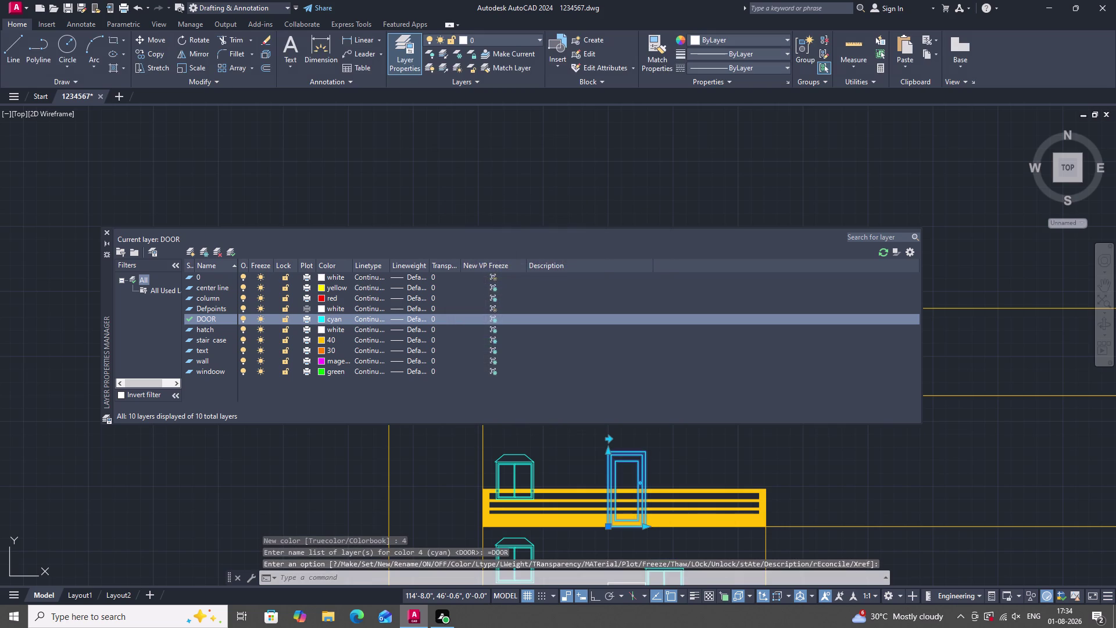
Move the upper window above the stair onto the windoow layer and close the layer manager.
click(535, 477)
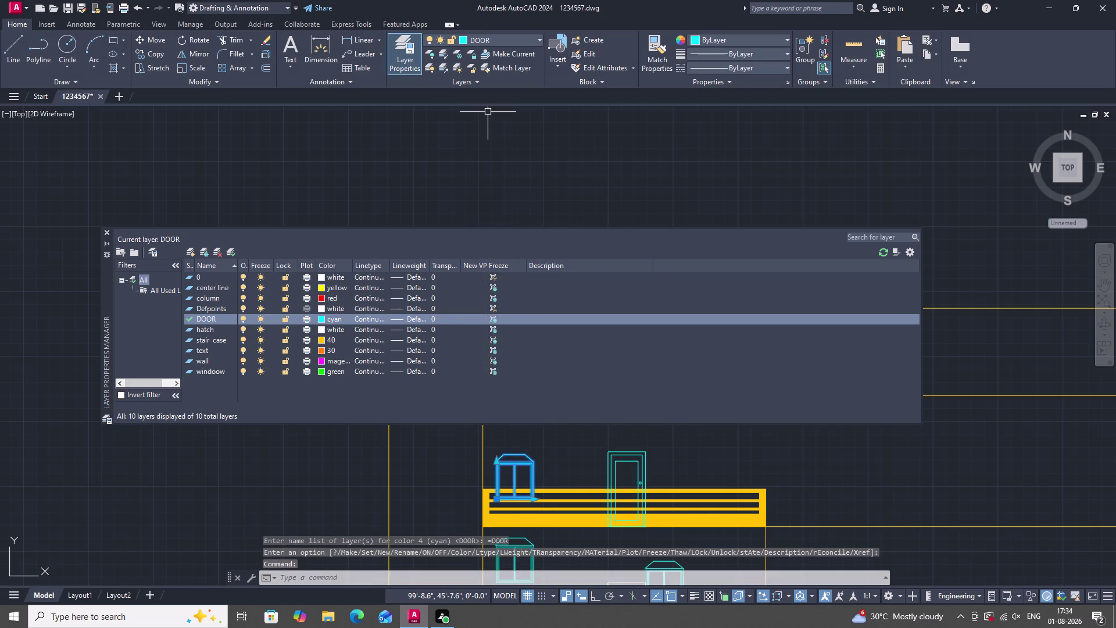
double_click(477, 34)
click(483, 41)
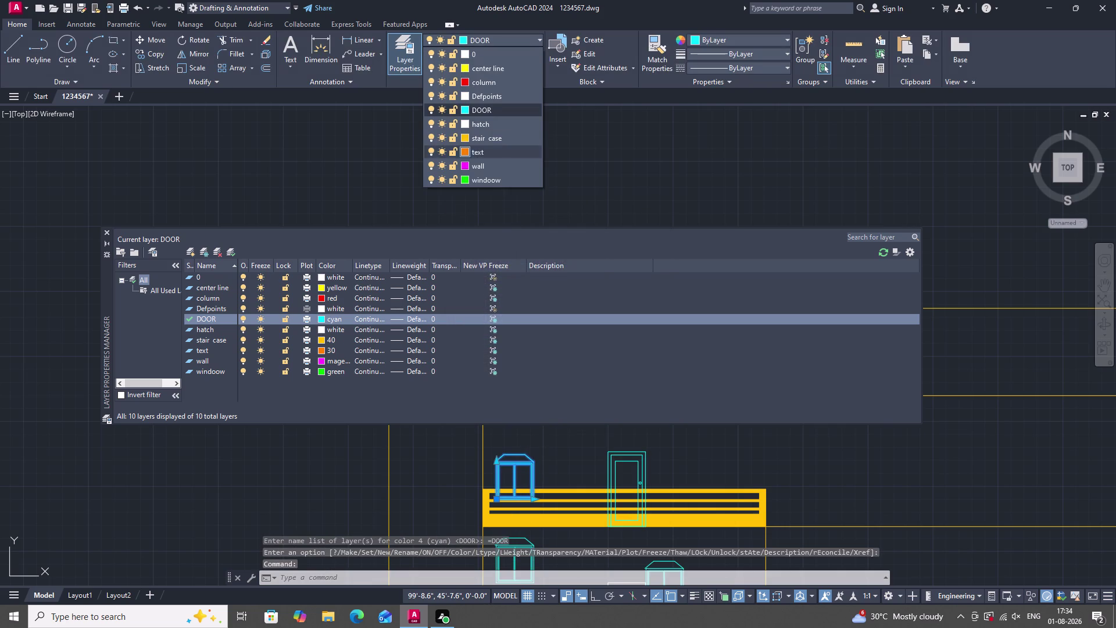
click(474, 179)
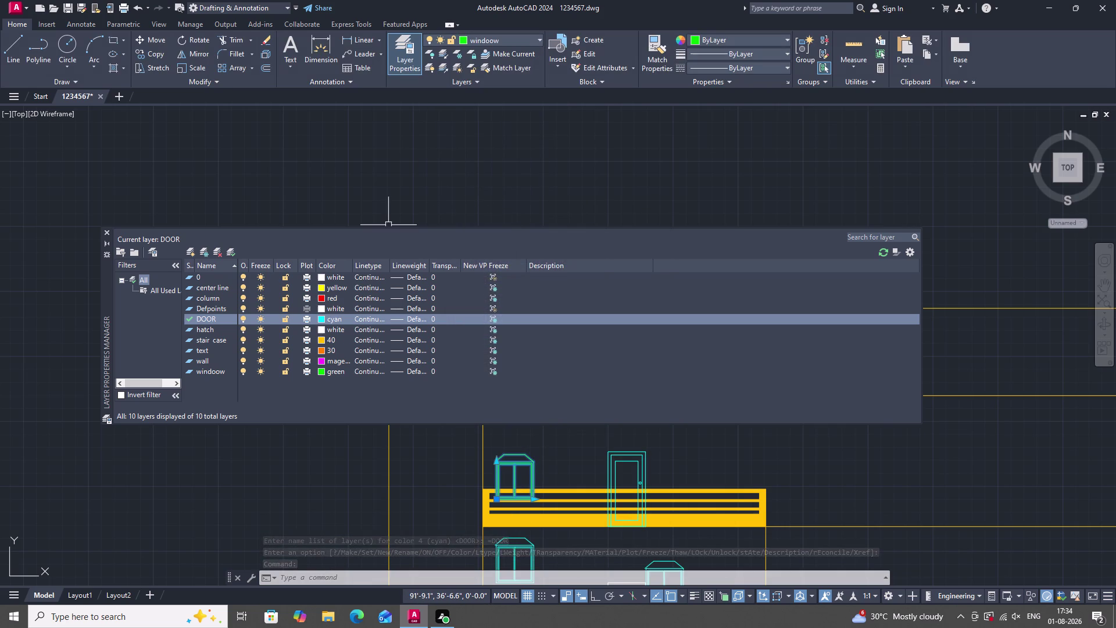
scroll(down, 3)
scroll(up, 3)
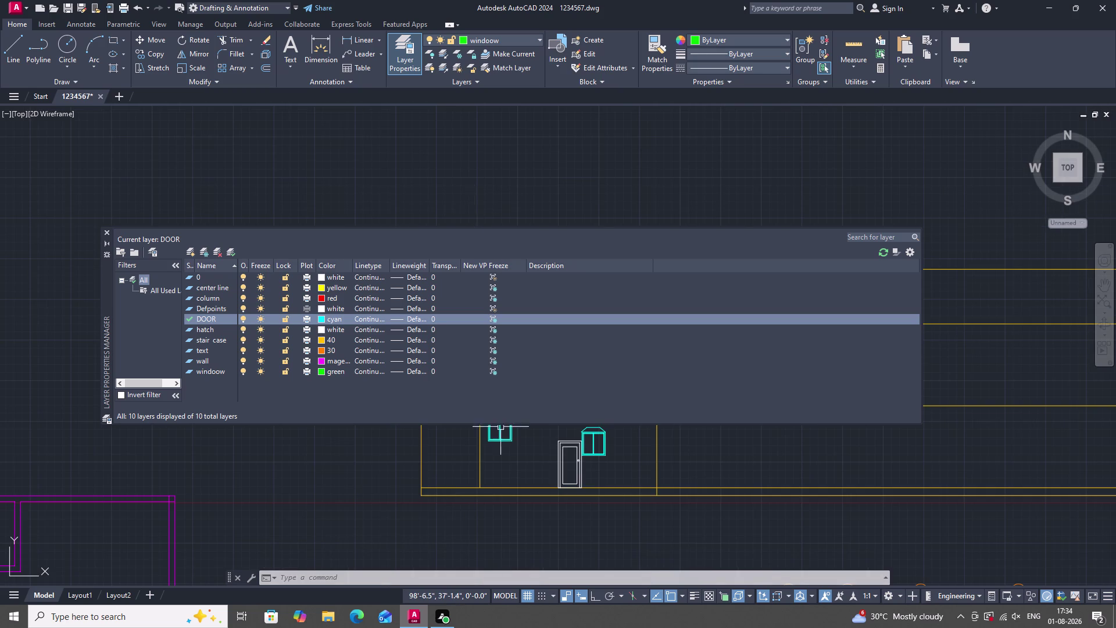
scroll(up, 3)
scroll(down, 3)
scroll(down, 3)
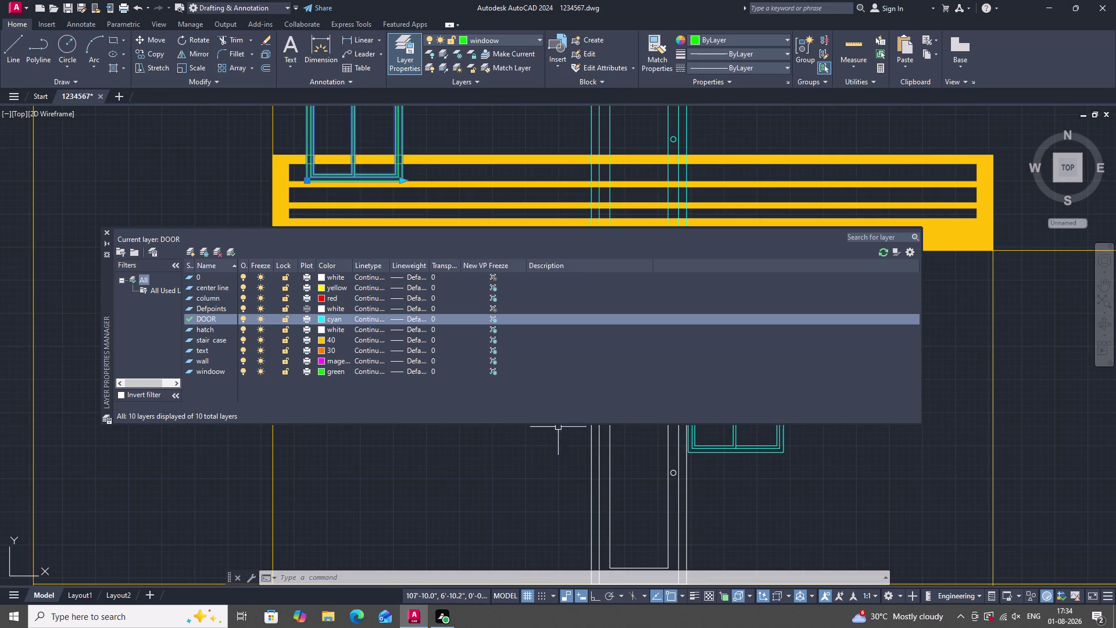
scroll(down, 3)
click(107, 235)
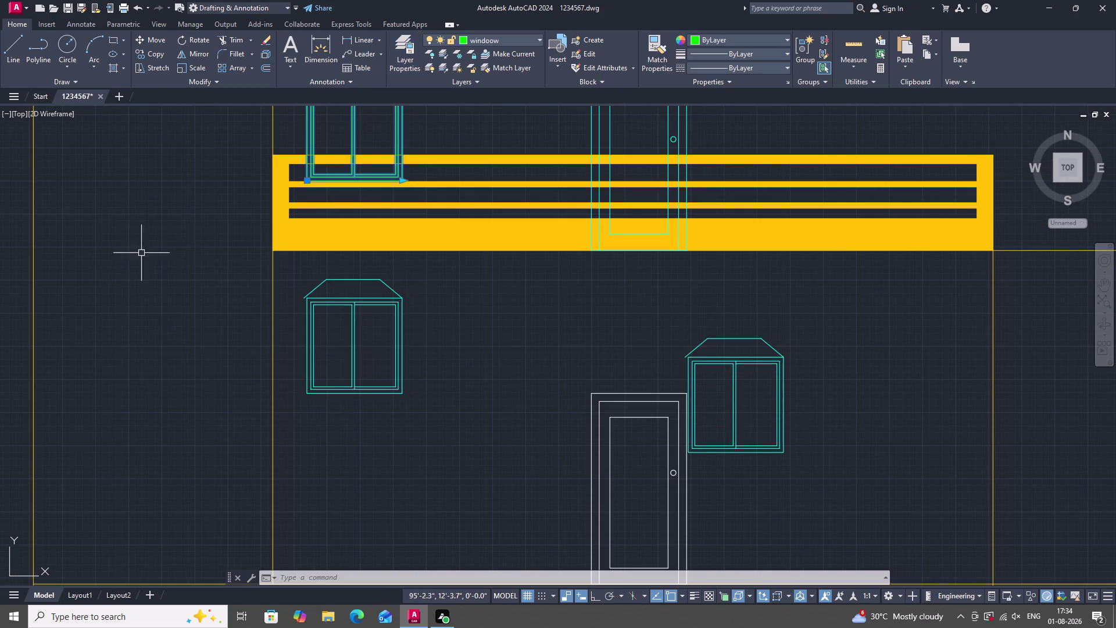
Move the lower left window onto the windoow layer.
scroll(down, 3)
scroll(up, 3)
scroll(down, 3)
scroll(up, 3)
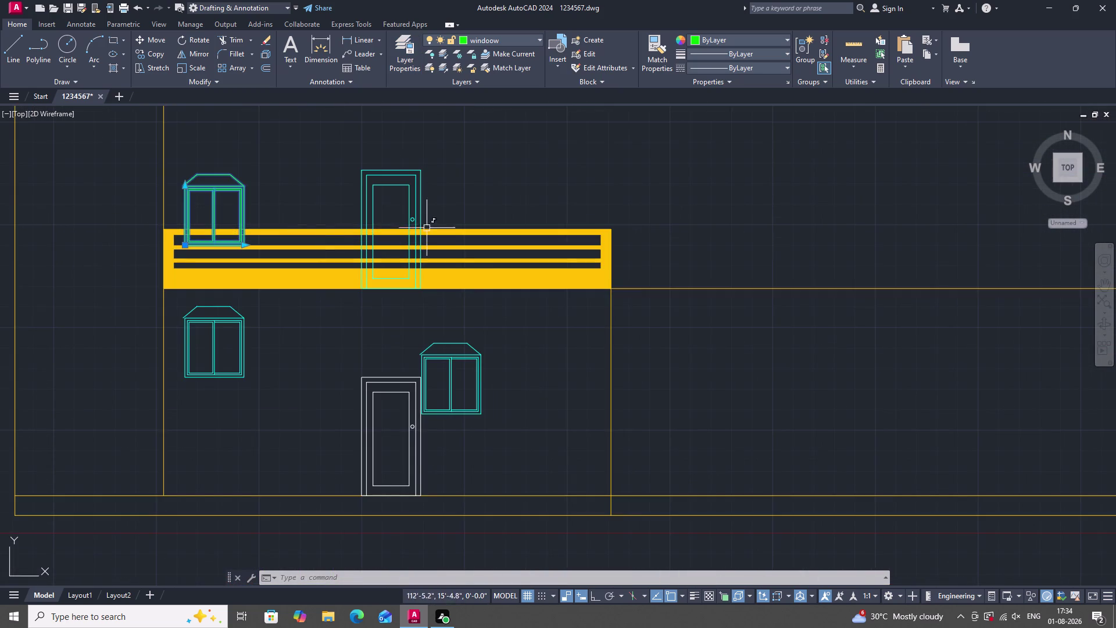
scroll(up, 3)
scroll(down, 3)
scroll(up, 3)
key(Escape)
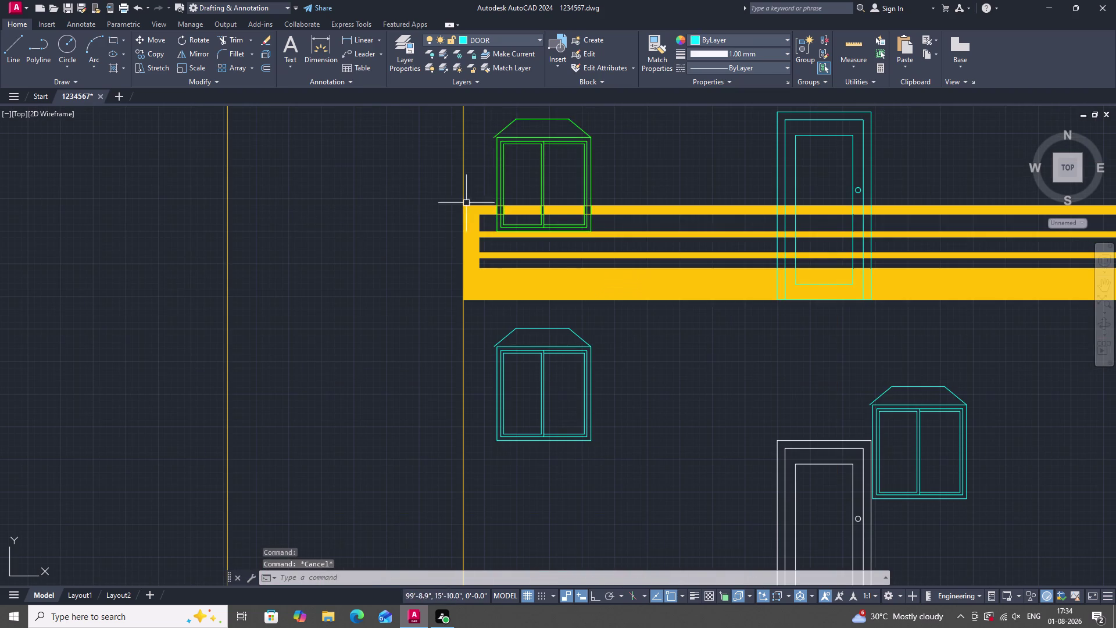
scroll(down, 3)
scroll(up, 3)
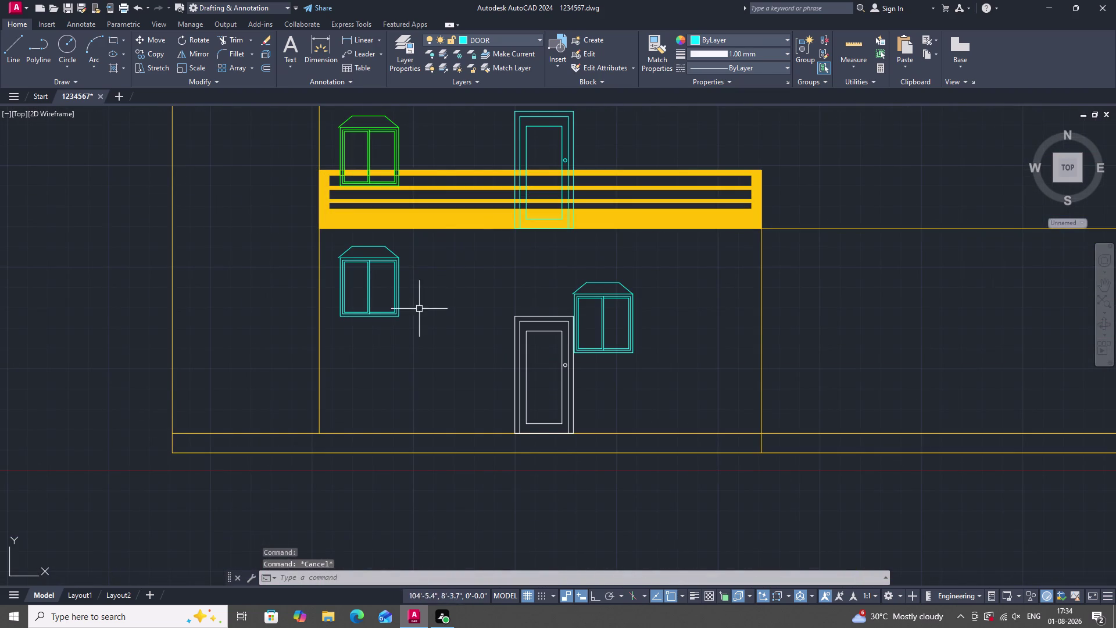
drag(419, 310, 413, 309)
click(352, 266)
click(507, 36)
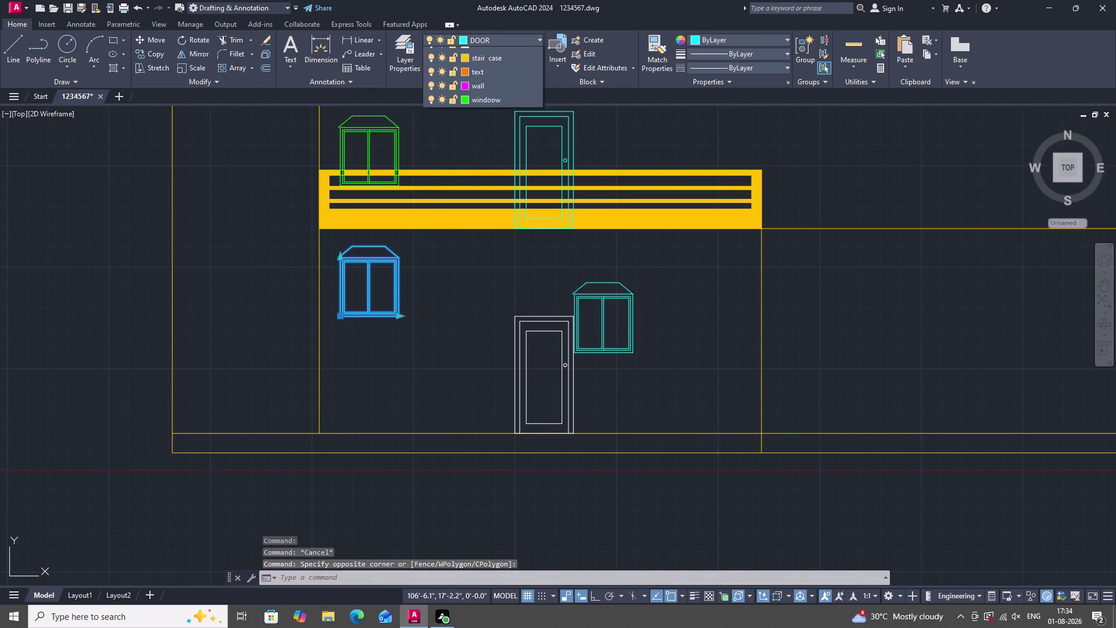
click(484, 179)
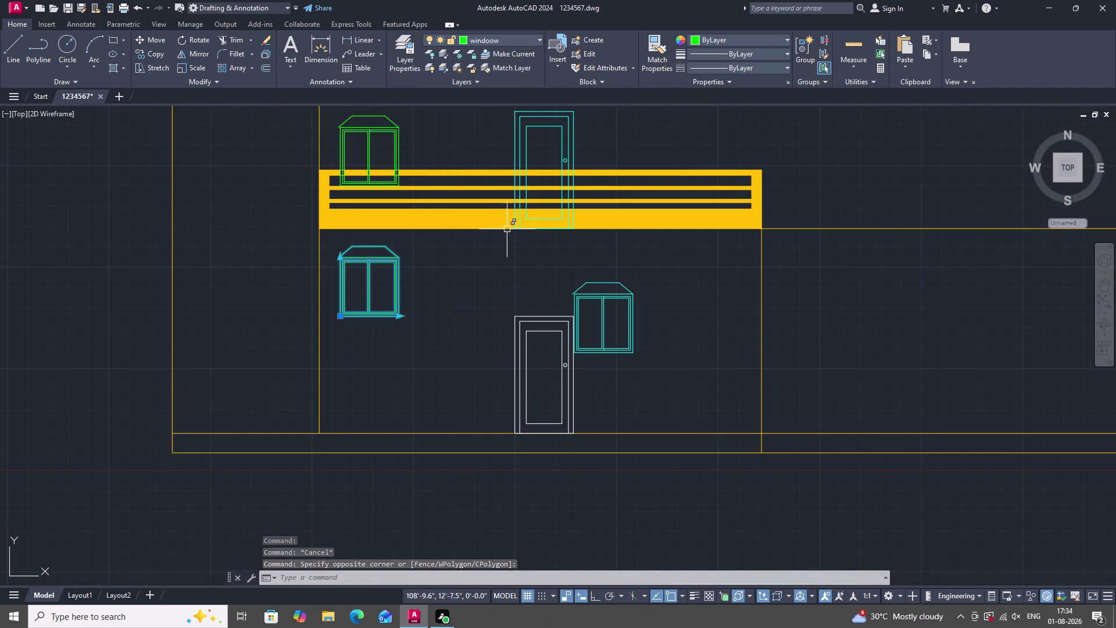
Put the lower door on the DOOR layer.
key(Escape)
drag(591, 381, 580, 382)
click(526, 370)
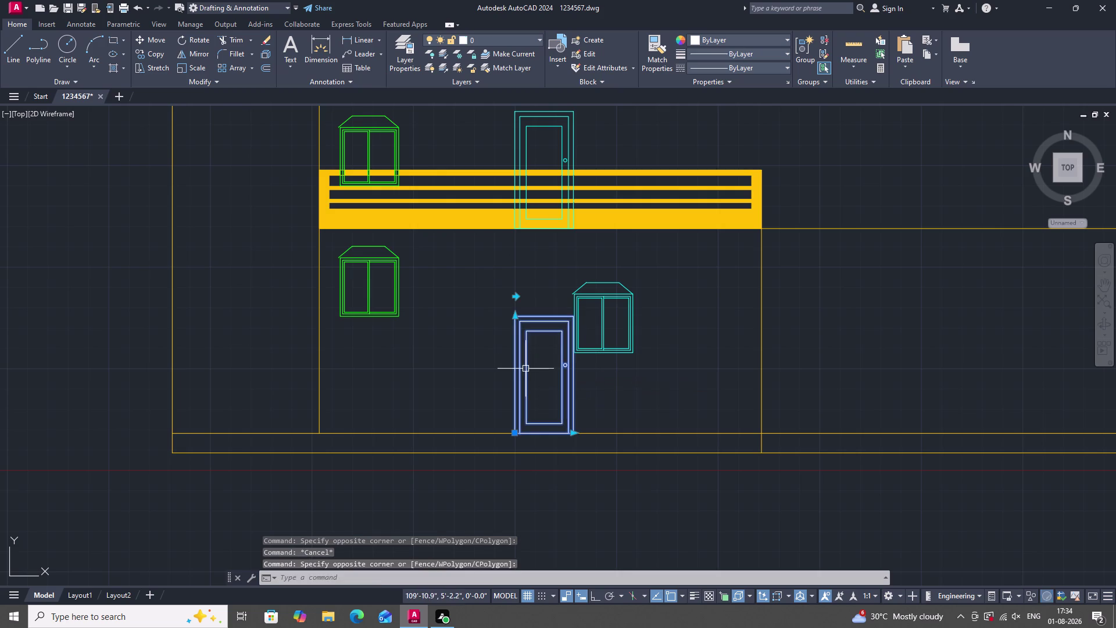
click(533, 39)
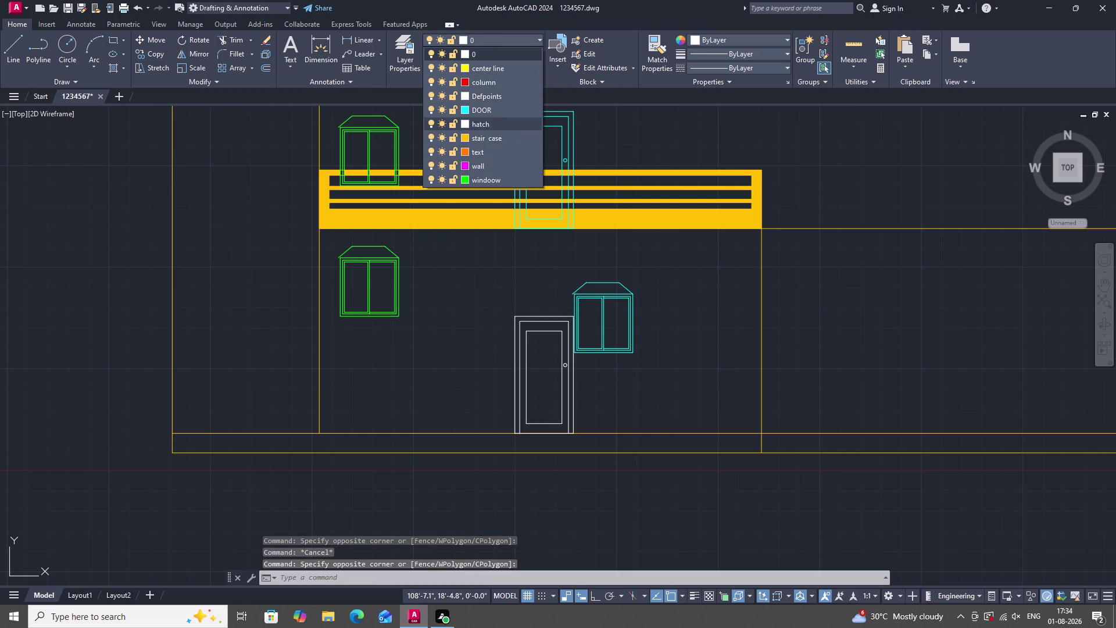
click(481, 113)
key(Escape)
Move the window right of the door onto the windoow layer.
scroll(down, 3)
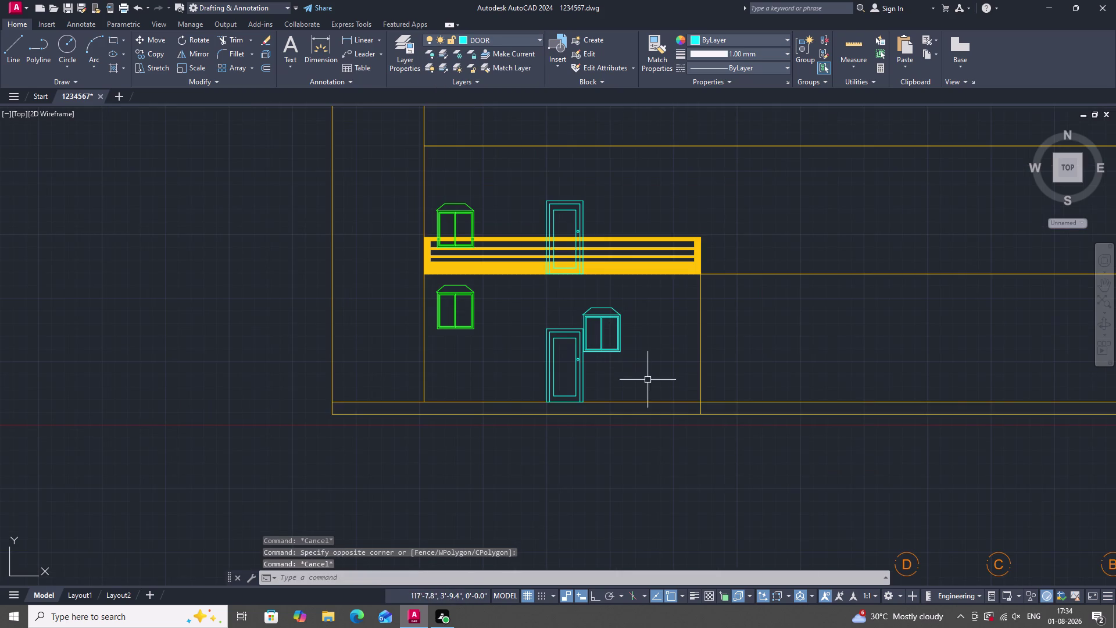
click(641, 365)
click(587, 309)
click(535, 38)
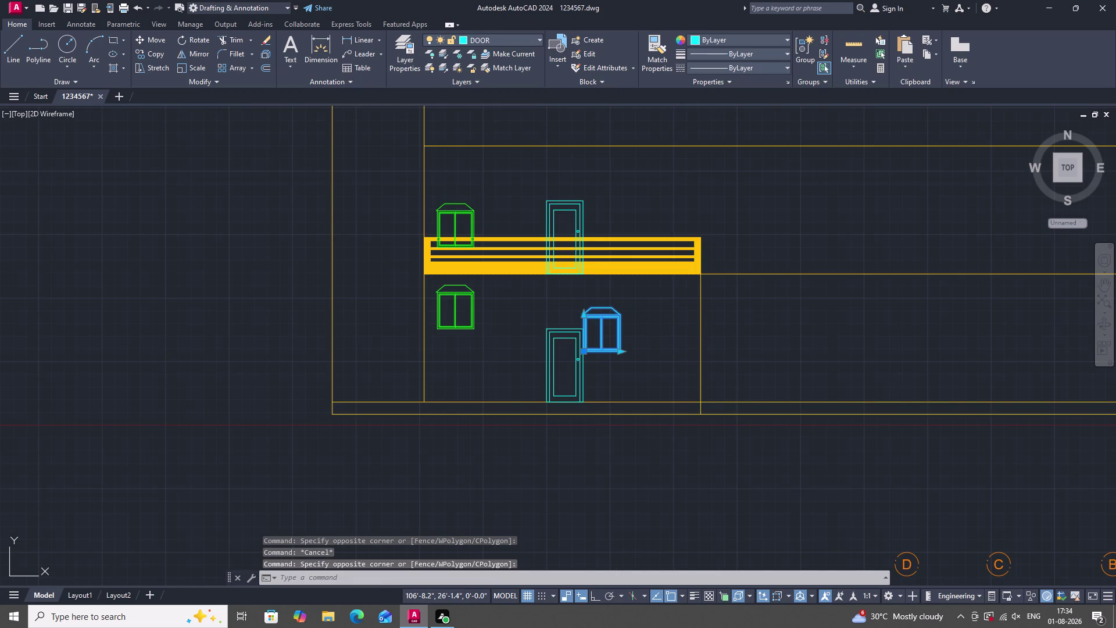
click(477, 180)
key(Escape)
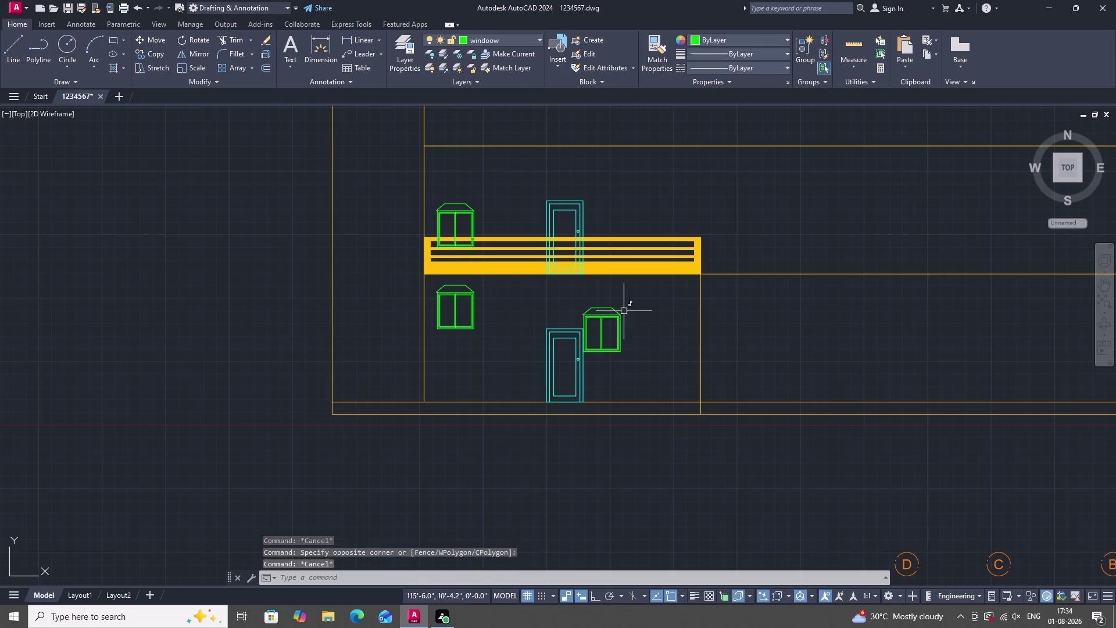
scroll(down, 3)
scroll(up, 3)
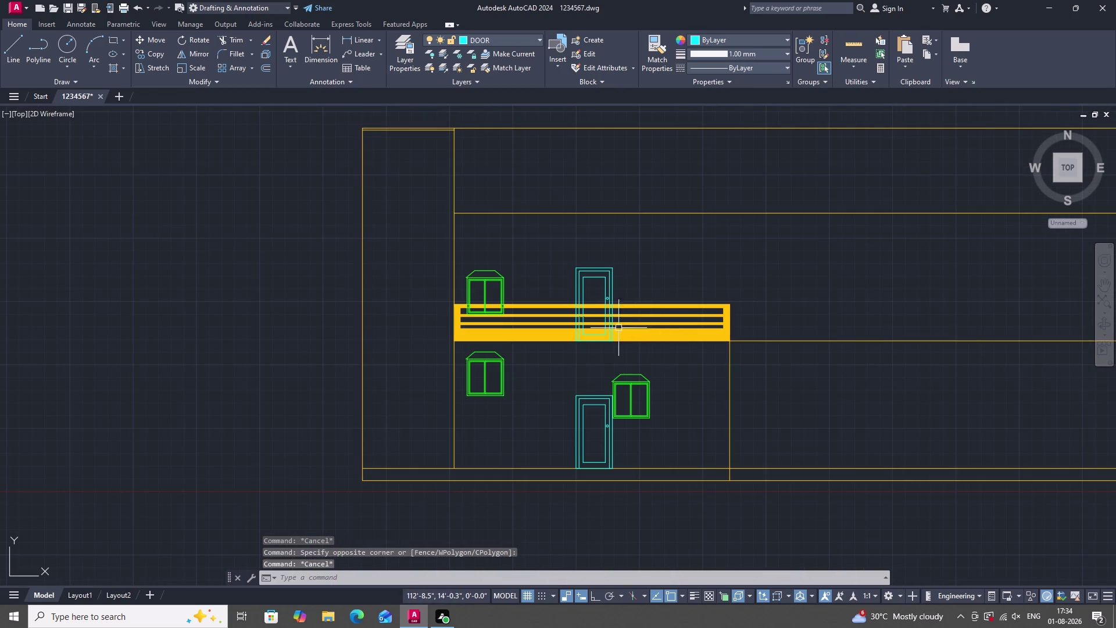
key(Escape)
key(Escape)
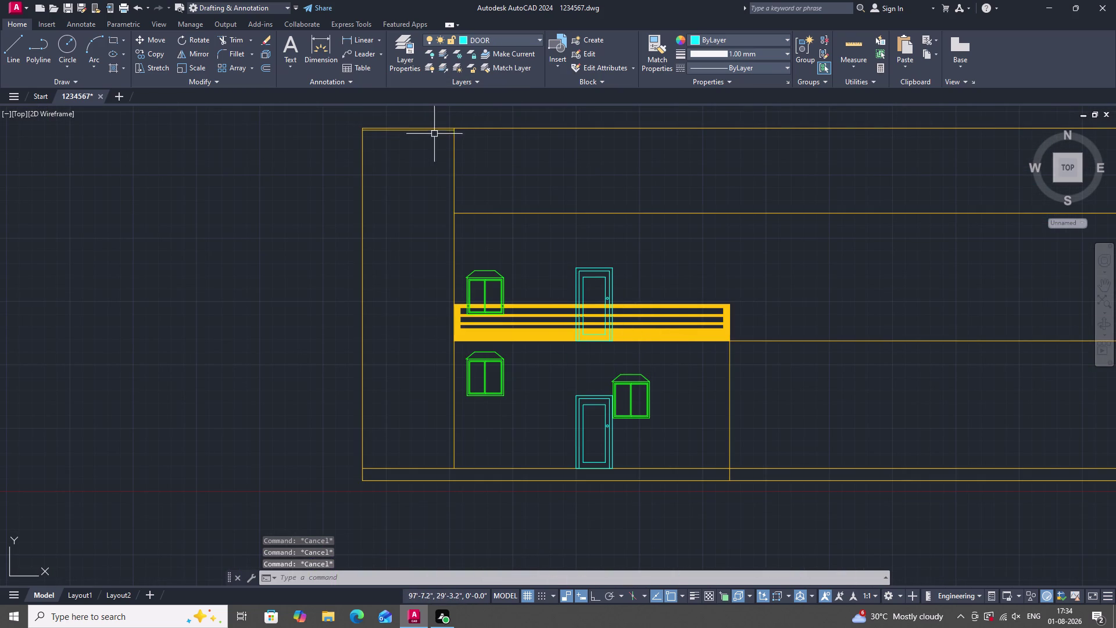
click(480, 37)
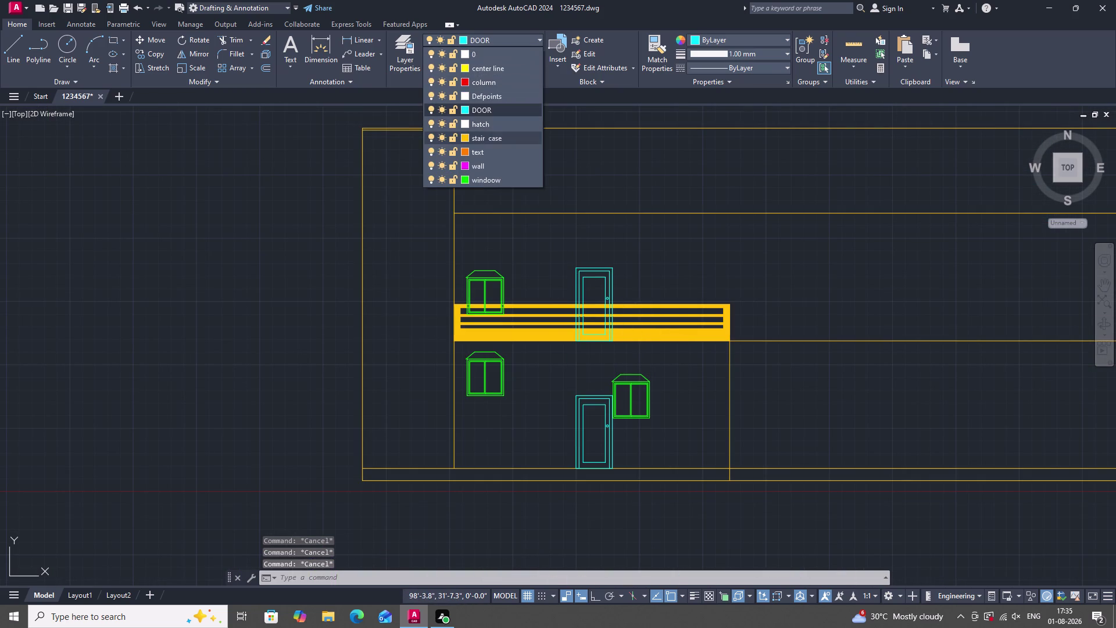
Switch off the DOOR layer, confirming the current-layer warning.
click(432, 106)
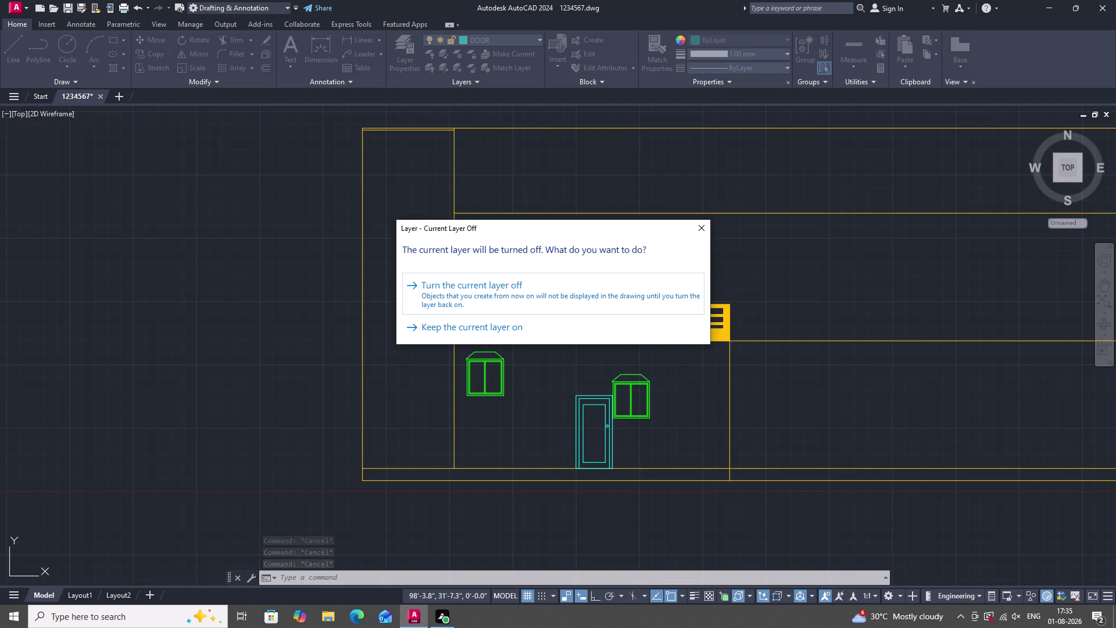
click(533, 283)
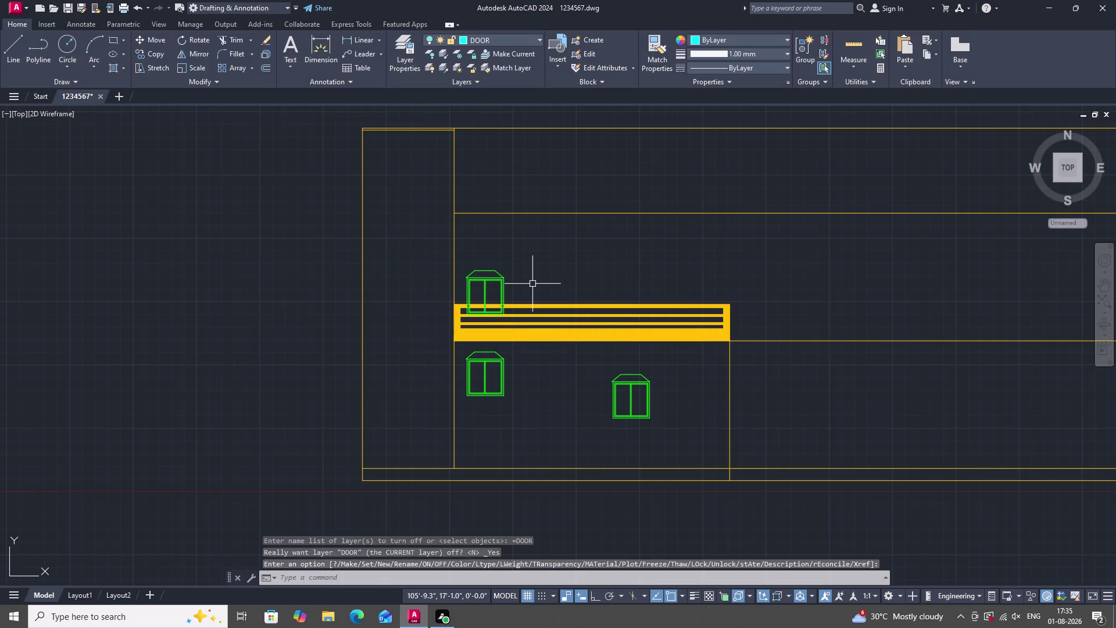
click(494, 39)
click(478, 184)
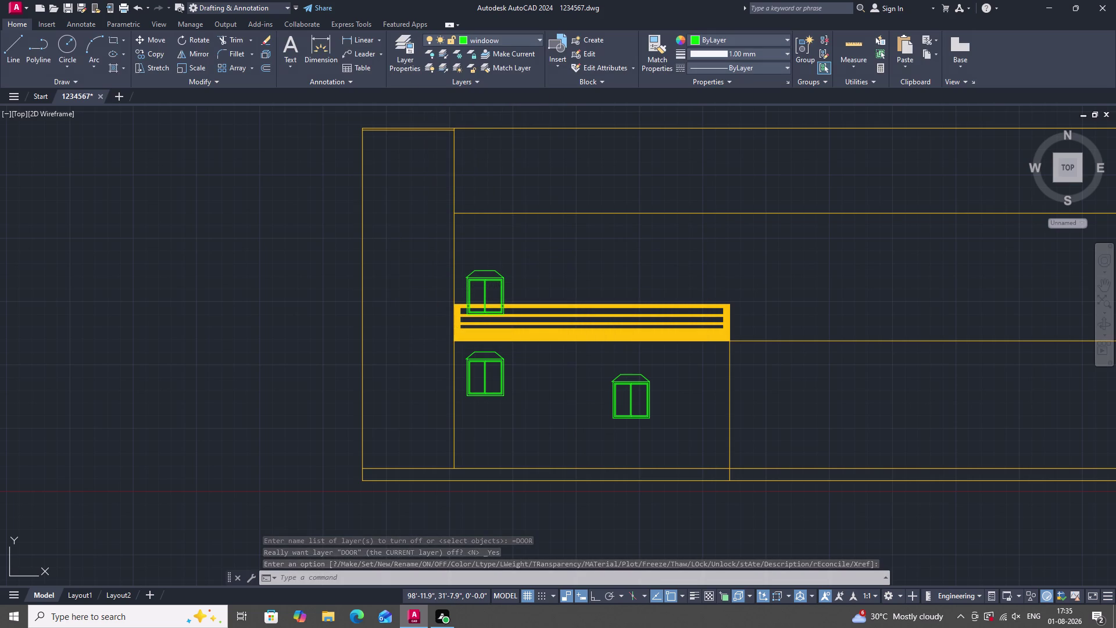
Switch off the windoow layer, confirming the current-layer warning.
click(507, 39)
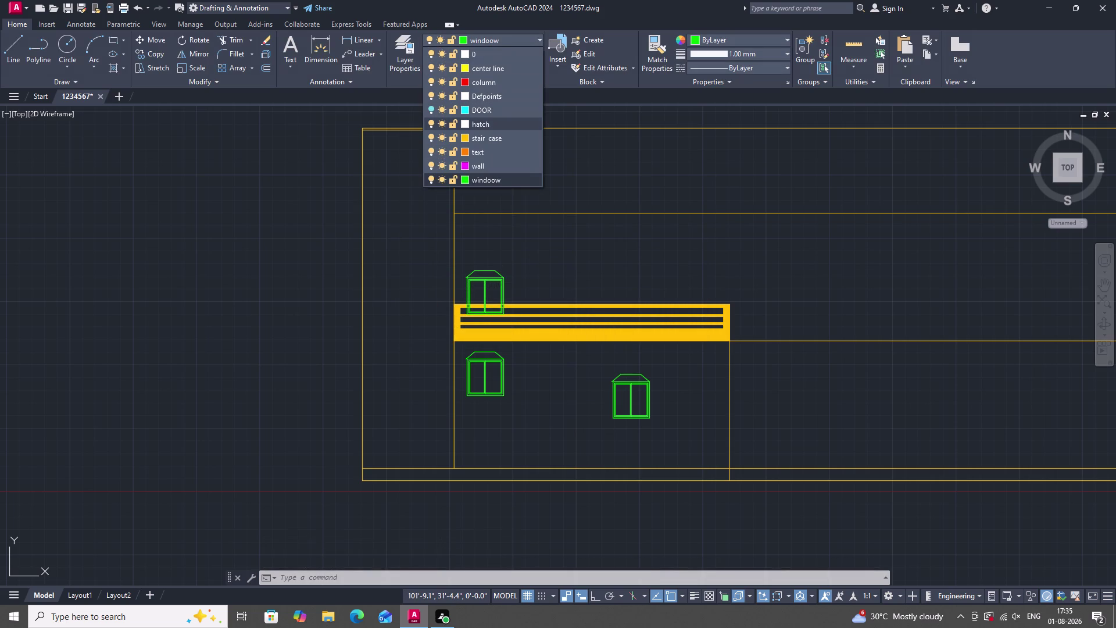
click(433, 179)
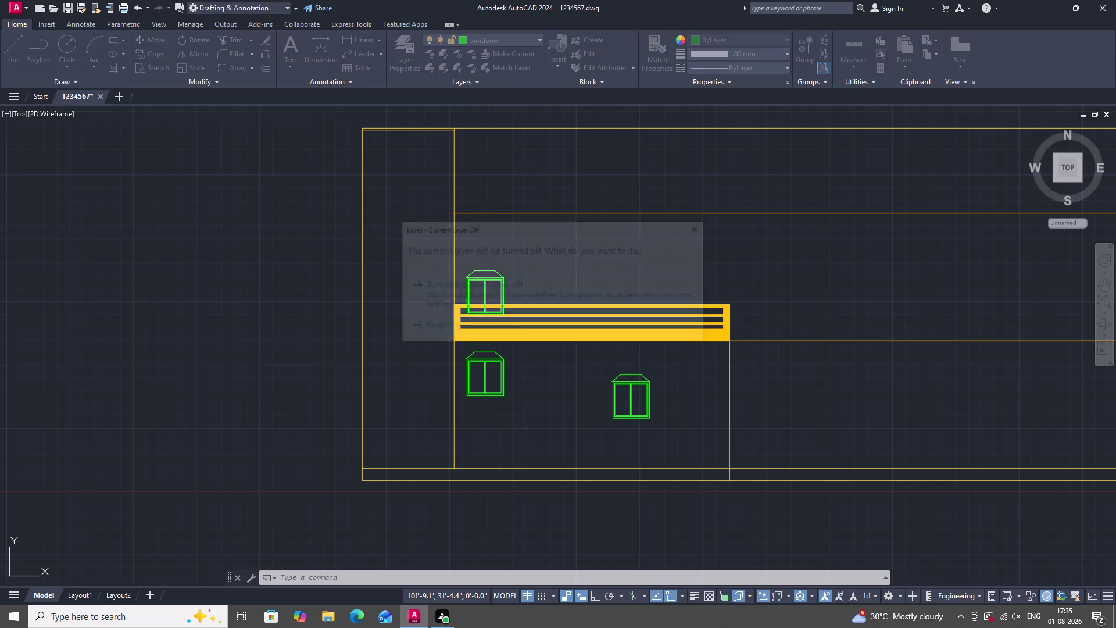
click(513, 289)
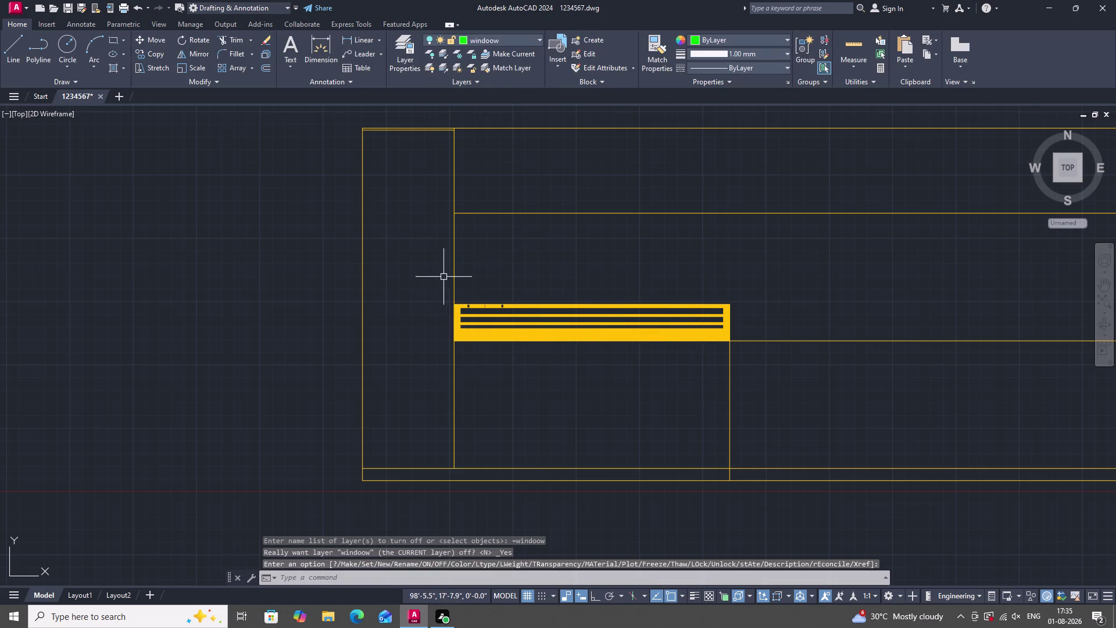
click(425, 274)
Select the stair flight and start COPY with the CO alias.
click(762, 395)
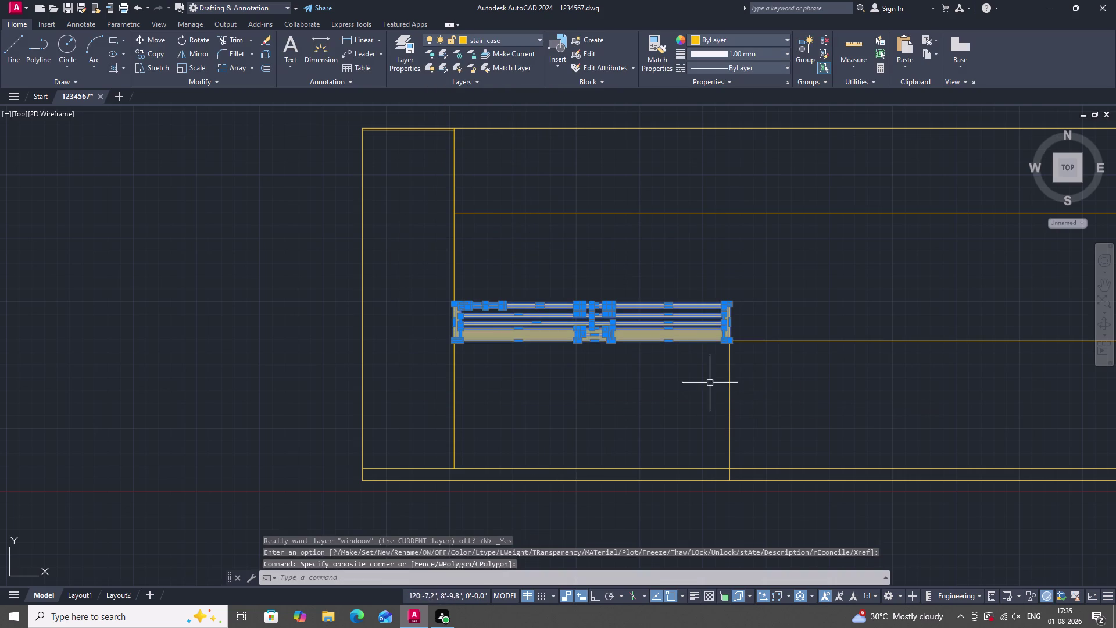
scroll(up, 3)
scroll(down, 3)
scroll(up, 3)
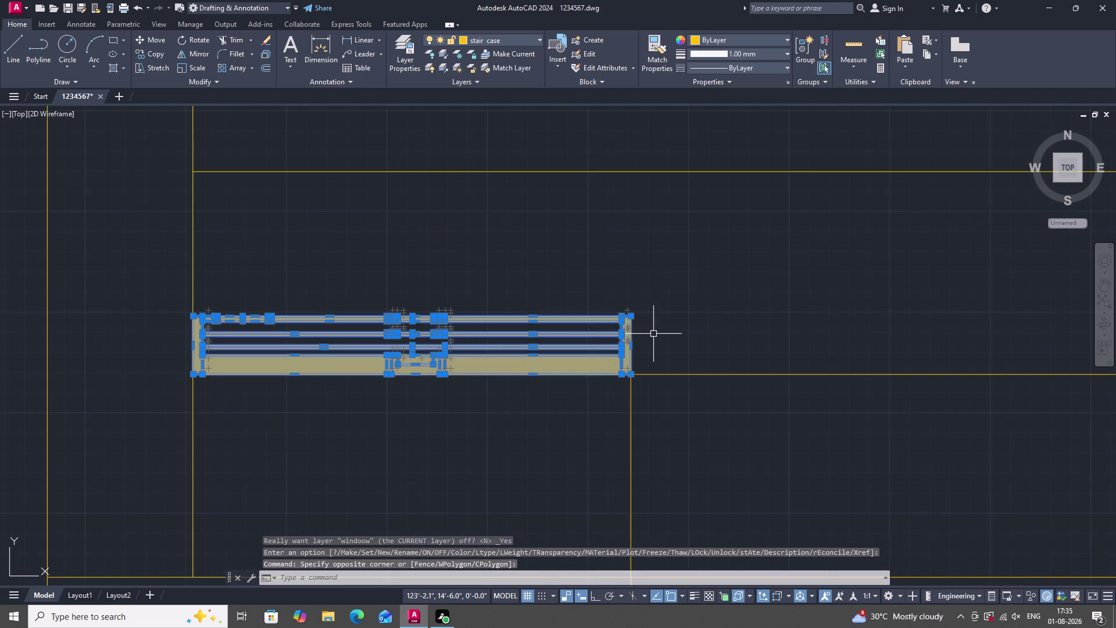
text(CO)
key(space)
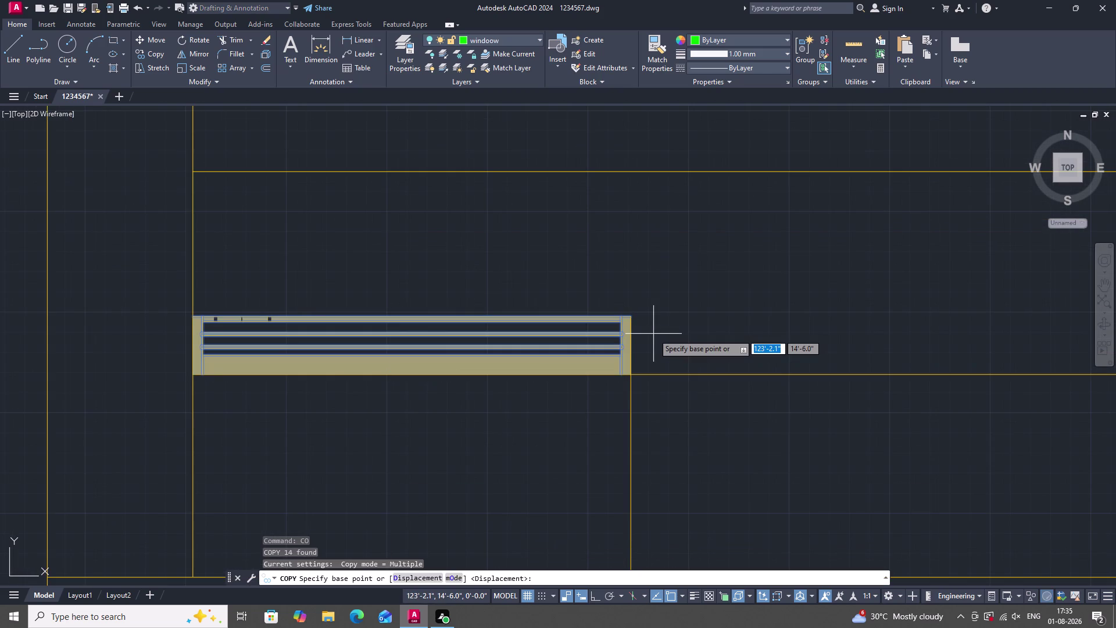
scroll(down, 3)
scroll(up, 3)
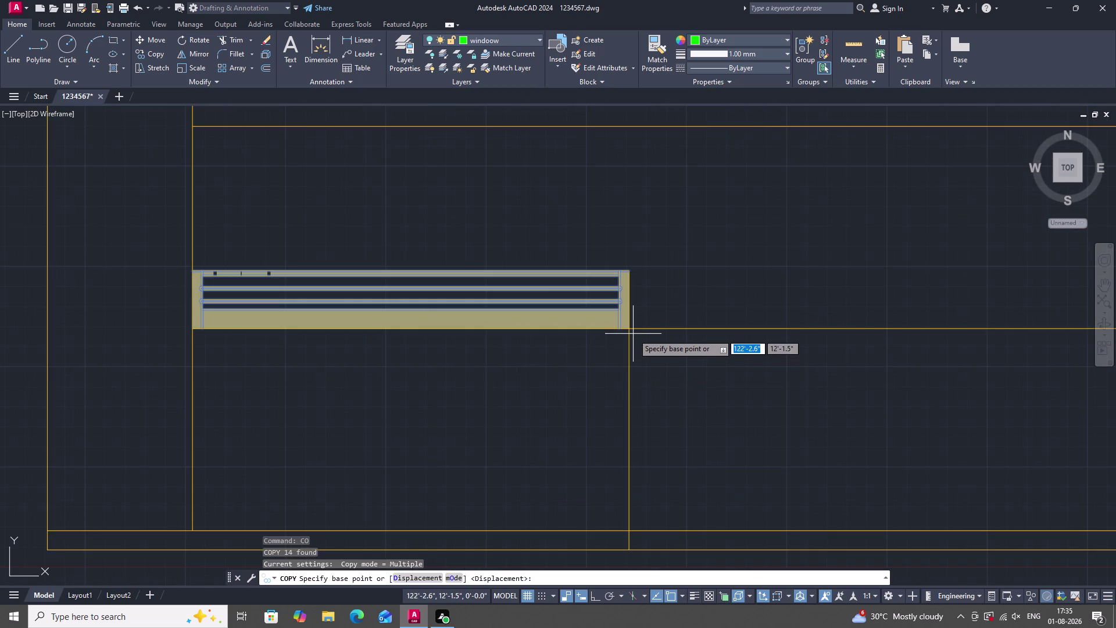
With Ortho on, place the copy straight above from the flight's corner at the upper level line.
click(628, 330)
scroll(down, 3)
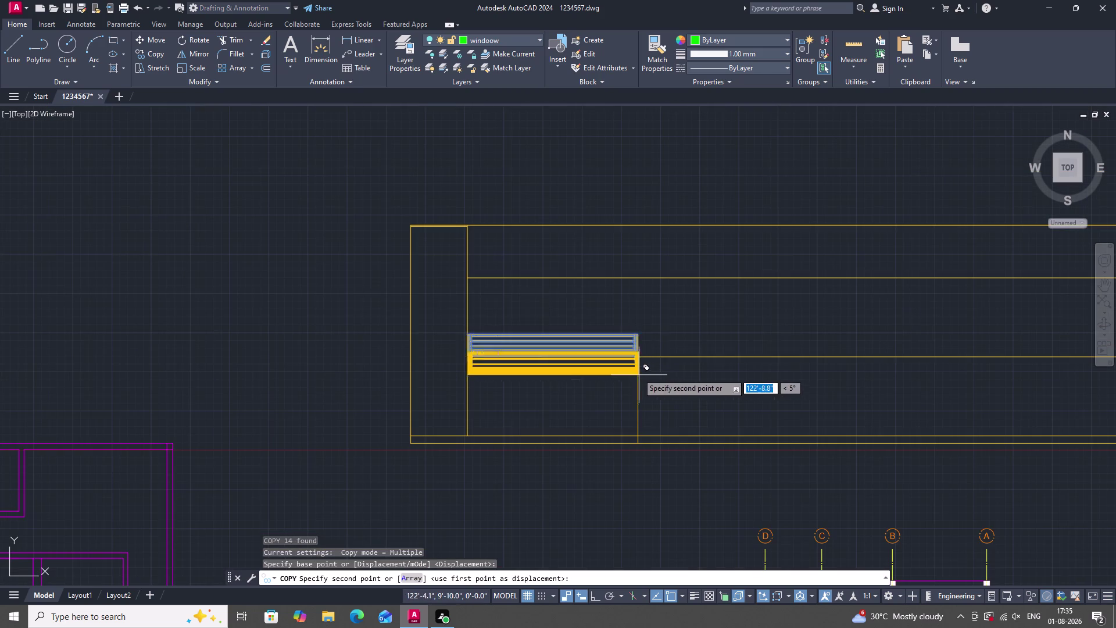
scroll(up, 3)
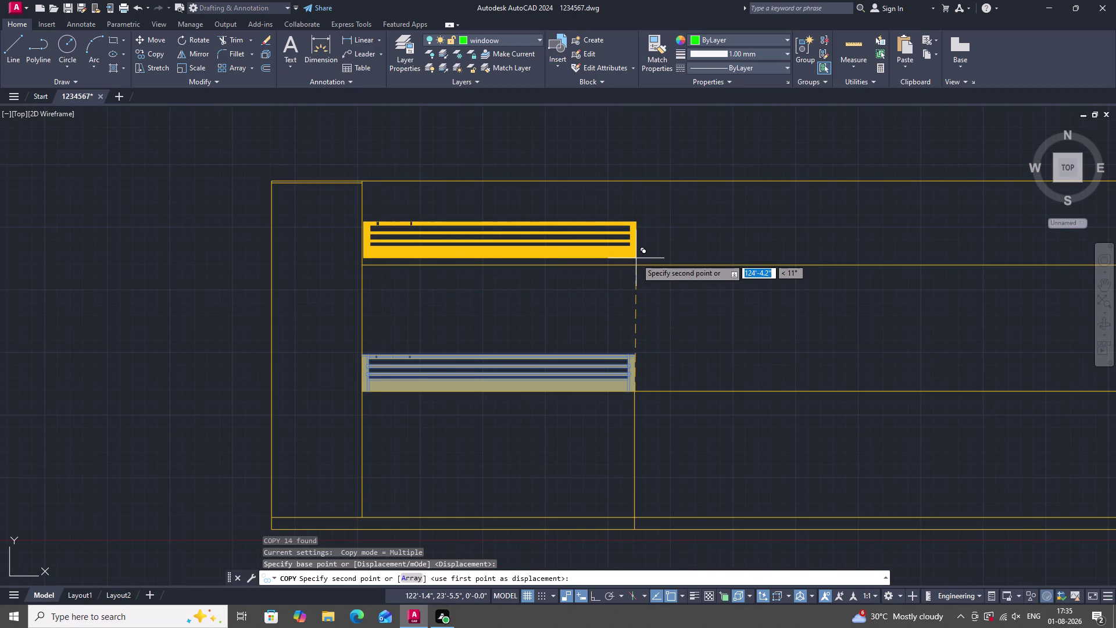
key(F8)
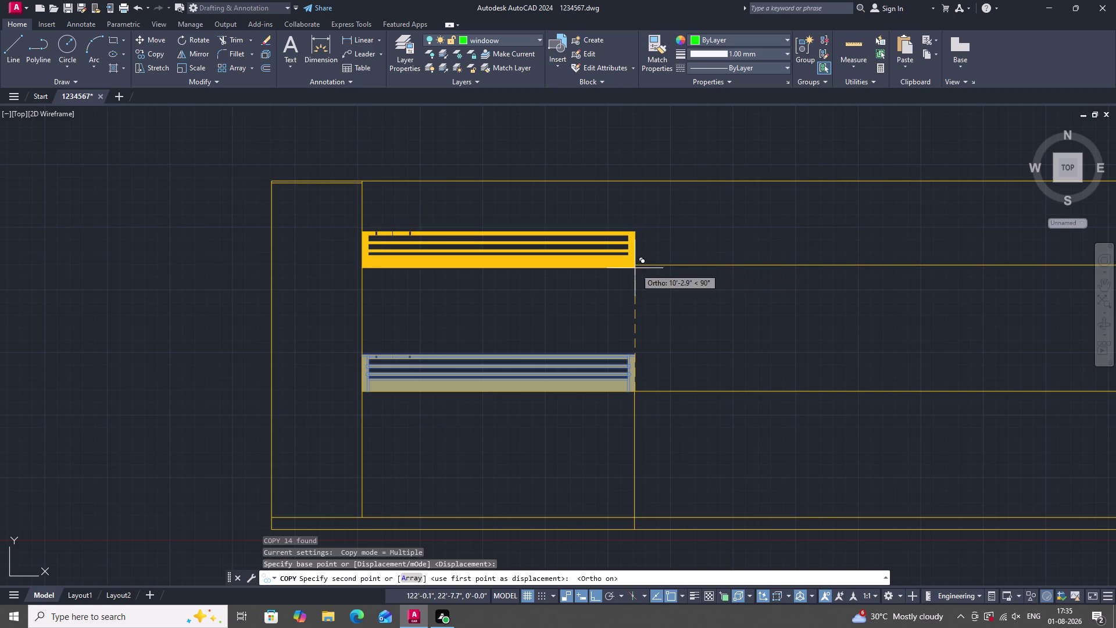
click(633, 265)
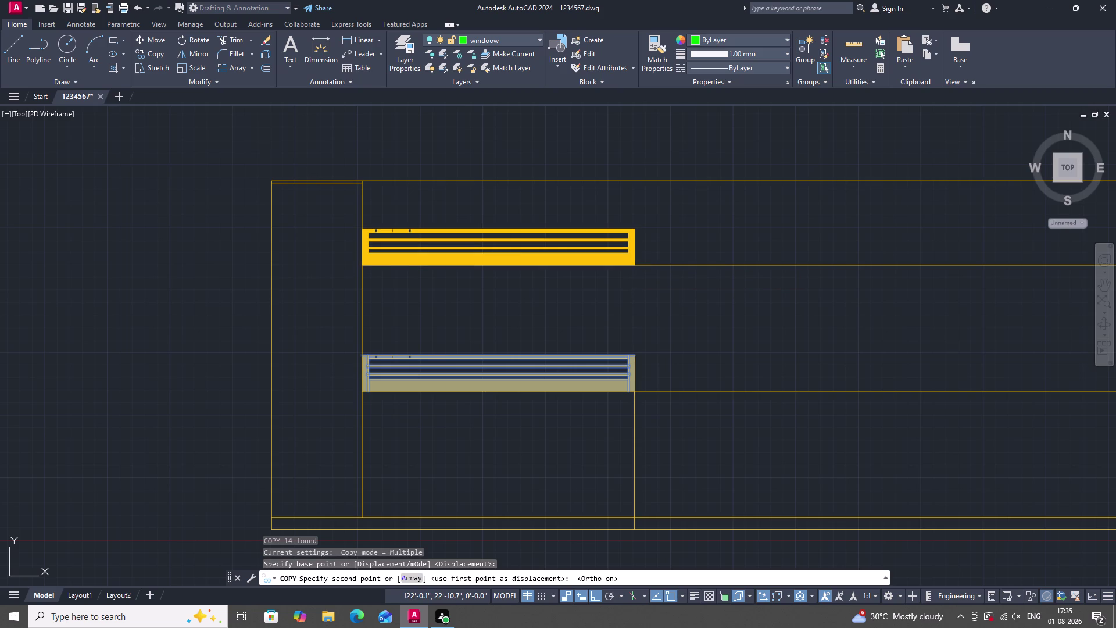
scroll(down, 3)
scroll(down, 3)
scroll(down, 3)
key(Escape)
key(Escape)
key(Escape)
key(Escape)
scroll(down, 3)
scroll(down, 3)
scroll(down, 3)
key(Escape)
key(Escape)
scroll(down, 3)
scroll(down, 3)
key(Escape)
scroll(down, 3)
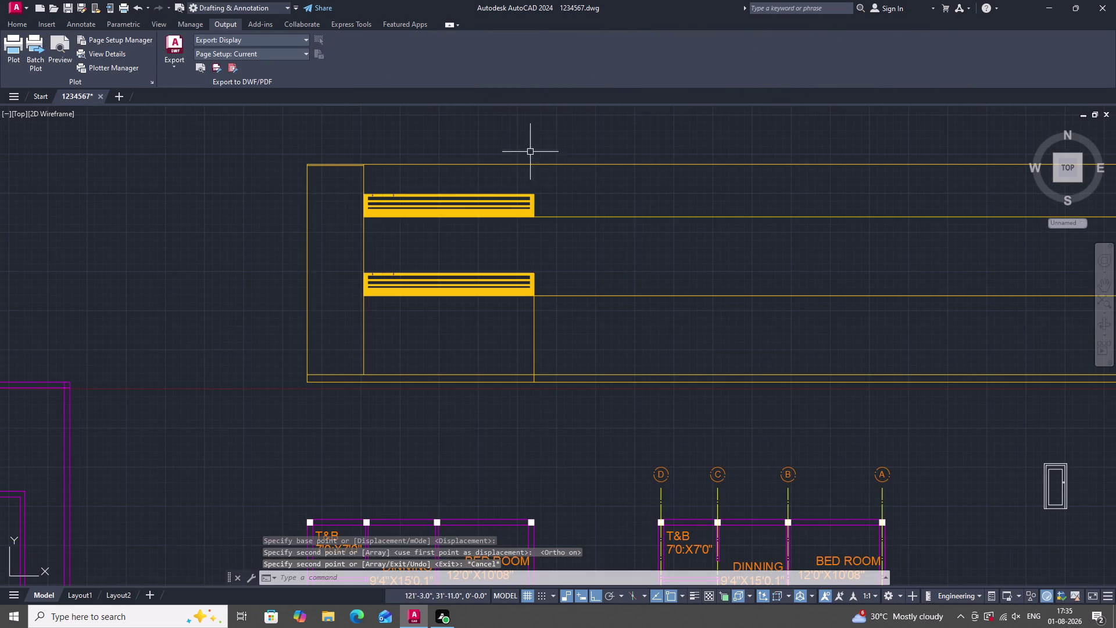
End the copy command and save the drawing with Ctrl+S.
scroll(up, 3)
key(Escape)
scroll(down, 3)
scroll(up, 3)
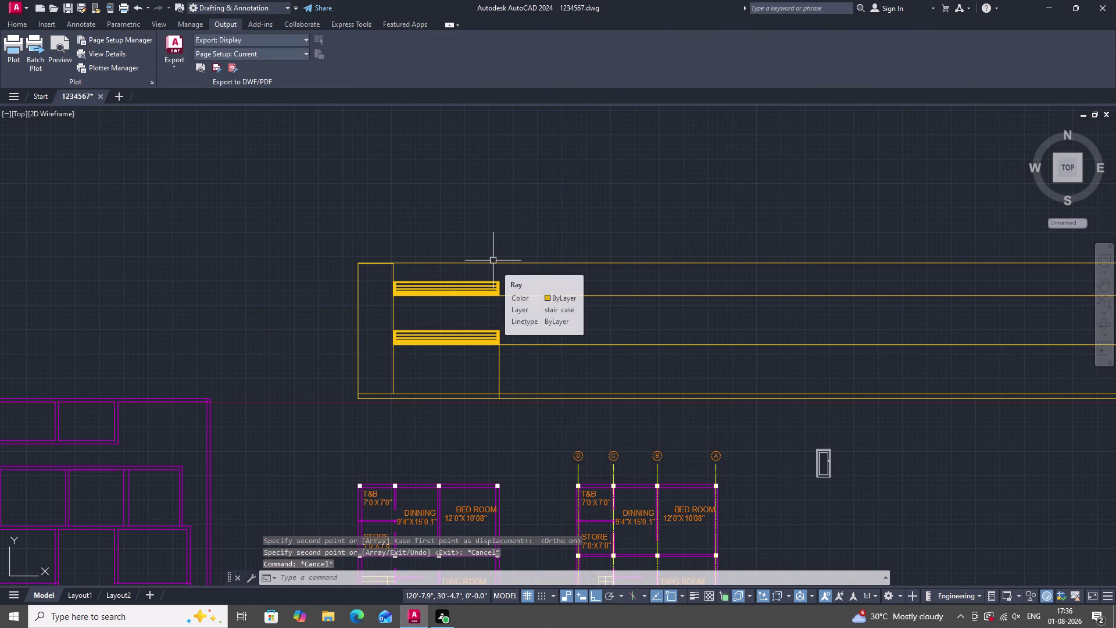
key(ctrl+s)
key(ctrl+s)
key(ctrl+s)
key(ctrl+s)
key(ctrl+s)
key(ctrl+s)
key(ctrl+s)
key(ctrl+s)
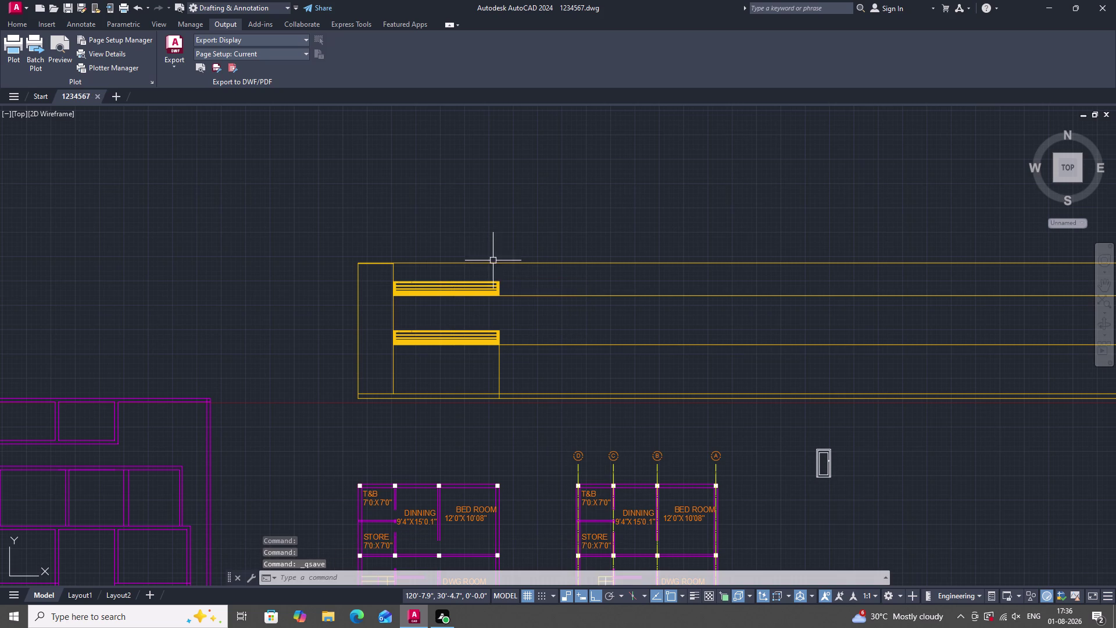
key(ctrl+s)
key(ctrl+s)
key(ctrl+s)
key(ctrl+s)
key(ctrl+s)
scroll(down, 3)
scroll(up, 3)
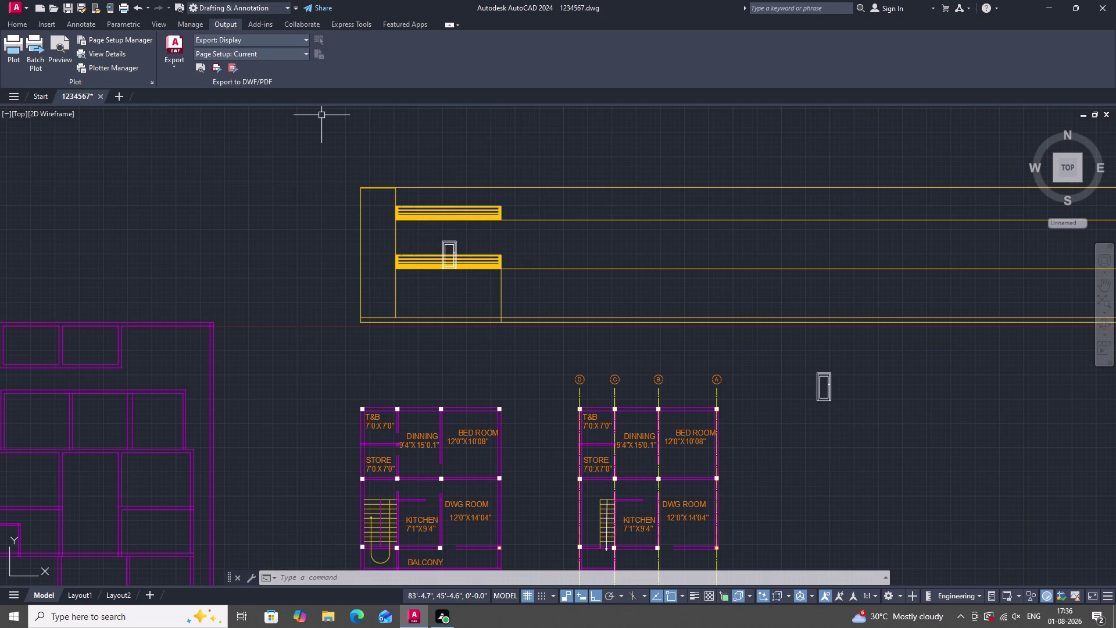
click(12, 22)
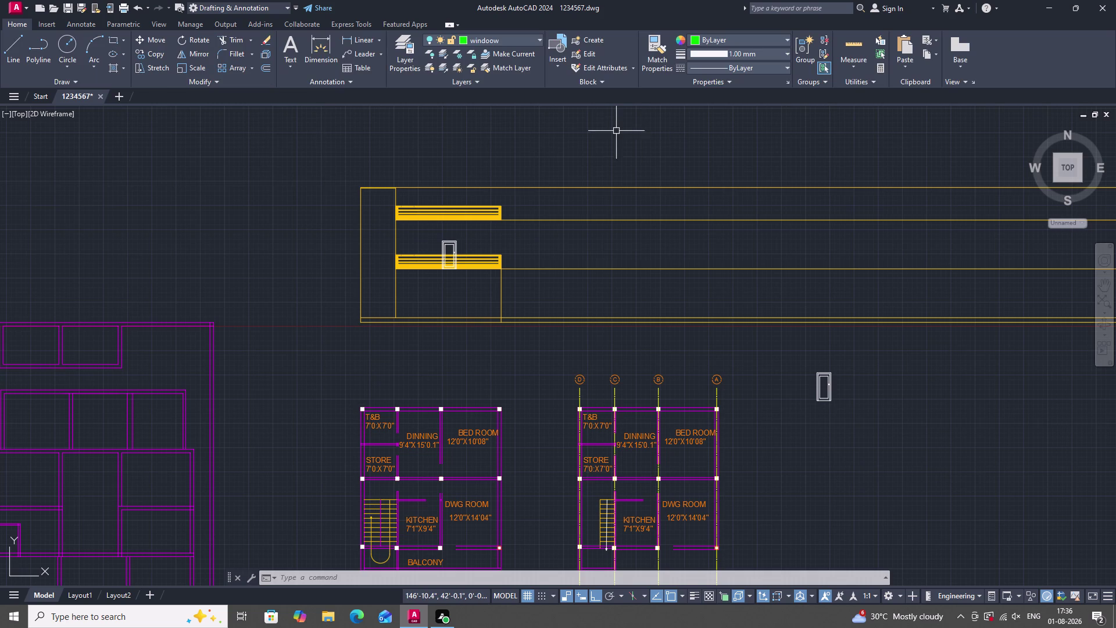
Turn the DOOR and windoow layers back on via the LA layer manager, then close it.
key(l)
key(a)
key(space)
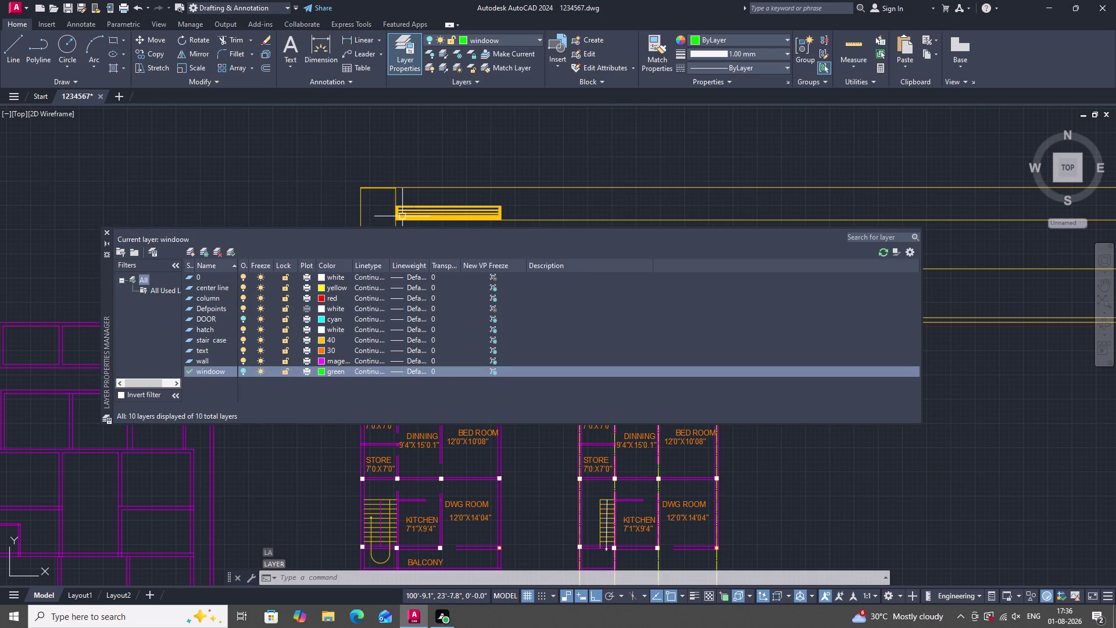
click(245, 317)
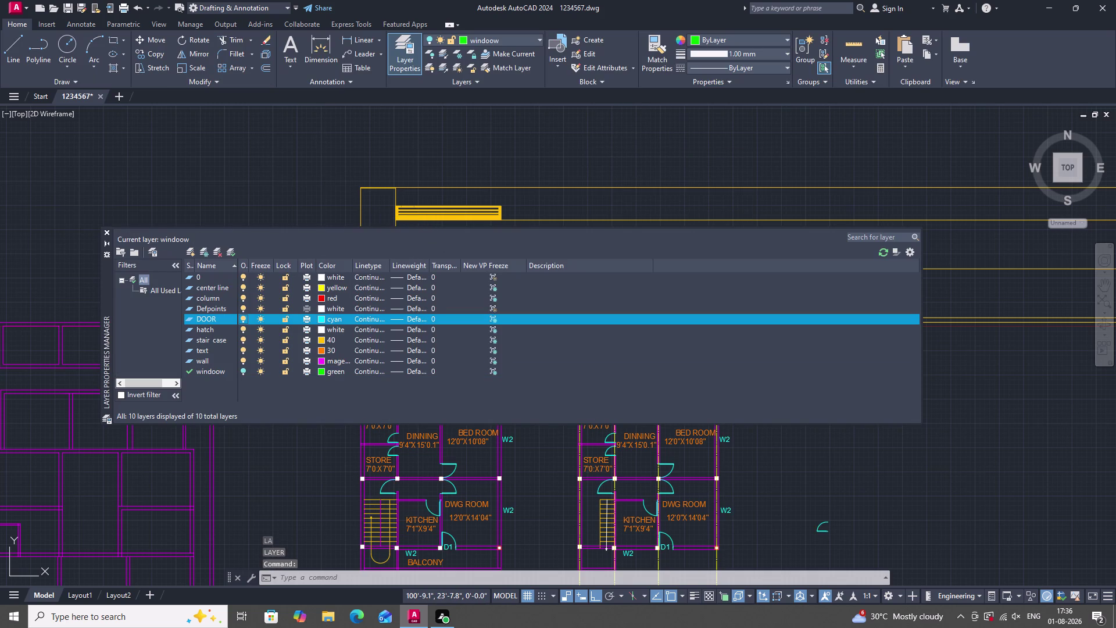
double_click(242, 369)
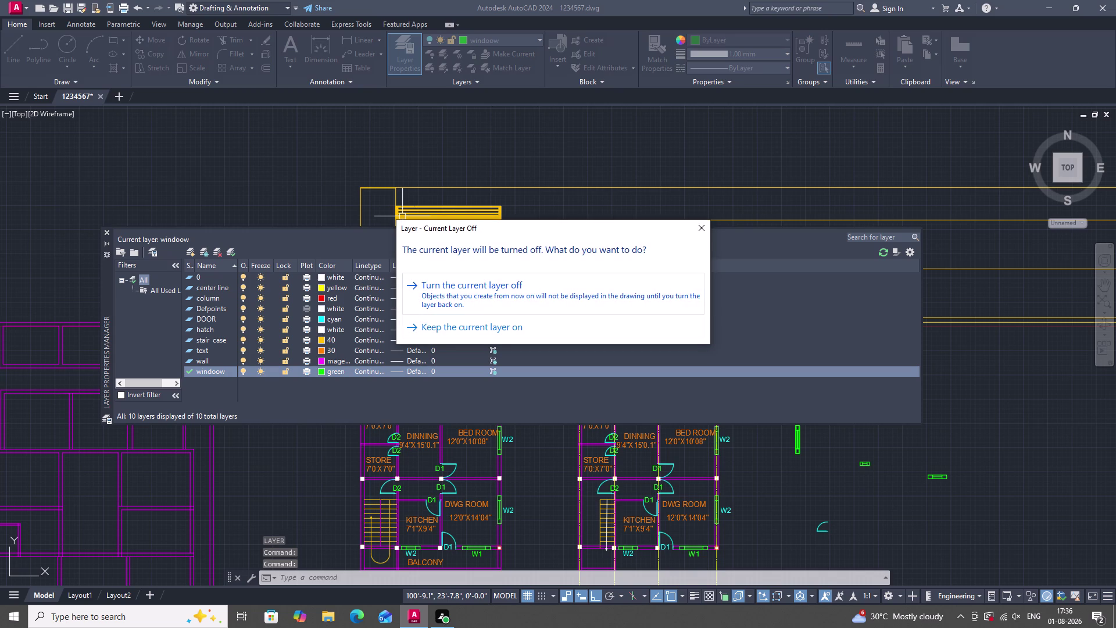
key(Escape)
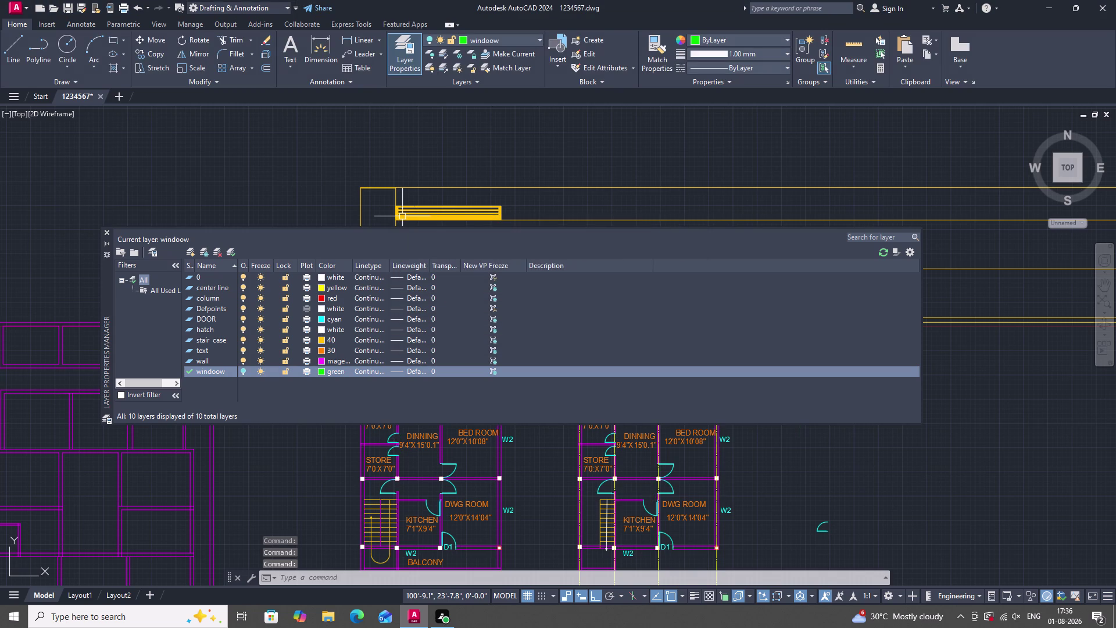
scroll(down, 3)
scroll(up, 3)
click(244, 371)
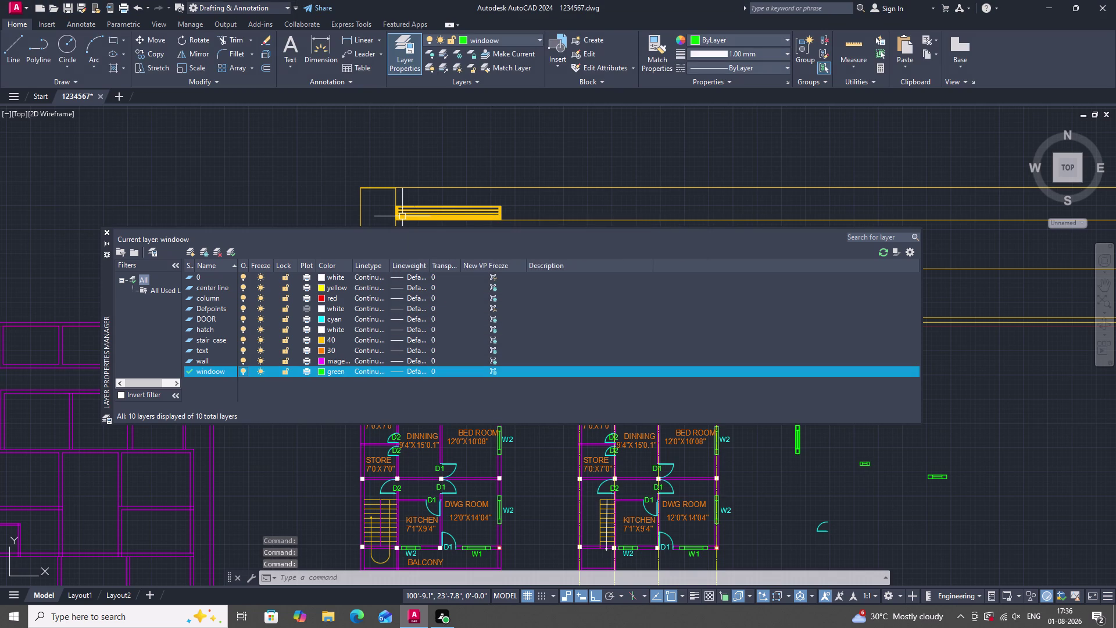
key(Escape)
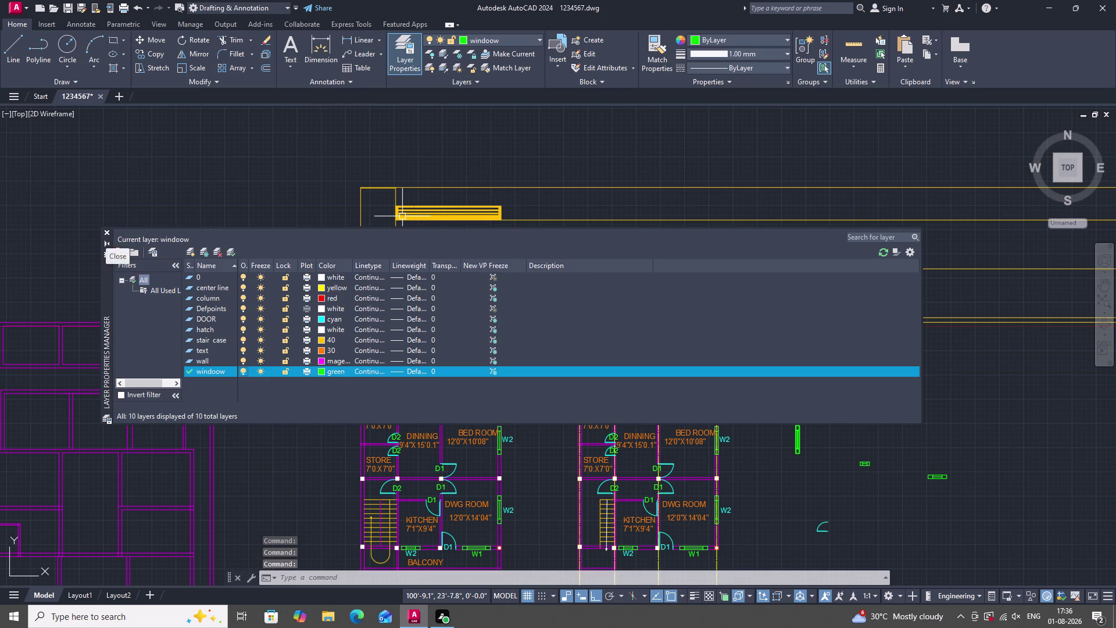
click(103, 232)
scroll(down, 3)
scroll(up, 3)
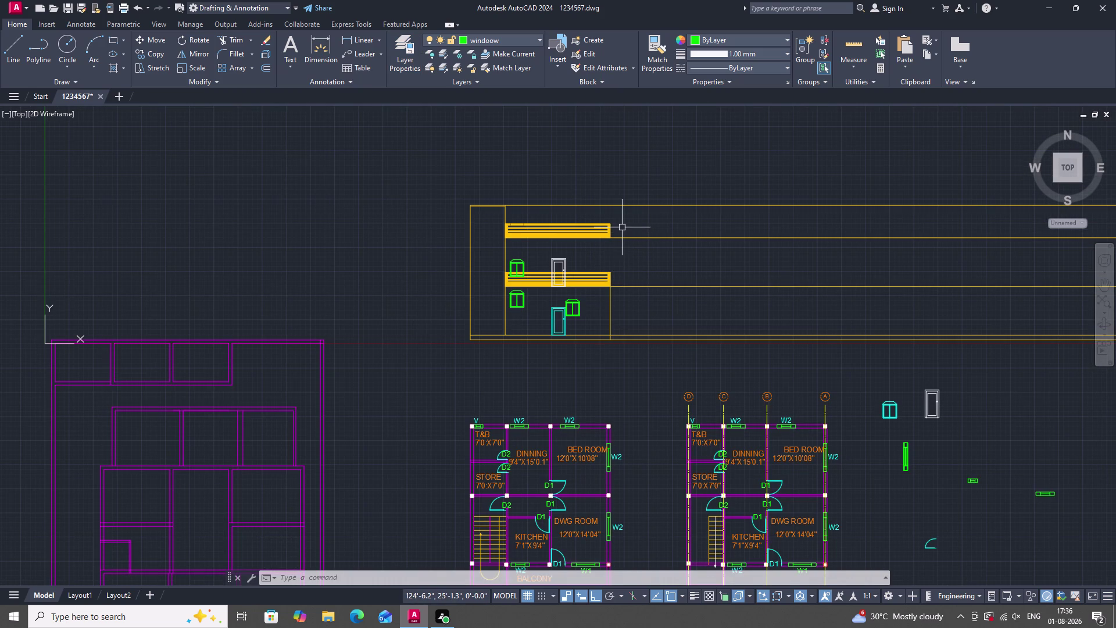
Extend the vertical line at the flights' right end upward using EX.
text(EX)
key(space)
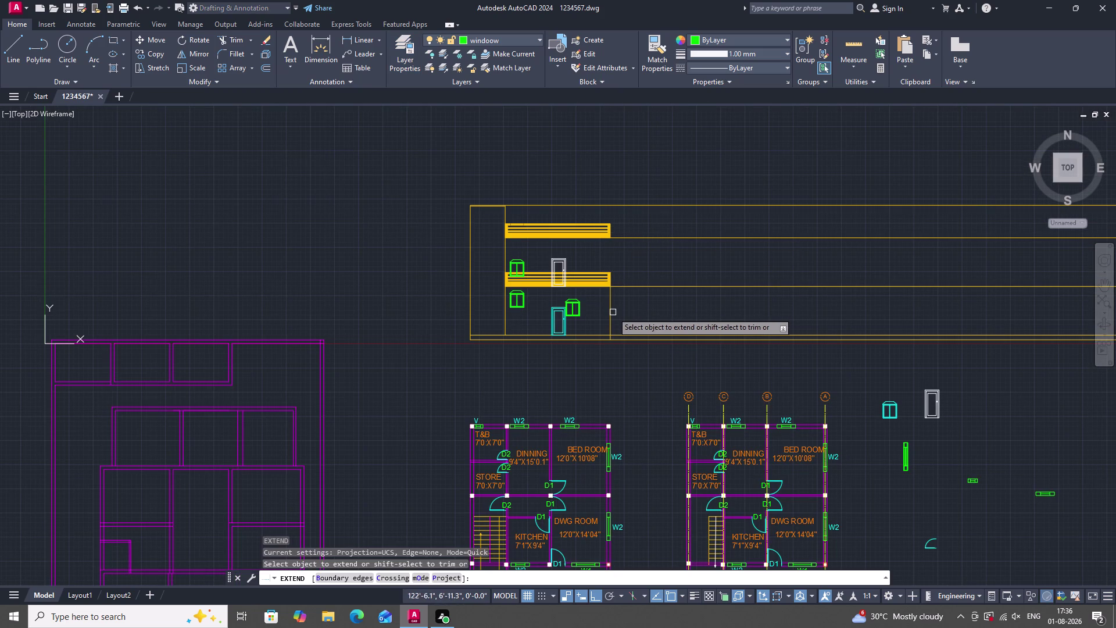
click(610, 305)
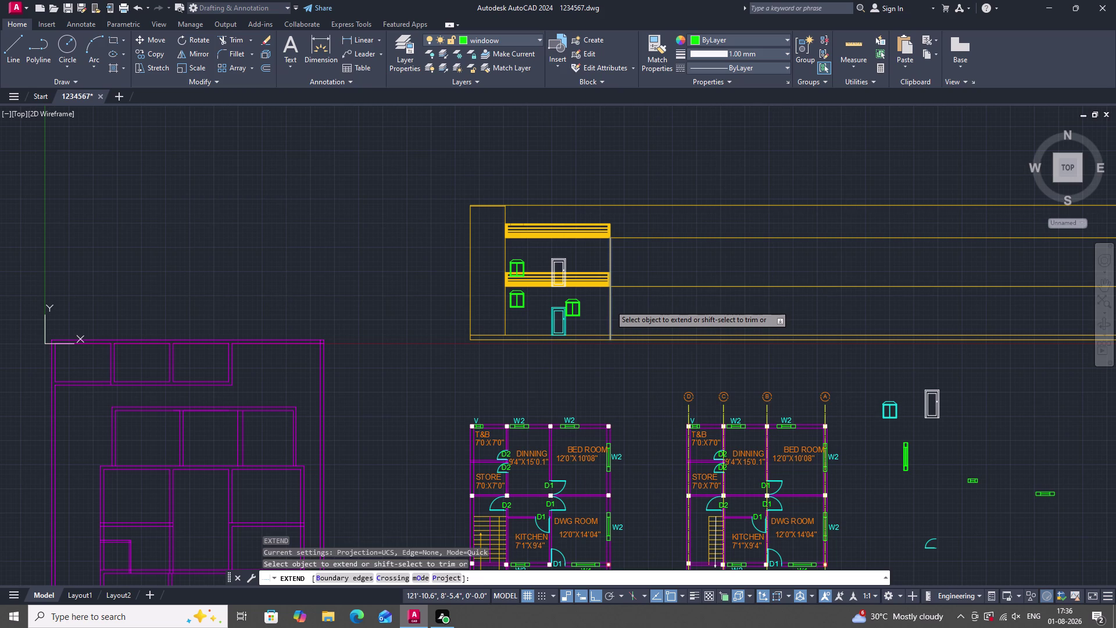
click(610, 250)
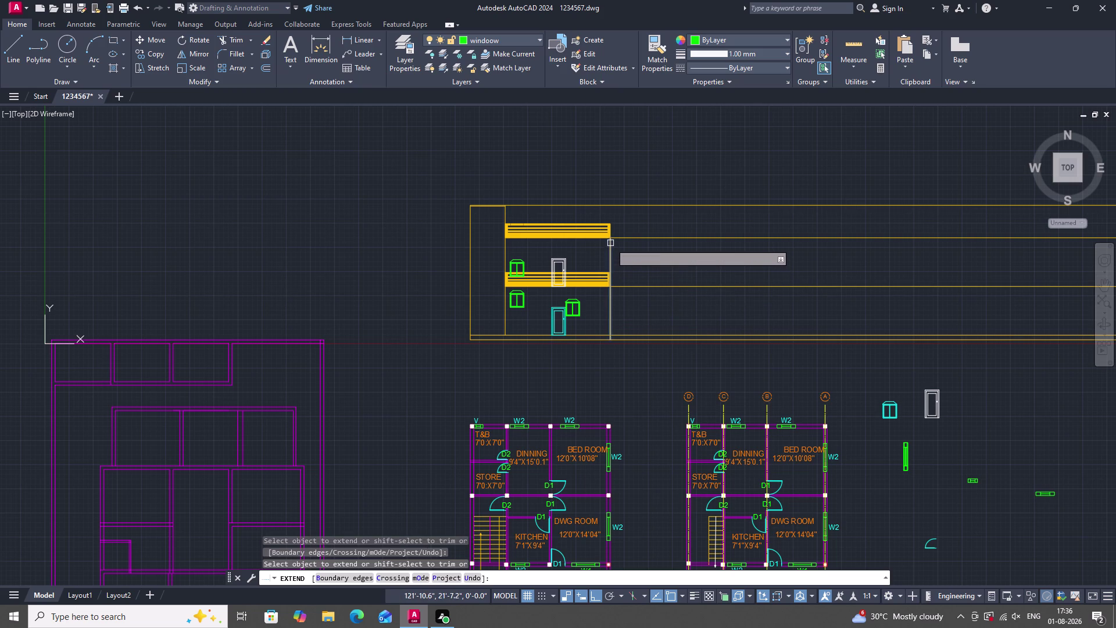
click(611, 243)
click(622, 257)
drag(617, 257, 608, 256)
click(603, 253)
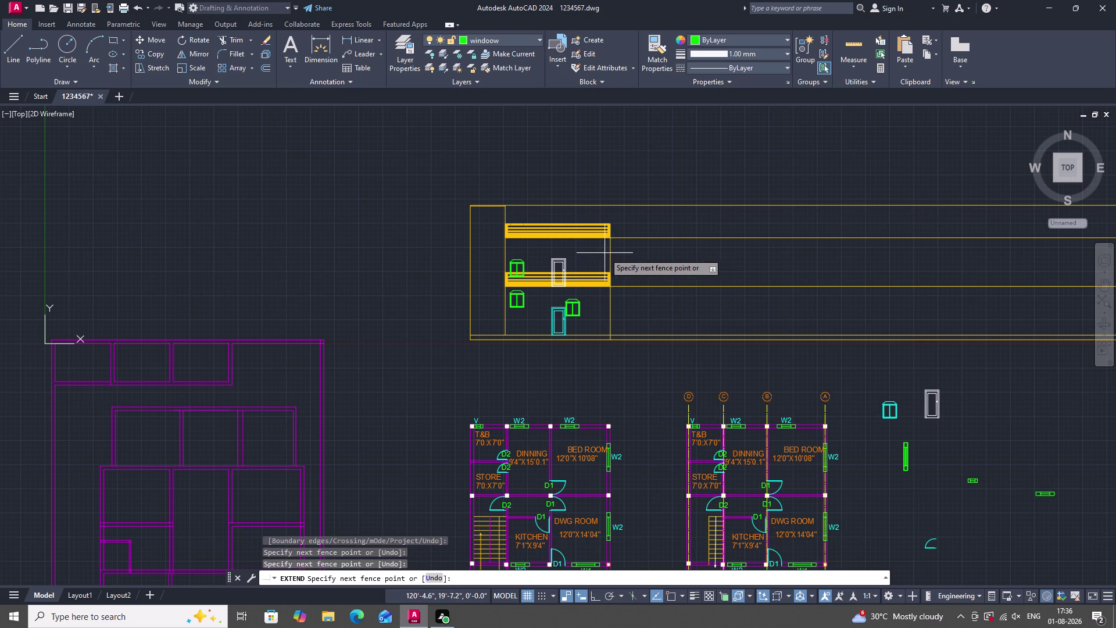
Try extending the line further toward the upper flight's level line, then cancel EXTEND.
double_click(630, 250)
drag(618, 255, 601, 253)
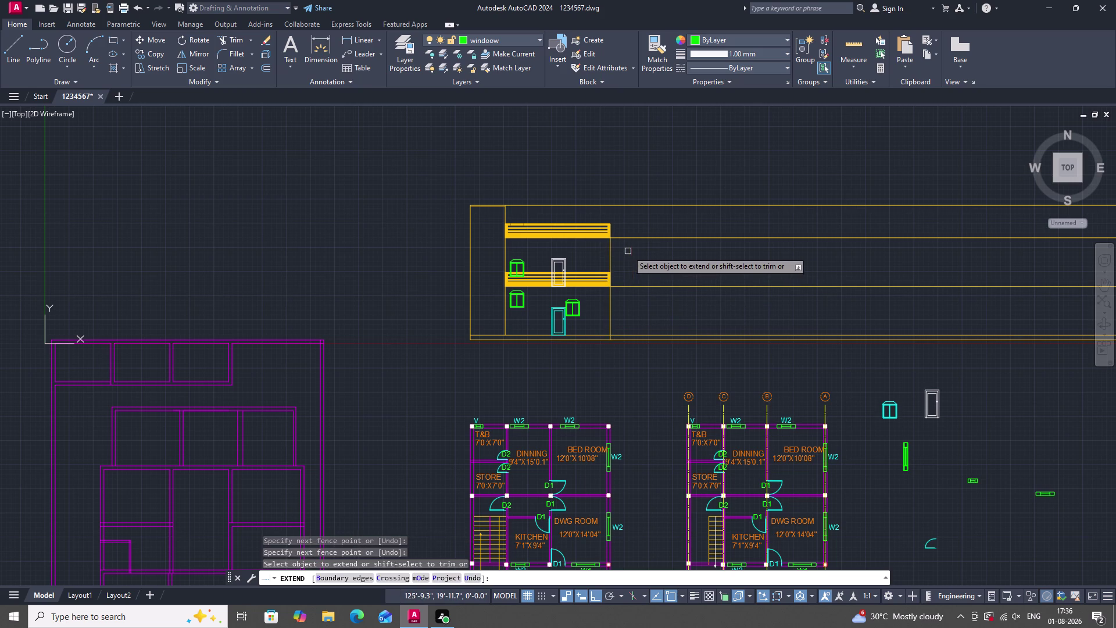
drag(619, 254, 604, 254)
click(618, 253)
drag(618, 253, 602, 252)
drag(626, 249, 593, 244)
click(611, 248)
scroll(up, 3)
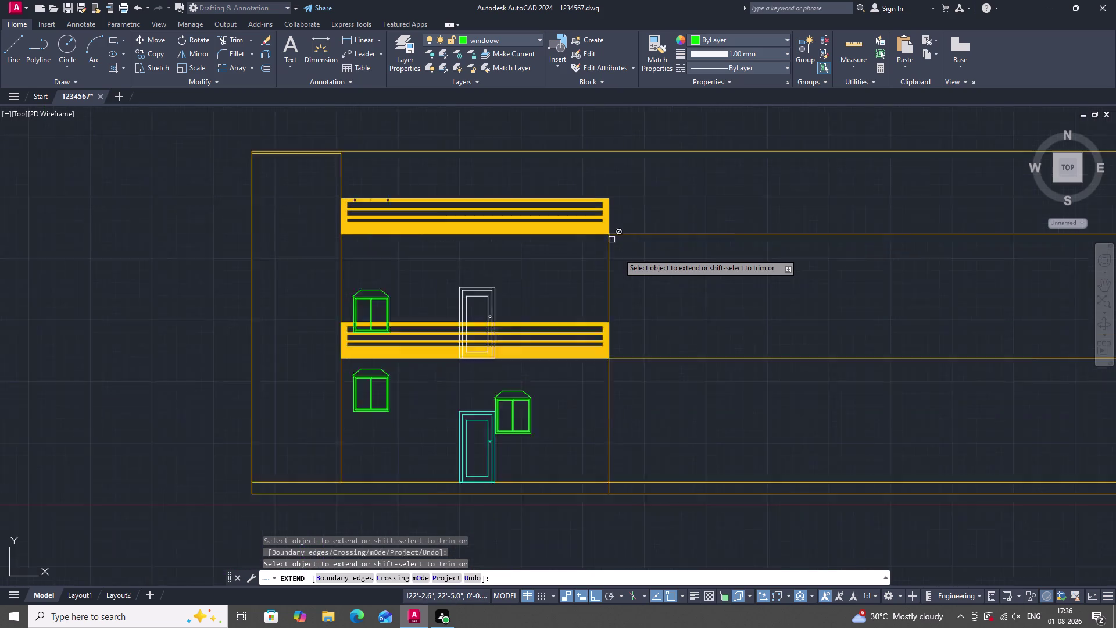
click(609, 241)
click(607, 232)
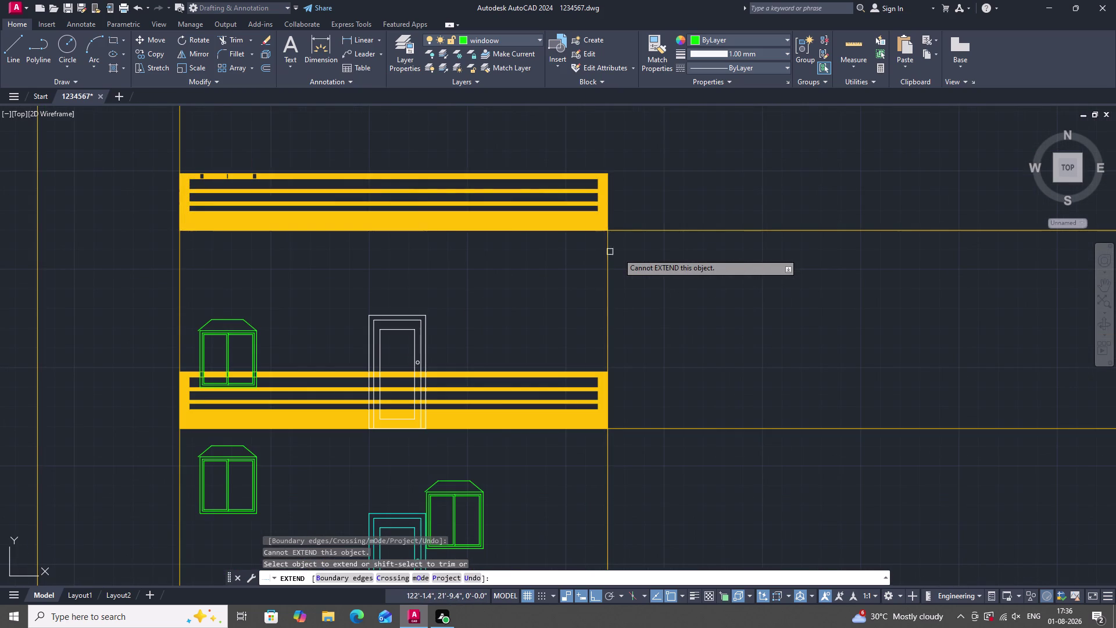
scroll(down, 3)
key(Escape)
scroll(up, 3)
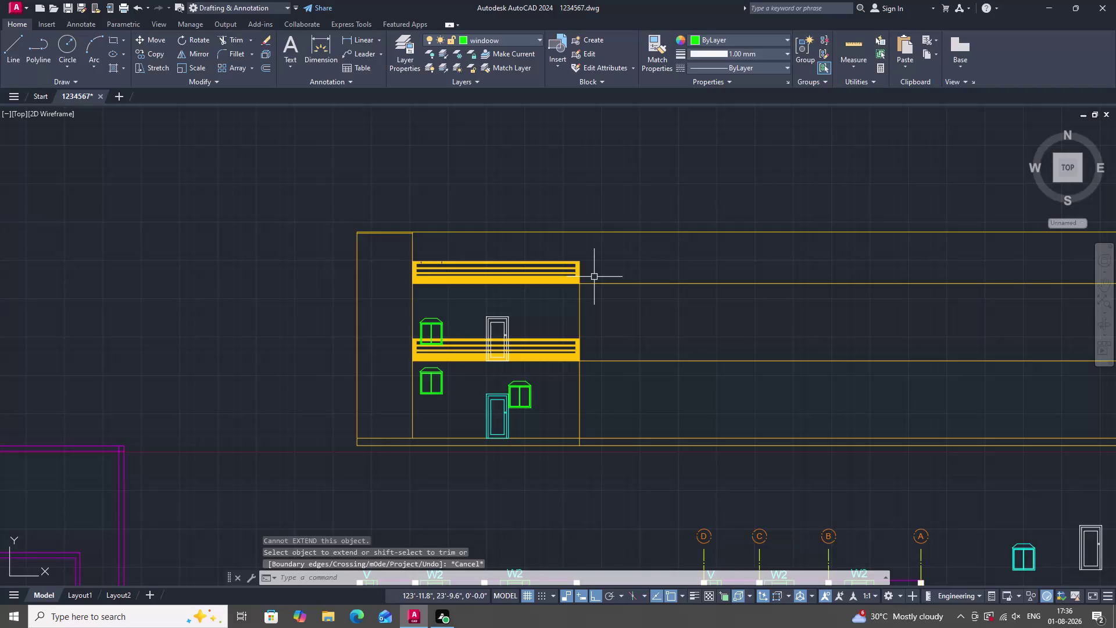
Draw a vertical line from the upper flight's right endpoint up to the top boundary.
text(L)
key(space)
scroll(up, 3)
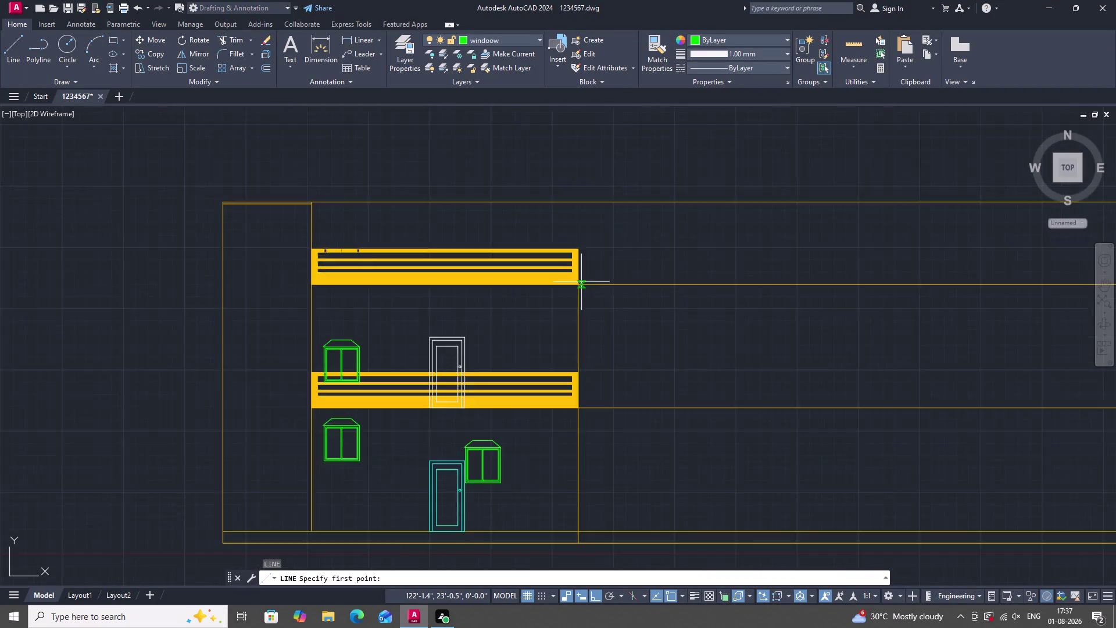
scroll(up, 3)
click(573, 288)
scroll(down, 3)
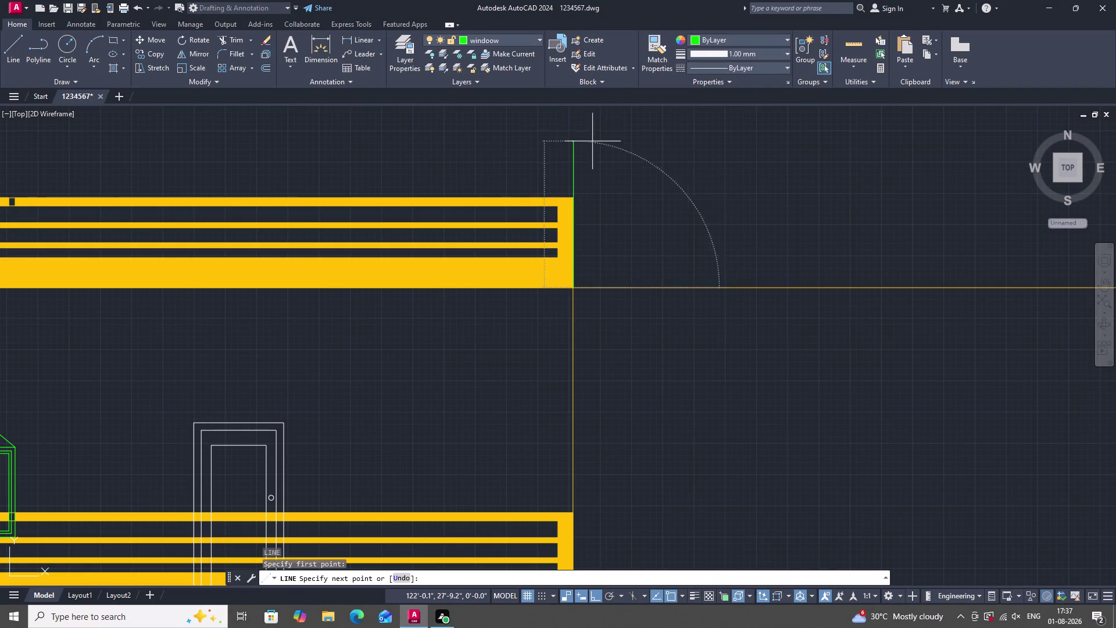
scroll(down, 3)
scroll(up, 3)
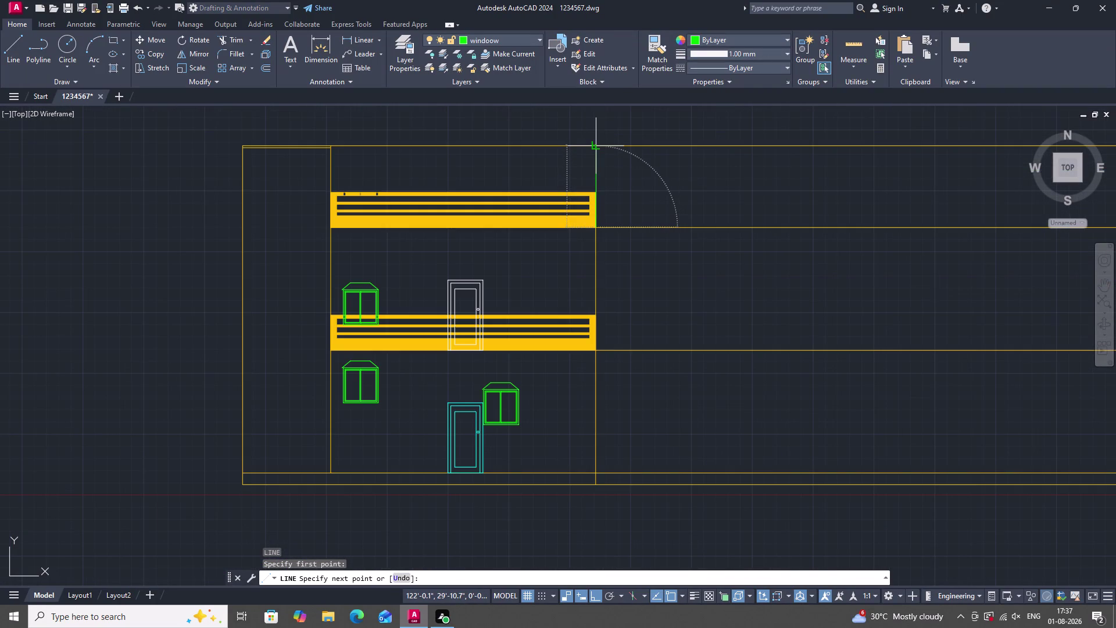
click(597, 145)
key(Escape)
scroll(down, 3)
scroll(up, 3)
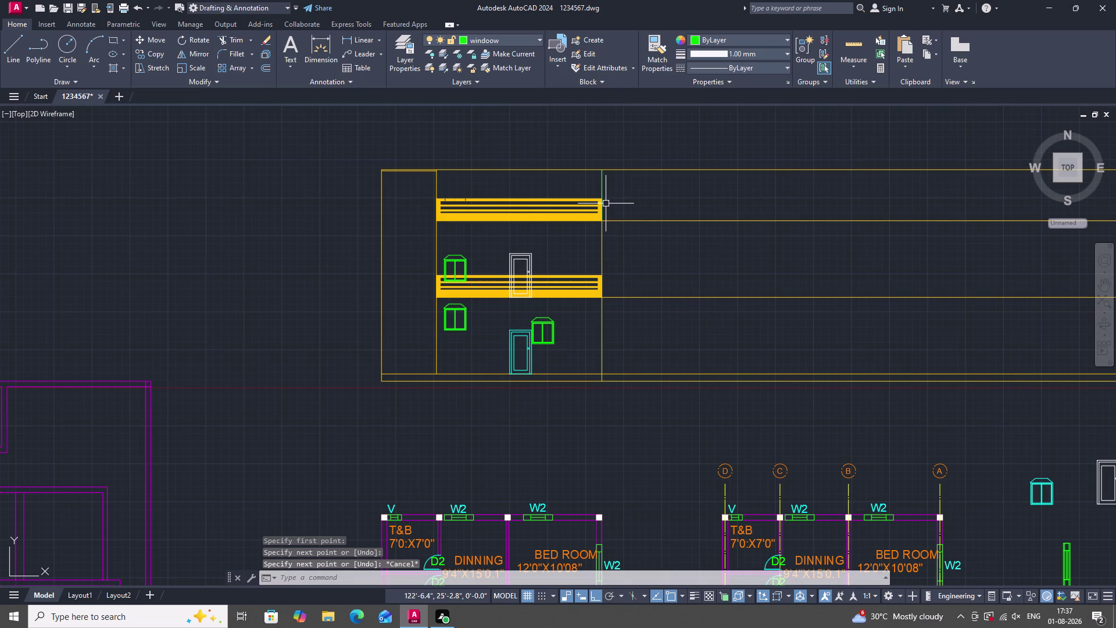
scroll(down, 3)
scroll(up, 3)
scroll(down, 3)
scroll(up, 3)
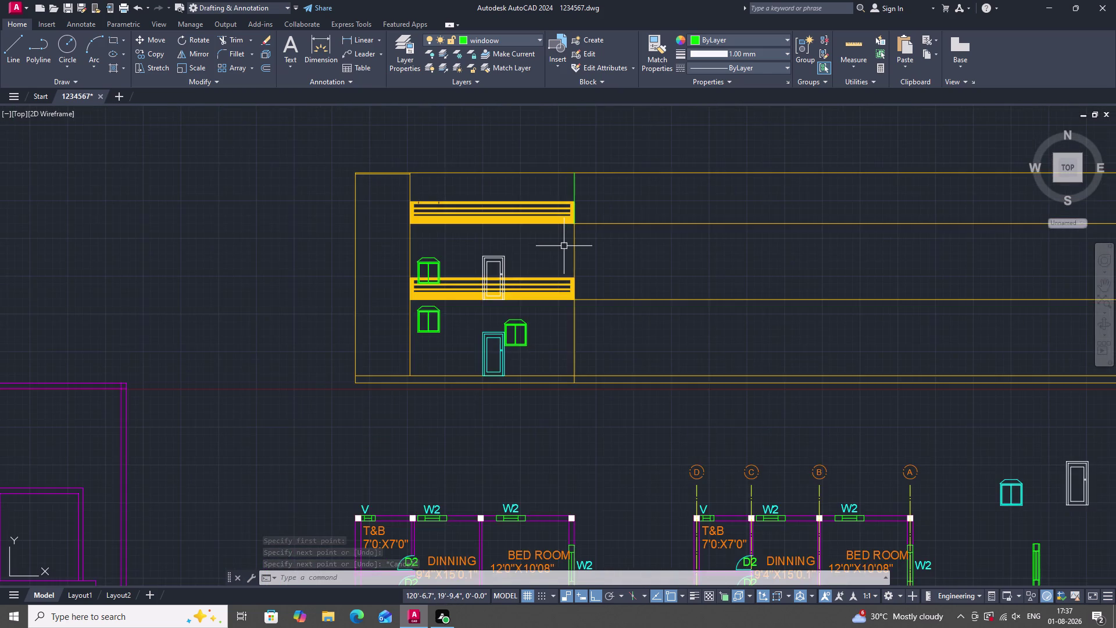
scroll(down, 3)
scroll(up, 3)
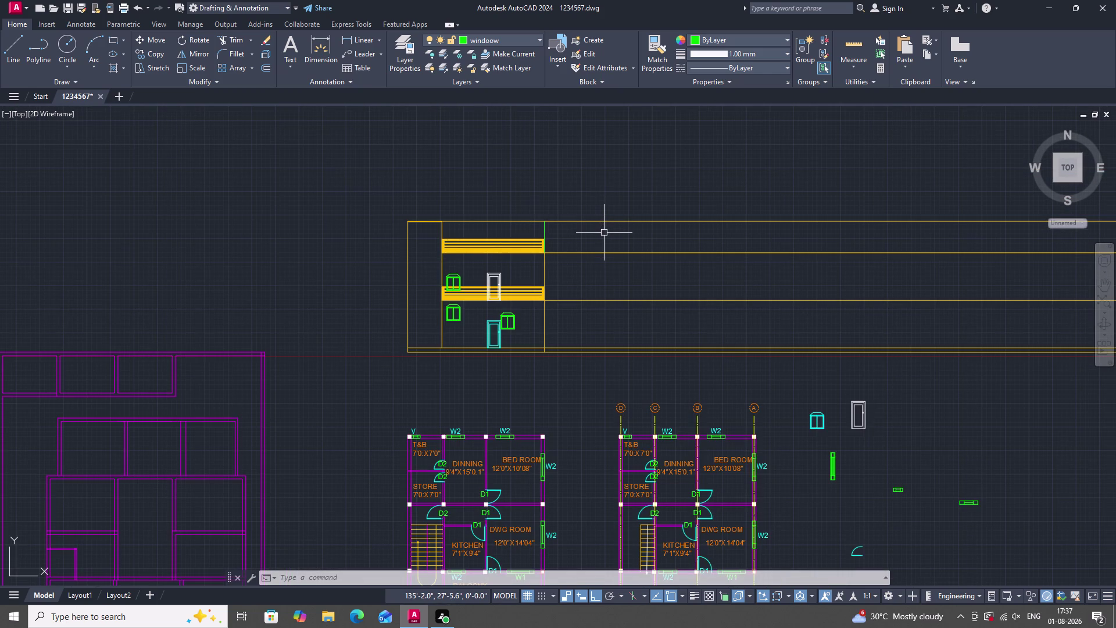
scroll(down, 3)
scroll(up, 3)
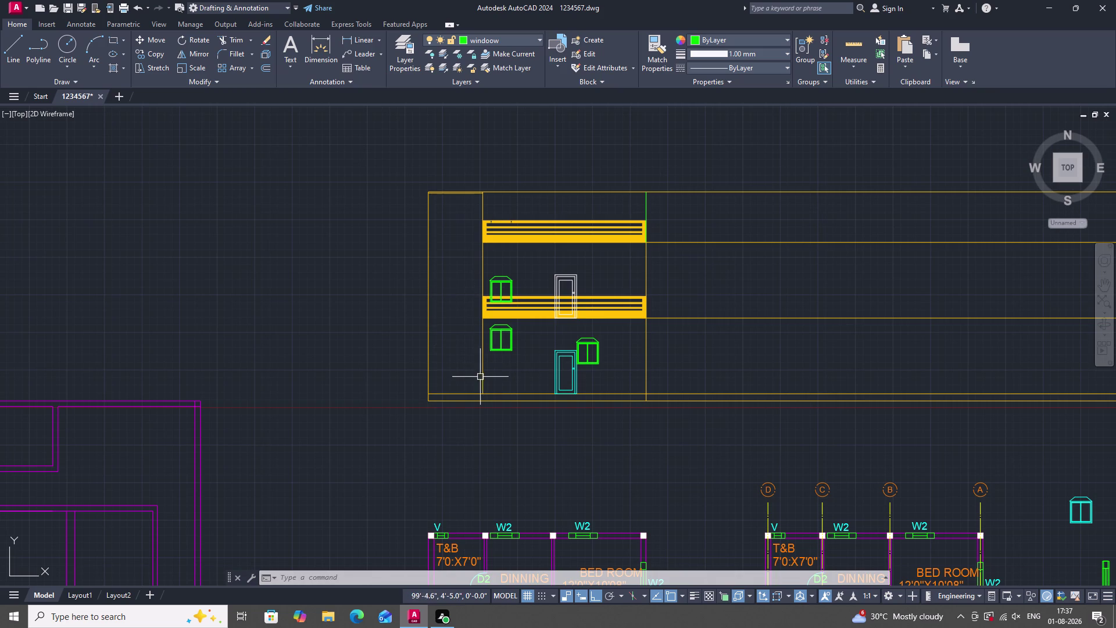
Offset the bottom ground line 5' upward to create a new horizontal line.
key(o)
key(space)
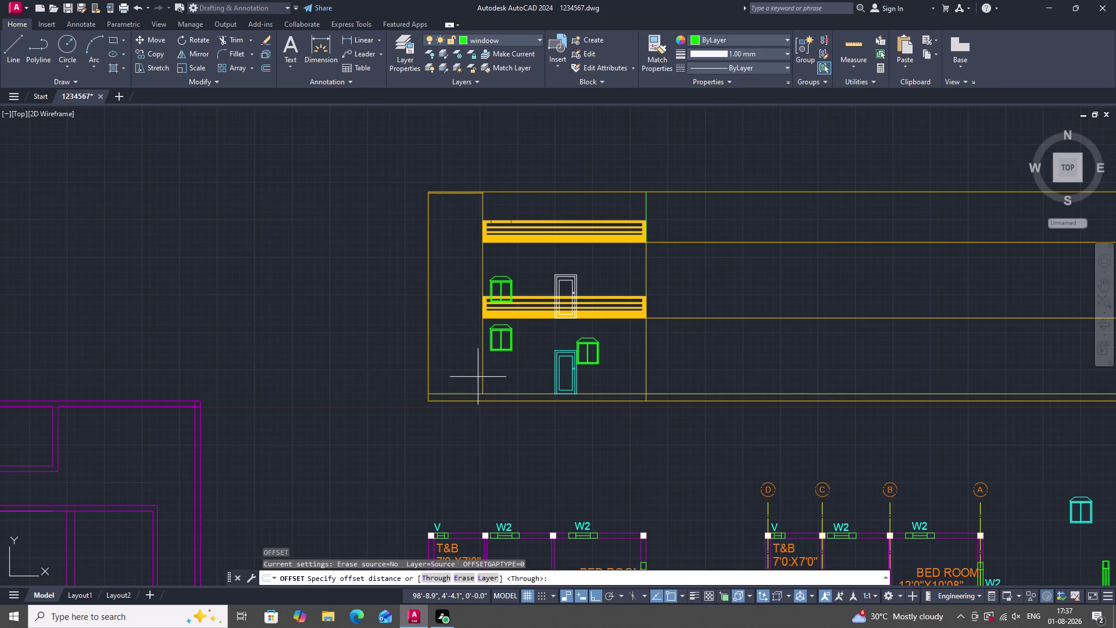
click(461, 394)
text(5)
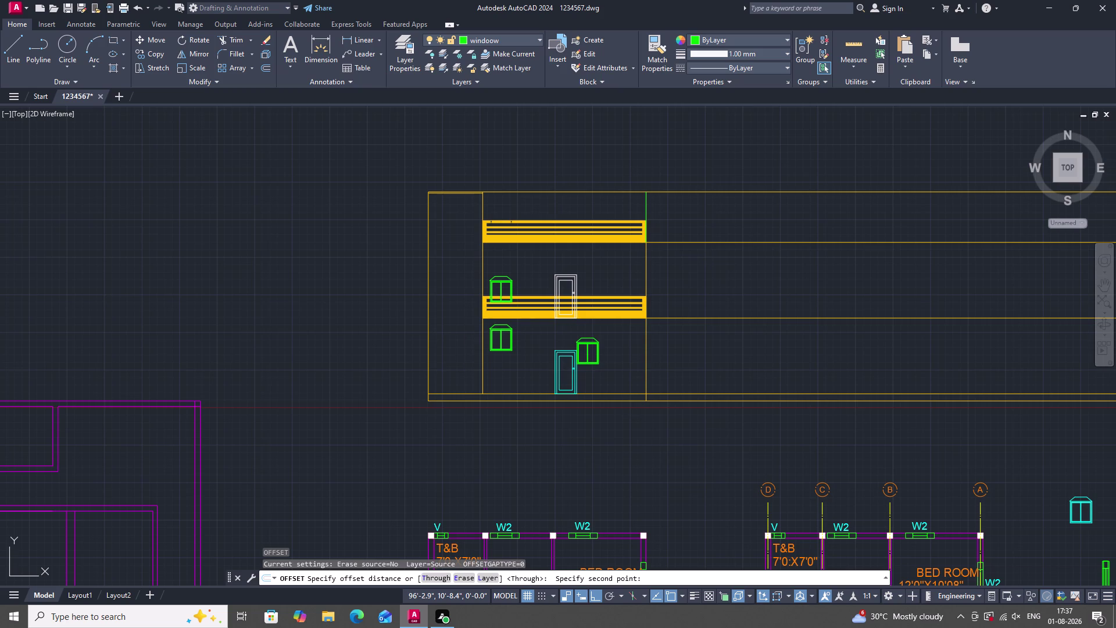
text(')
key(Return)
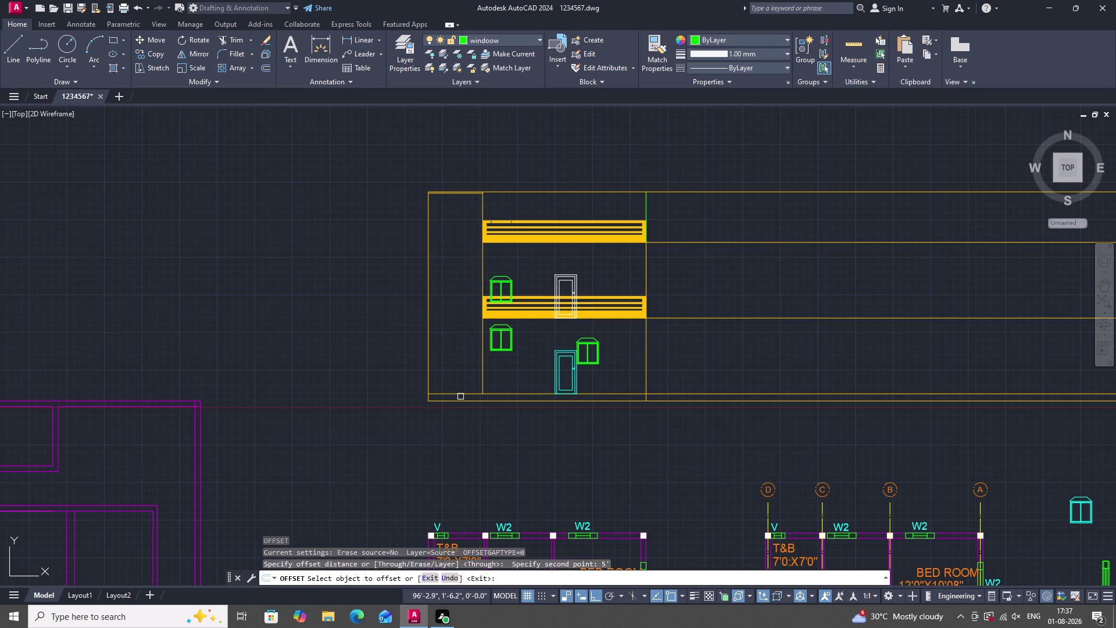
click(460, 397)
click(461, 394)
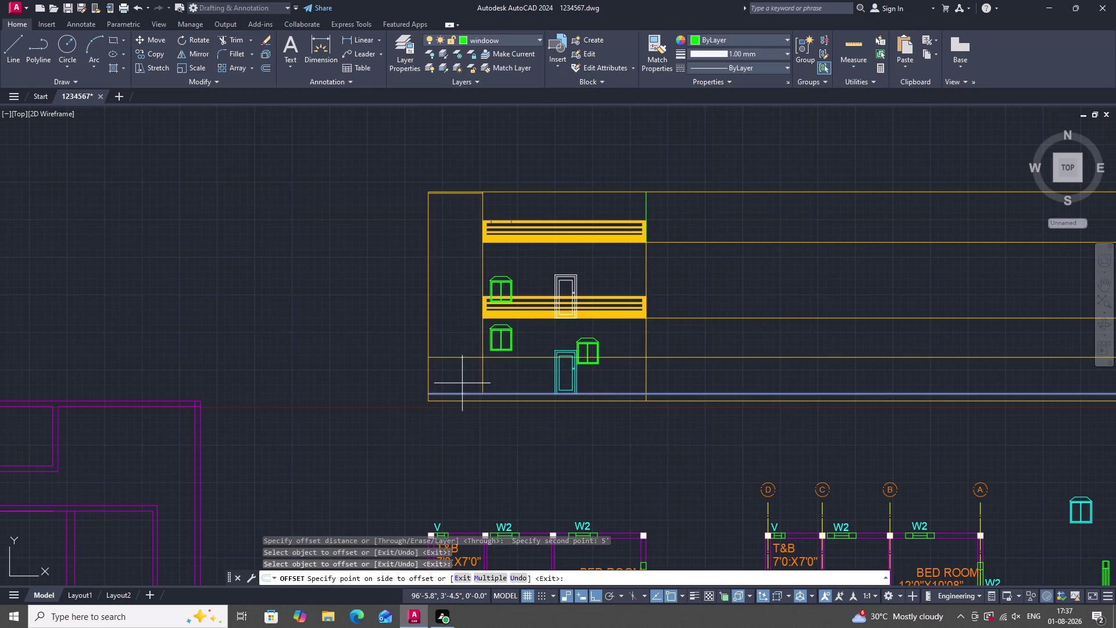
click(462, 383)
key(Escape)
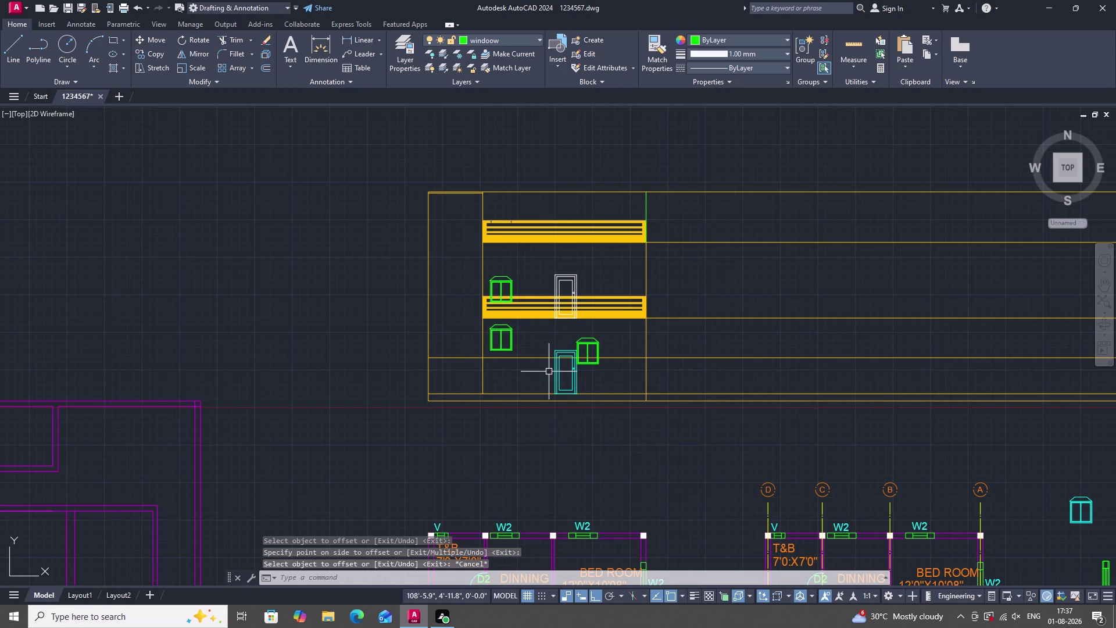
text(TR)
key(space)
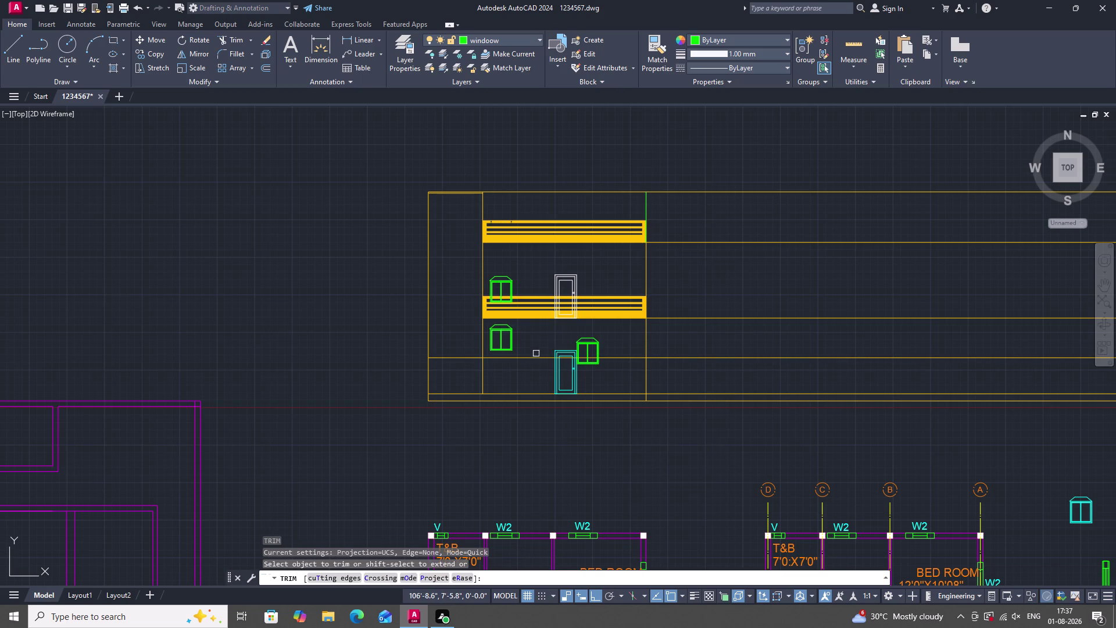
Trim the offset line out of the middle bay, beside the door and between door and window.
click(537, 356)
scroll(up, 3)
double_click(566, 352)
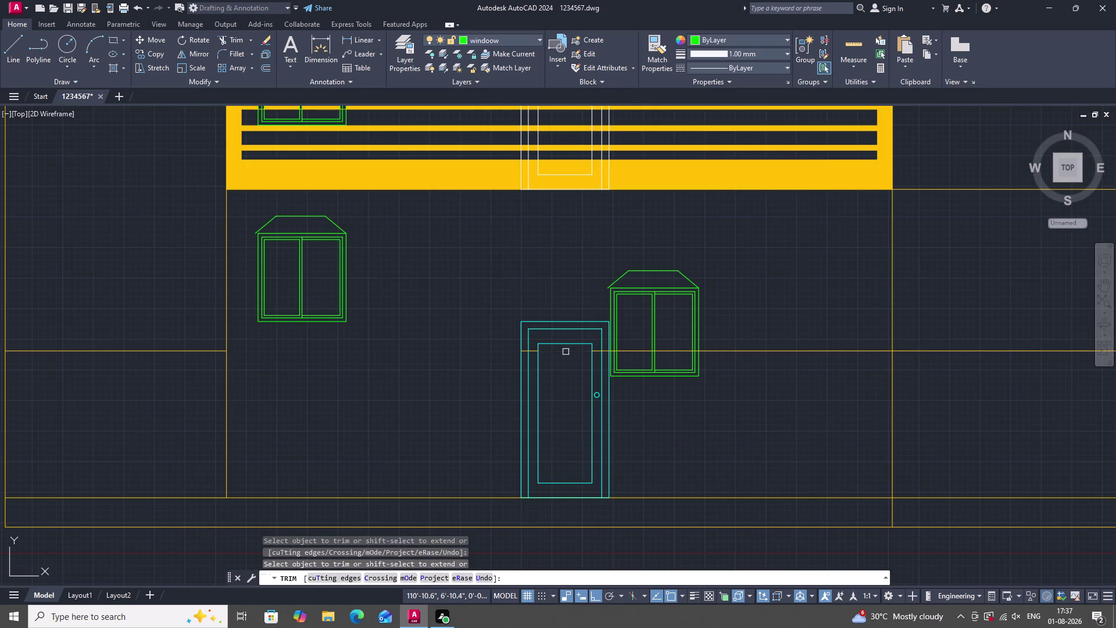
click(533, 352)
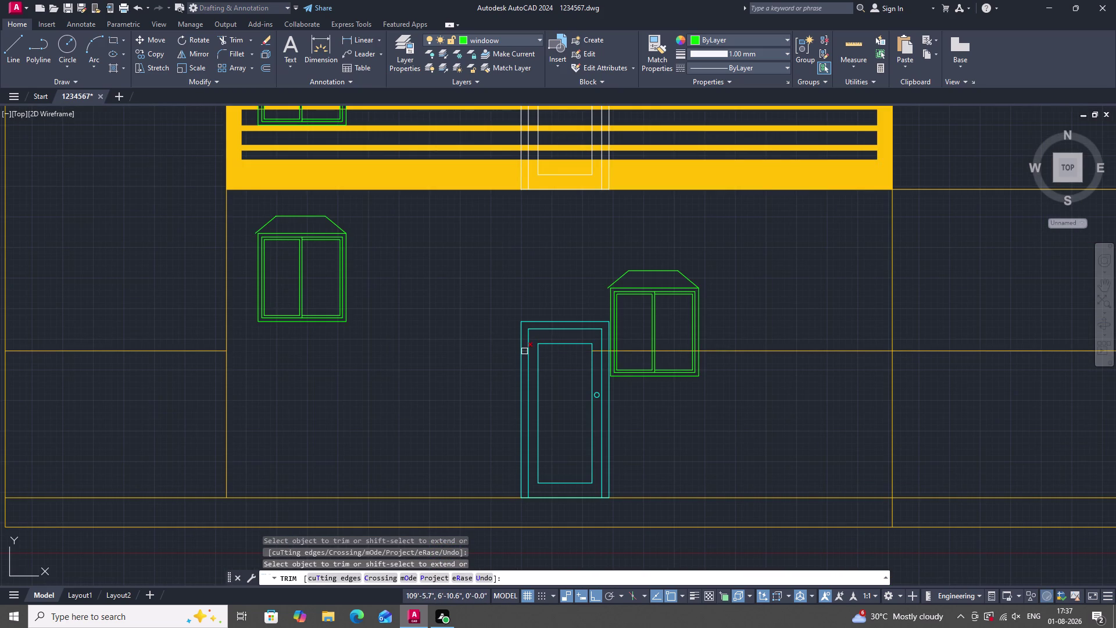
scroll(up, 3)
click(524, 351)
scroll(down, 3)
scroll(up, 3)
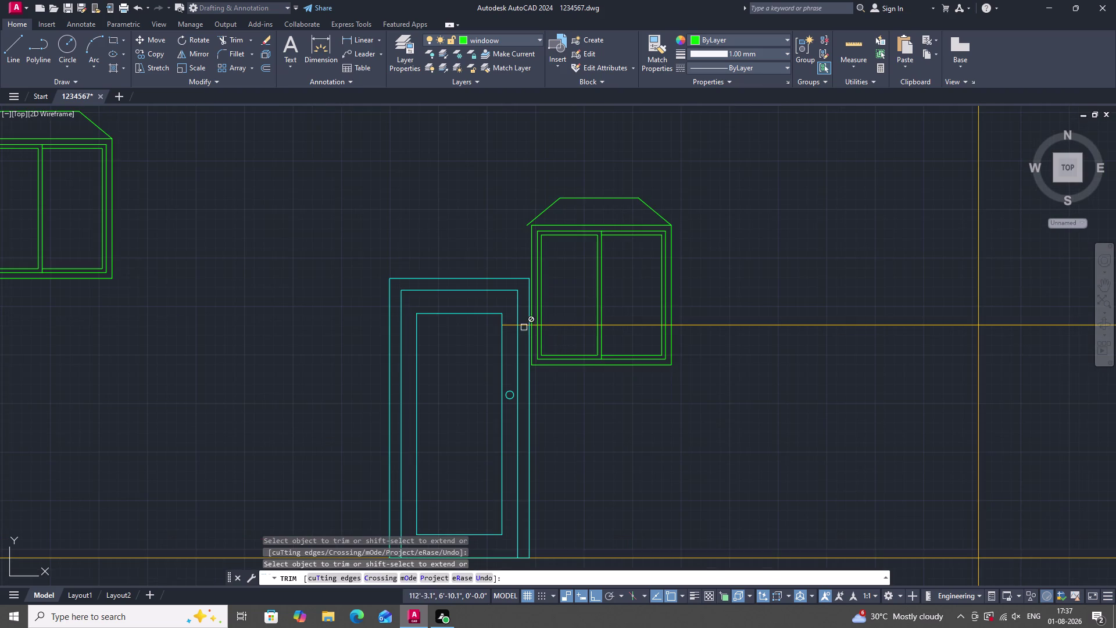
click(510, 324)
click(522, 326)
scroll(up, 3)
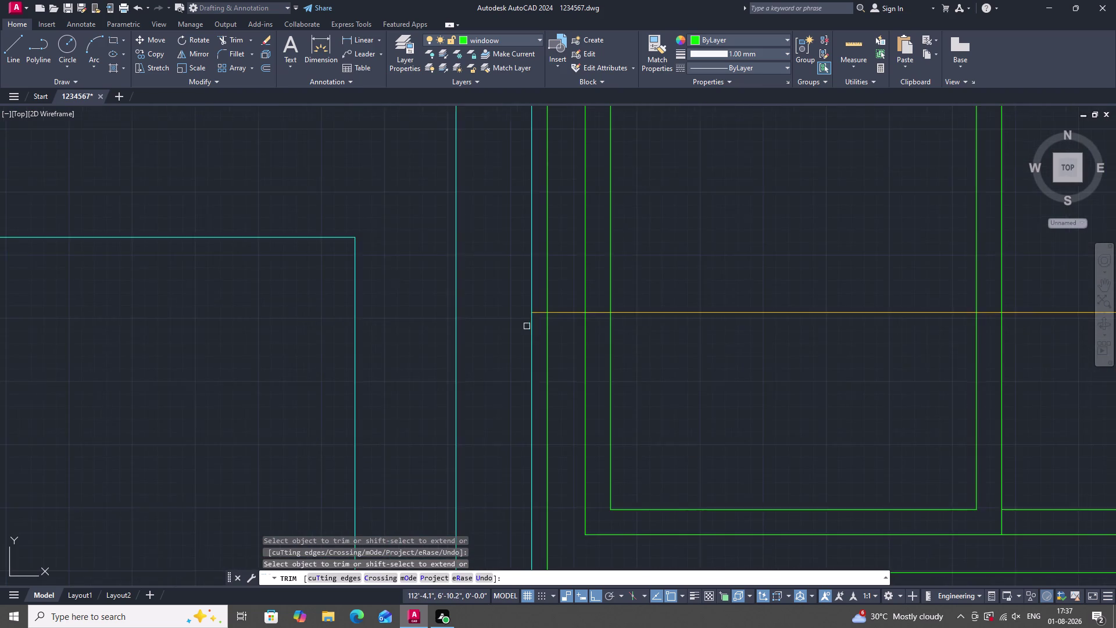
scroll(up, 3)
Trim the offset line where it crosses the window and window frame.
drag(551, 278, 555, 323)
drag(509, 290, 504, 314)
scroll(up, 3)
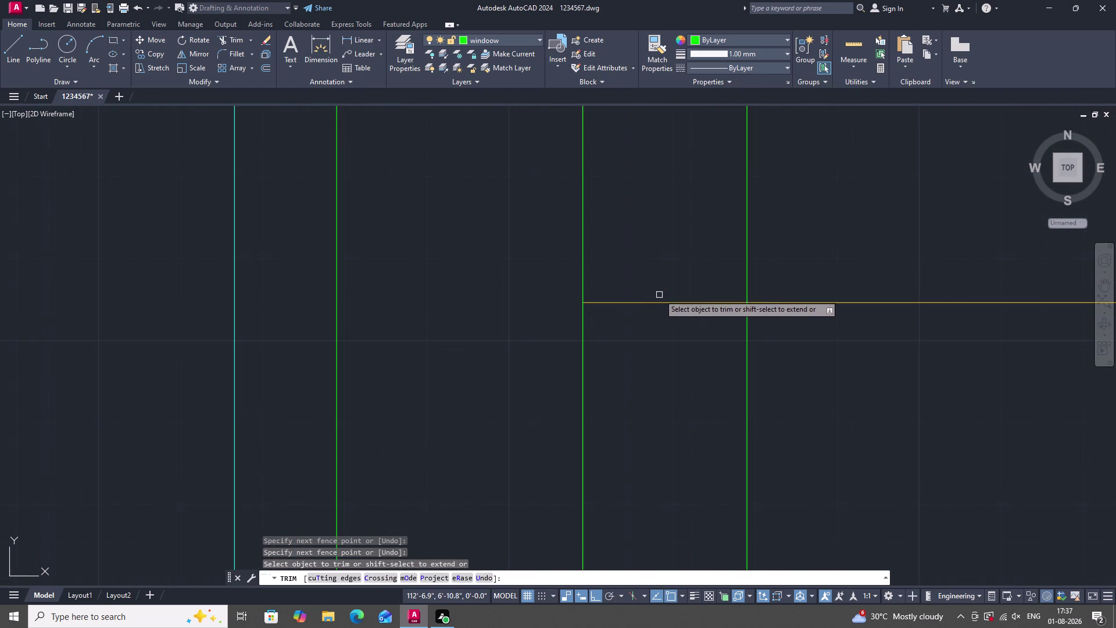
scroll(up, 3)
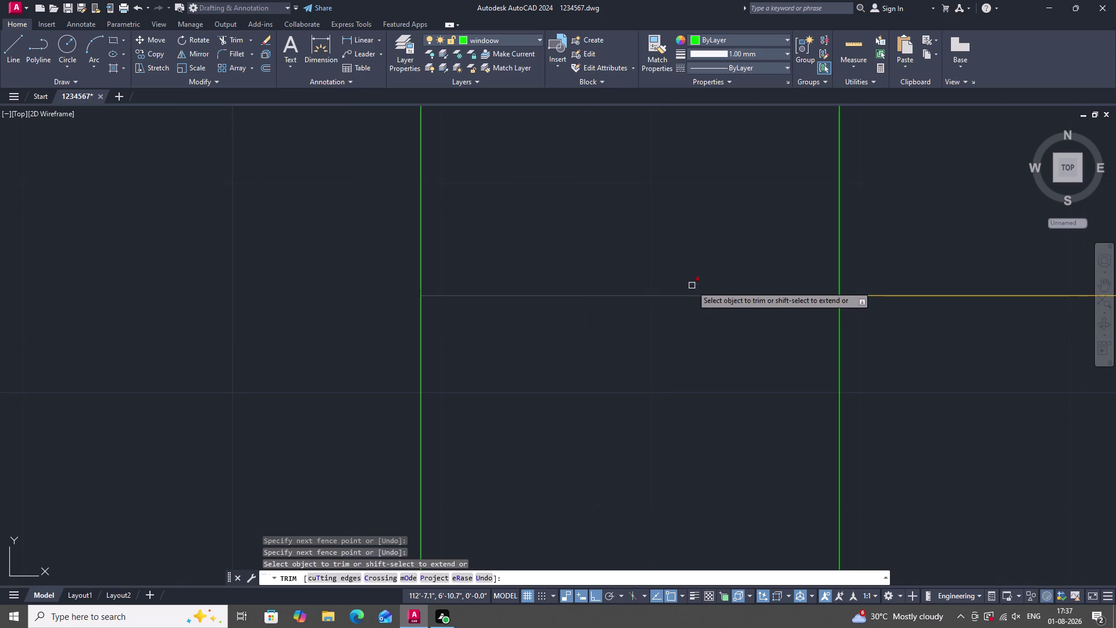
drag(691, 285, 692, 322)
drag(922, 265, 913, 319)
scroll(down, 3)
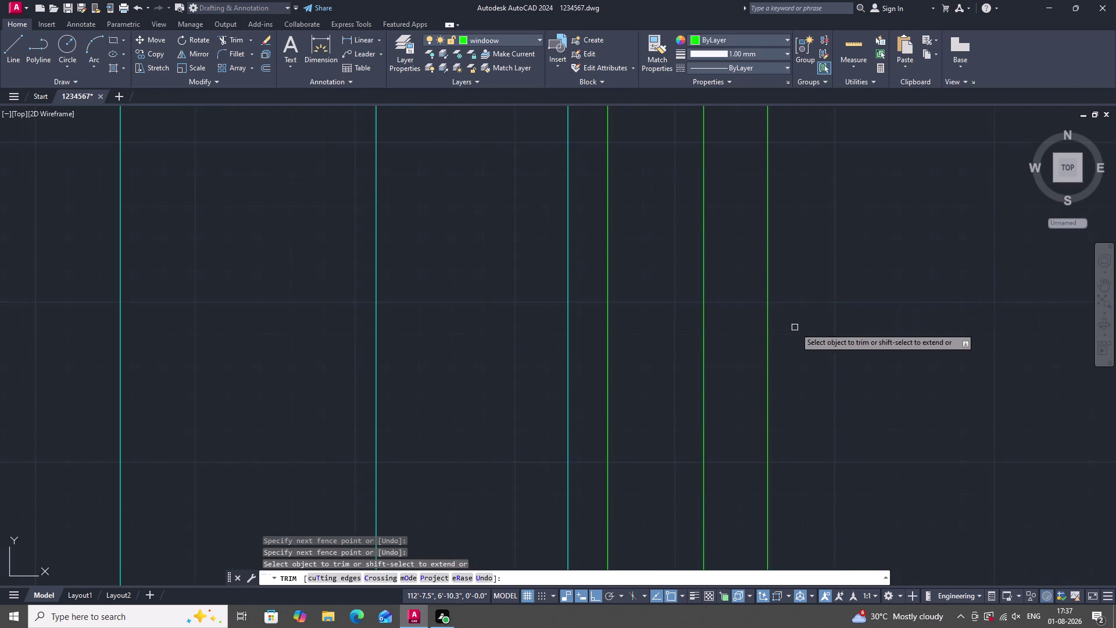
scroll(down, 3)
scroll(up, 3)
scroll(up, 3)
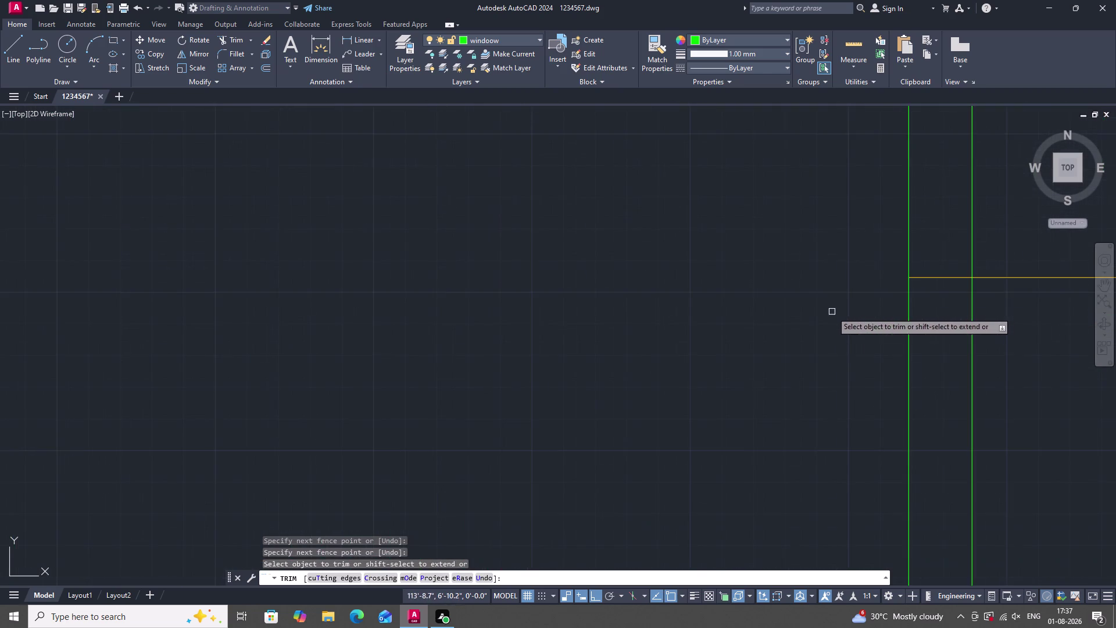
scroll(up, 3)
Trim the remaining offset line pieces further right, then end trimming.
drag(924, 258, 925, 371)
scroll(down, 3)
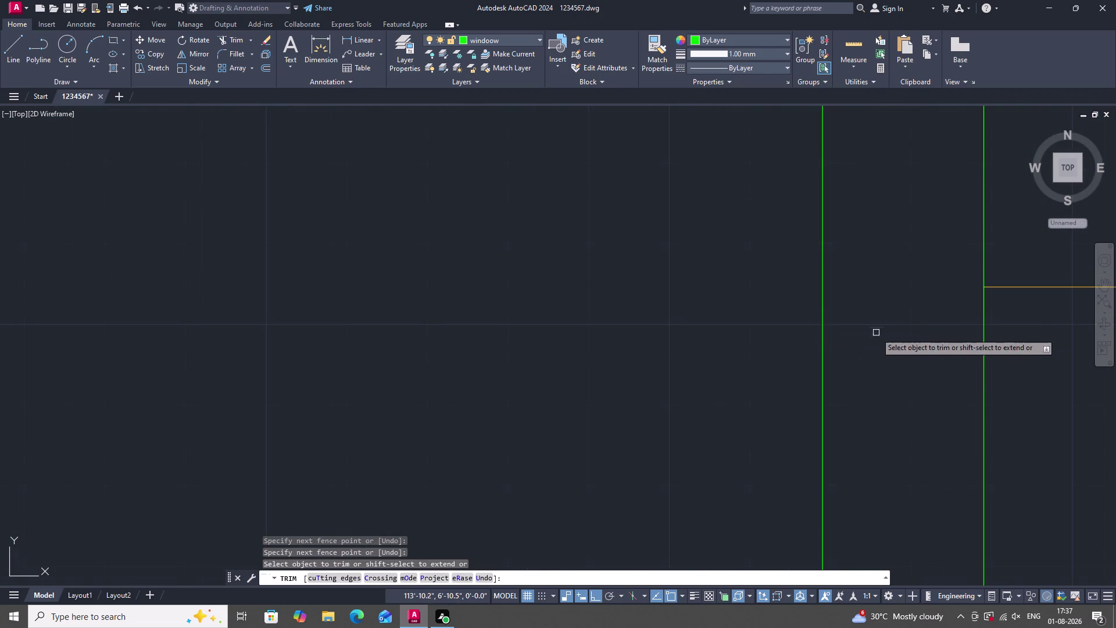
scroll(up, 3)
drag(1057, 257, 1051, 258)
scroll(down, 3)
scroll(down, 3)
key(Escape)
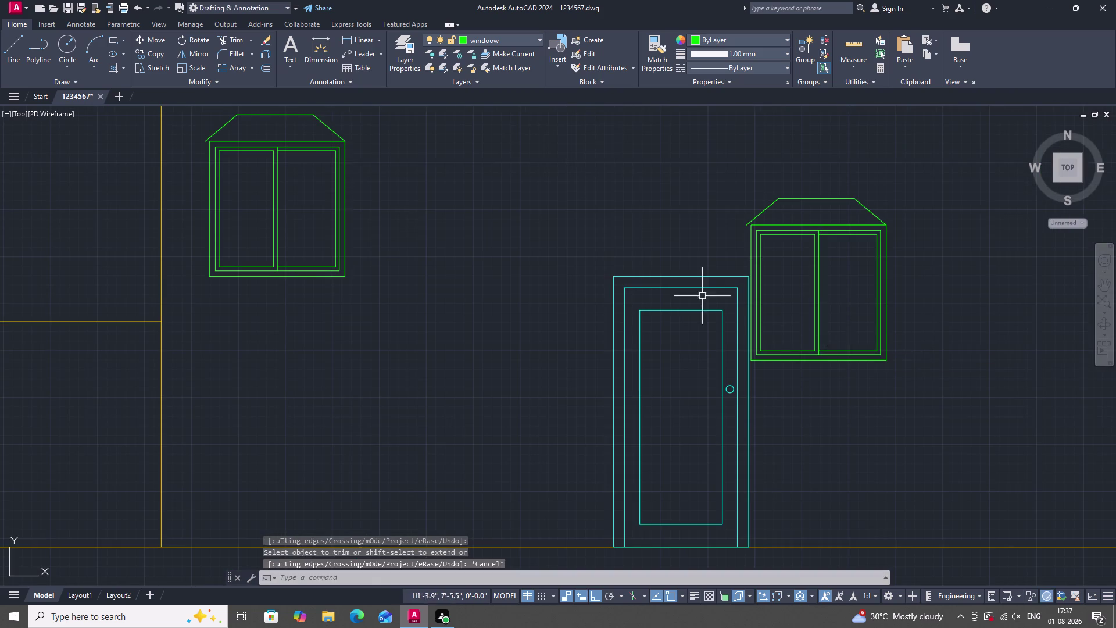
scroll(down, 3)
scroll(up, 3)
scroll(down, 3)
scroll(up, 3)
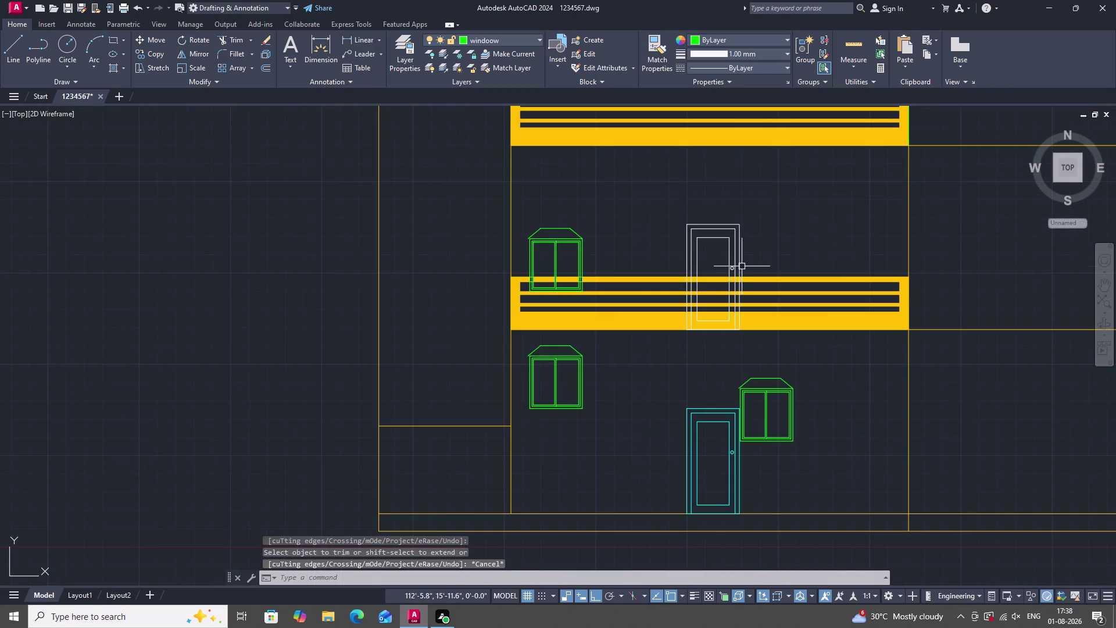
drag(750, 258, 744, 256)
Use MATCHPROP to copy the ground-floor door's properties onto the upper-floor door.
click(683, 238)
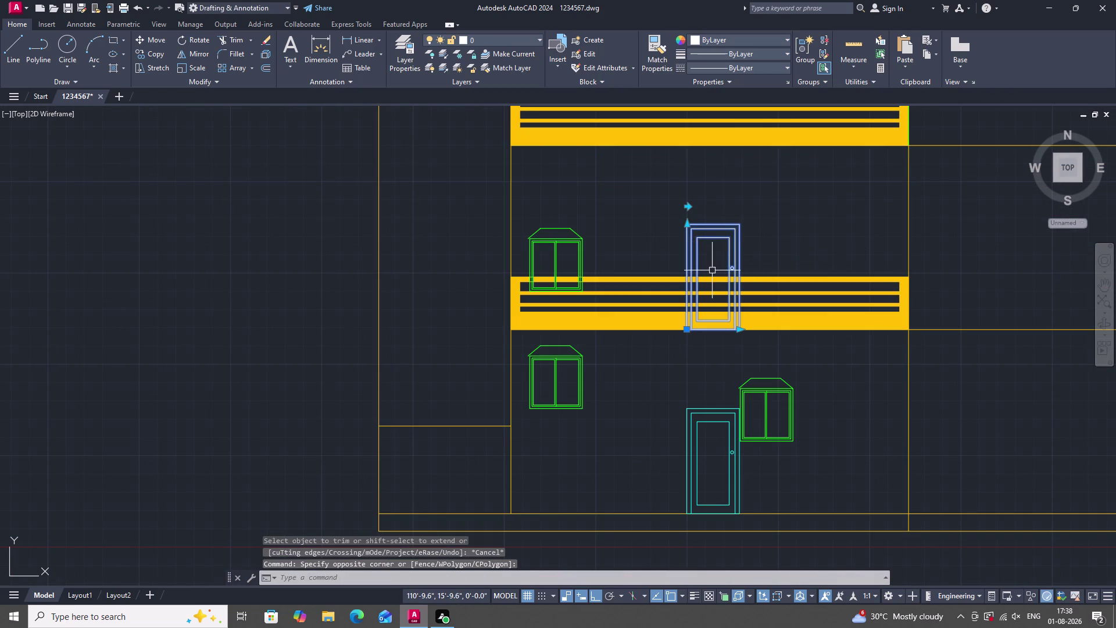
key(Escape)
text(M)
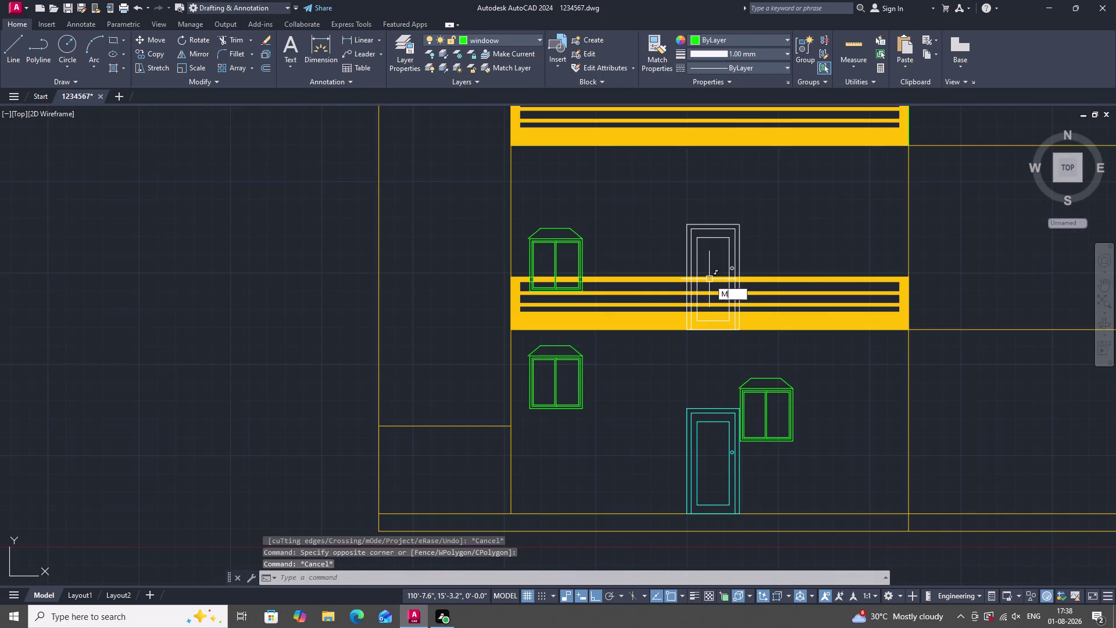
text(A)
key(space)
click(699, 414)
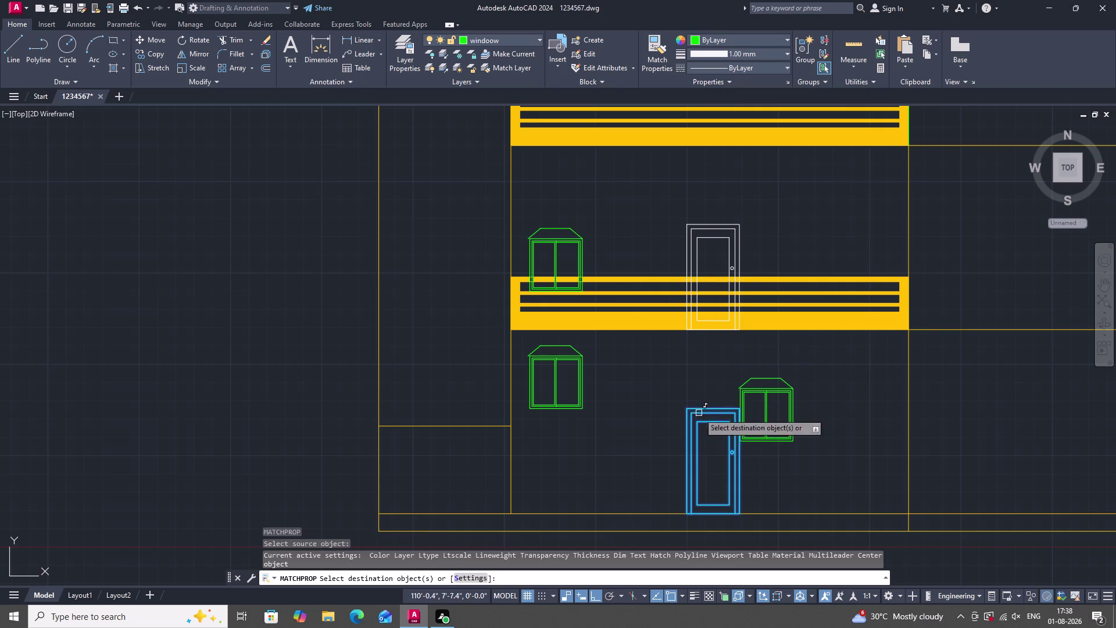
double_click(733, 245)
key(Escape)
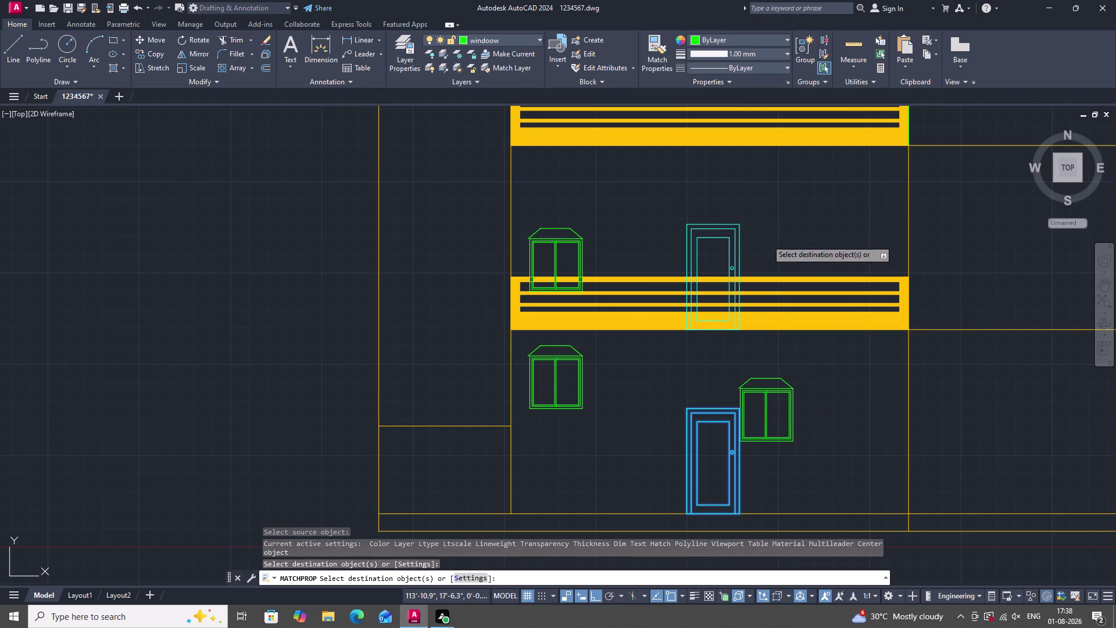
scroll(down, 3)
scroll(up, 3)
scroll(down, 3)
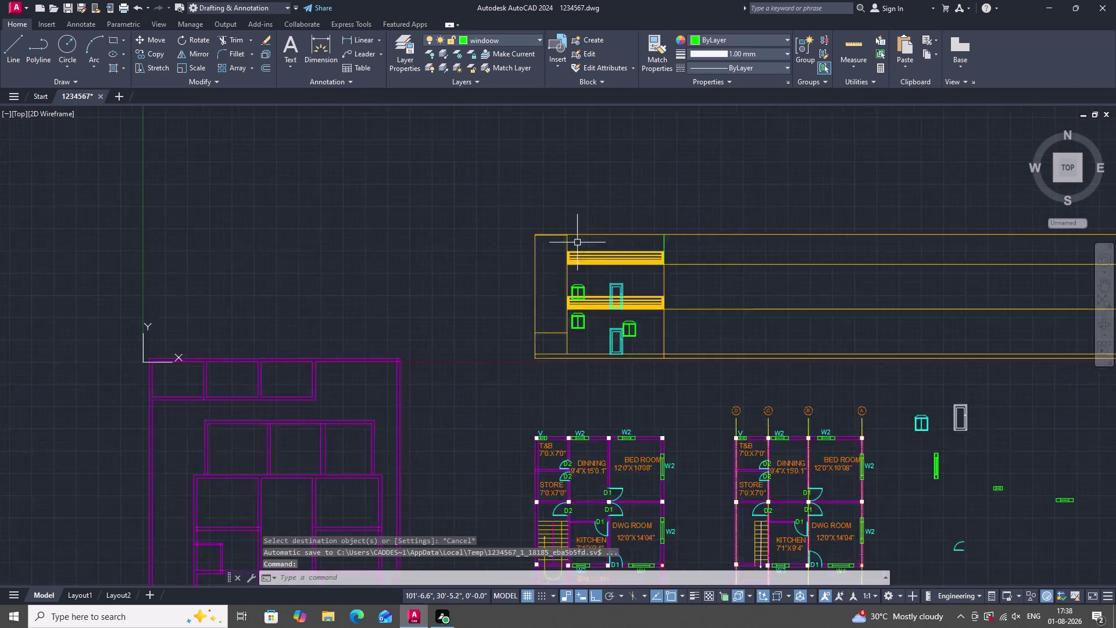
scroll(down, 3)
scroll(up, 3)
Select the horizontal line right of the slab for a move, then cancel it.
text(M)
key(space)
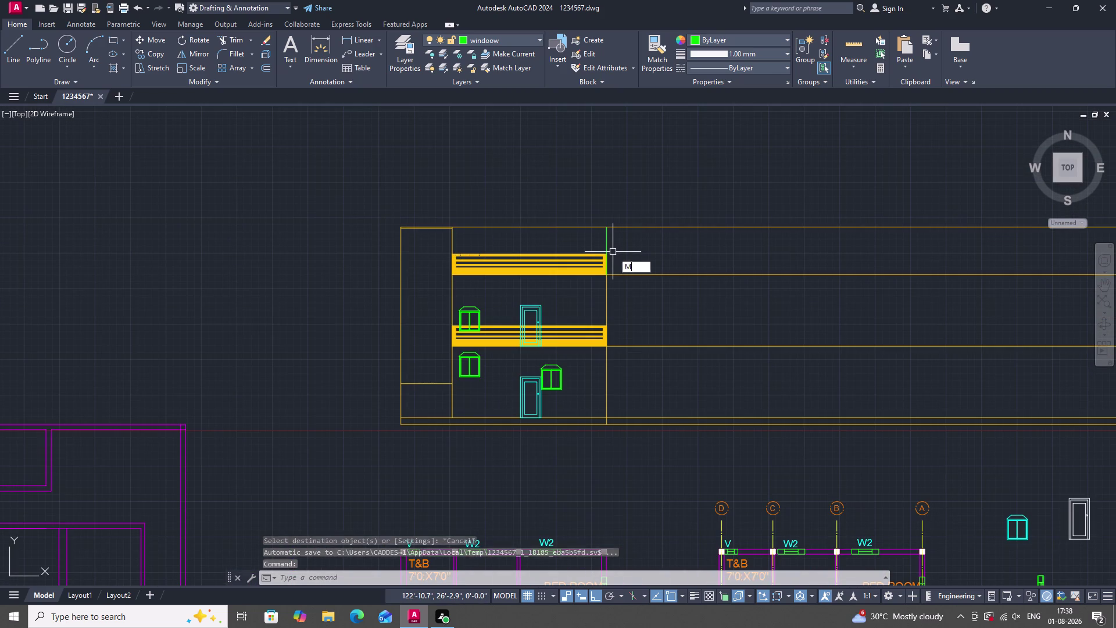
click(632, 272)
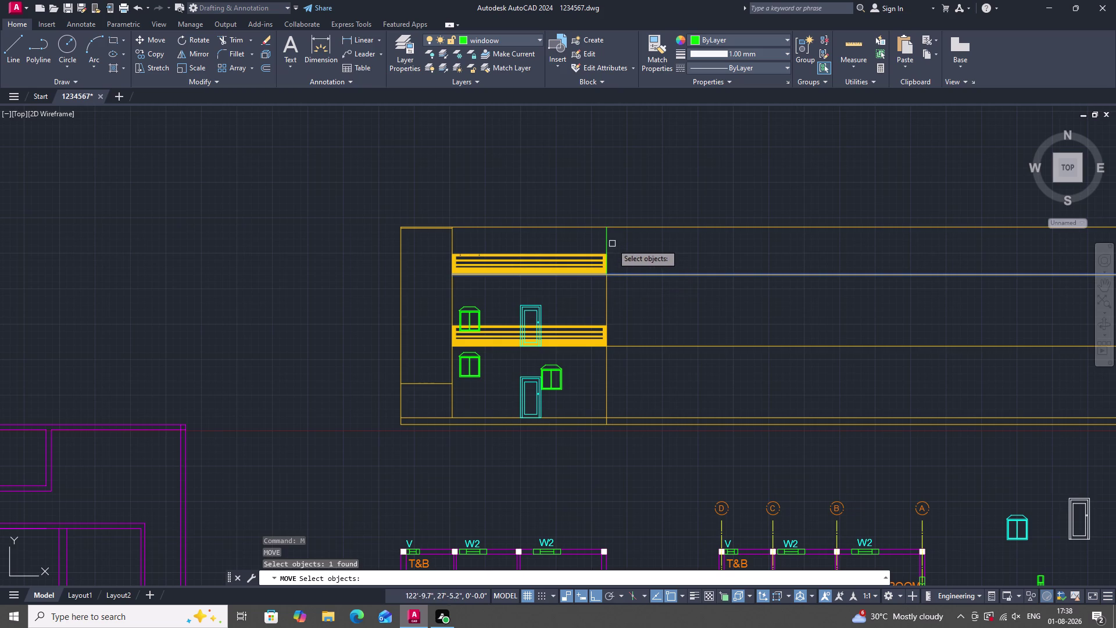
click(607, 241)
key(Escape)
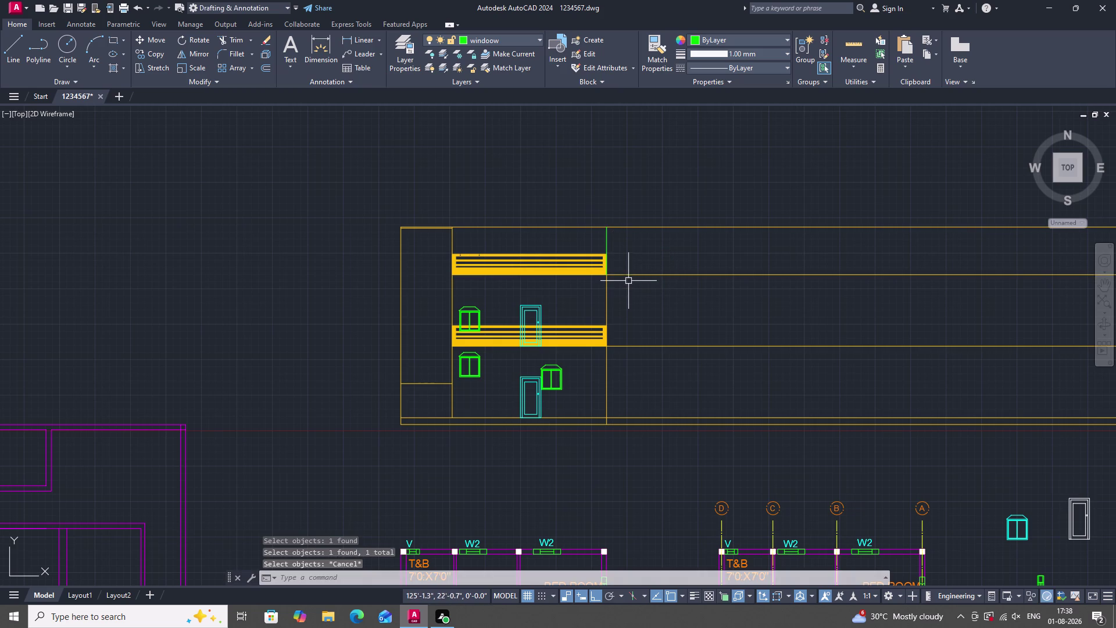
key(space)
click(628, 275)
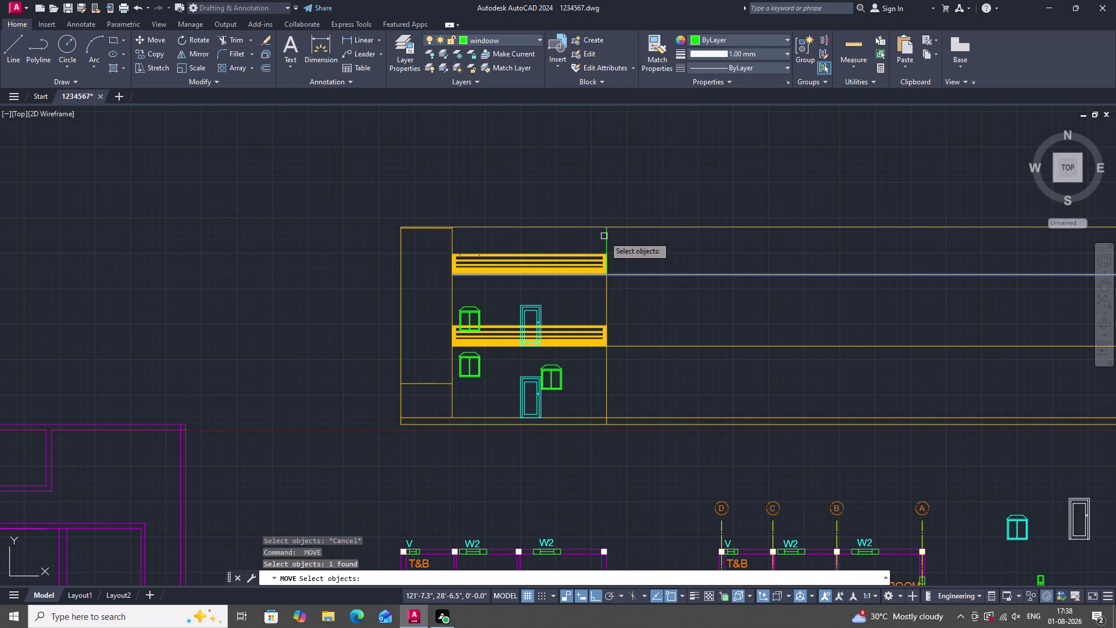
key(space)
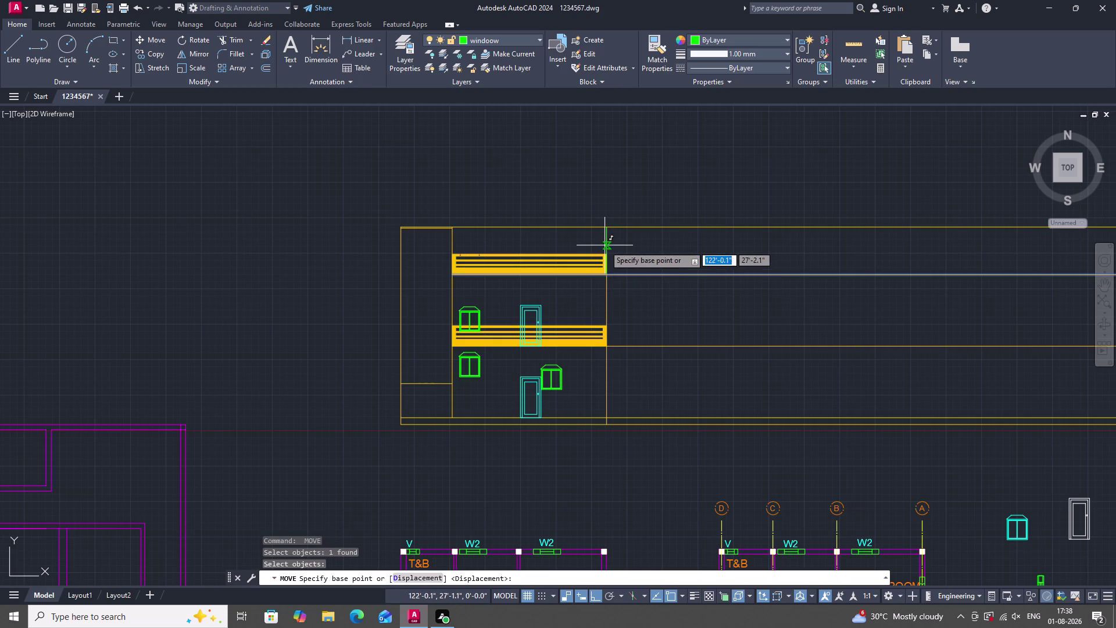
key(Escape)
key(Escape)
scroll(up, 3)
Match the green vertical line to the yellow wall line's properties with MATCHPROP.
text(M)
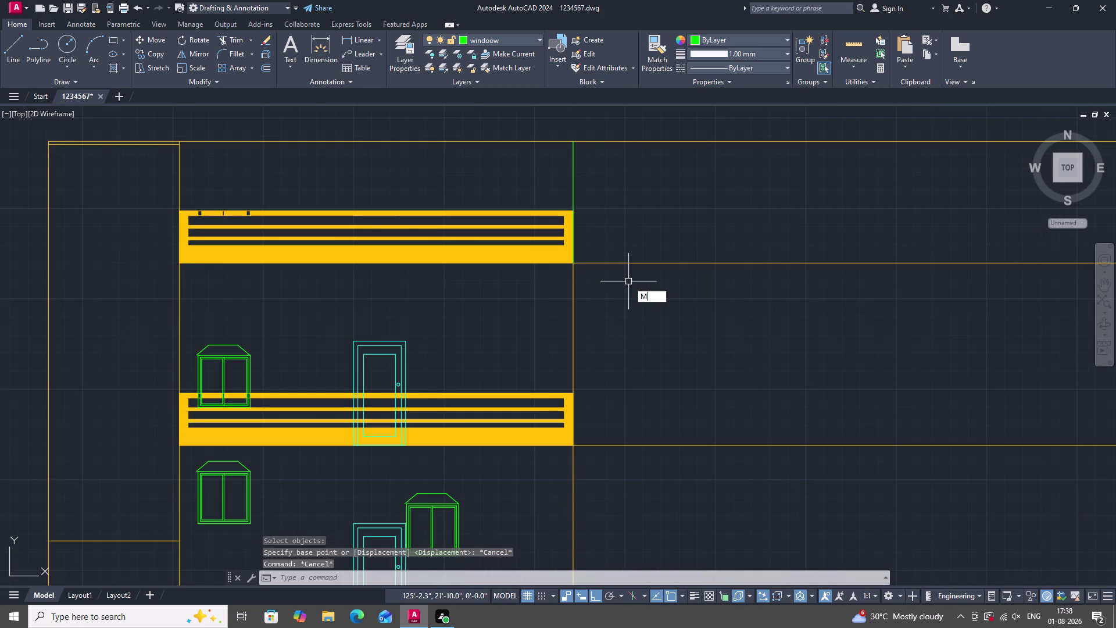
text(A)
key(space)
double_click(621, 265)
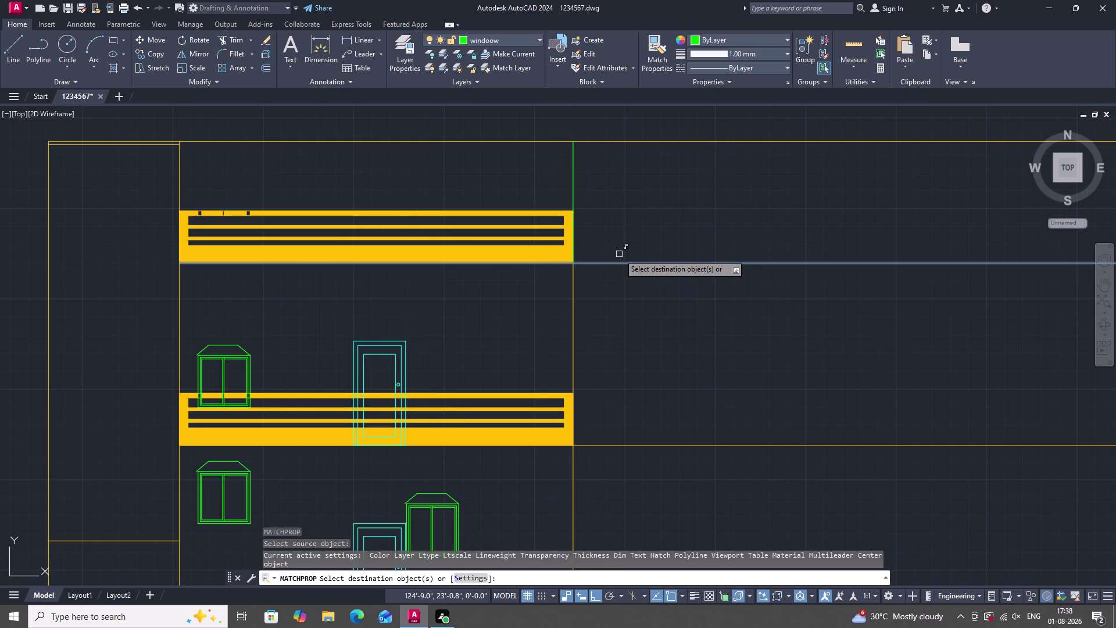
click(574, 186)
Clear leftover selections and start a new line at the bay's top edge.
key(Escape)
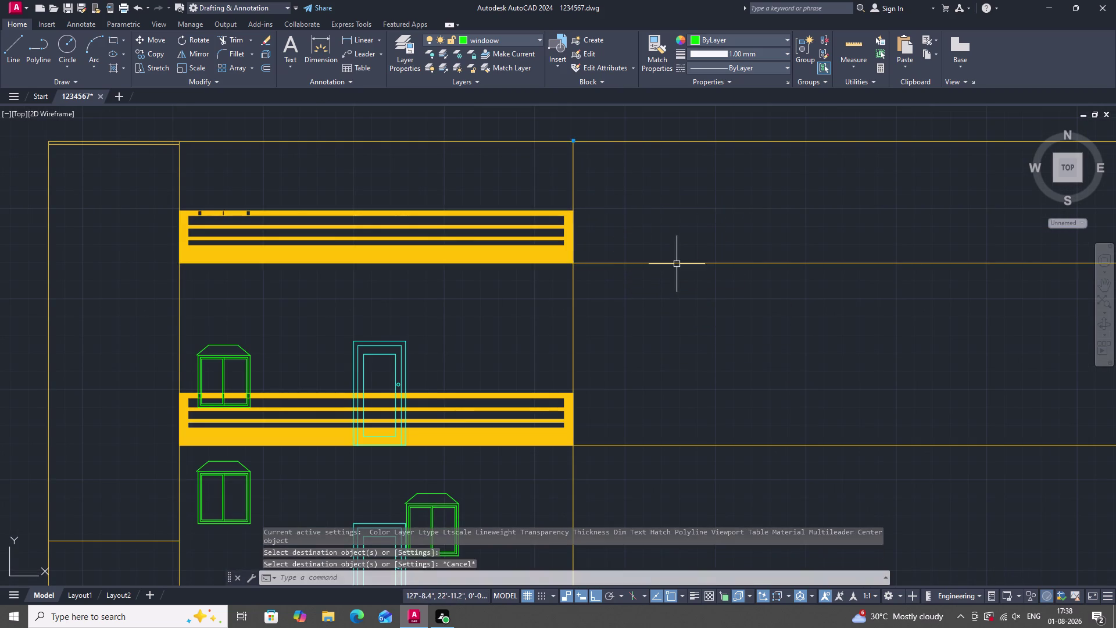
scroll(down, 3)
scroll(up, 3)
key(Escape)
key(Escape)
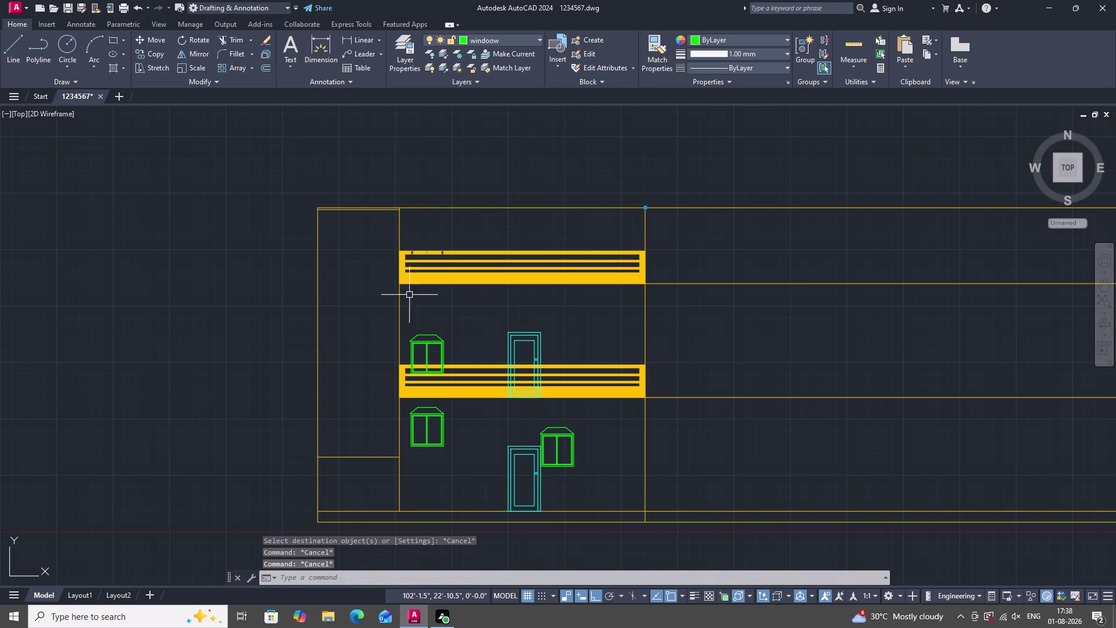
scroll(down, 3)
scroll(up, 3)
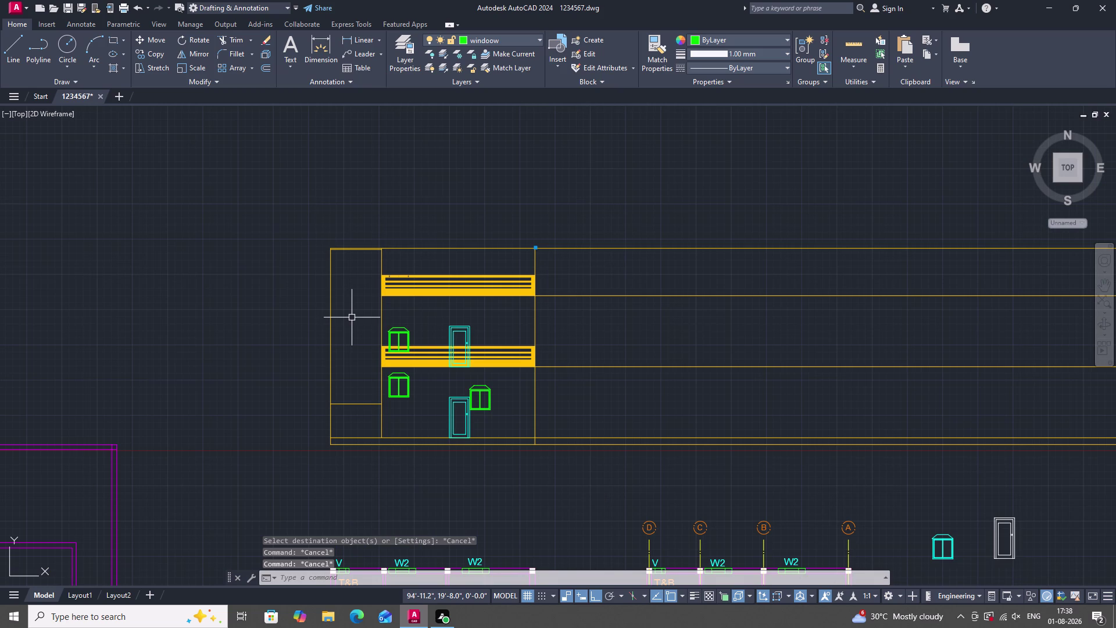
scroll(down, 3)
scroll(up, 3)
text(L)
key(space)
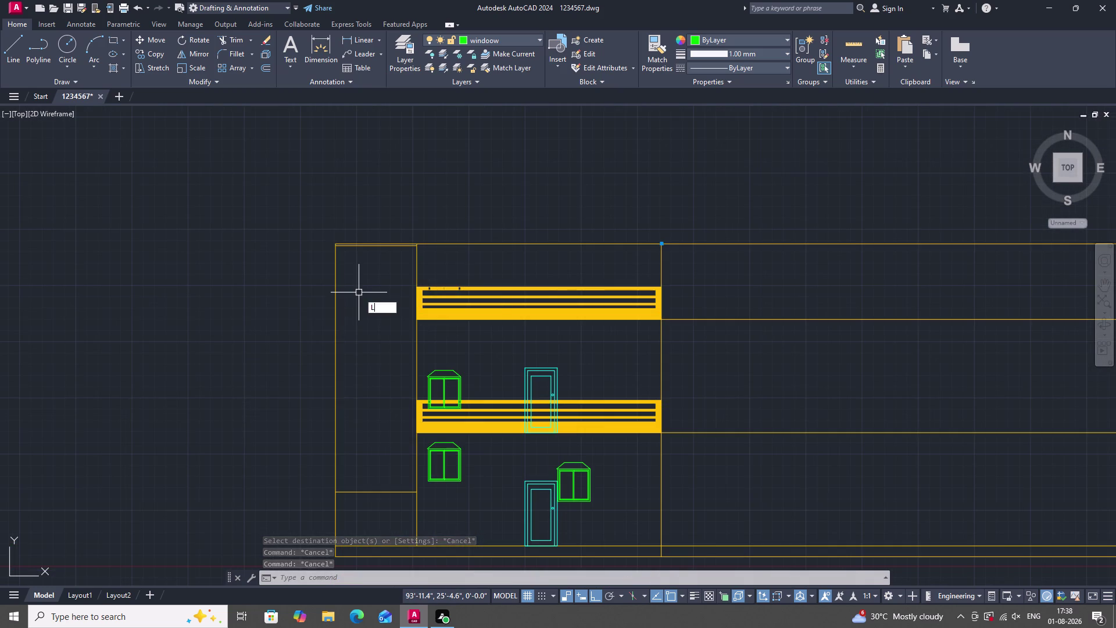
click(374, 243)
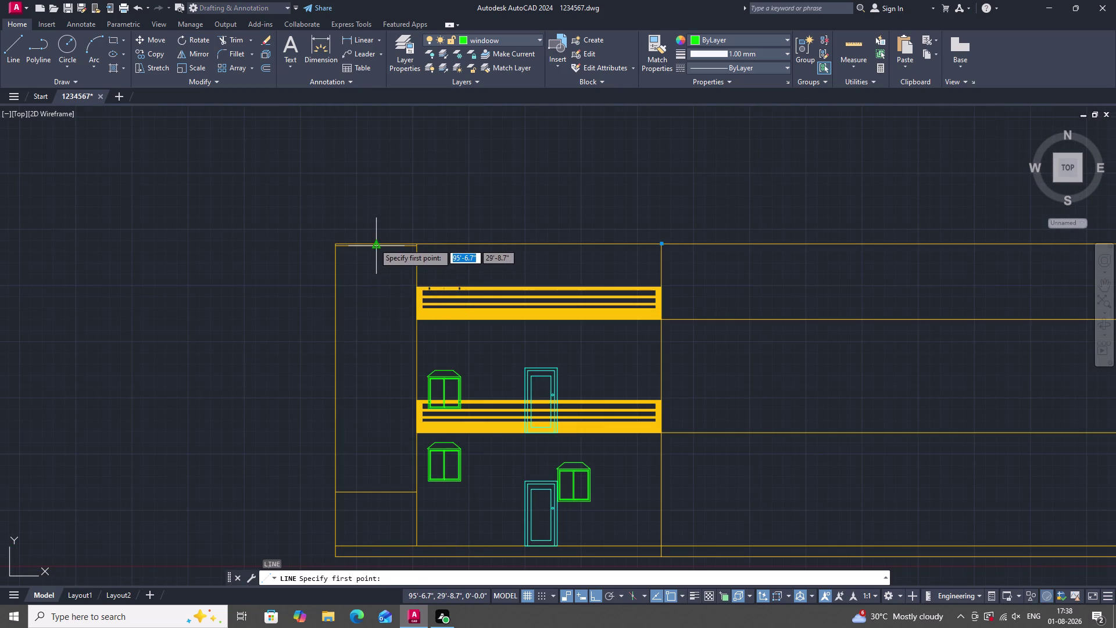
Draw a vertical line down to the lower edge of the narrow left bay.
drag(373, 243, 372, 258)
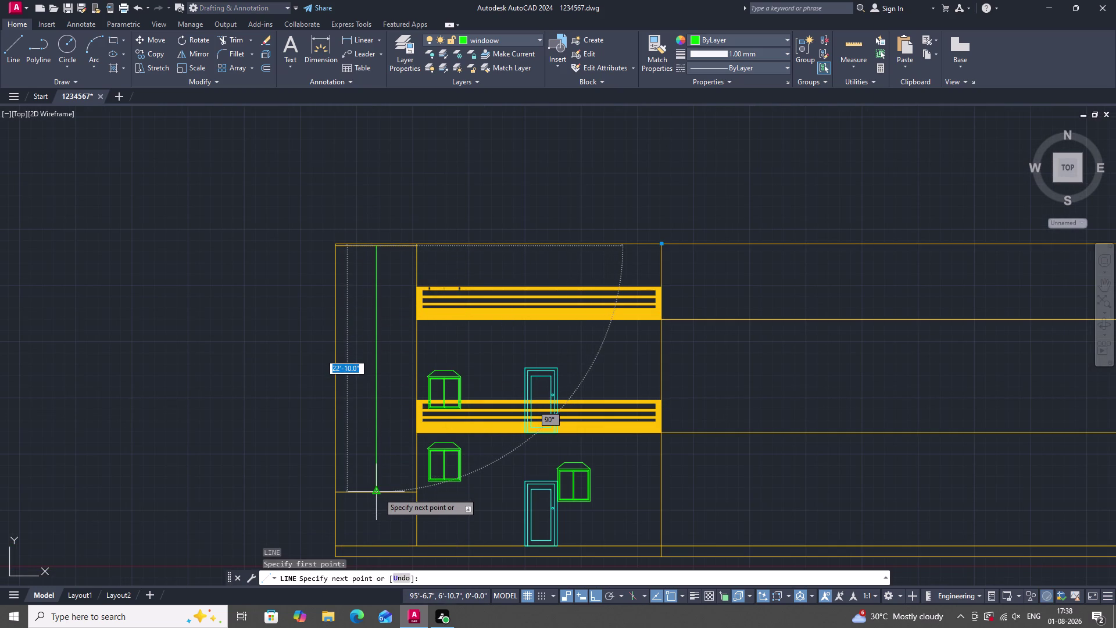
click(379, 493)
key(Escape)
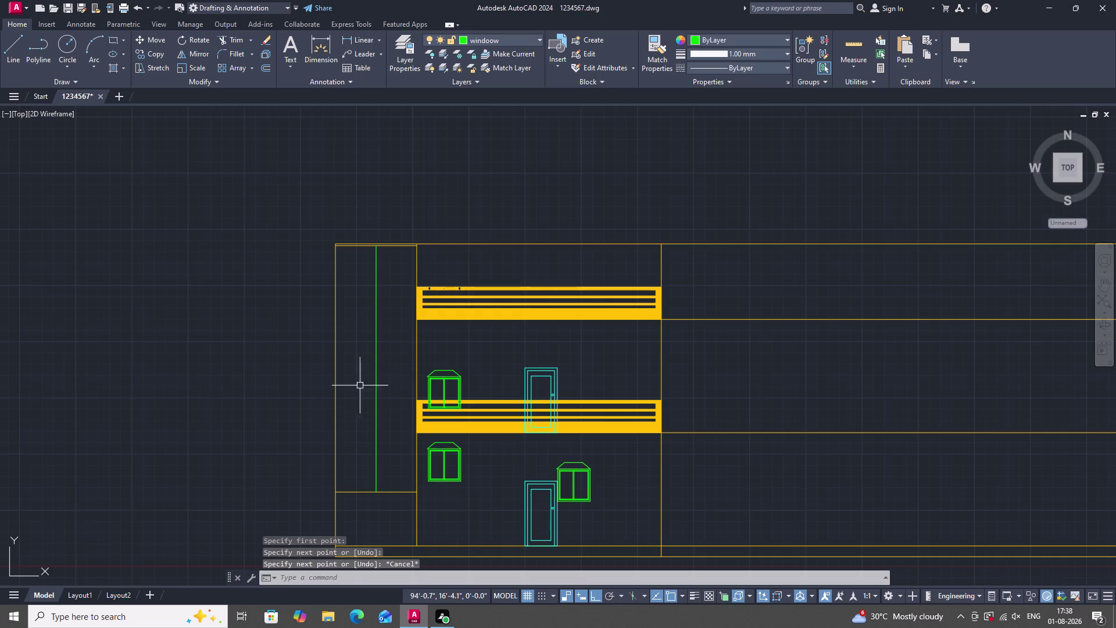
scroll(down, 3)
scroll(up, 3)
scroll(up, 3)
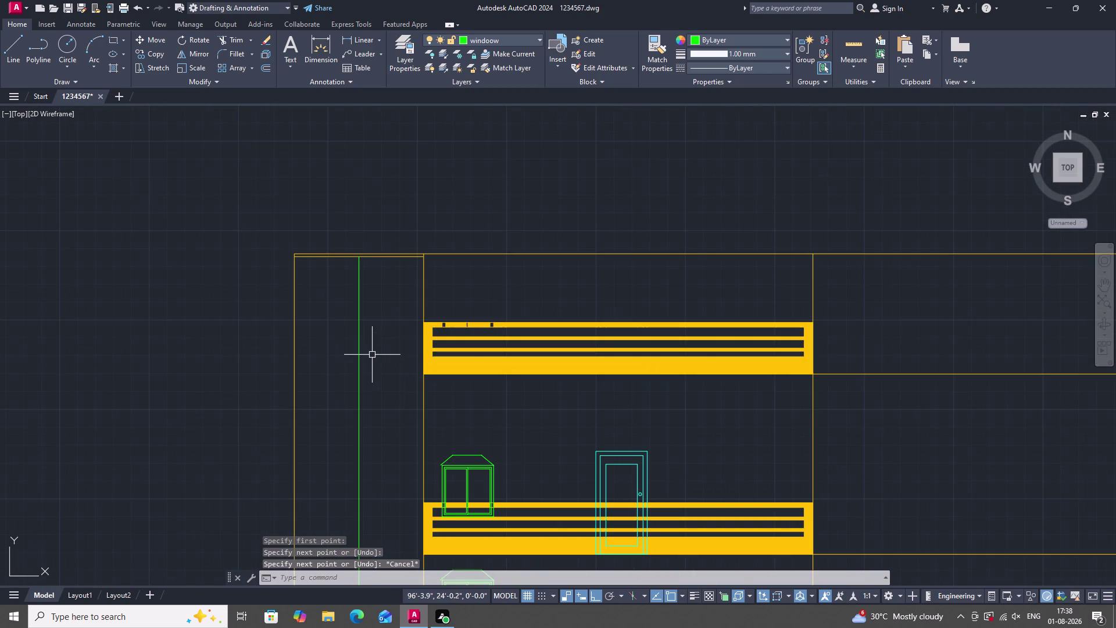
Offset the vertical line through 3' to the right.
text(O)
key(space)
key(space)
double_click(358, 359)
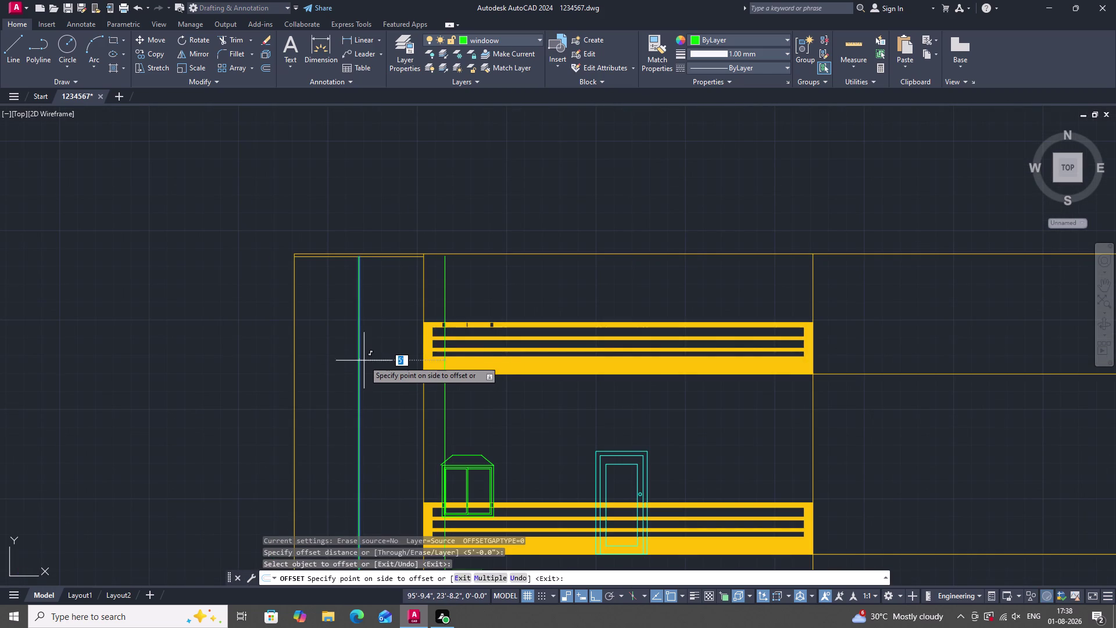
key(Escape)
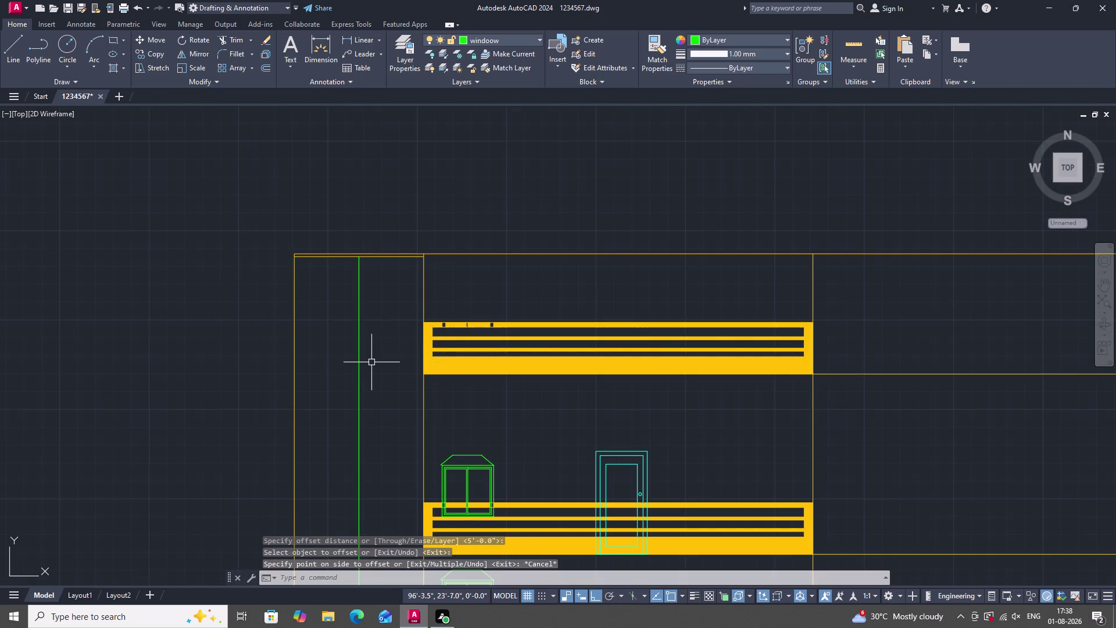
text(O)
key(space)
text(T)
key(space)
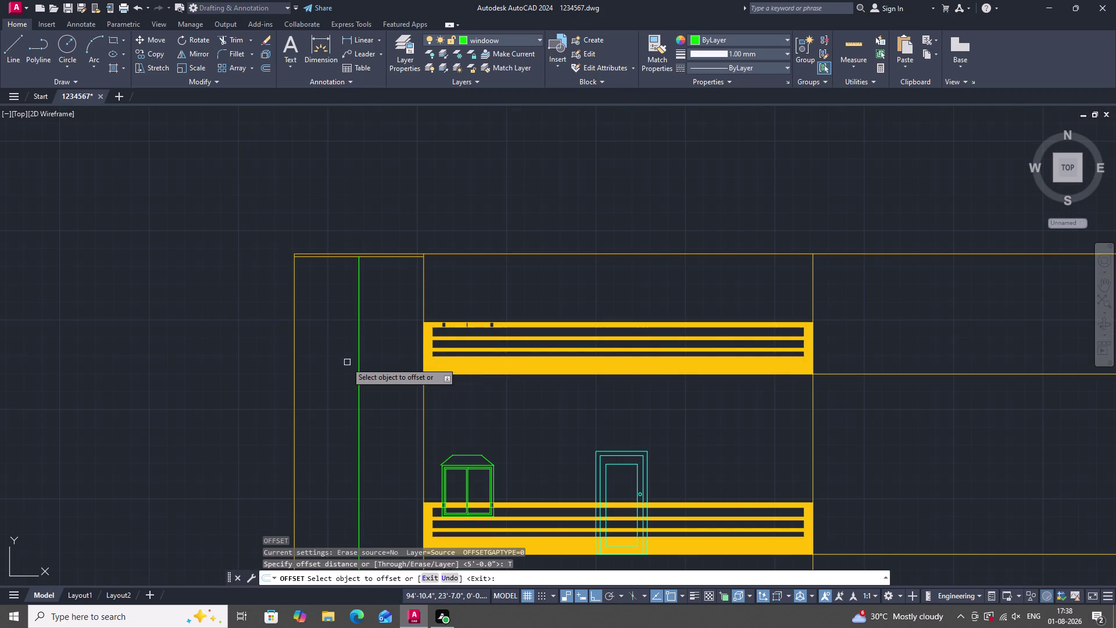
click(360, 363)
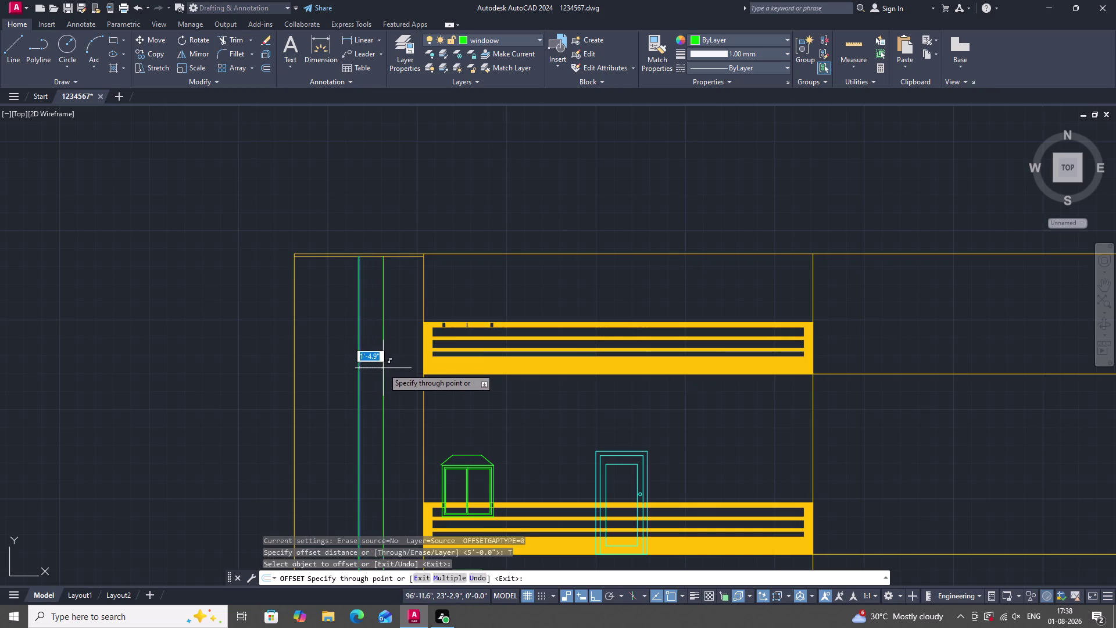
scroll(up, 3)
scroll(up, 3)
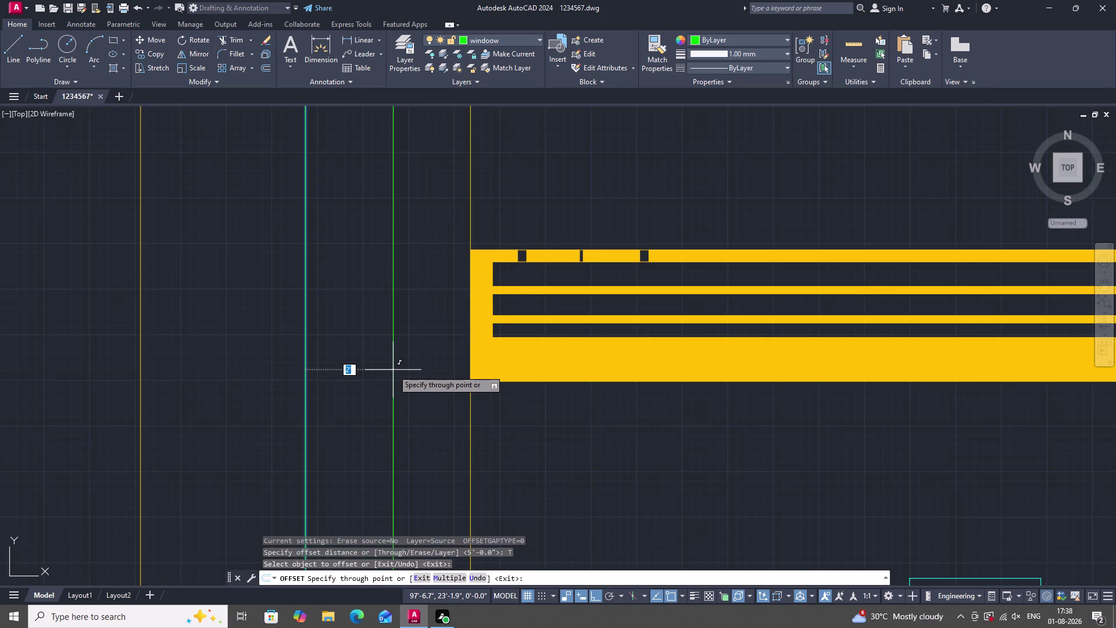
scroll(down, 3)
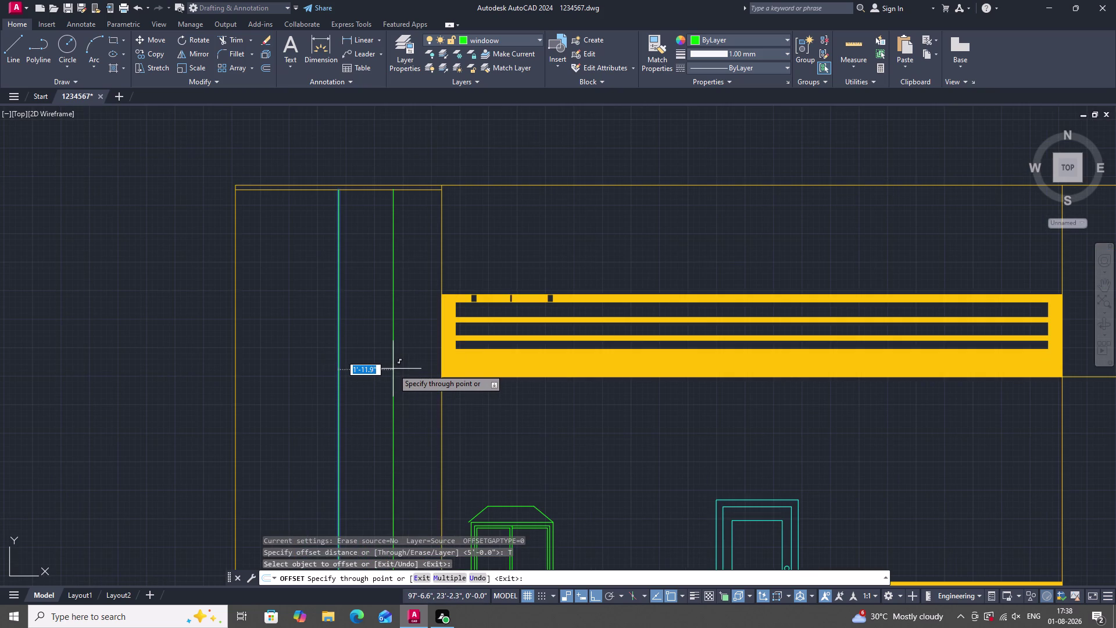
key(3)
key(apostrophe)
key(Return)
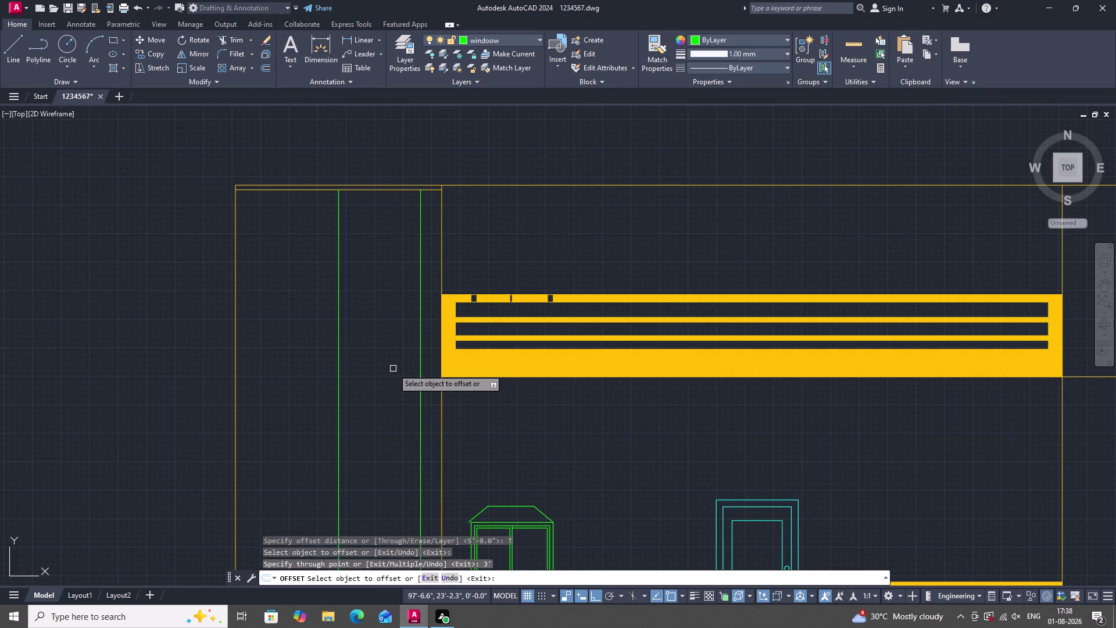
scroll(down, 3)
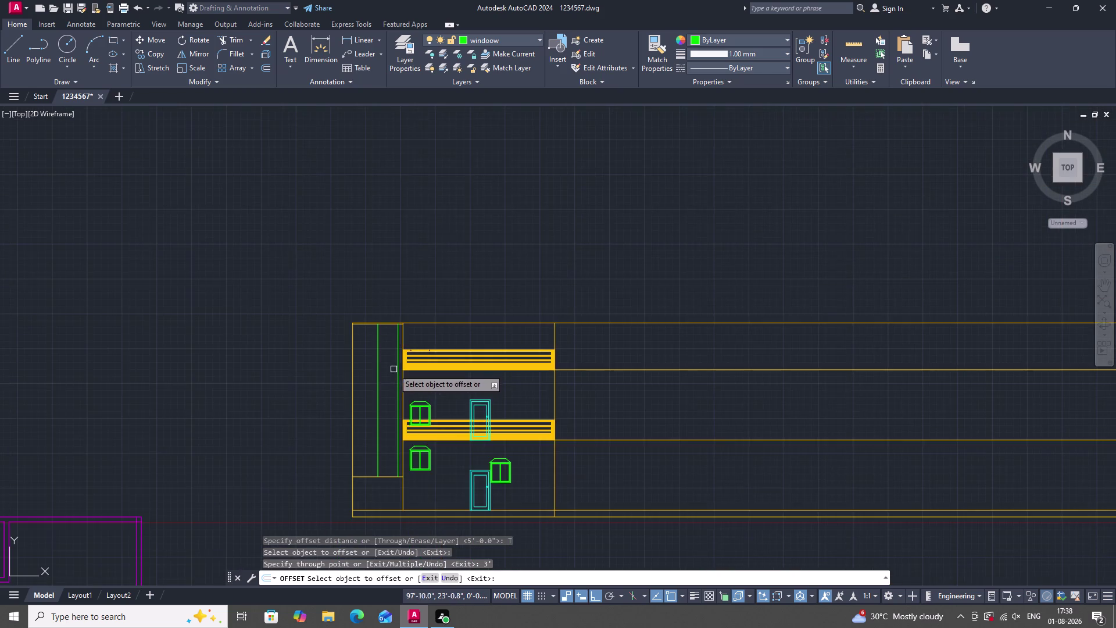
scroll(up, 3)
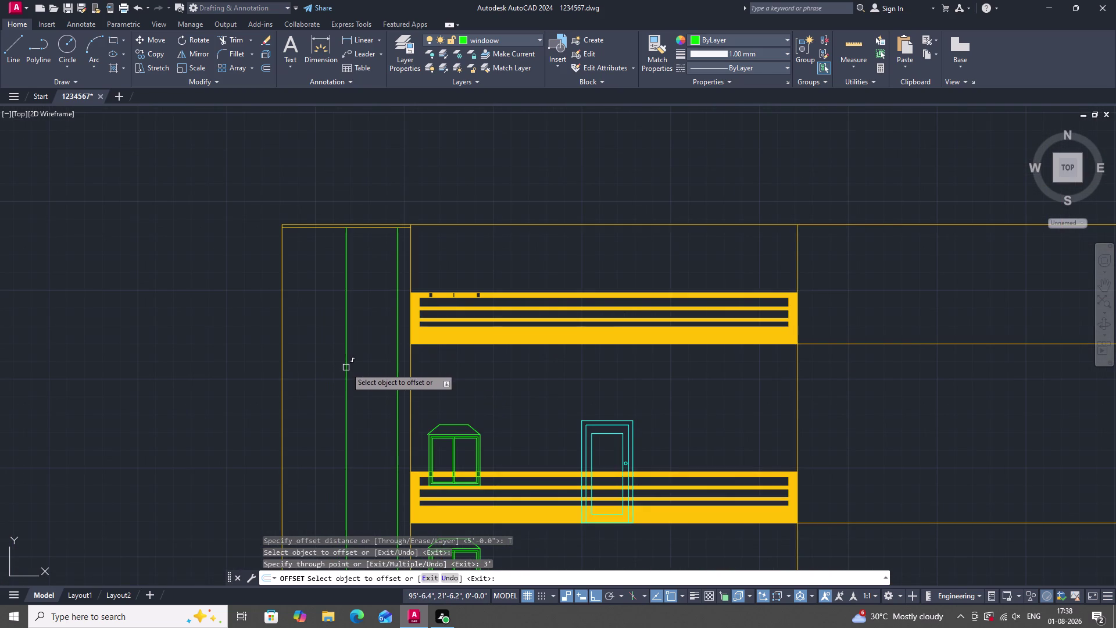
key(Escape)
Erase the misplaced 3' offset copy.
click(399, 355)
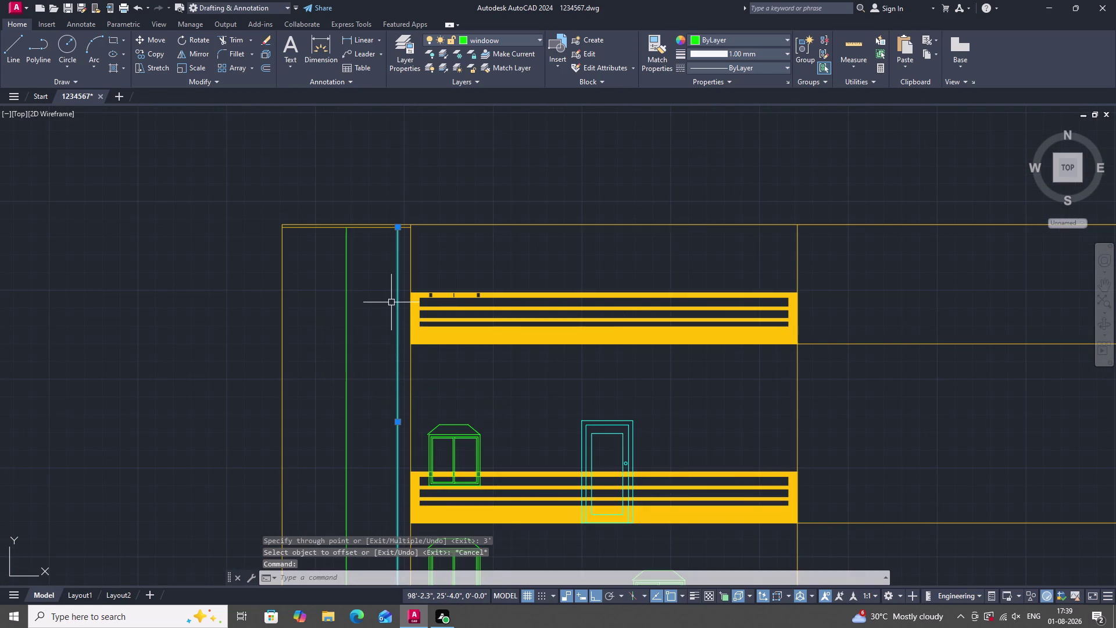
right_click(391, 302)
click(417, 373)
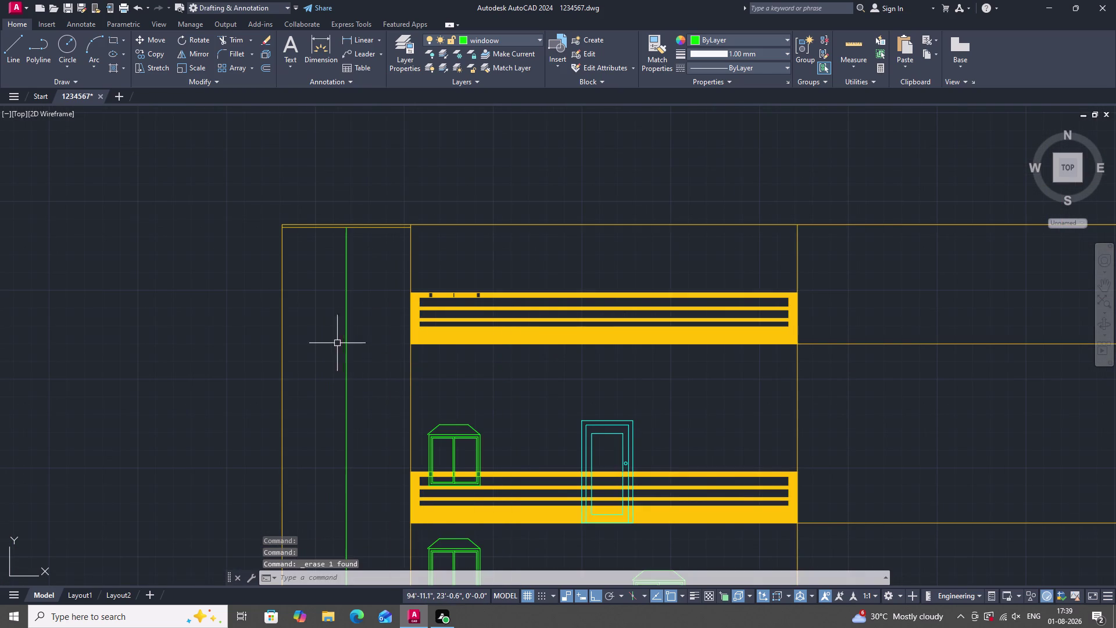
Offset the vertical line 2' to the right and 2' to the left.
text(O)
key(space)
key(space)
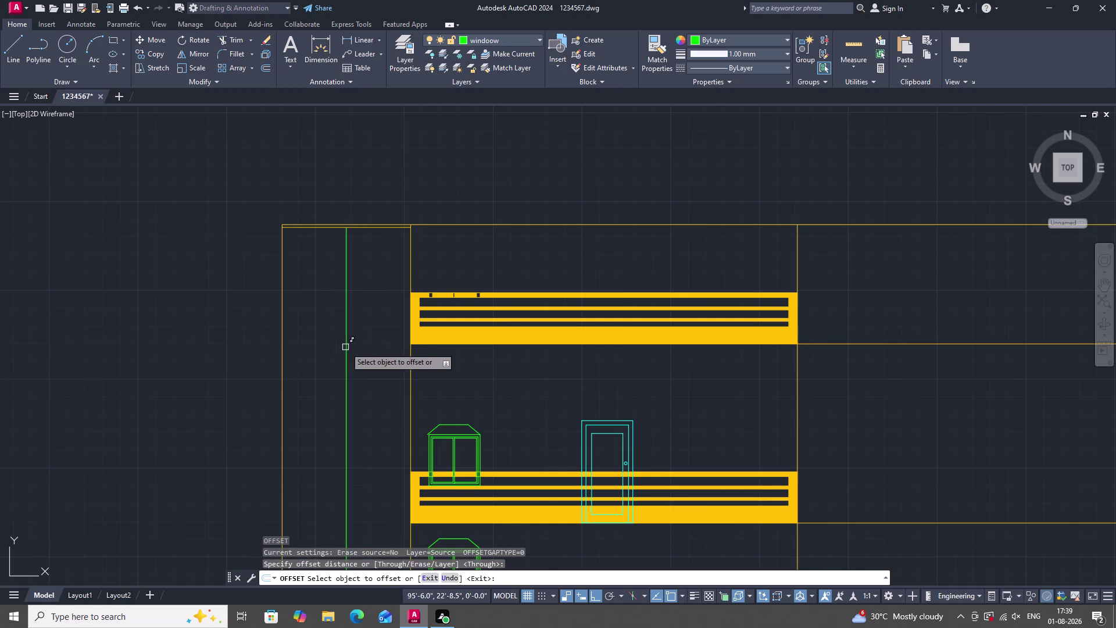
click(346, 347)
key(2)
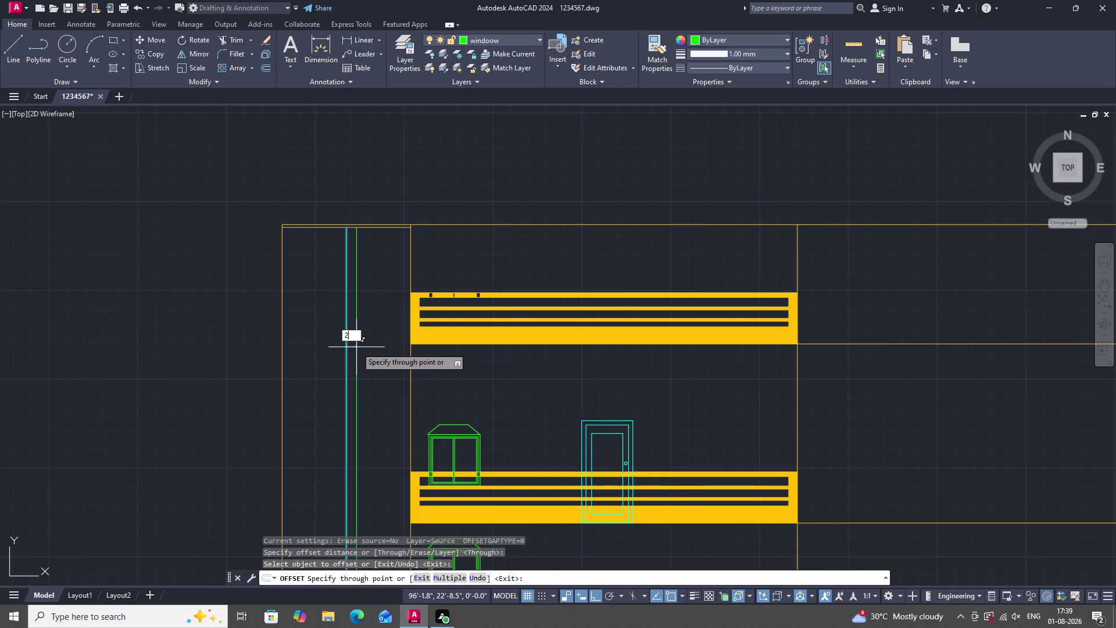
key(apostrophe)
key(Return)
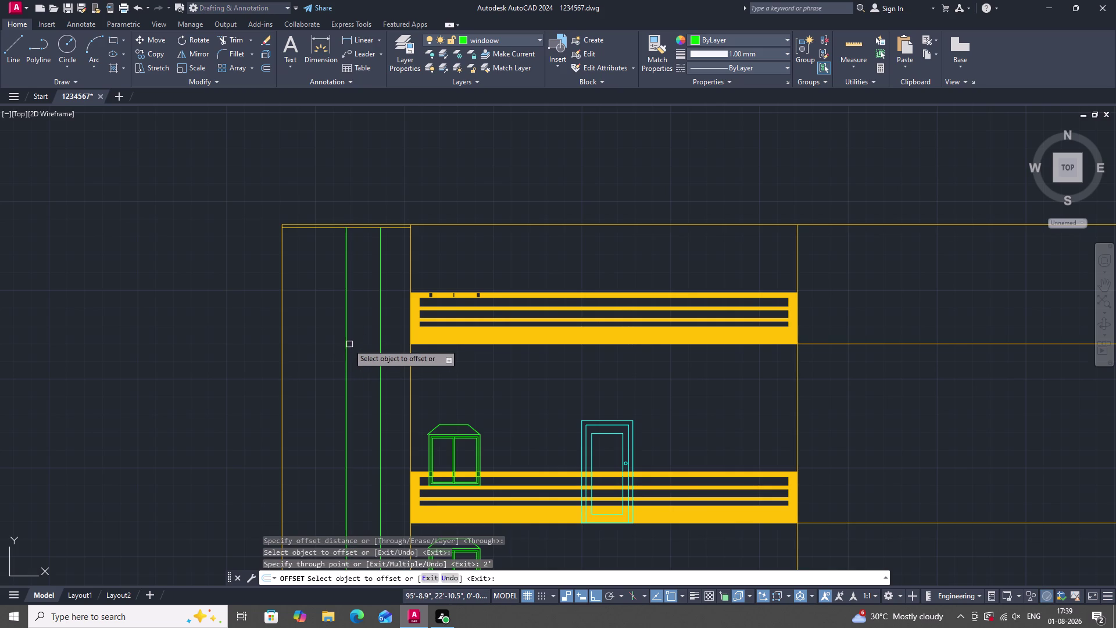
click(346, 340)
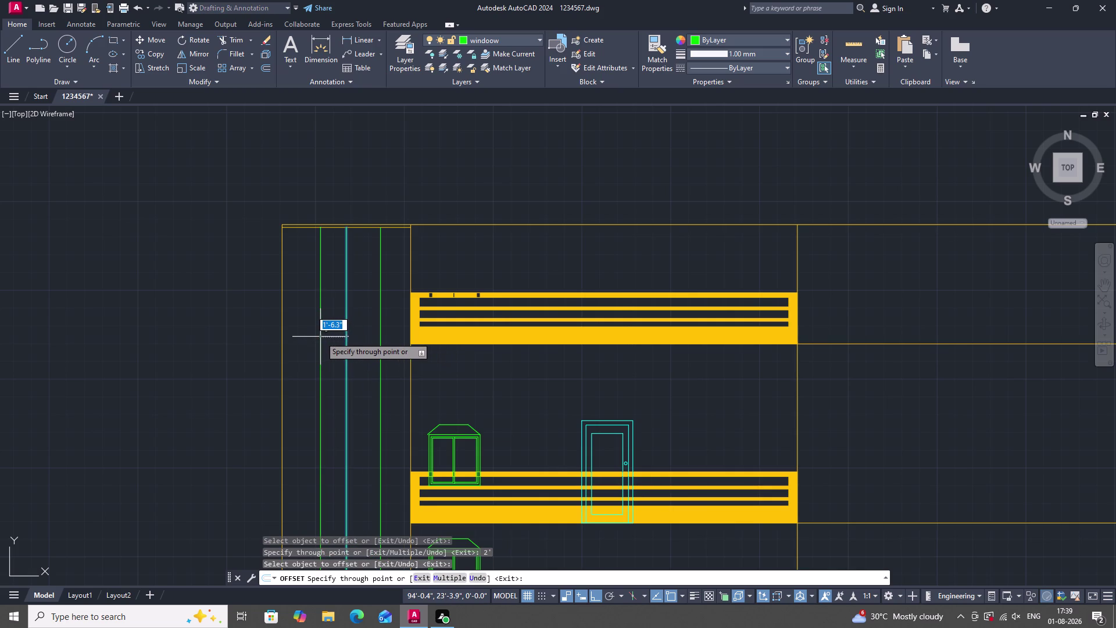
text(2')
key(Return)
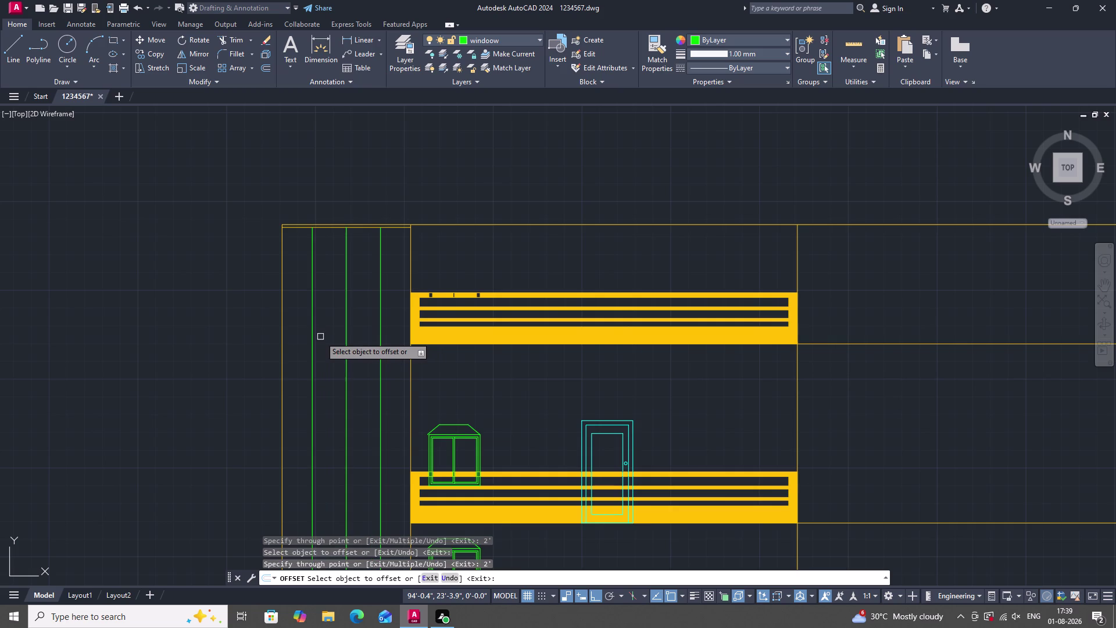
scroll(down, 3)
scroll(down, 3)
scroll(up, 3)
scroll(down, 3)
scroll(up, 3)
scroll(up, 3)
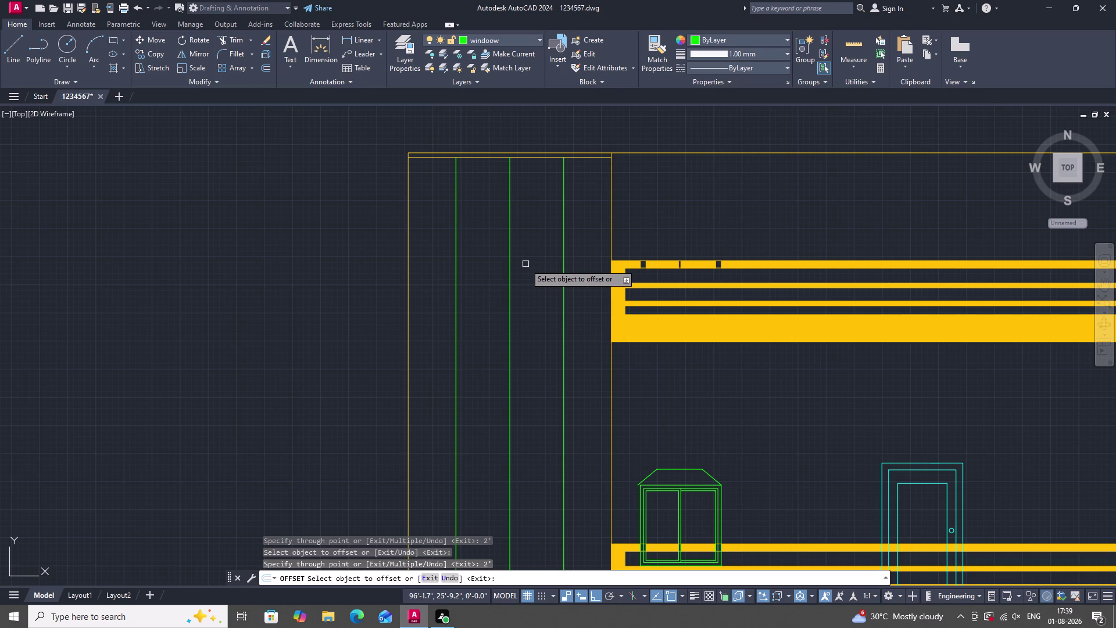
scroll(down, 3)
scroll(up, 3)
scroll(down, 3)
scroll(up, 3)
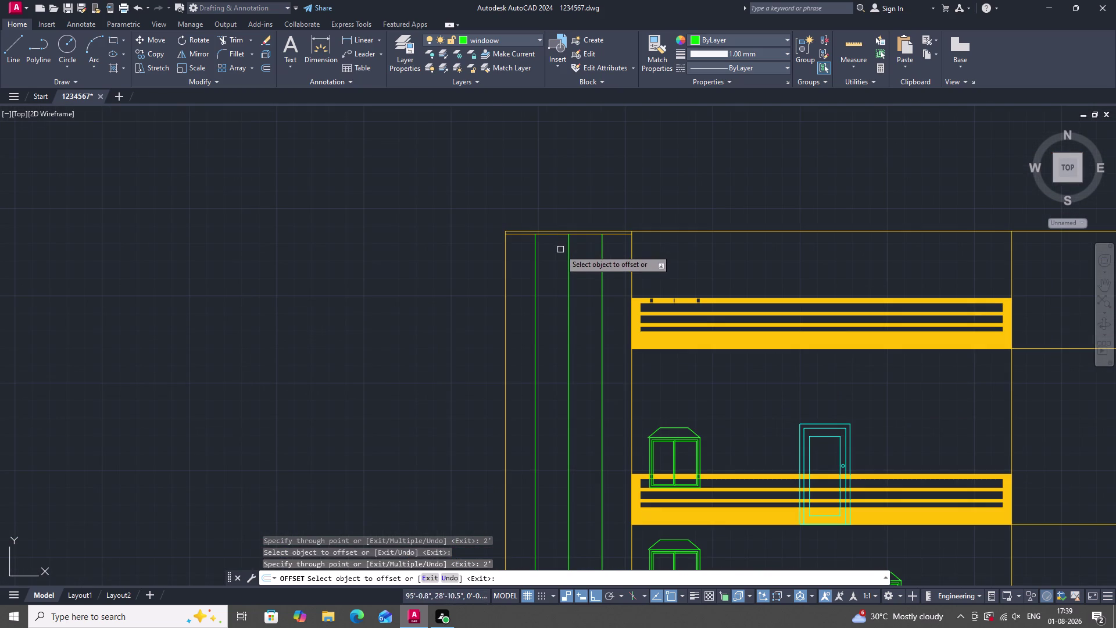
scroll(down, 3)
scroll(up, 3)
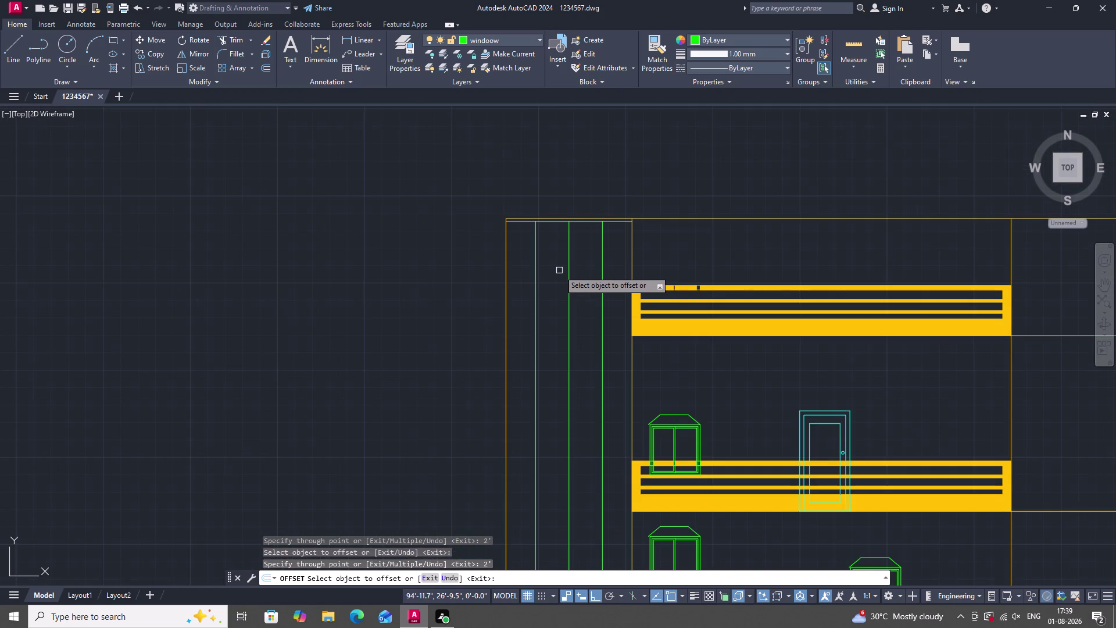
key(Escape)
scroll(down, 3)
scroll(up, 3)
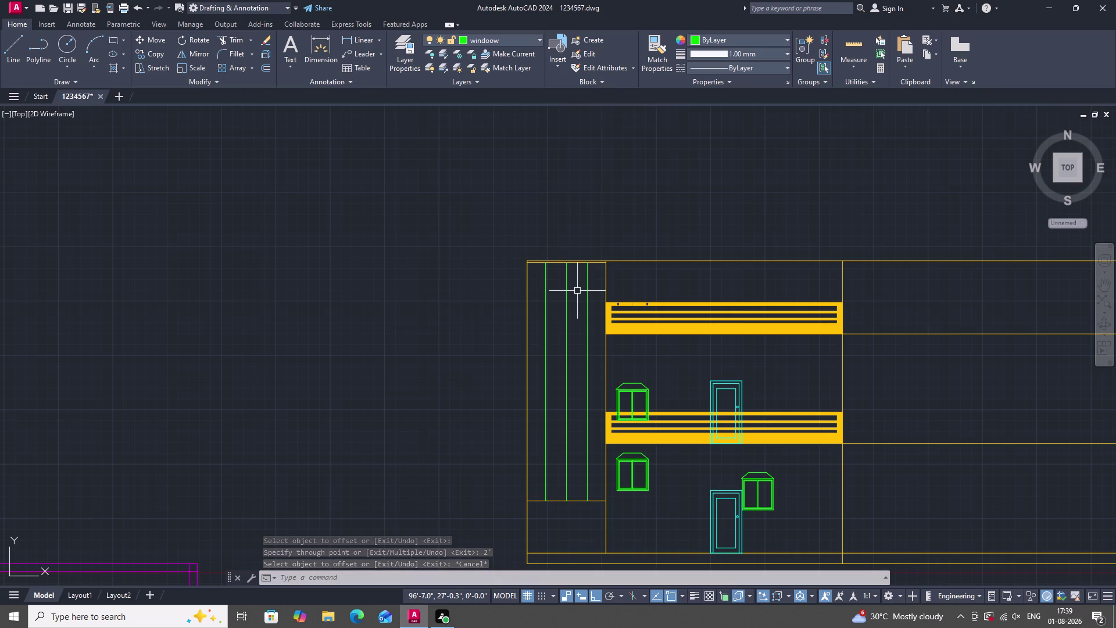
text(L)
key(space)
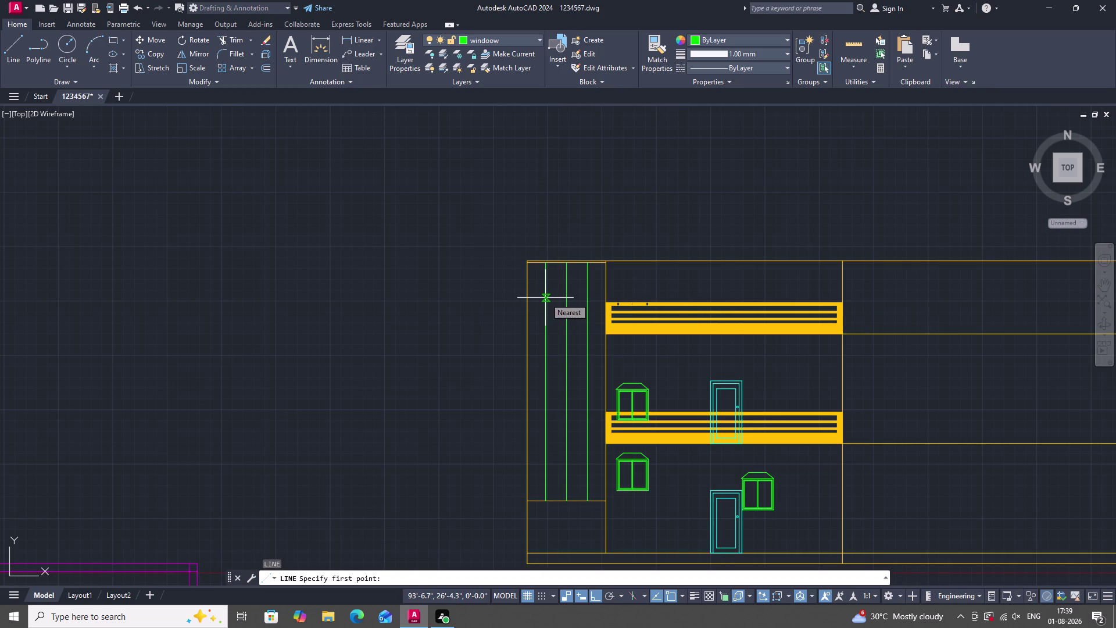
Draw a horizontal line from the leftmost to the rightmost vertical line.
click(545, 298)
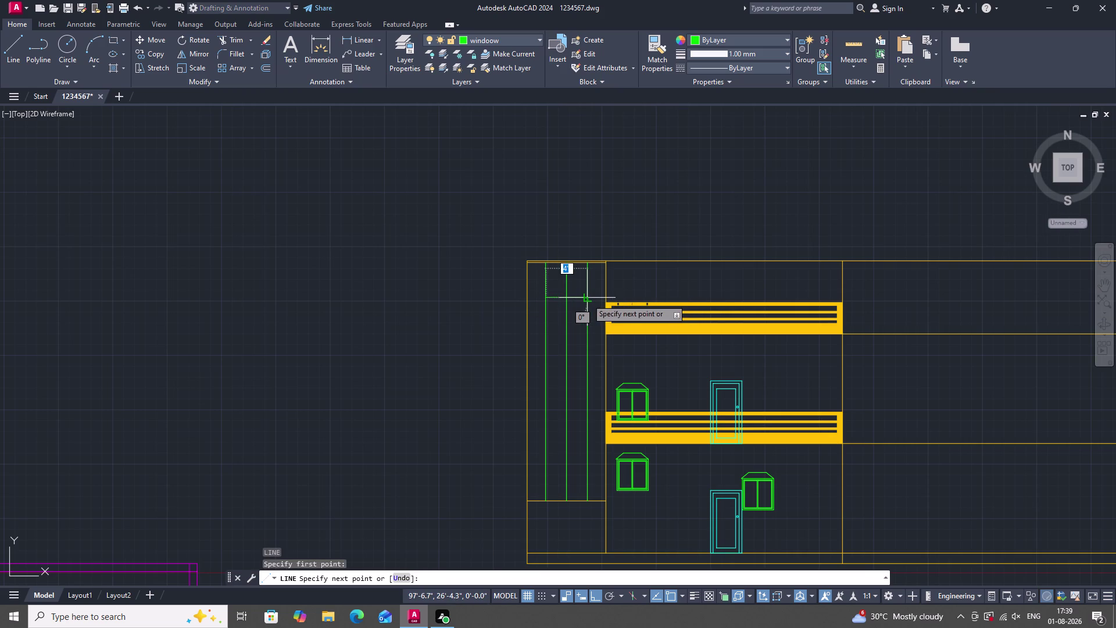
click(588, 299)
key(space)
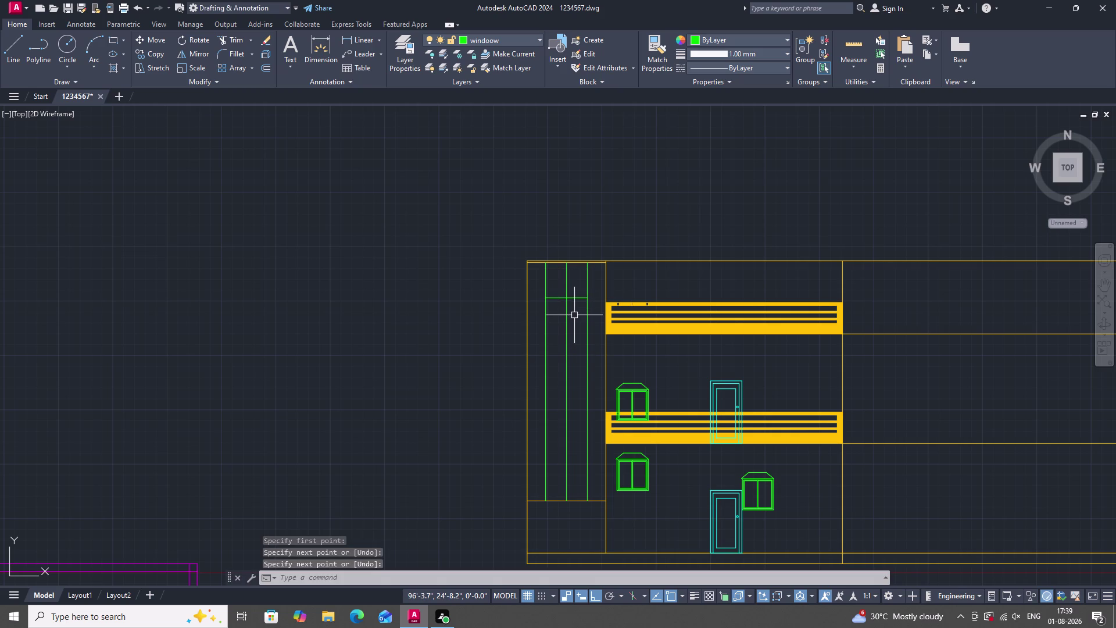
Offset the horizontal line successively downward by 6', 3' and 6'.
key(o)
key(space)
key(space)
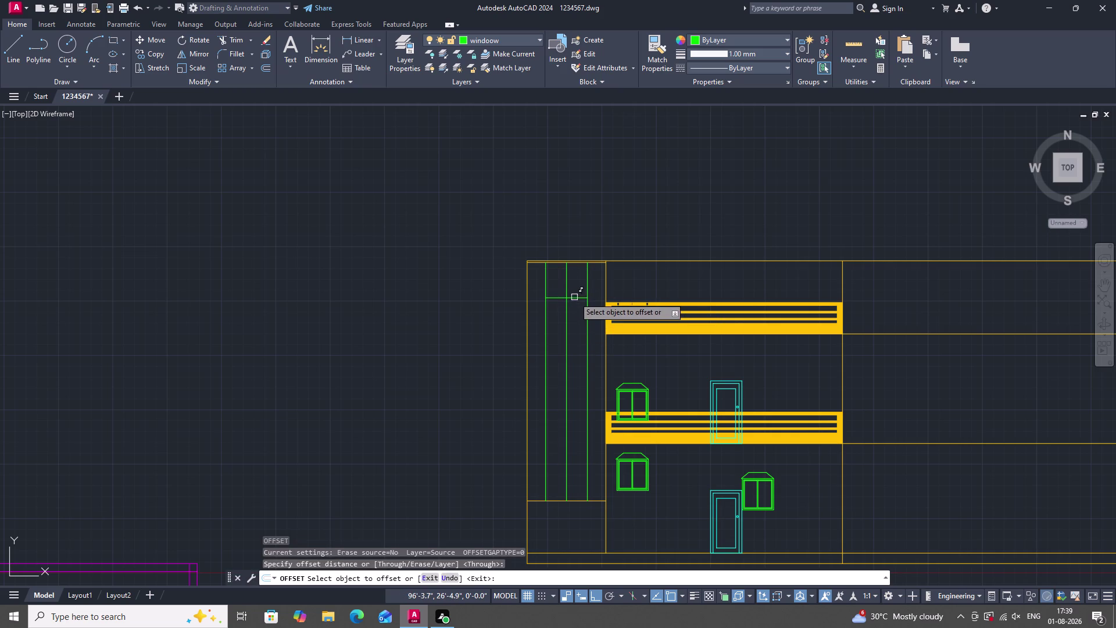
click(574, 298)
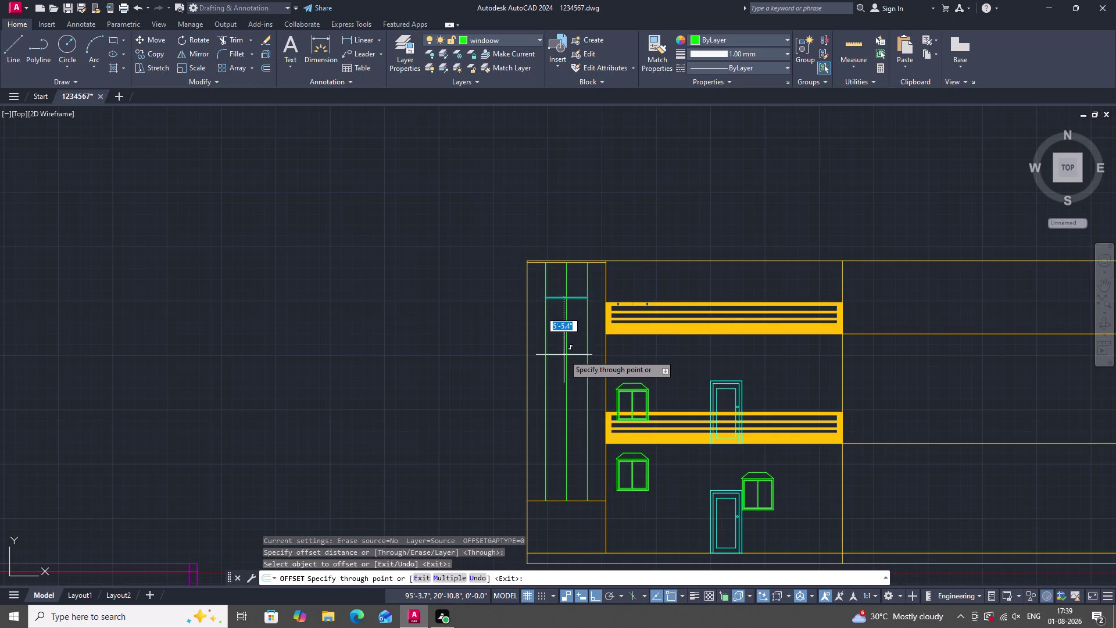
text(6')
key(Return)
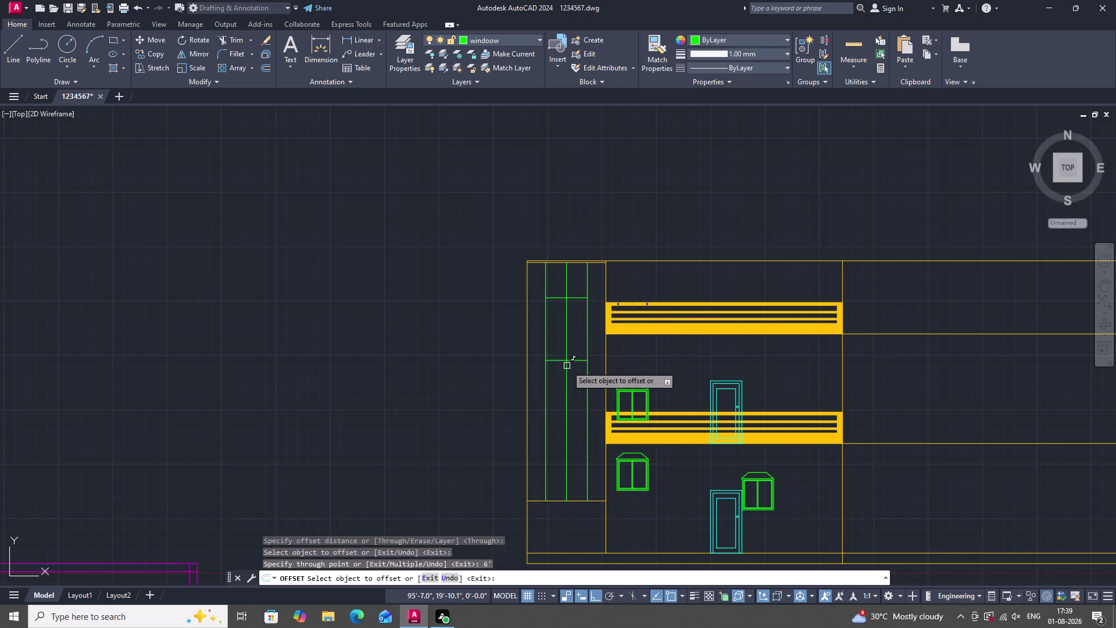
click(575, 362)
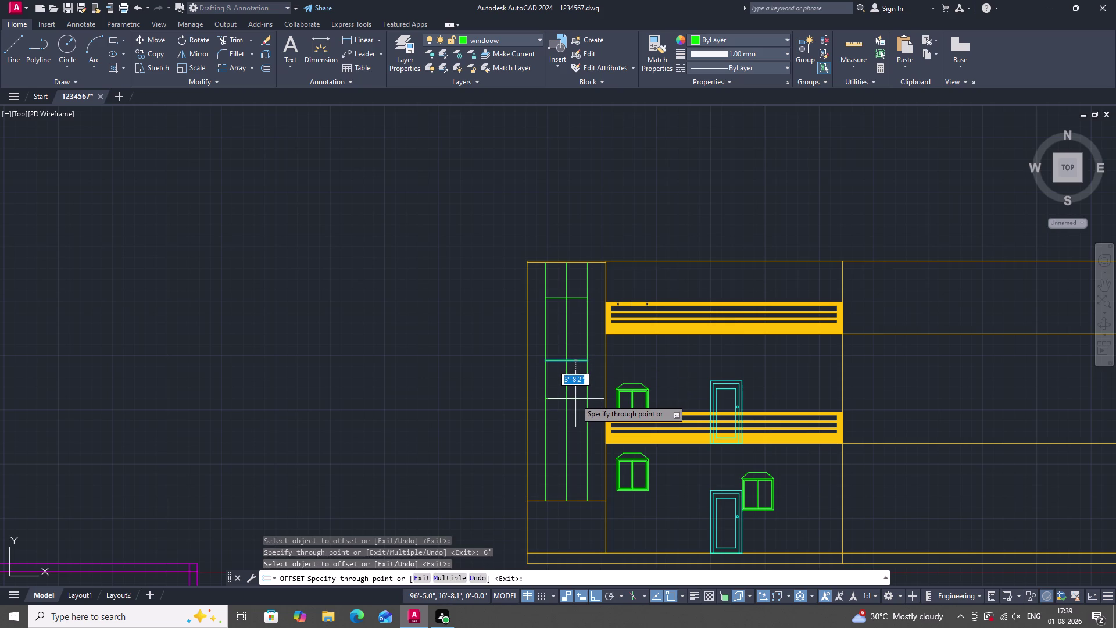
text(3')
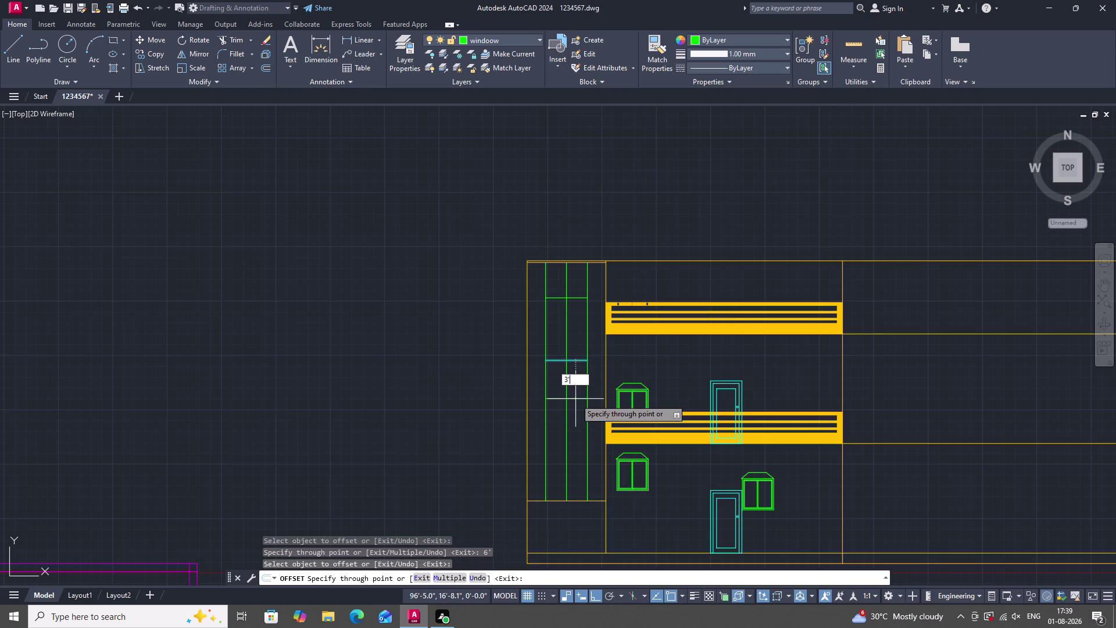
key(Return)
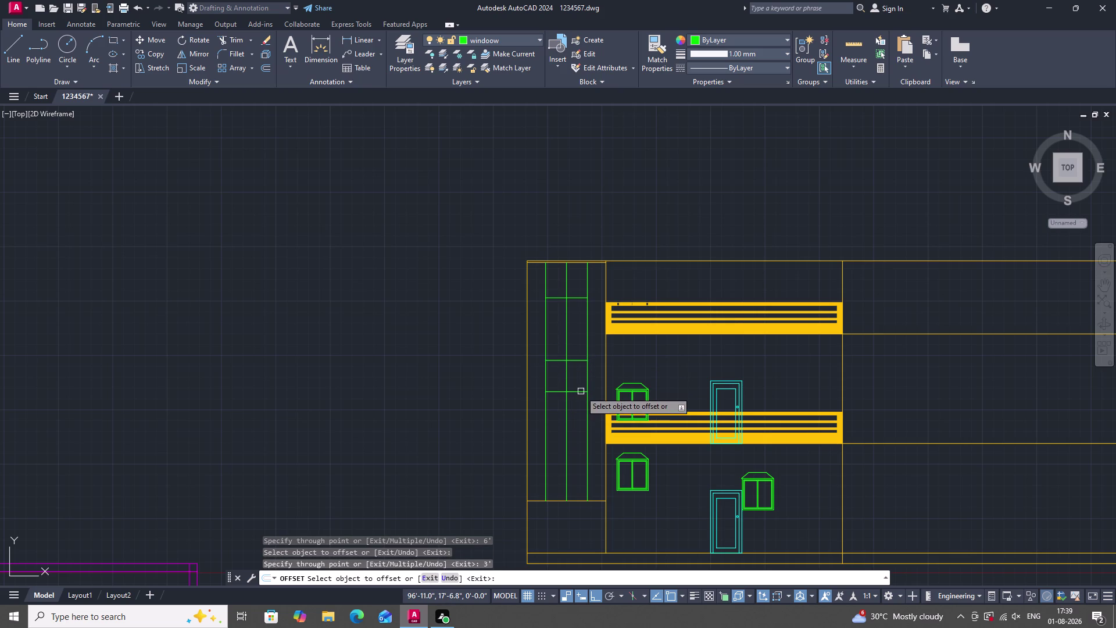
click(581, 392)
text(6)
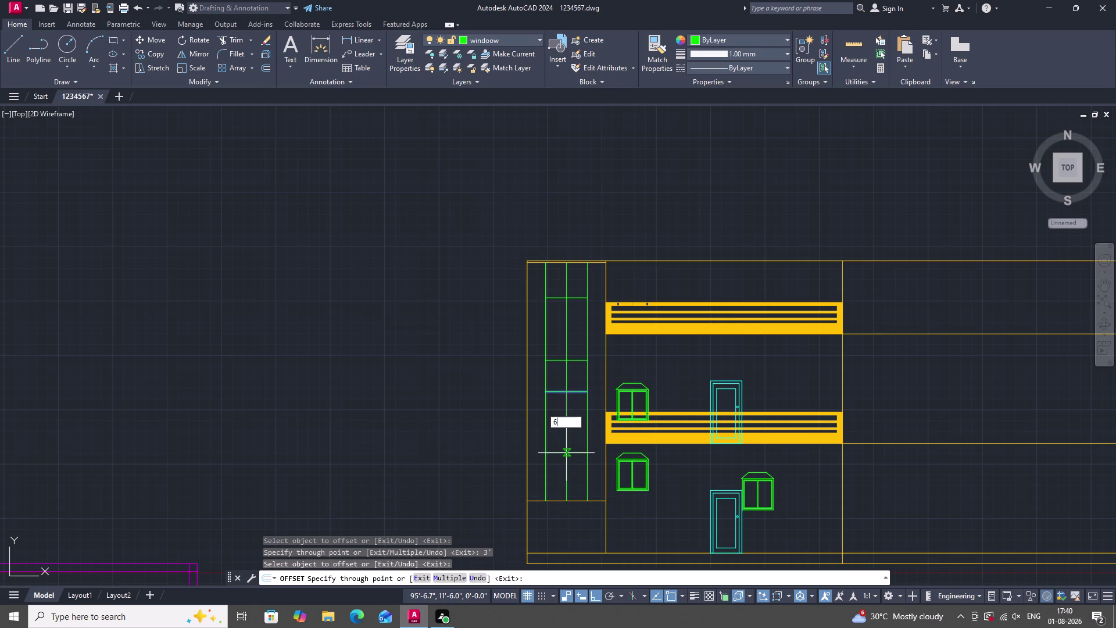
text(')
key(Return)
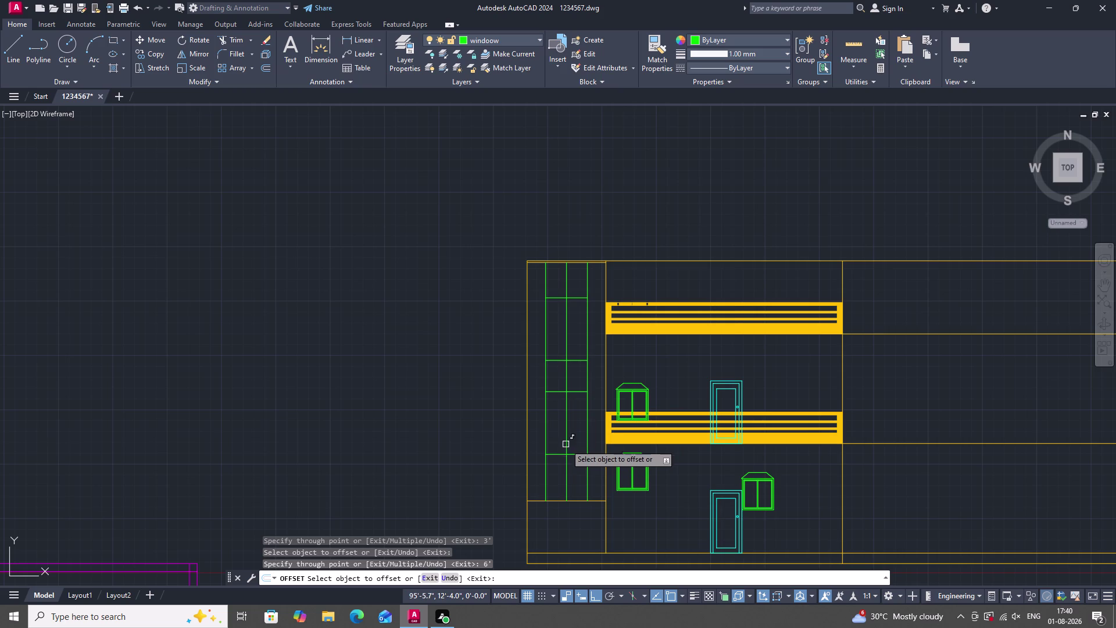
key(Escape)
scroll(down, 3)
scroll(up, 3)
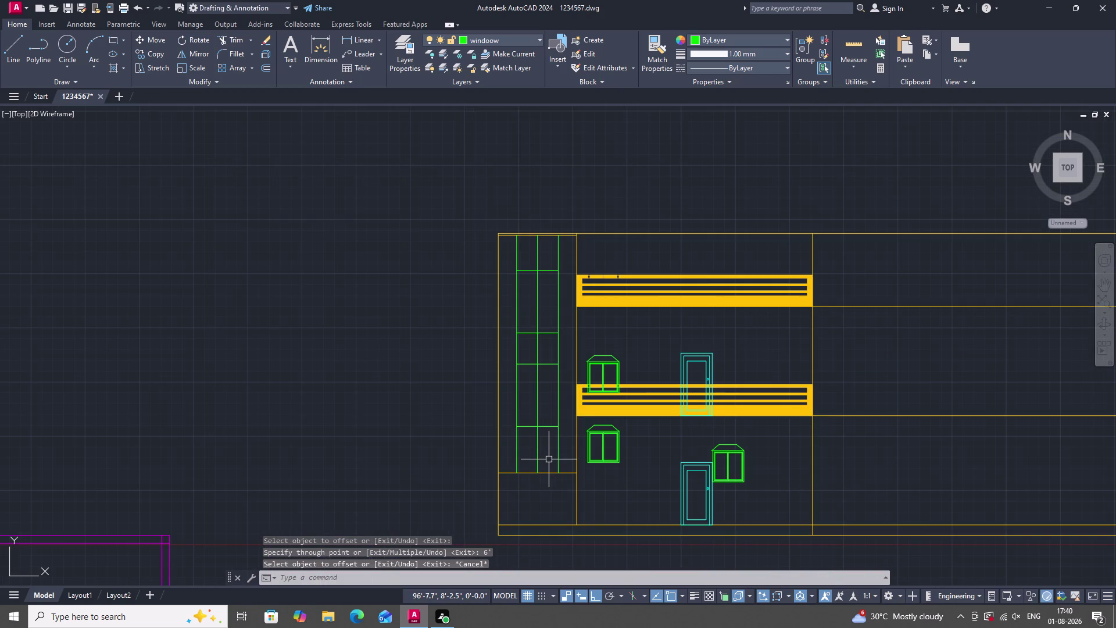
Trim the segments between and above the windows into two two-pane frames.
text(TR)
key(space)
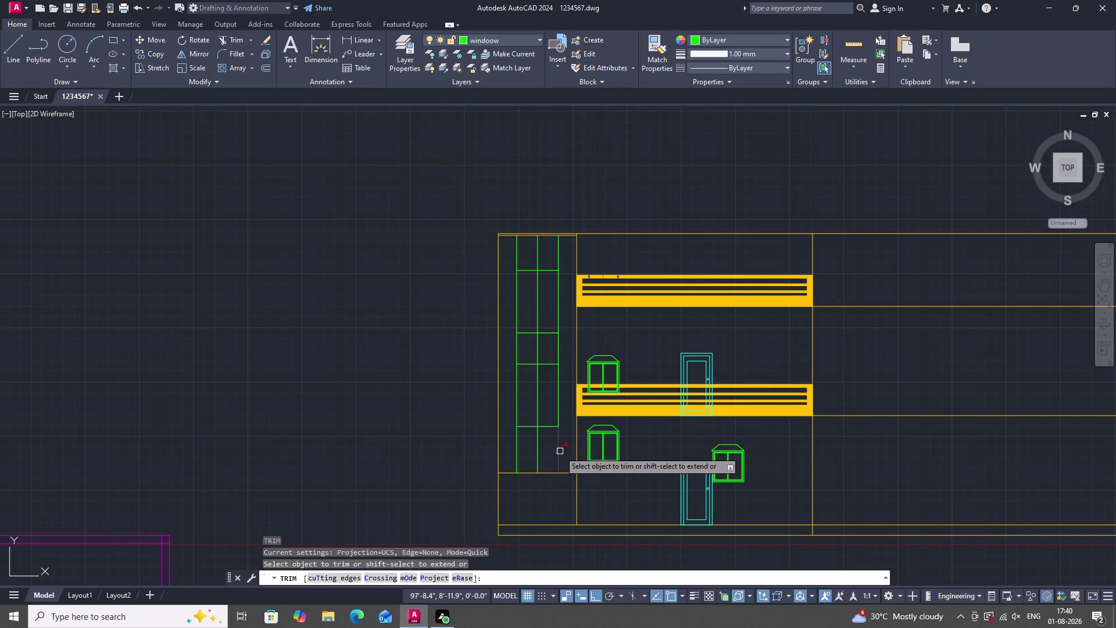
drag(560, 451, 552, 451)
drag(549, 451, 512, 450)
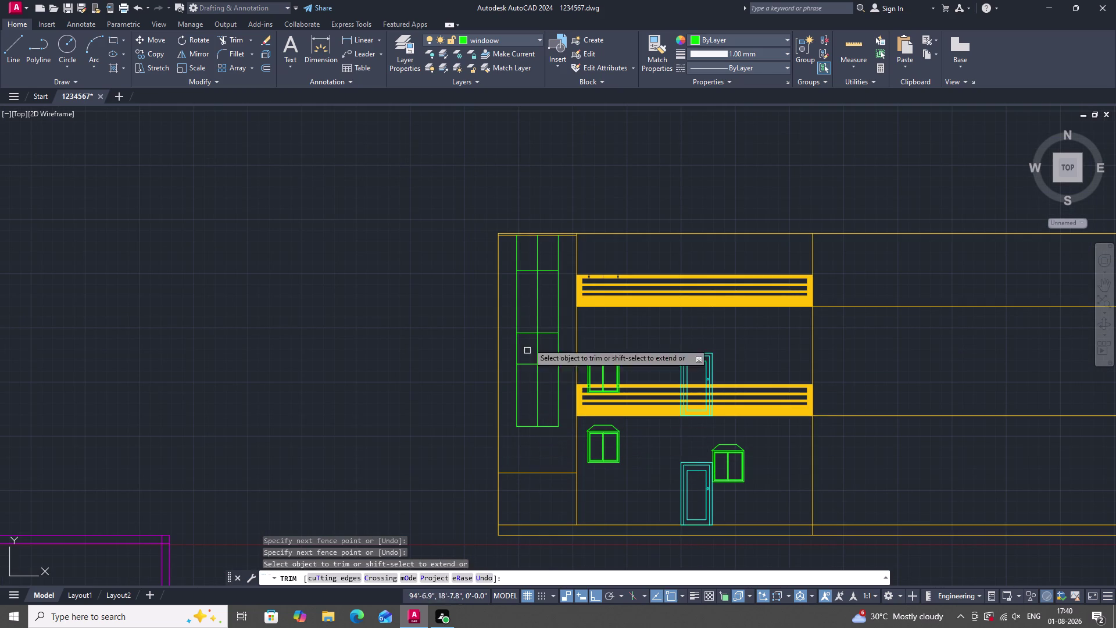
scroll(up, 3)
scroll(down, 3)
scroll(up, 3)
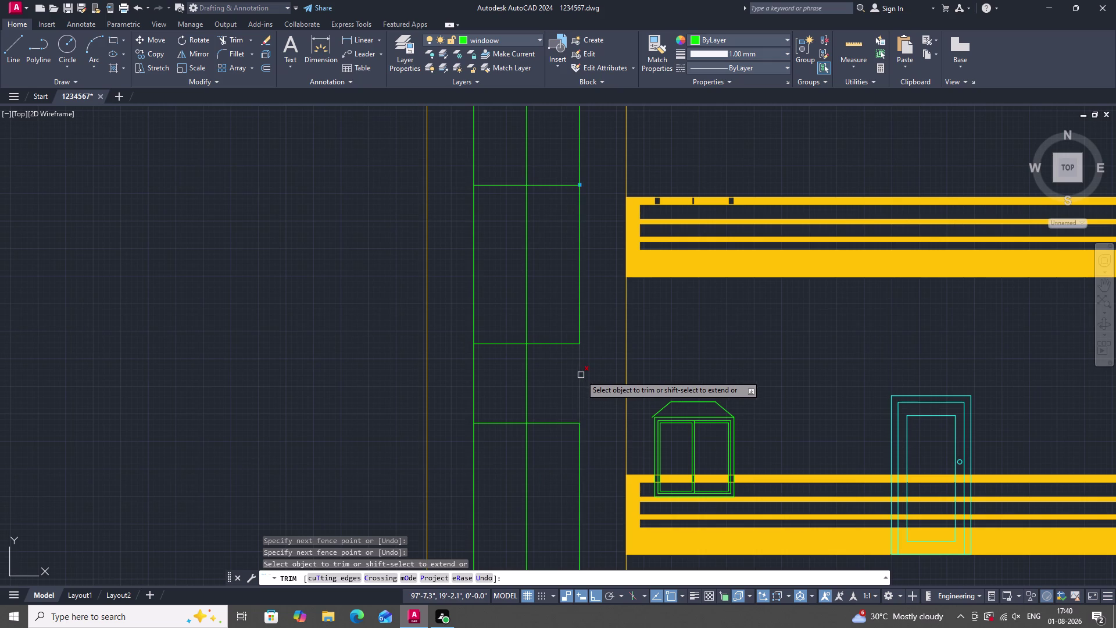
drag(592, 379, 469, 385)
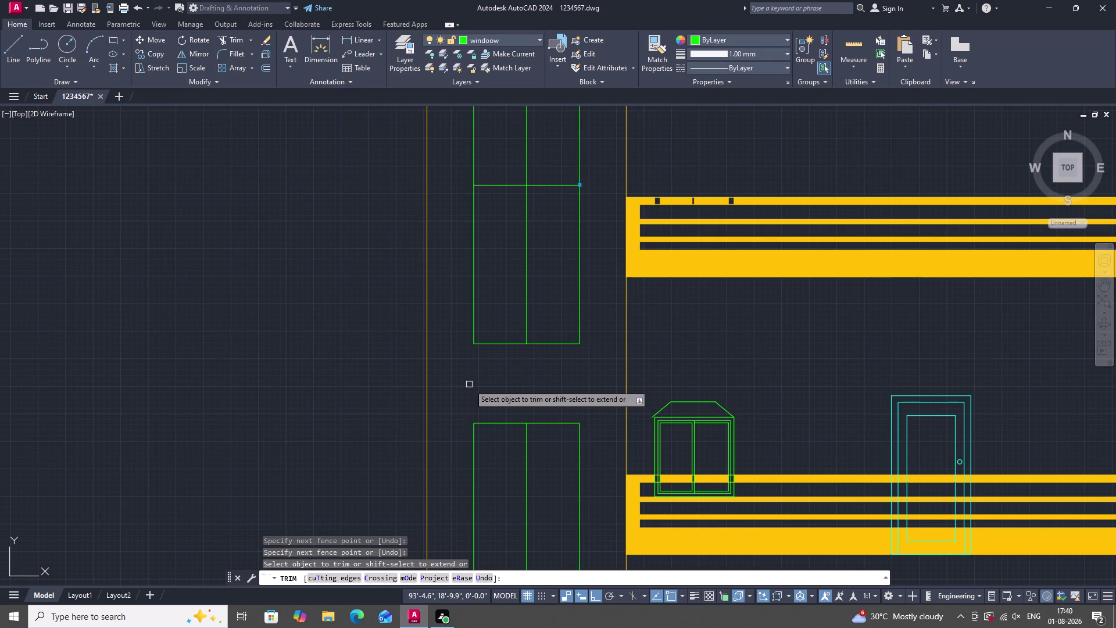
scroll(down, 3)
scroll(up, 3)
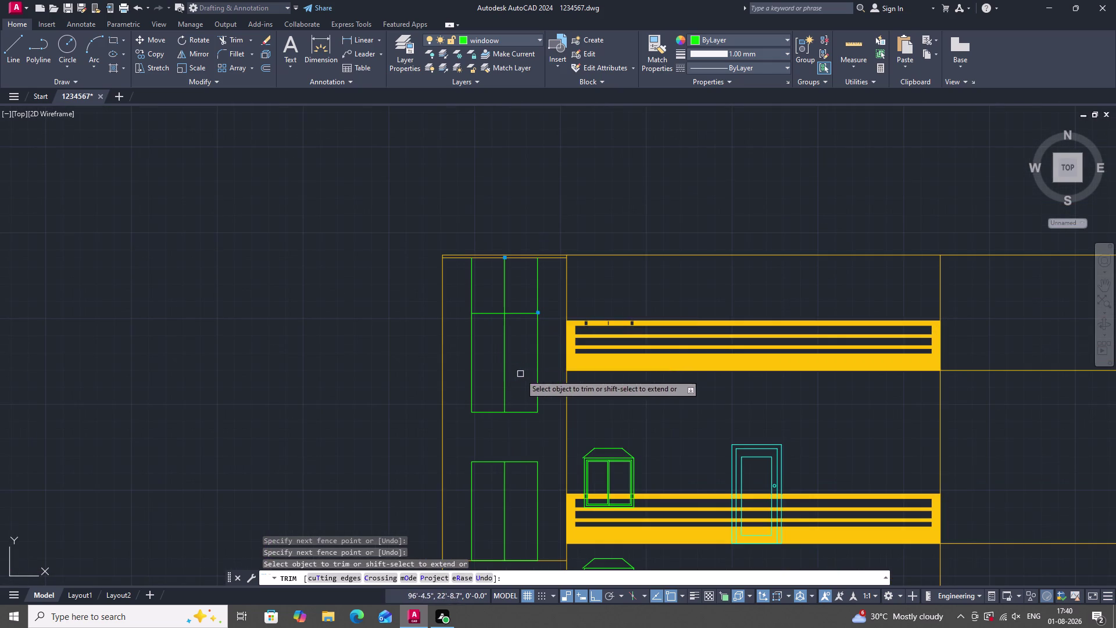
click(537, 298)
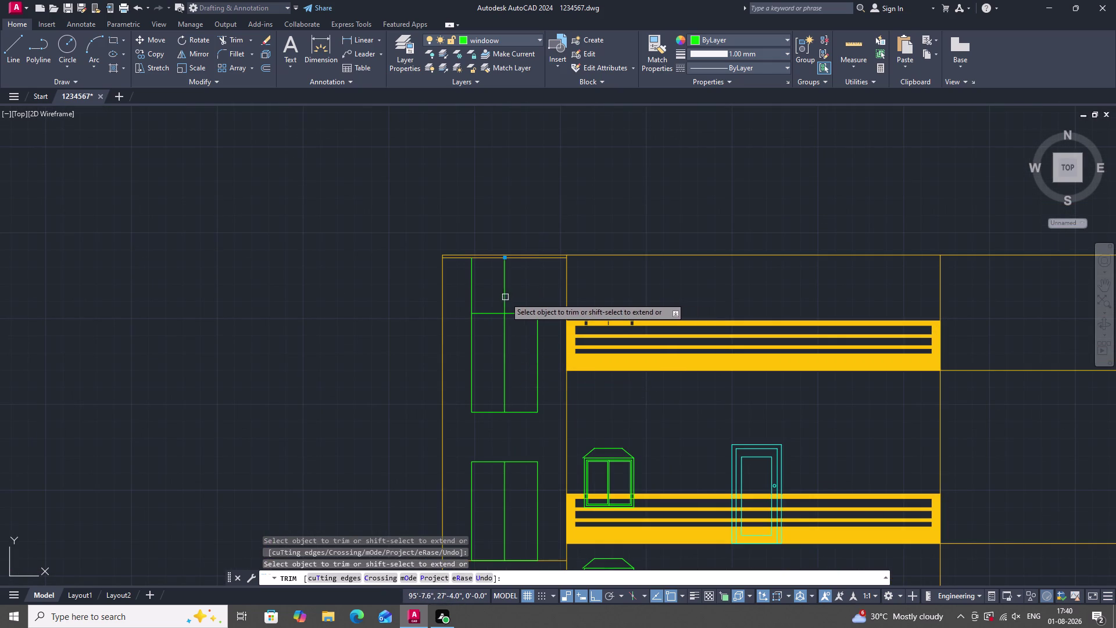
click(505, 297)
double_click(469, 295)
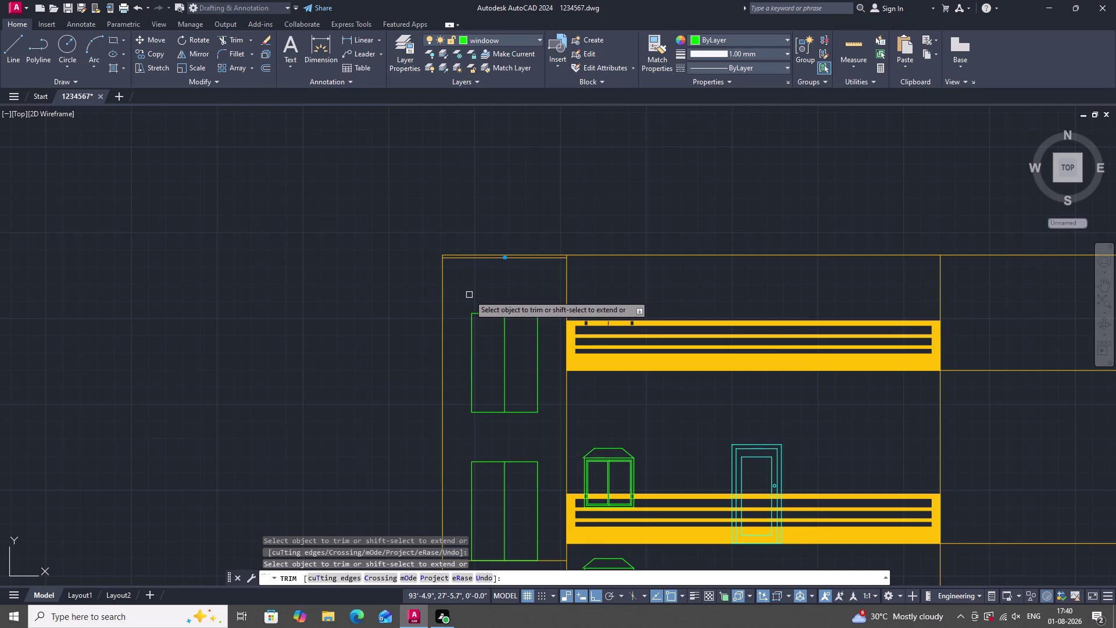
scroll(down, 3)
scroll(up, 3)
key(Escape)
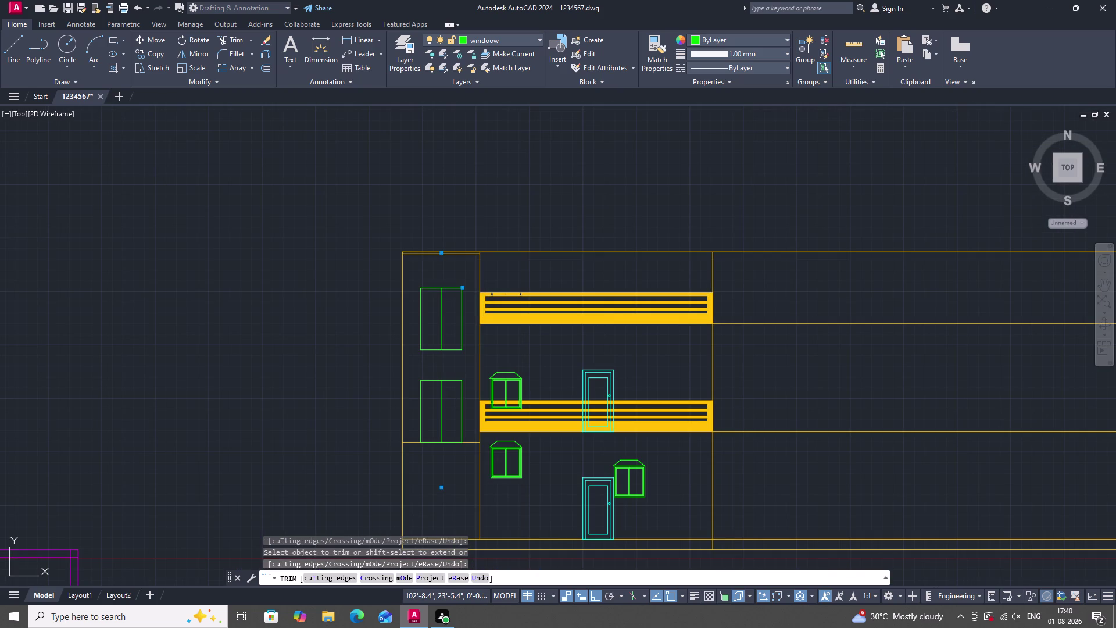
key(Escape)
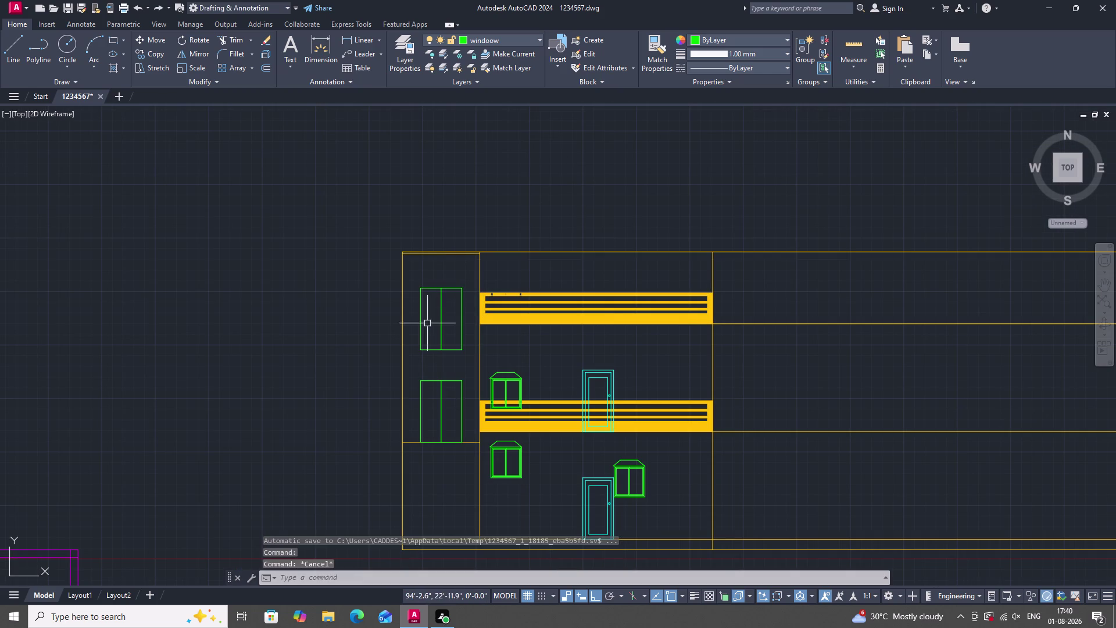
scroll(up, 3)
scroll(down, 3)
scroll(up, 3)
scroll(down, 3)
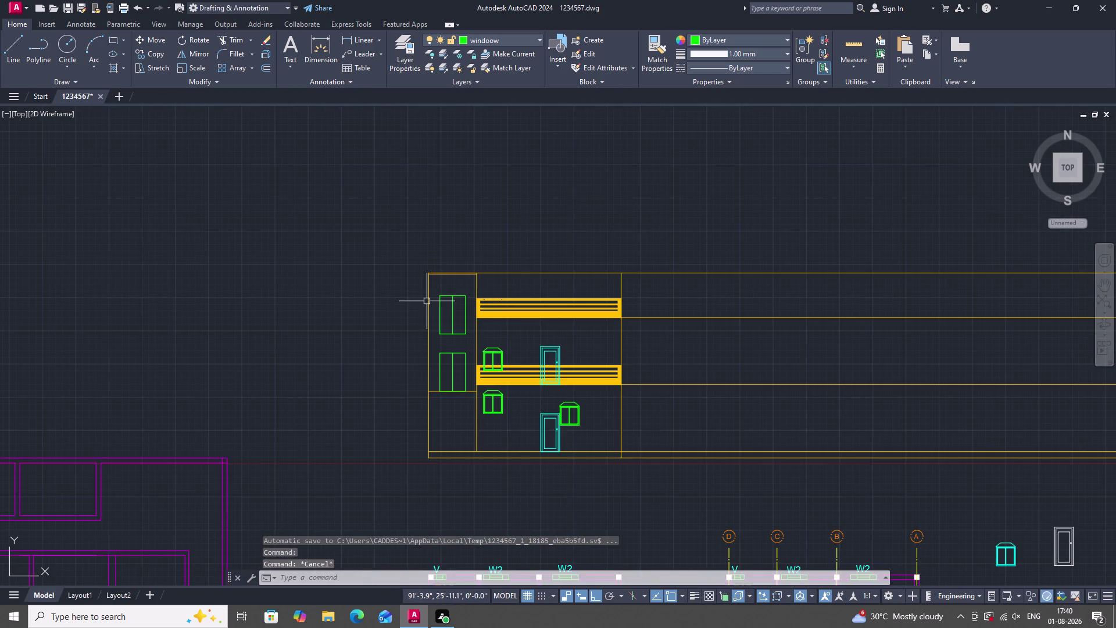
Save the drawing with Ctrl+S.
key(ctrl+s)
key(ctrl+s)
key(ctrl+s)
key(ctrl+s)
key(ctrl+s)
key(ctrl+s)
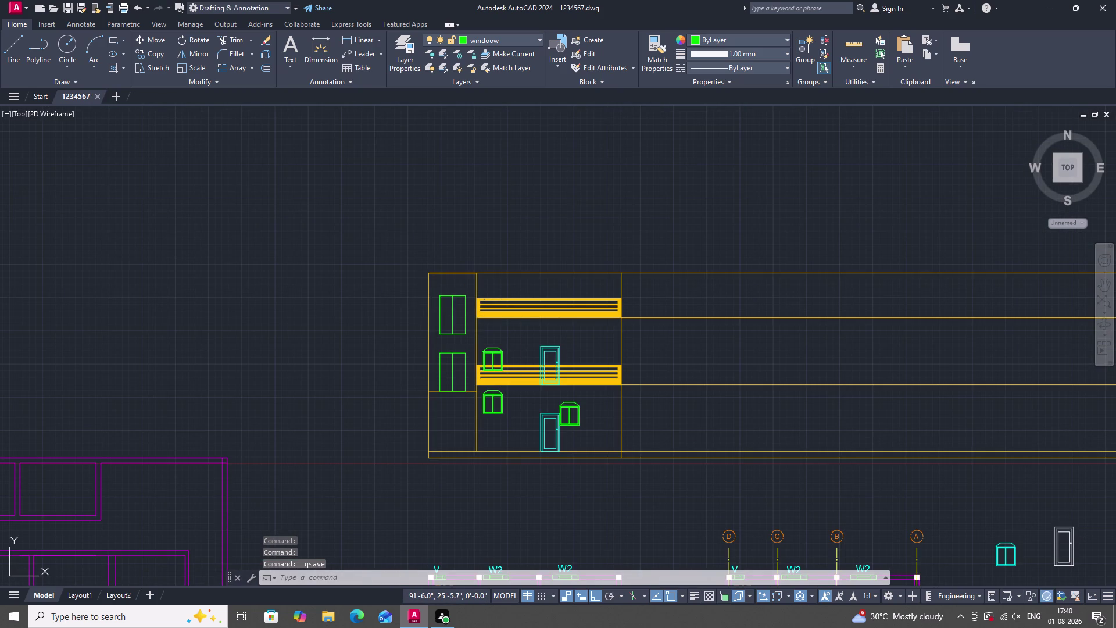
key(ctrl+s)
key(ctrl+s)
key(ctrl+s)
key(ctrl+s)
key(ctrl+s)
scroll(up, 3)
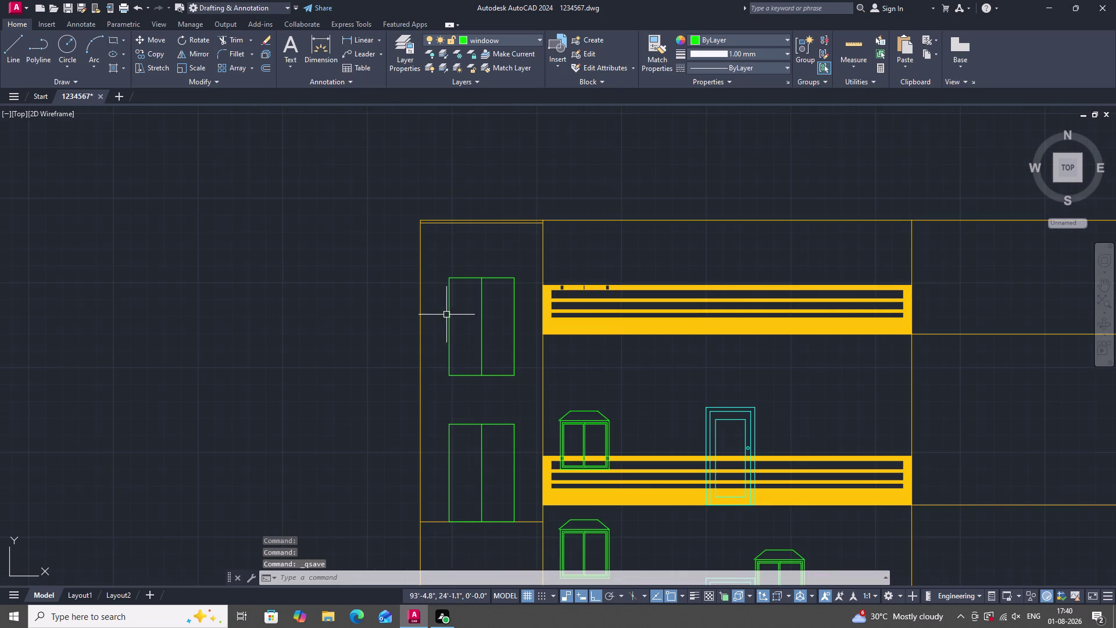
Fillet the upper window's two sides into rounded top and bottom ends.
text(F)
key(space)
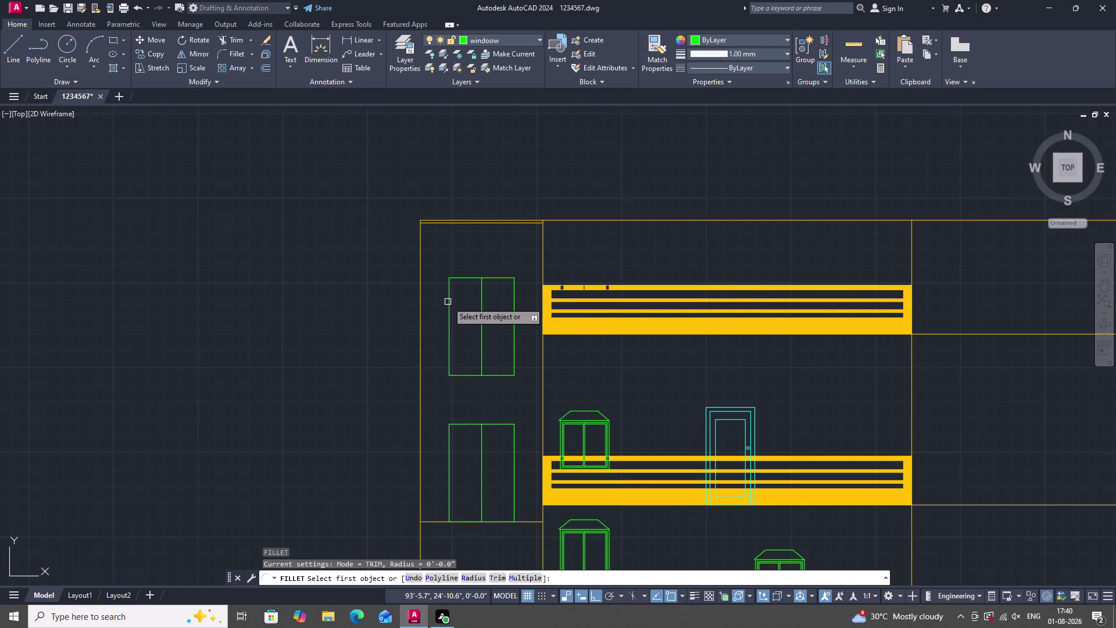
click(448, 301)
click(514, 305)
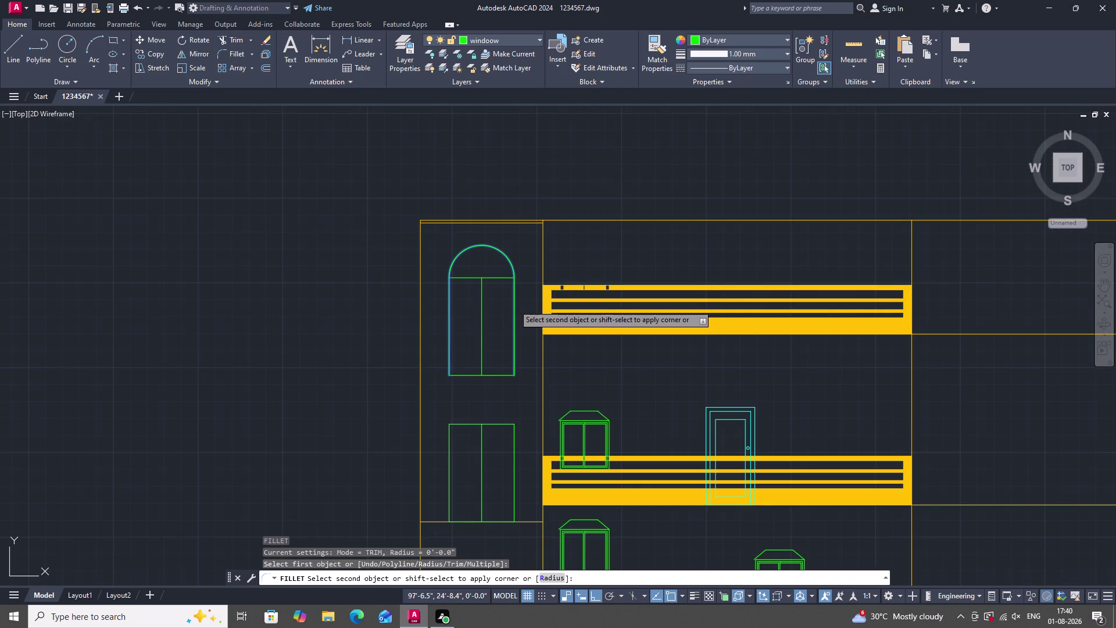
key(space)
key(space)
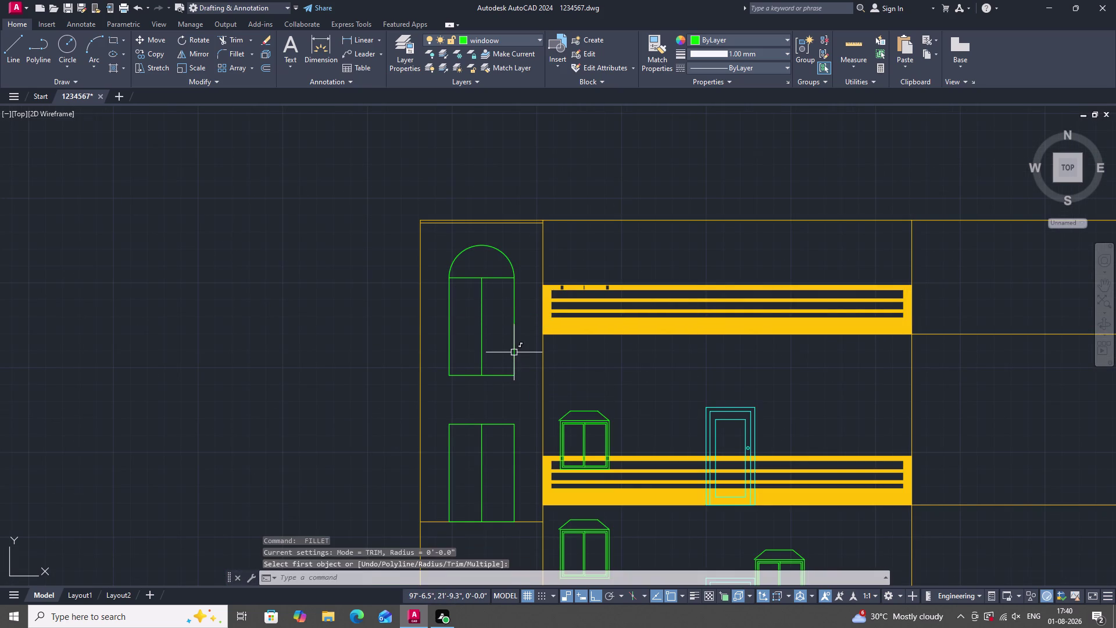
key(space)
click(514, 353)
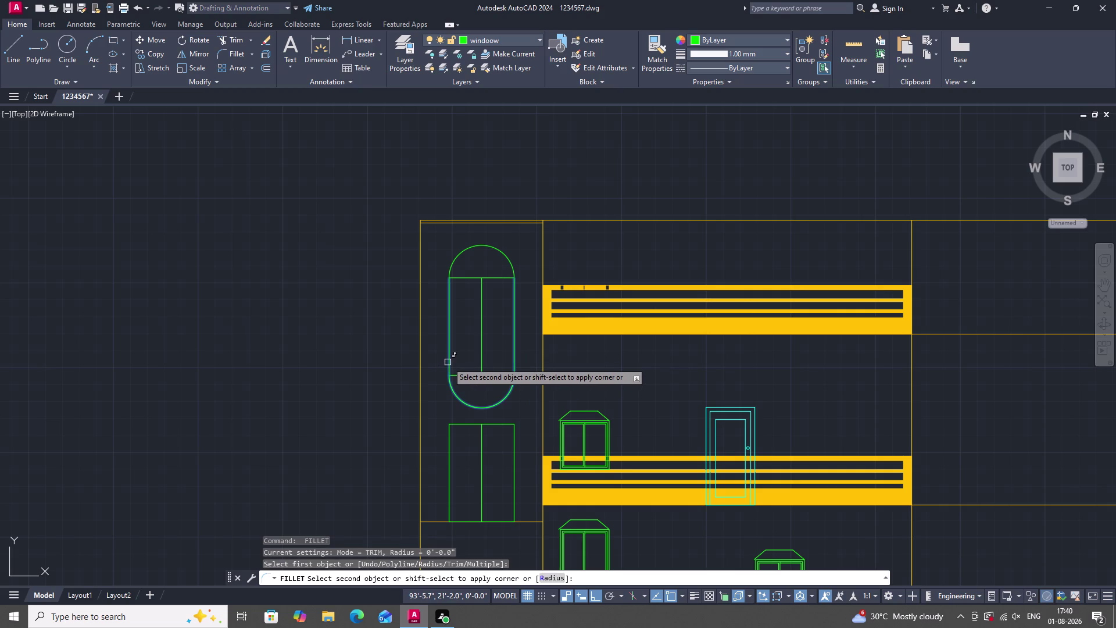
click(447, 362)
scroll(down, 3)
scroll(down, 3)
scroll(up, 3)
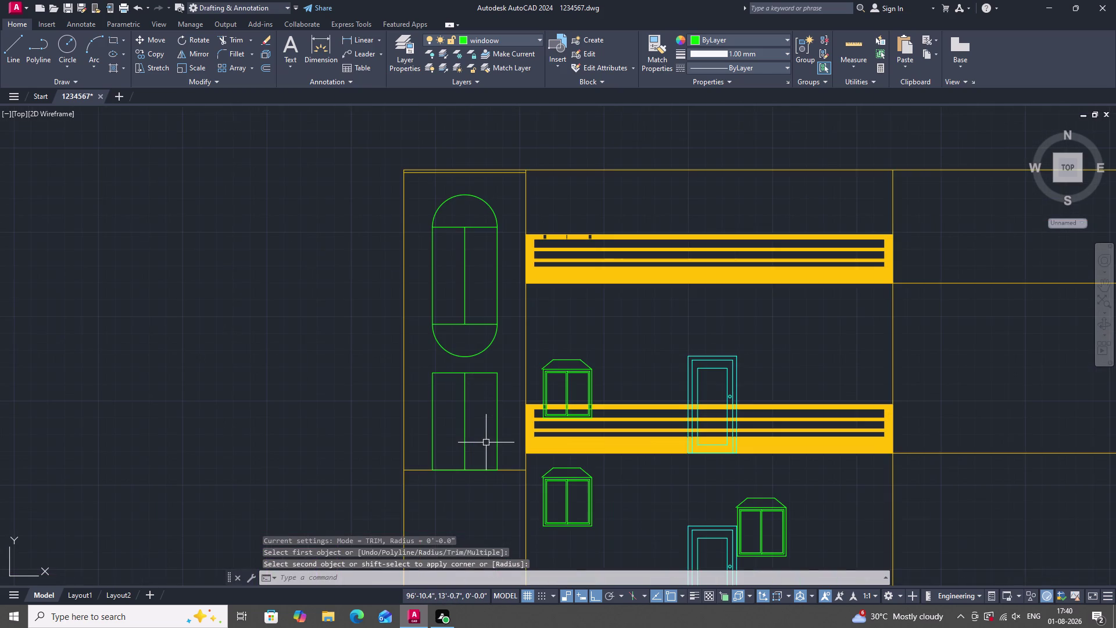
Fillet the lower window's two sides into rounded bottom and top ends.
key(space)
click(497, 425)
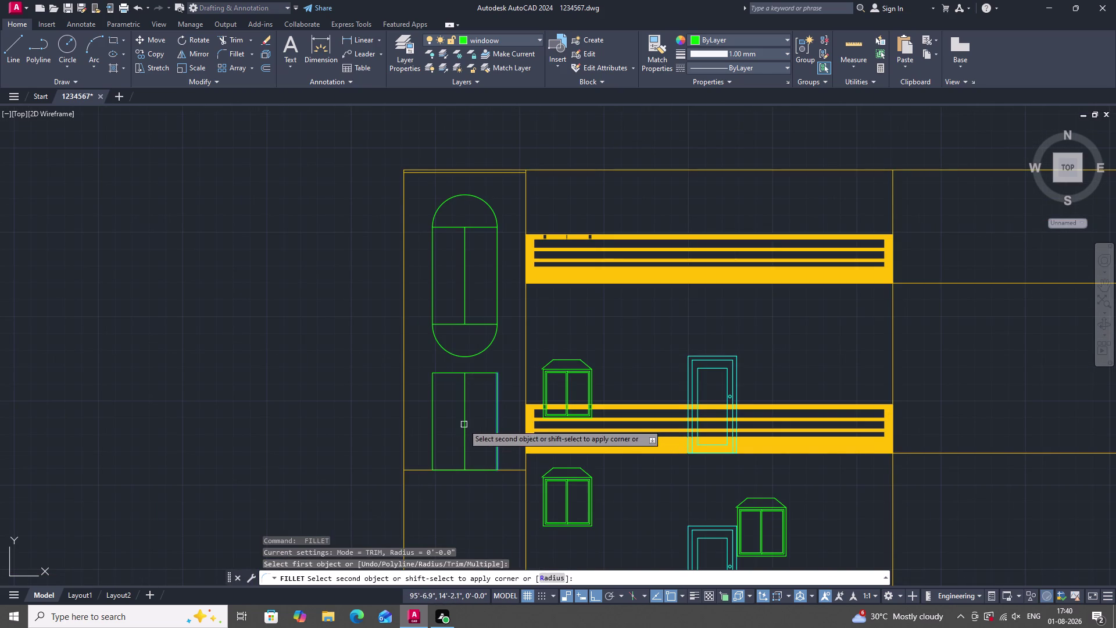
click(434, 421)
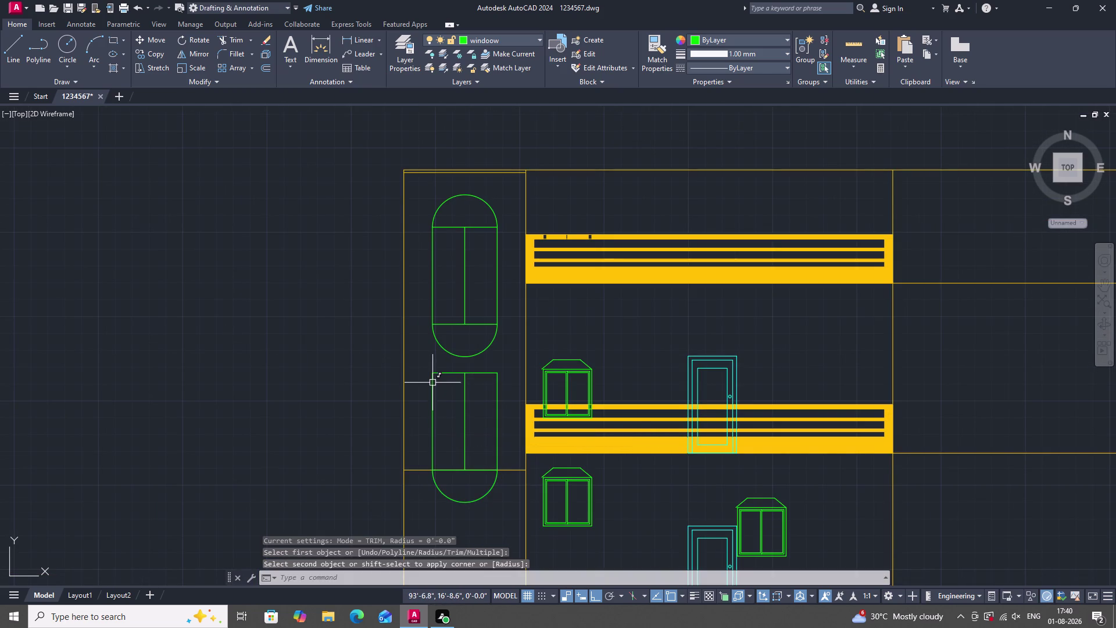
key(space)
click(433, 385)
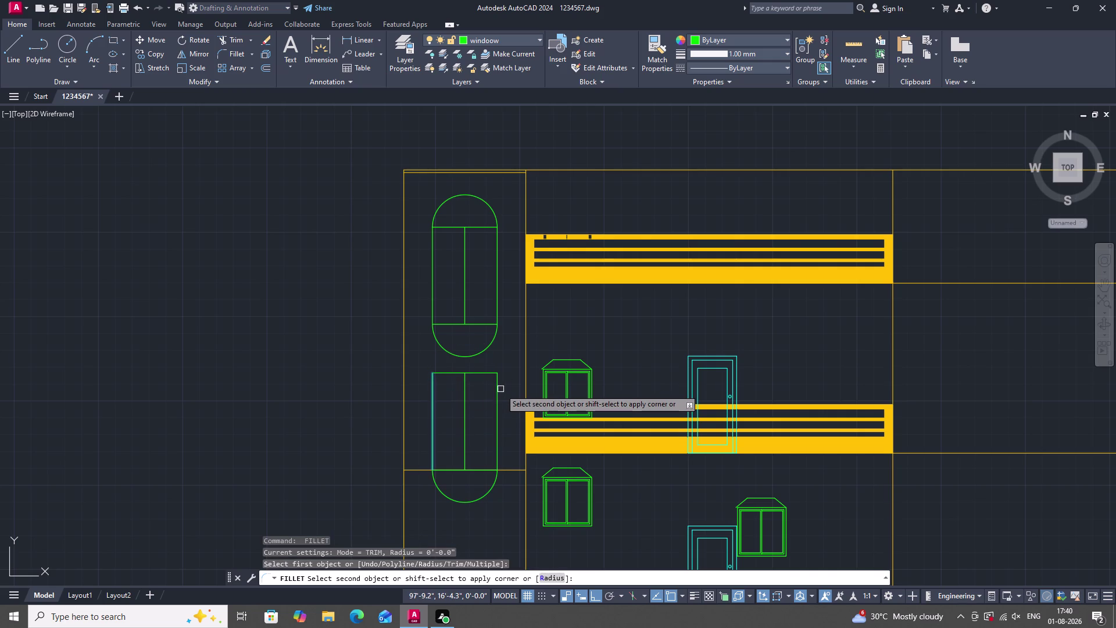
click(496, 389)
scroll(down, 3)
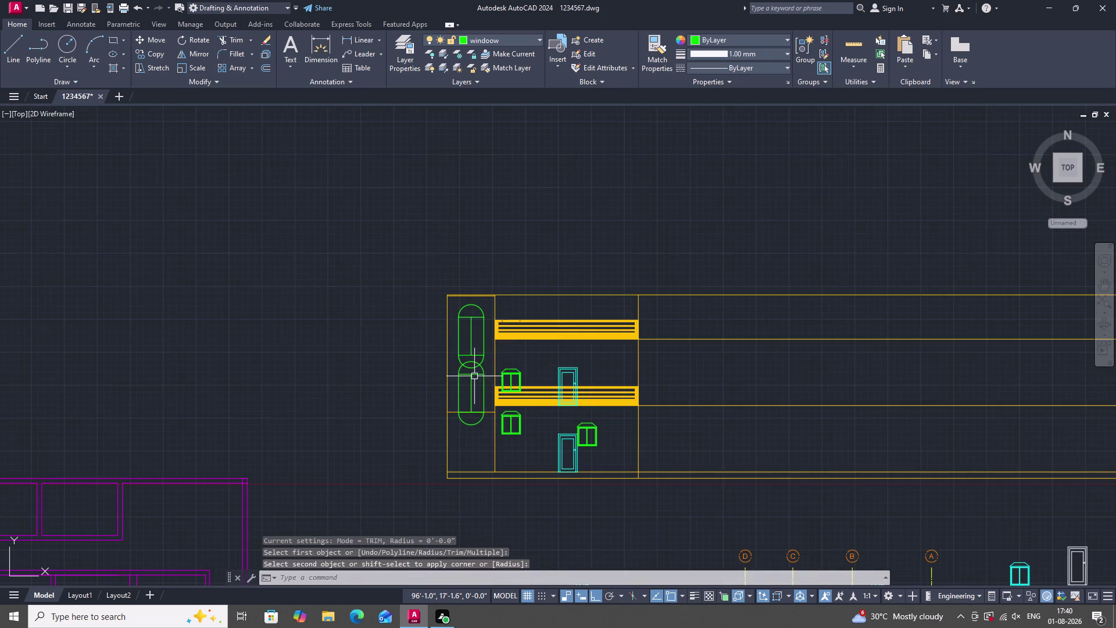
scroll(up, 3)
key(Escape)
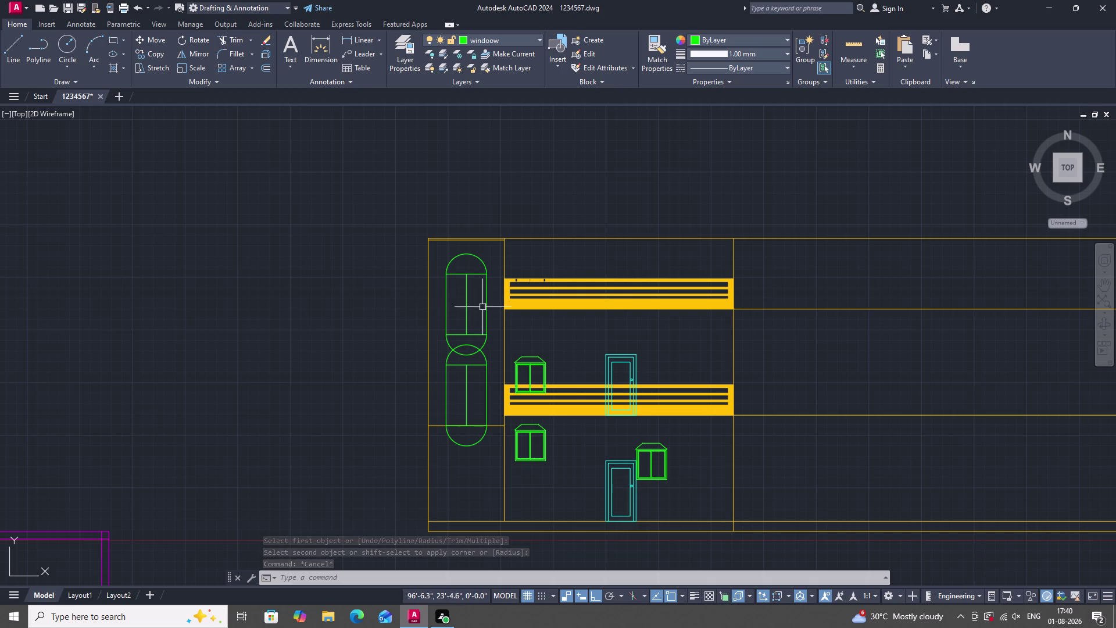
scroll(down, 3)
scroll(up, 3)
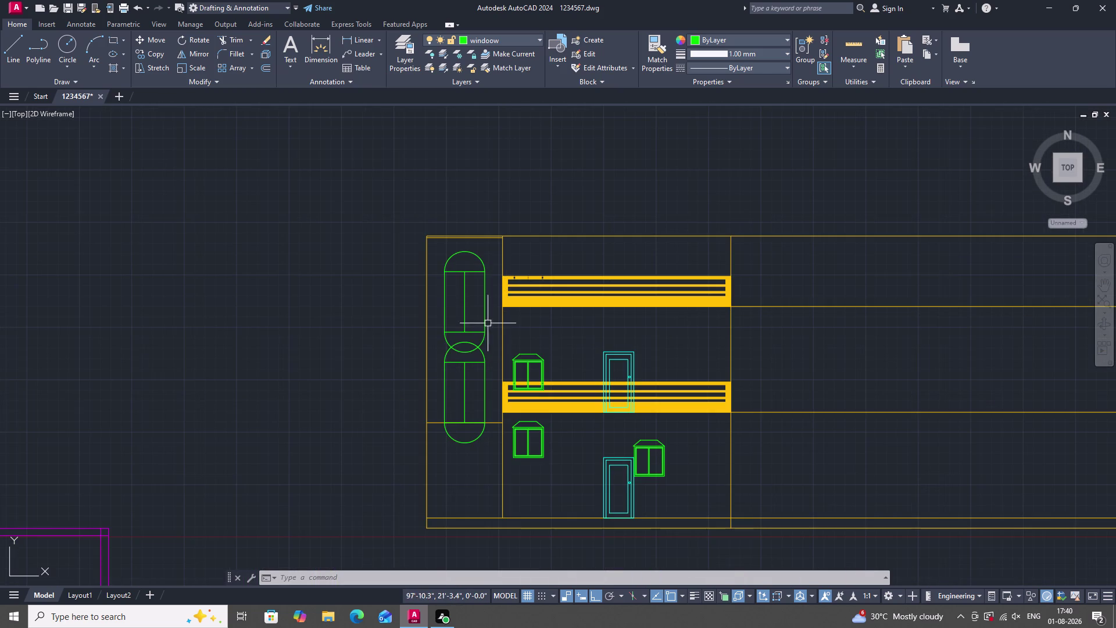
scroll(up, 3)
scroll(down, 3)
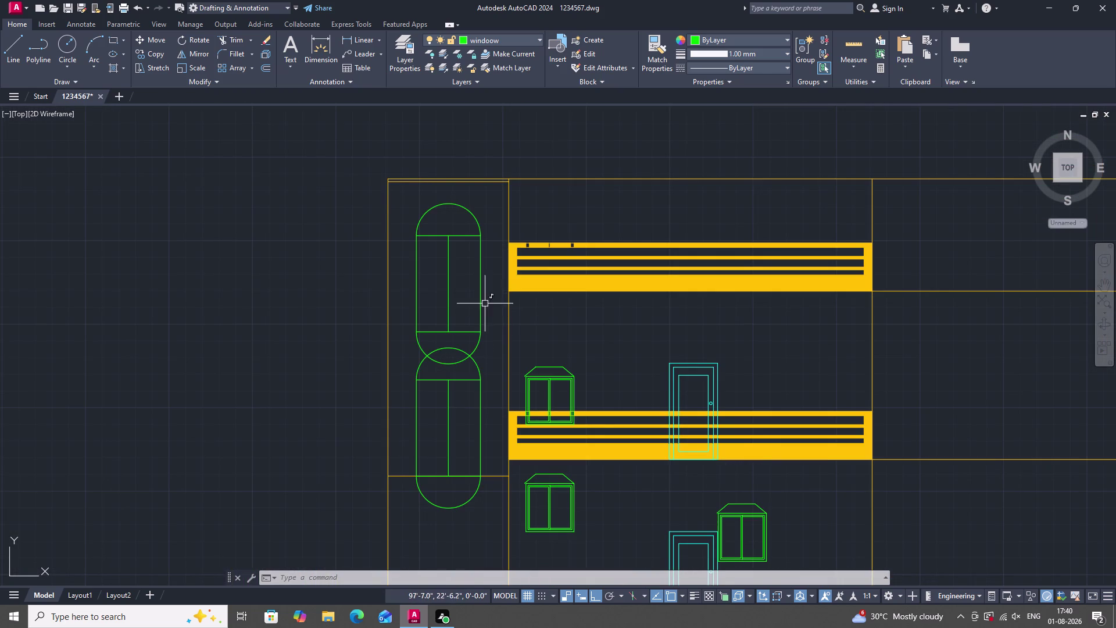
Erase the duplicate shape above the pill-shaped window.
click(487, 340)
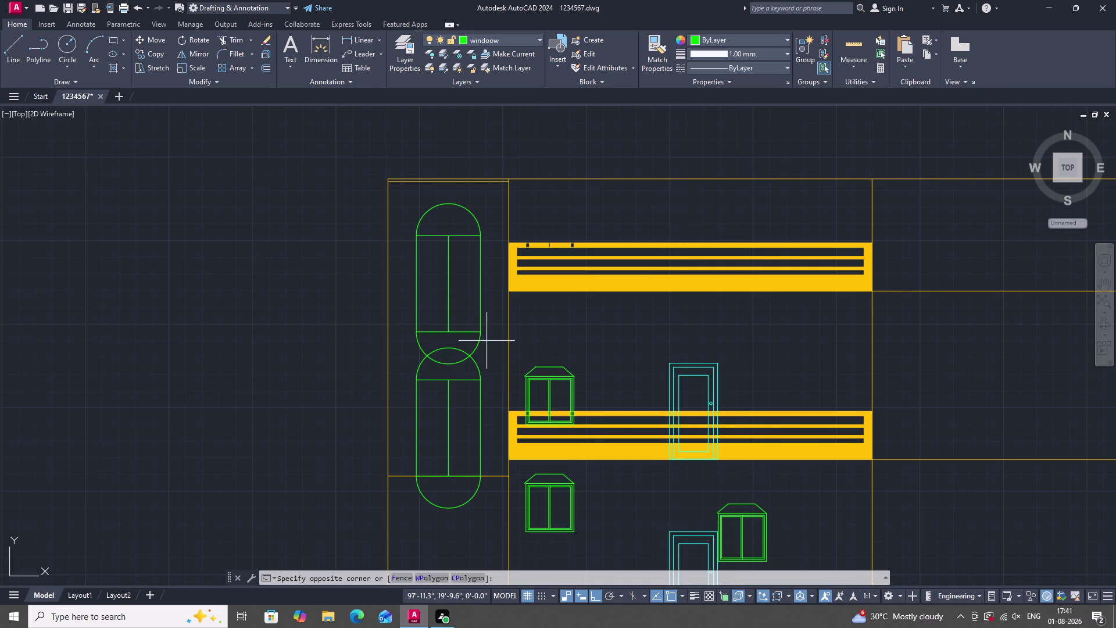
click(402, 231)
right_click(345, 200)
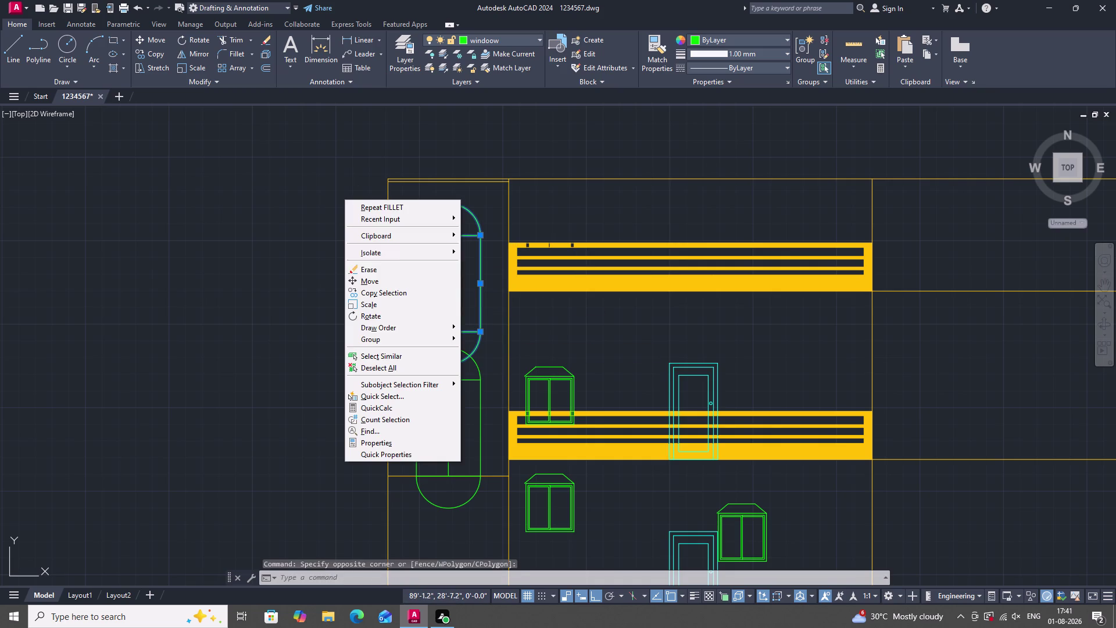
click(374, 271)
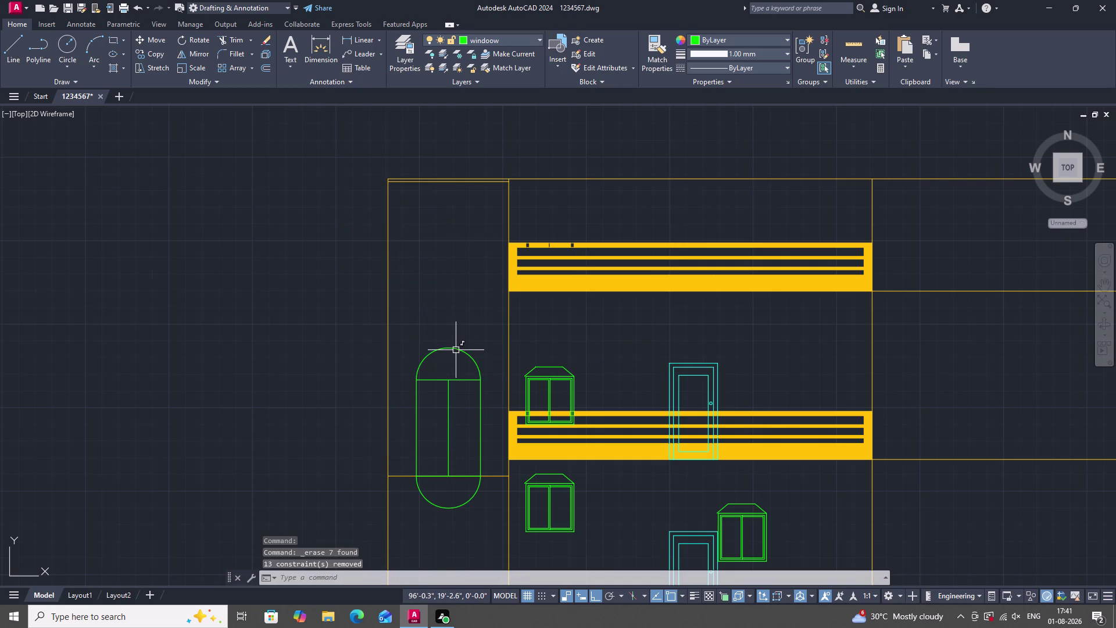
scroll(down, 3)
scroll(up, 3)
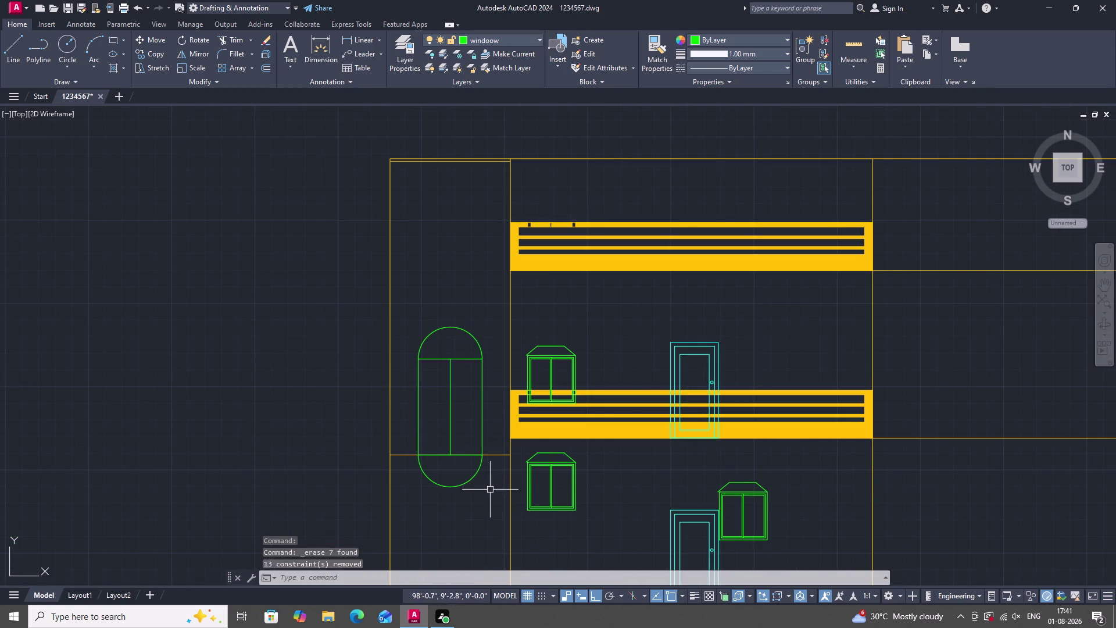
Window-select the pill shape and start moving it, then cancel the move.
click(491, 494)
click(413, 304)
key(Escape)
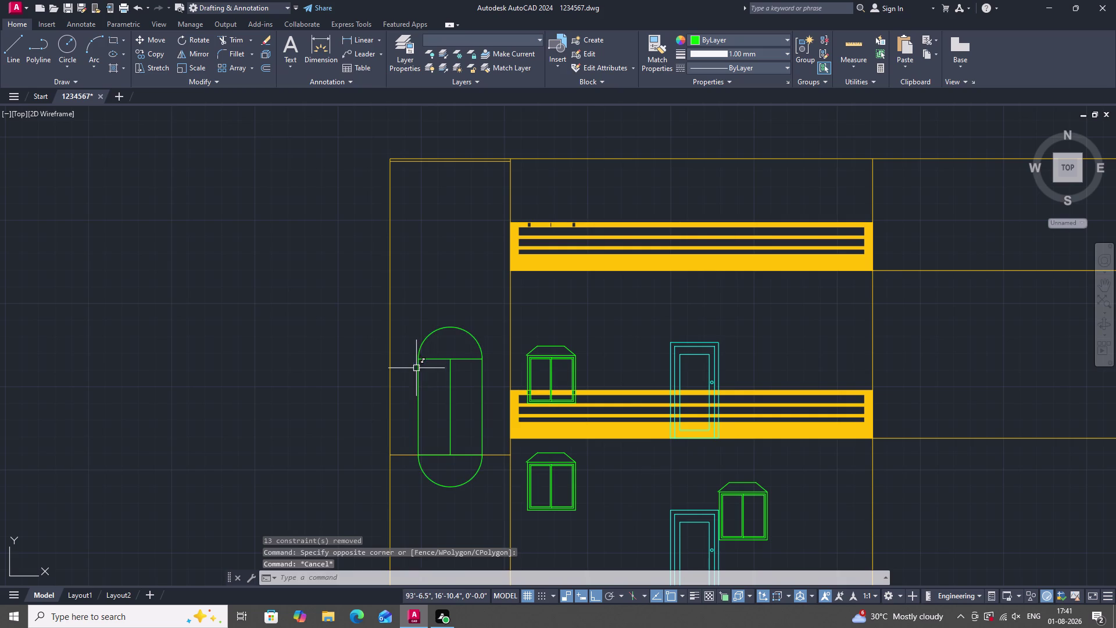
click(408, 295)
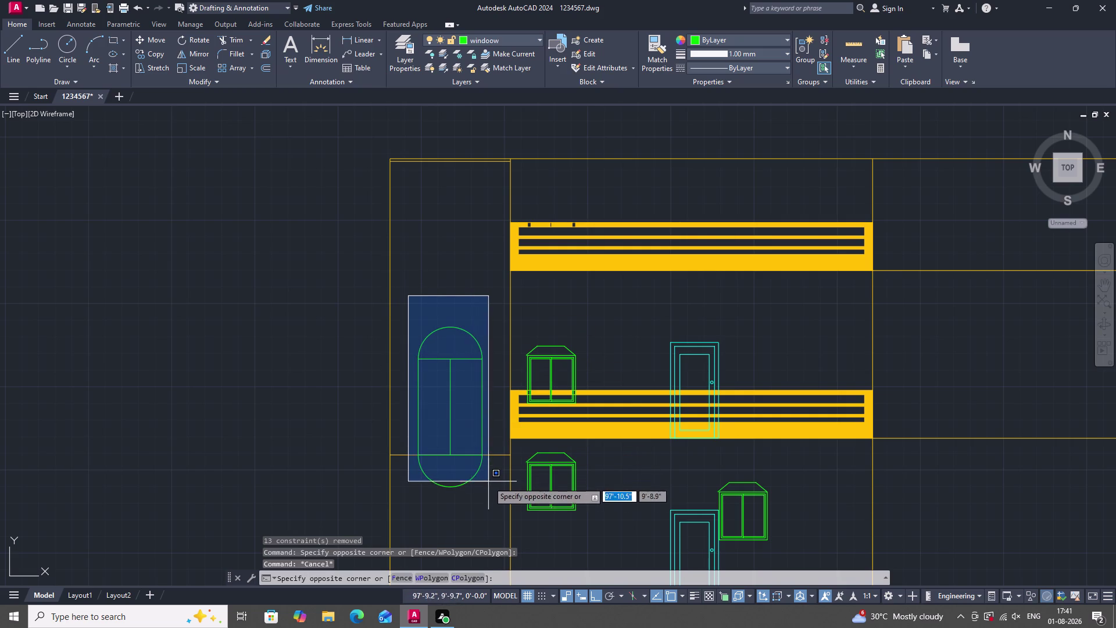
click(497, 502)
text(M)
key(space)
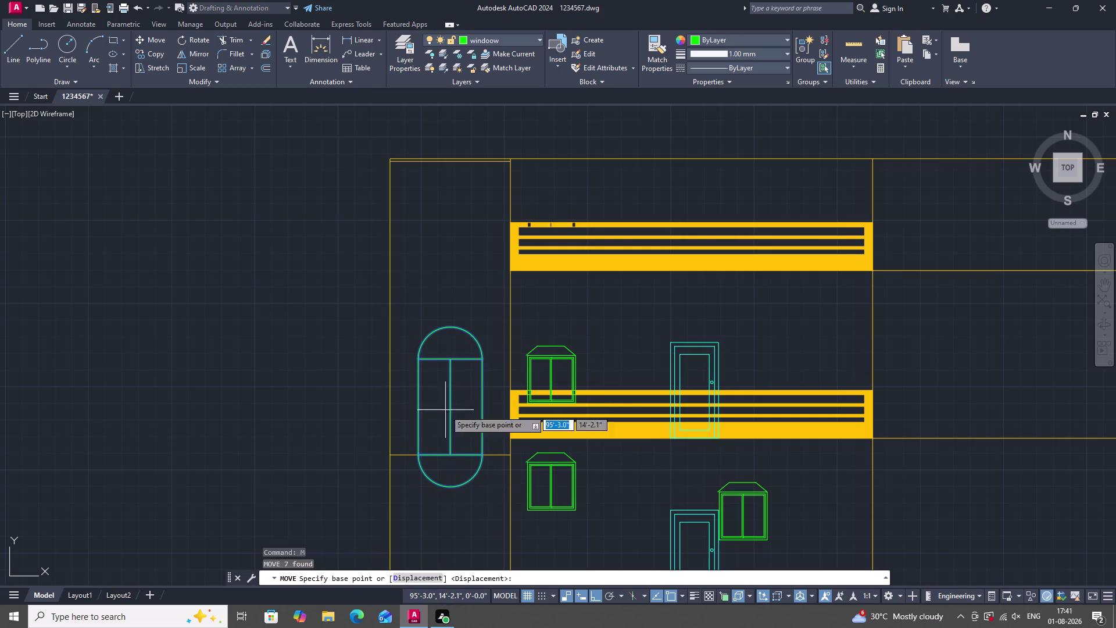
drag(452, 454, 443, 456)
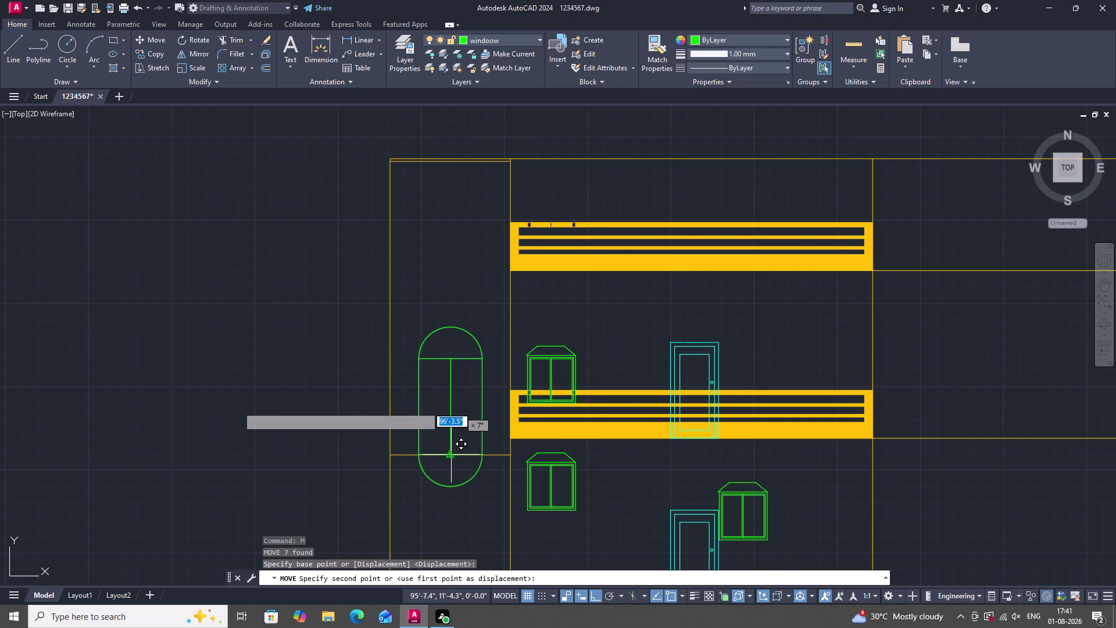
scroll(down, 3)
scroll(up, 3)
click(233, 382)
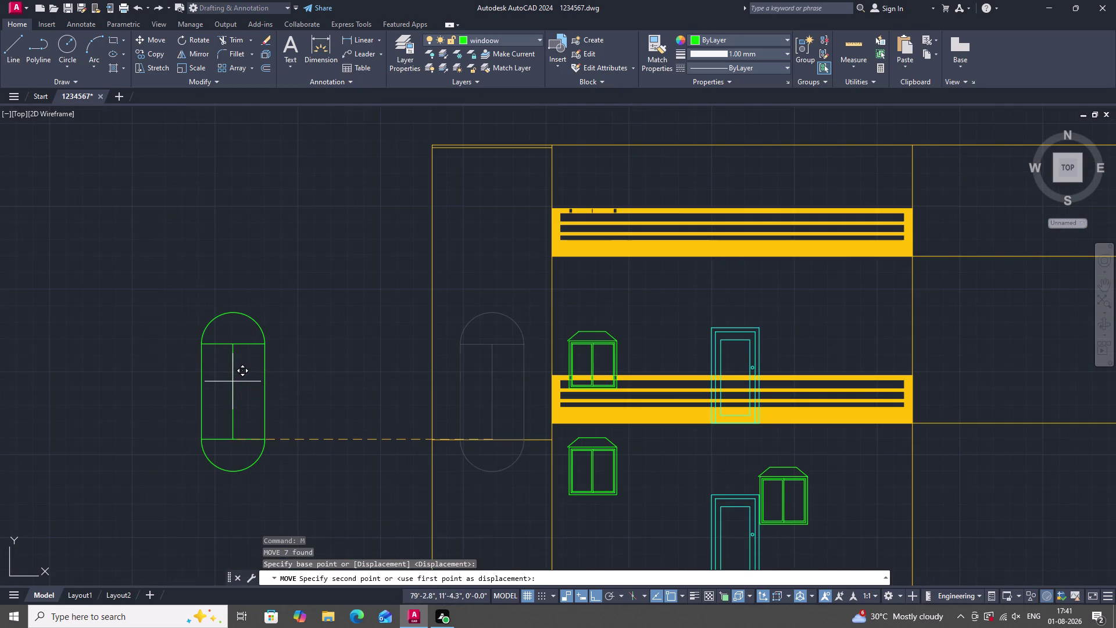
key(Escape)
scroll(down, 3)
scroll(up, 3)
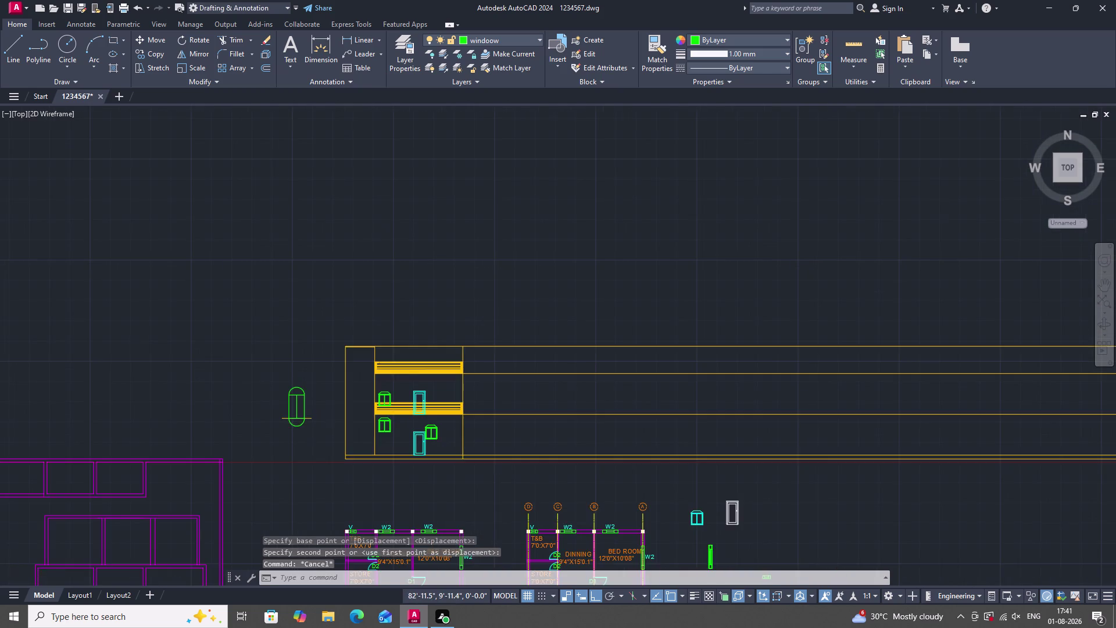
scroll(up, 3)
Cut the pill shape, then undo the cut, zoom and move.
key(ctrl+x)
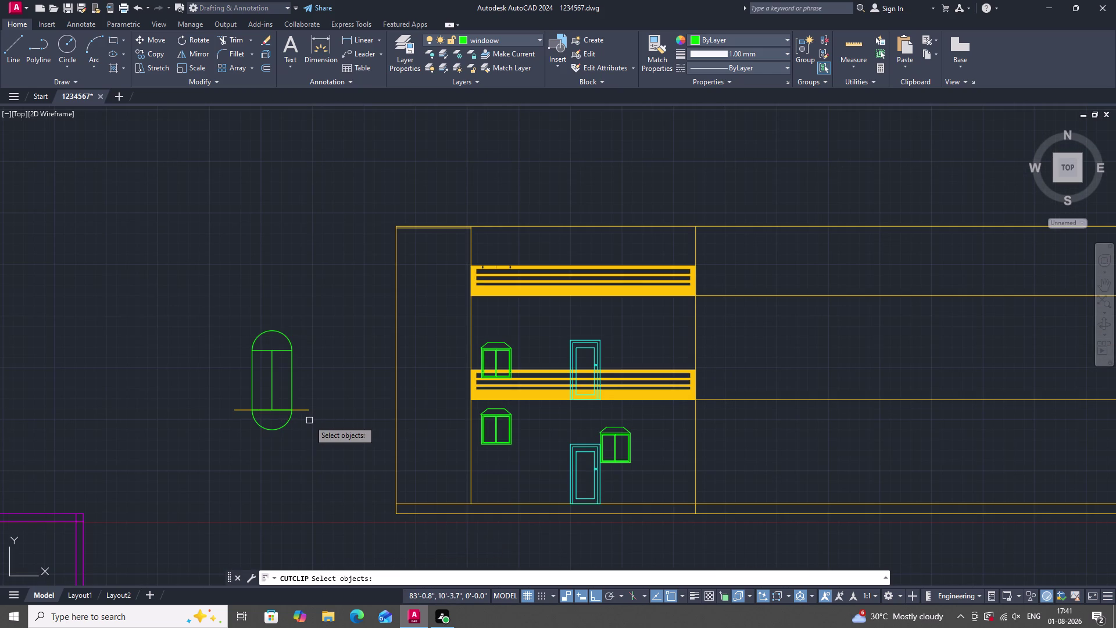
key(ctrl+z)
key(ctrl+z)
key(ctrl+z)
key(ctrl+z)
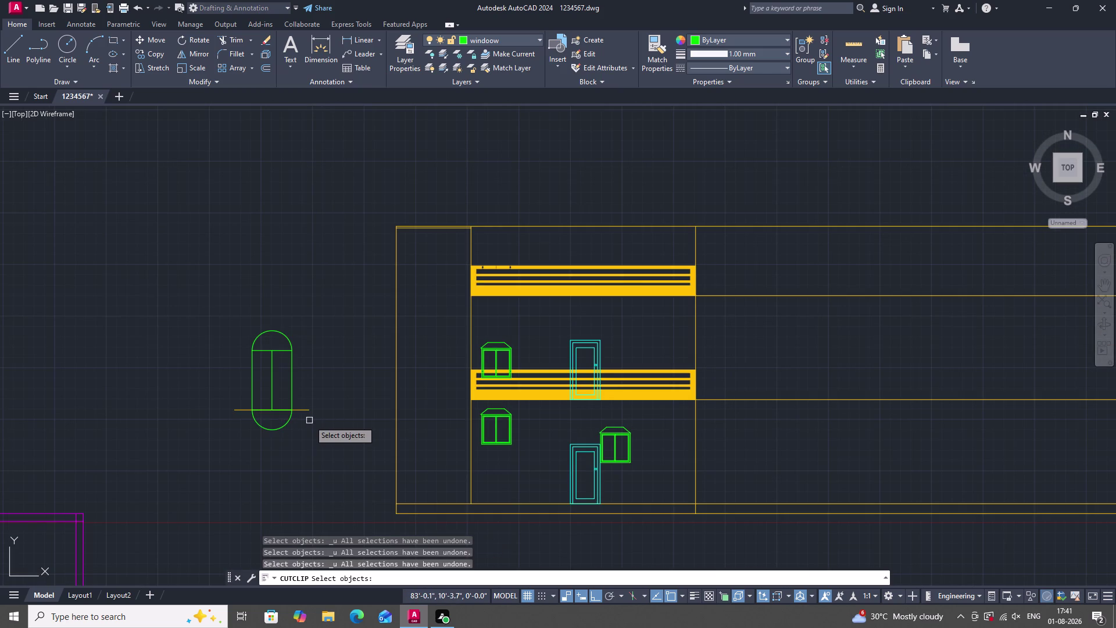
key(Escape)
key(Escape)
key(Escape)
key(Escape)
key(Escape)
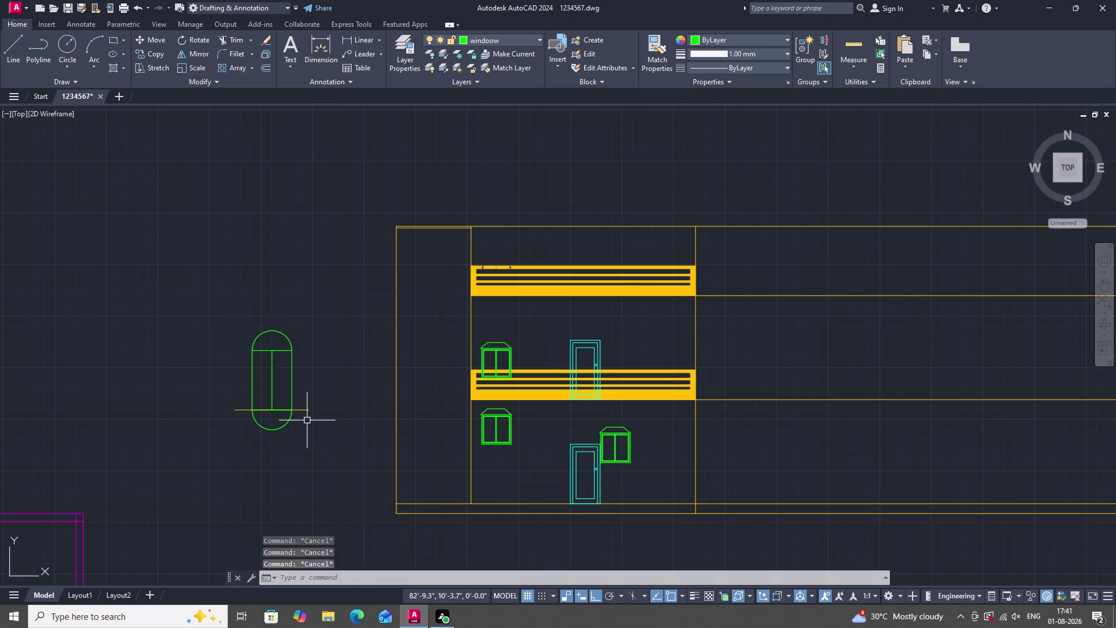
key(ctrl+z)
key(ctrl+z)
key(ctrl+z)
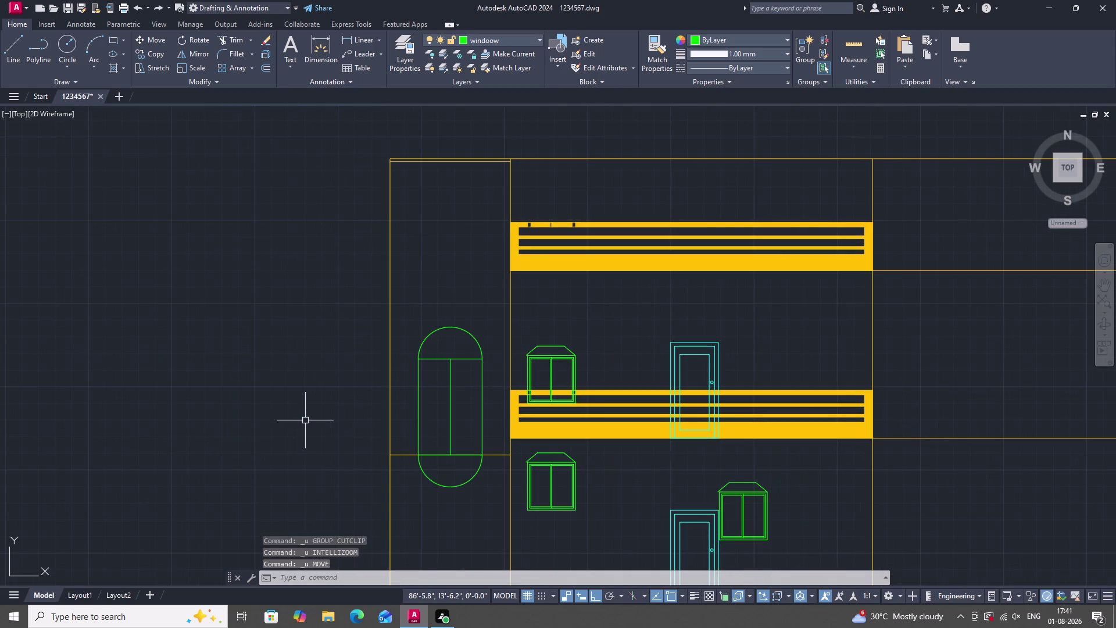
Try window-selecting the pill's divider lines, then clear the selection.
drag(421, 317, 425, 324)
click(483, 495)
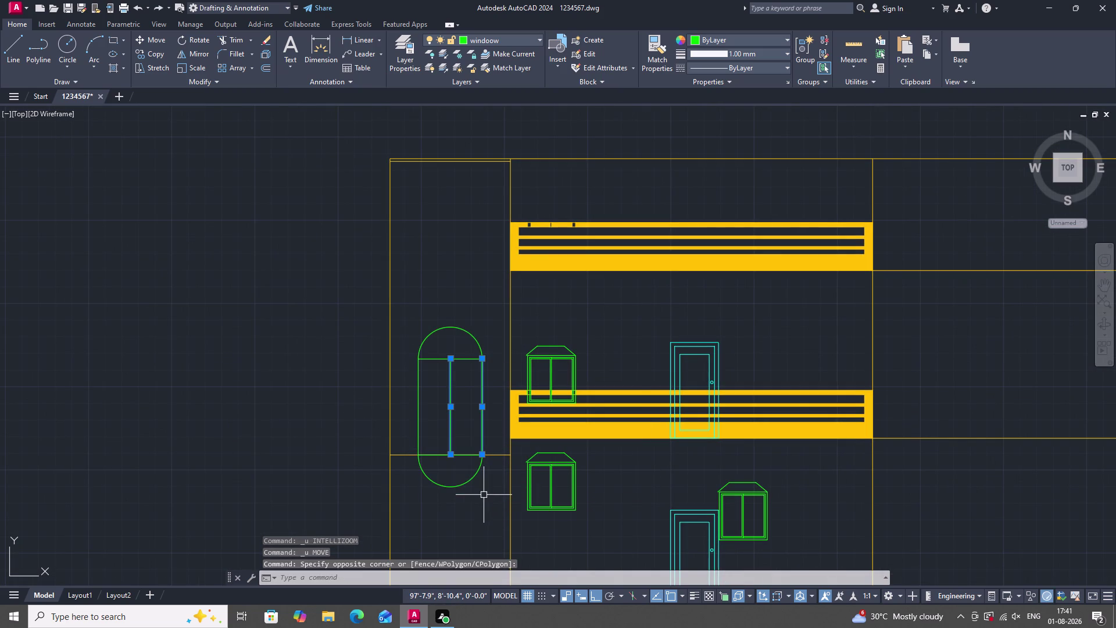
click(412, 309)
click(416, 320)
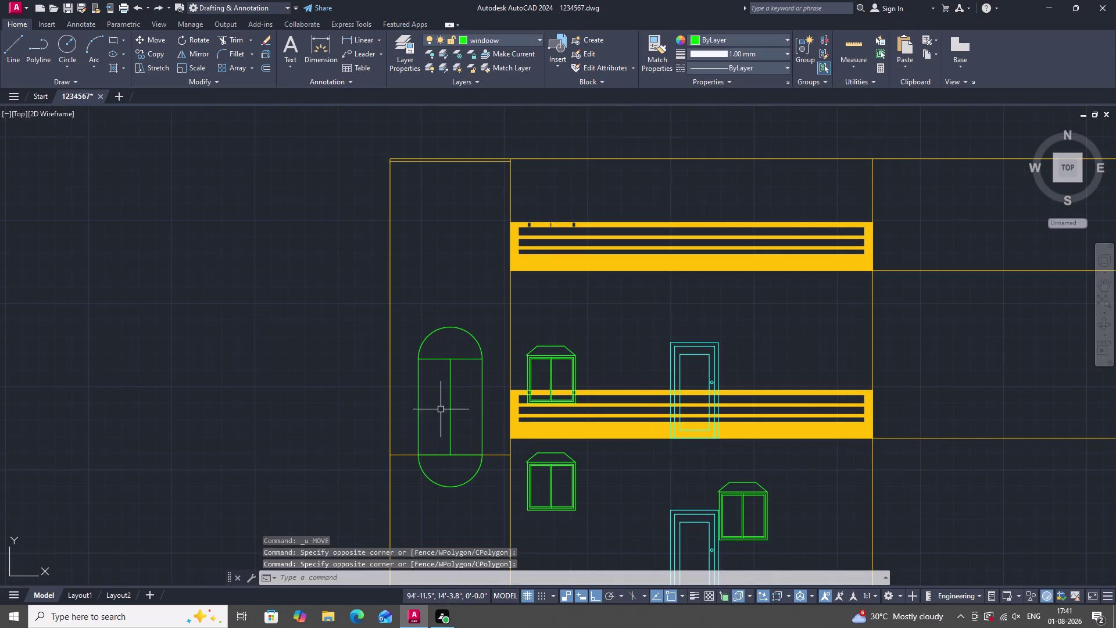
key(Escape)
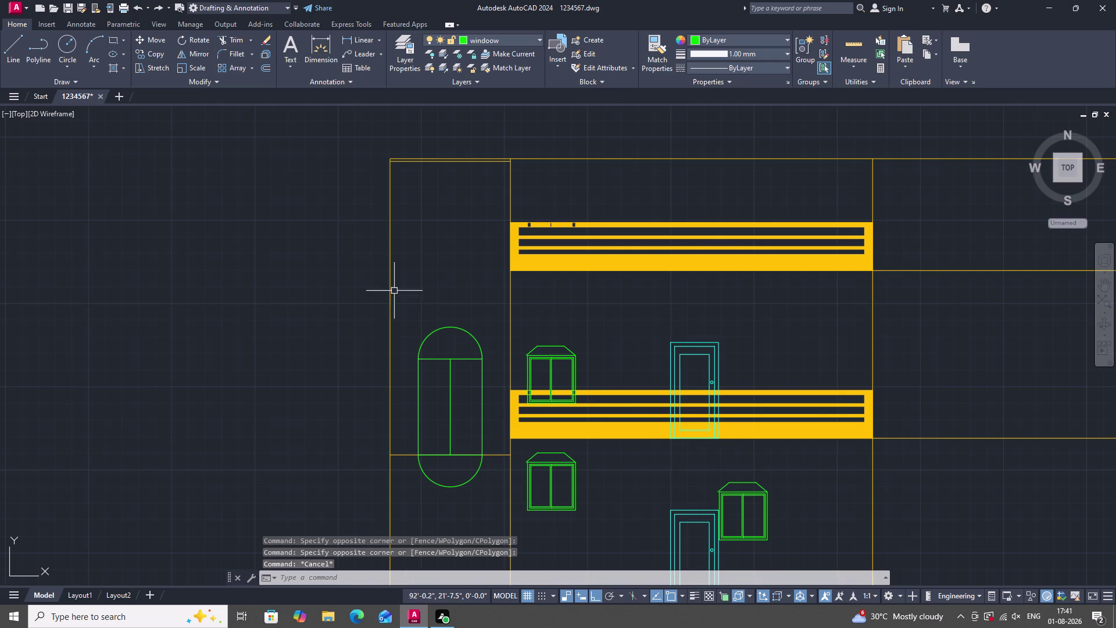
Move the pill-shaped window further left, clear of the building outline.
drag(405, 296, 408, 301)
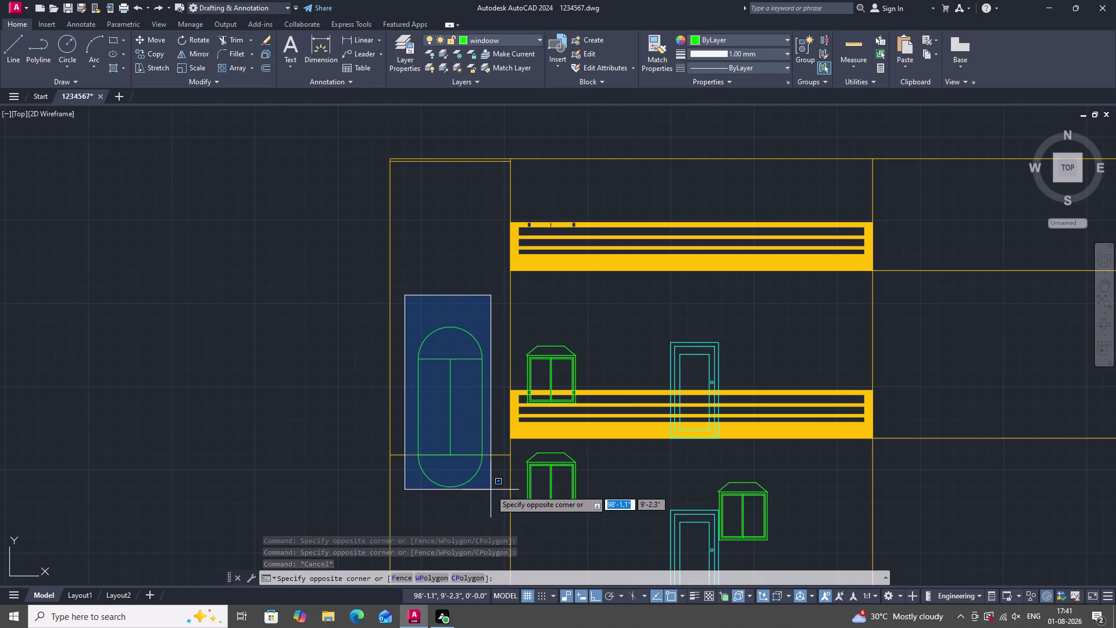
double_click(494, 495)
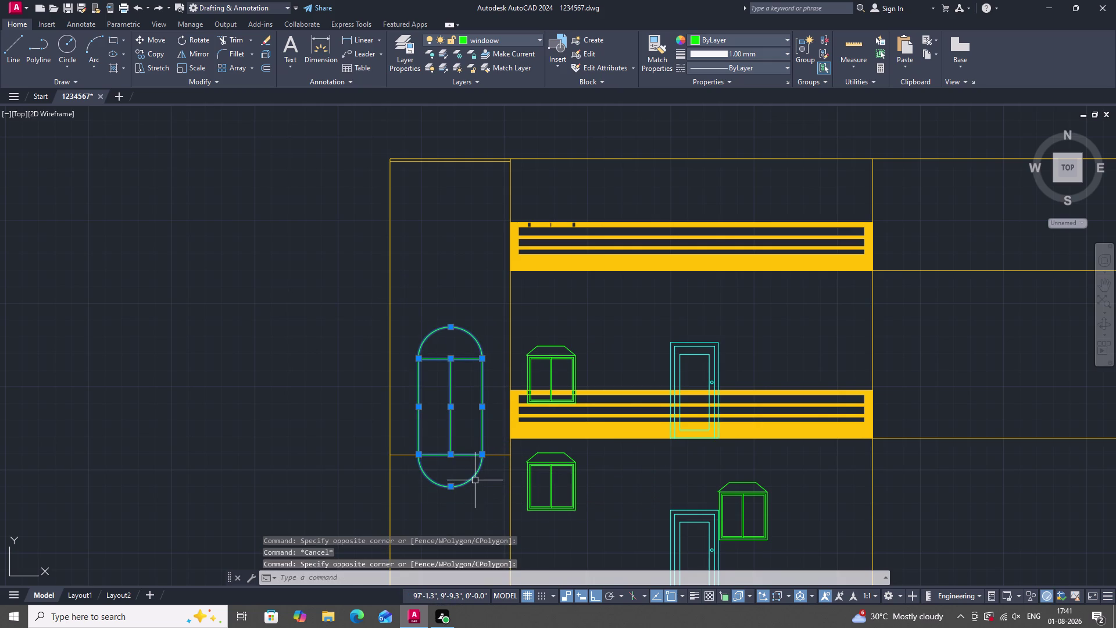
text(M)
key(space)
drag(454, 488, 447, 488)
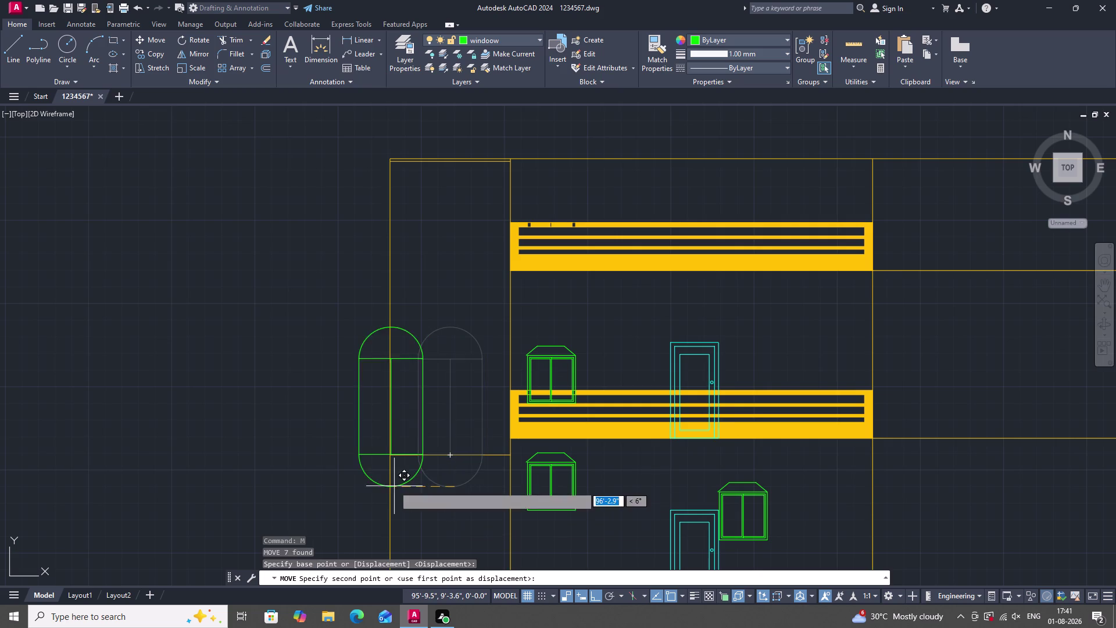
click(271, 431)
scroll(down, 3)
scroll(up, 3)
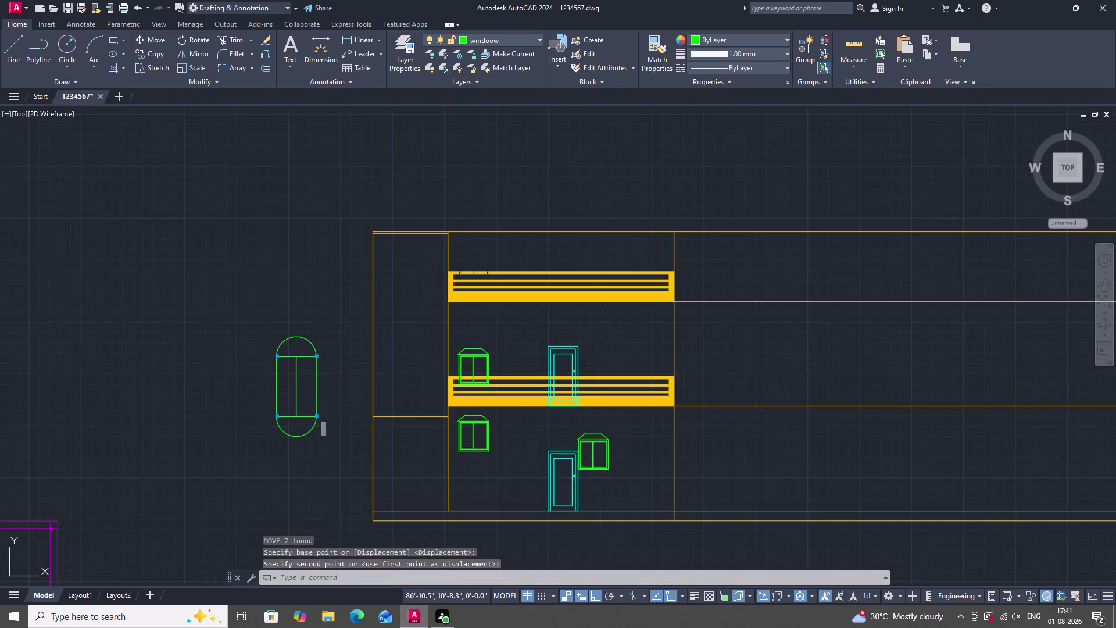
key(Escape)
Select the pill shape and start a Stretch, then cancel it.
click(334, 461)
click(212, 297)
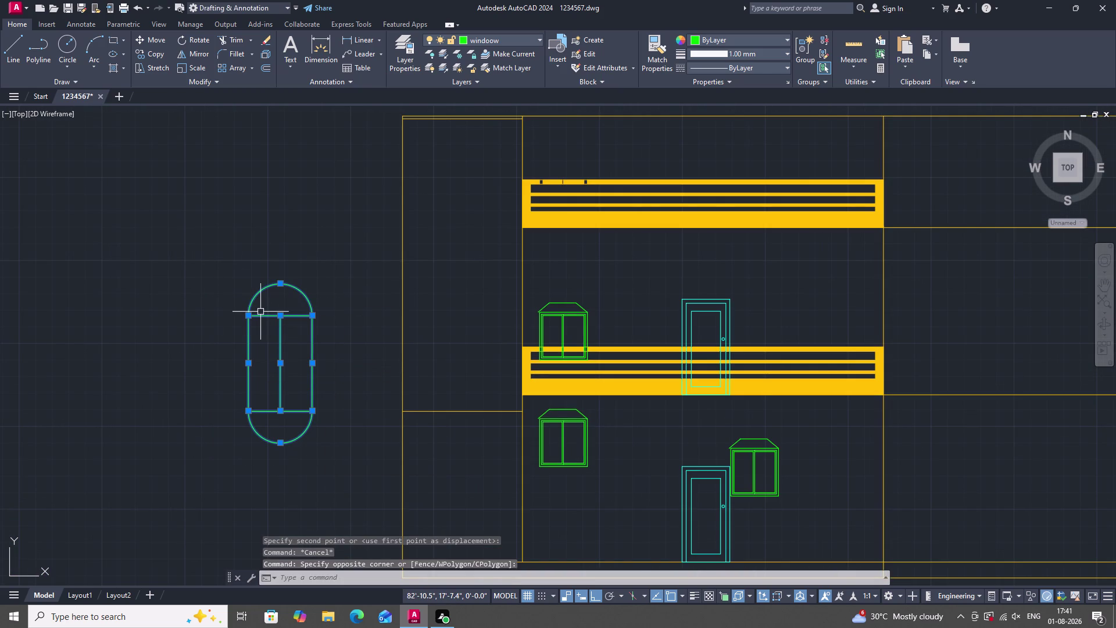
text(S)
key(space)
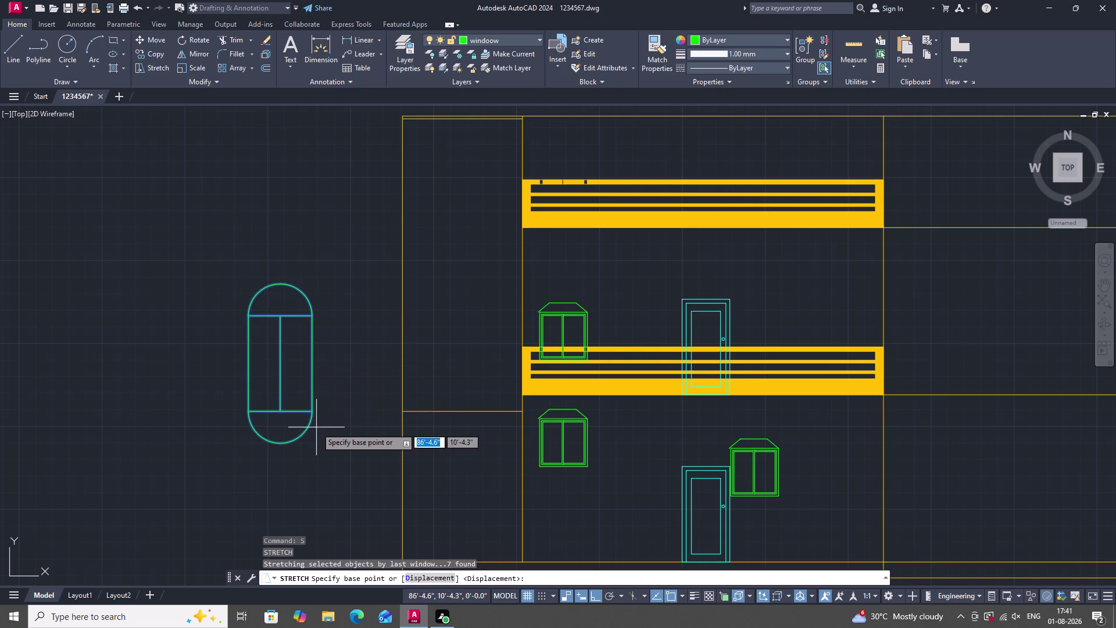
click(311, 411)
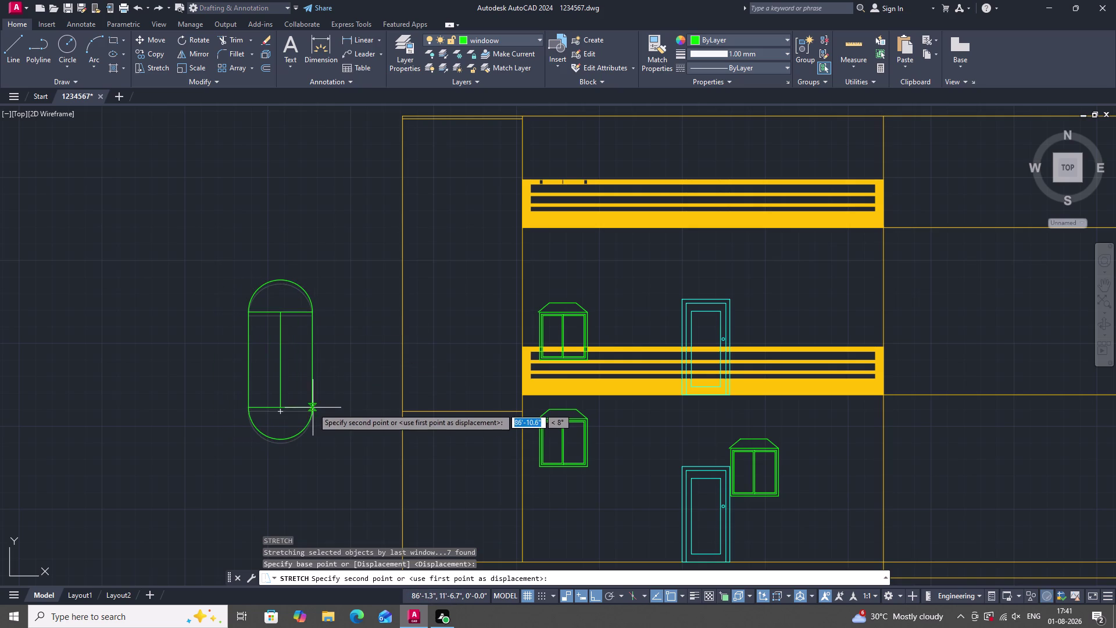
key(Escape)
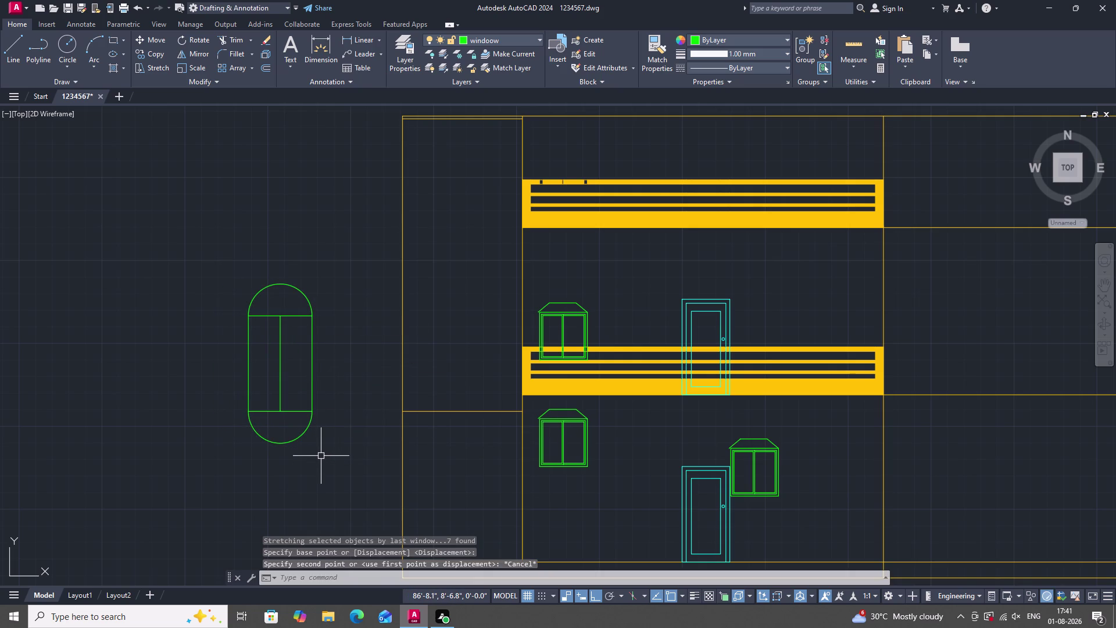
key(s)
key(Escape)
Stretch the pill's lower end downward, then undo the stretch.
click(326, 462)
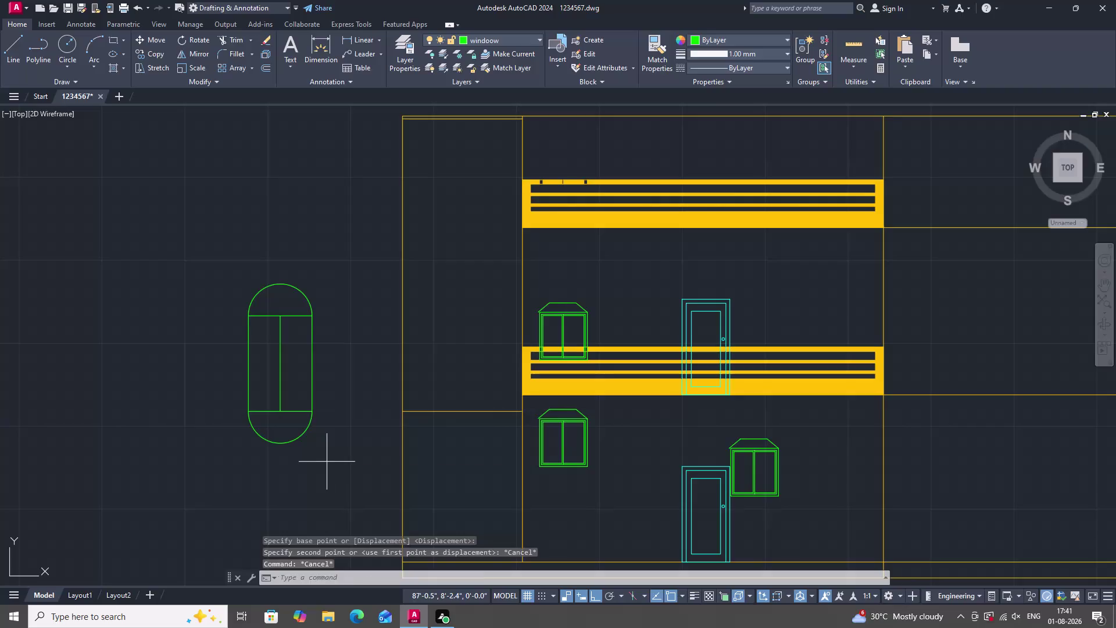
click(278, 261)
text(S)
key(space)
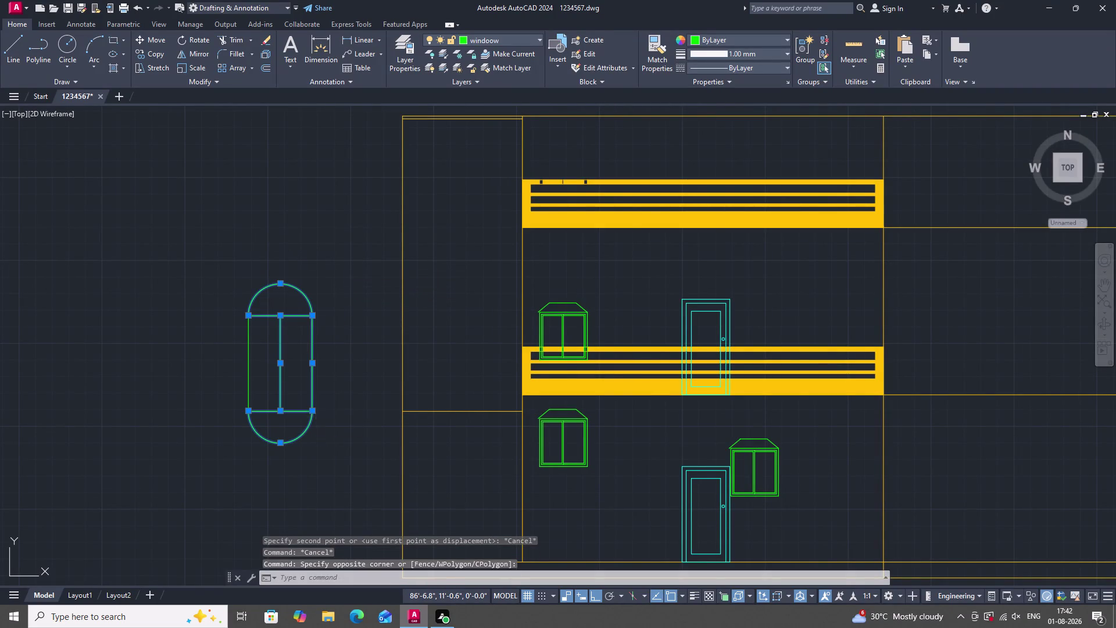
double_click(312, 413)
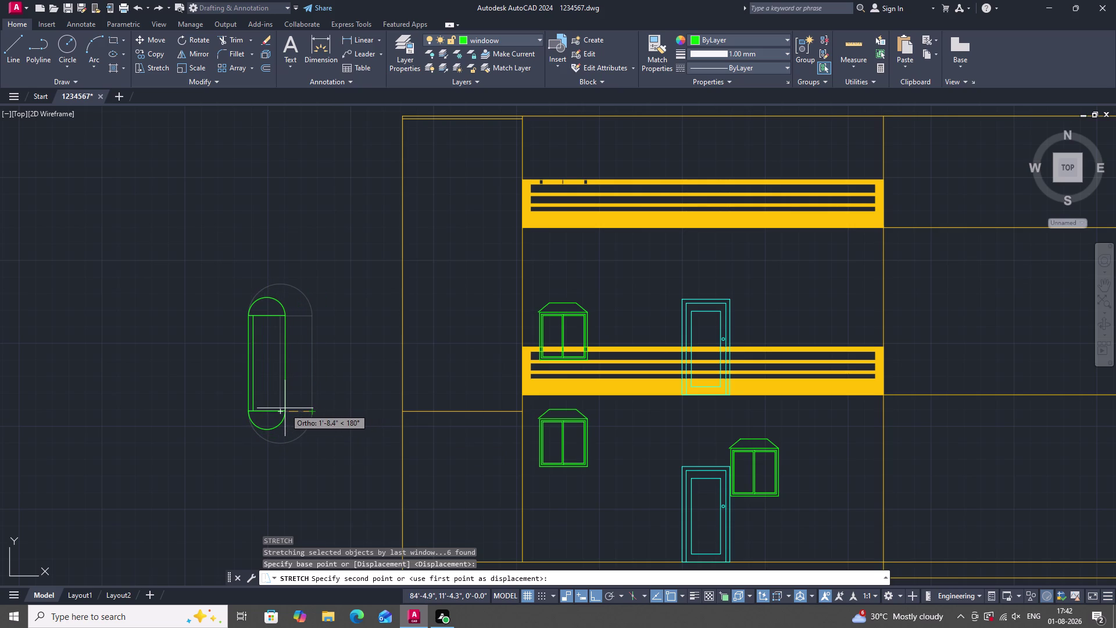
double_click(280, 408)
scroll(up, 3)
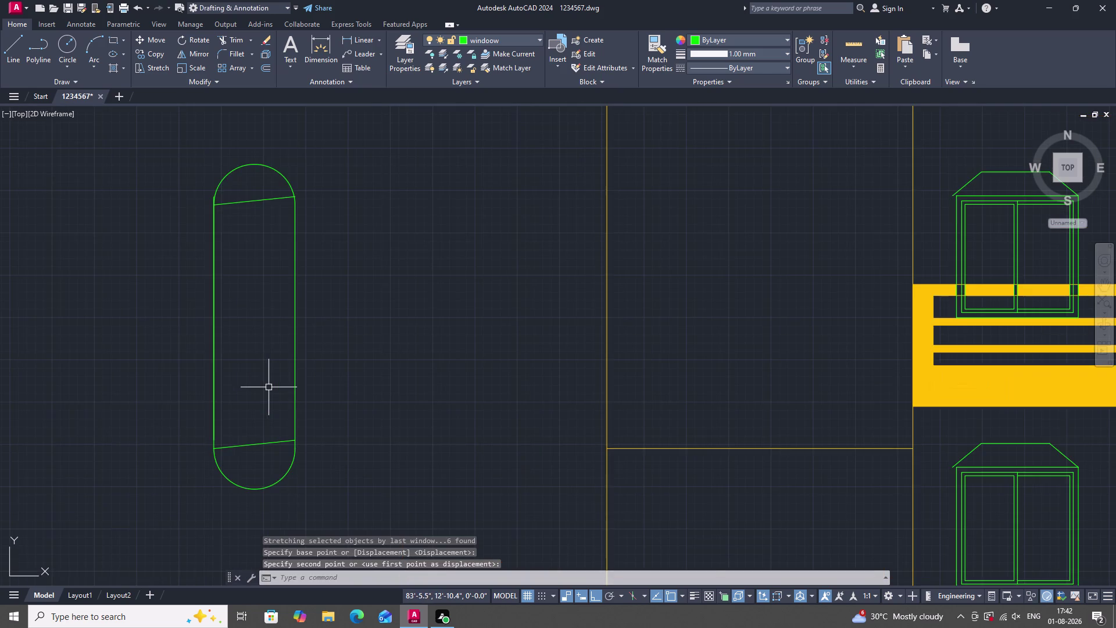
scroll(down, 3)
key(Escape)
key(Escape)
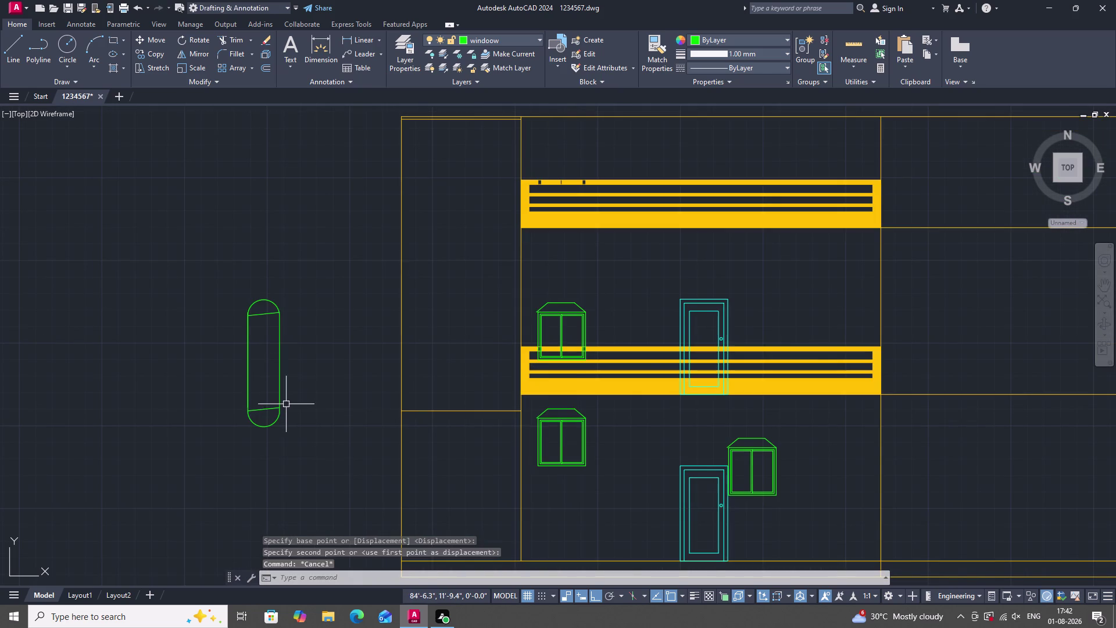
key(ctrl+z)
key(ctrl+z)
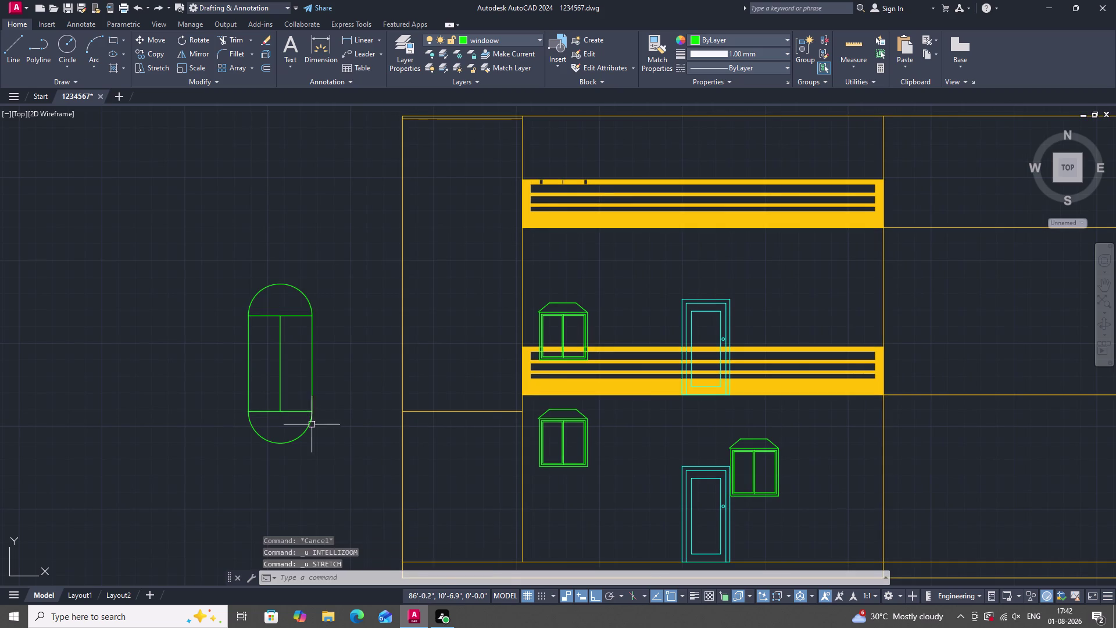
scroll(down, 3)
scroll(up, 3)
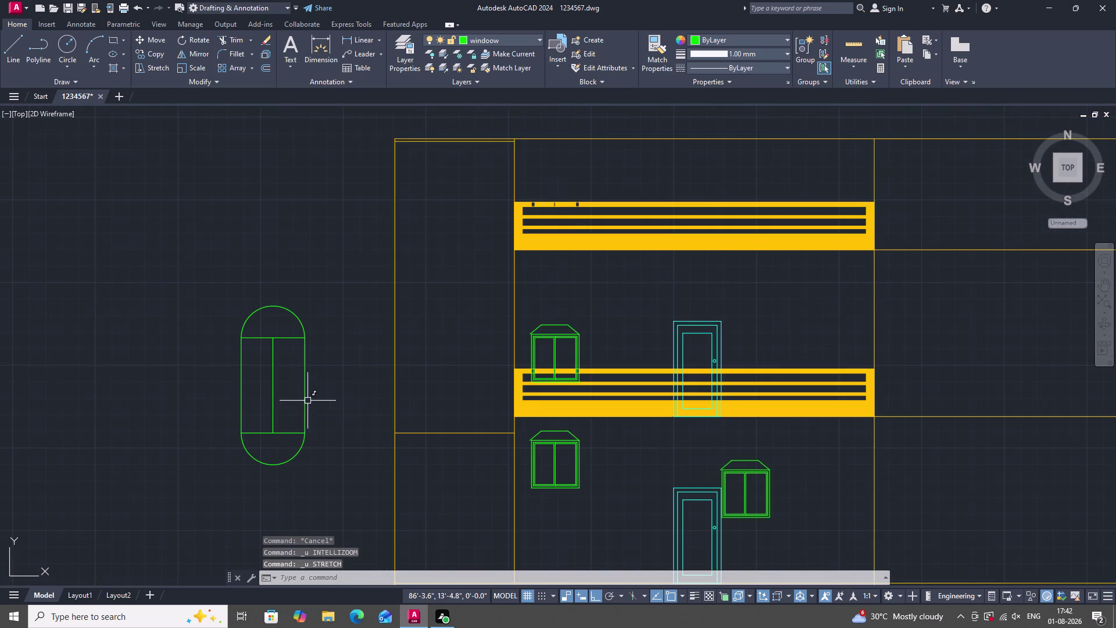
Offset the vertical line twice at 9" spacing inside the pill window.
text(O)
key(space)
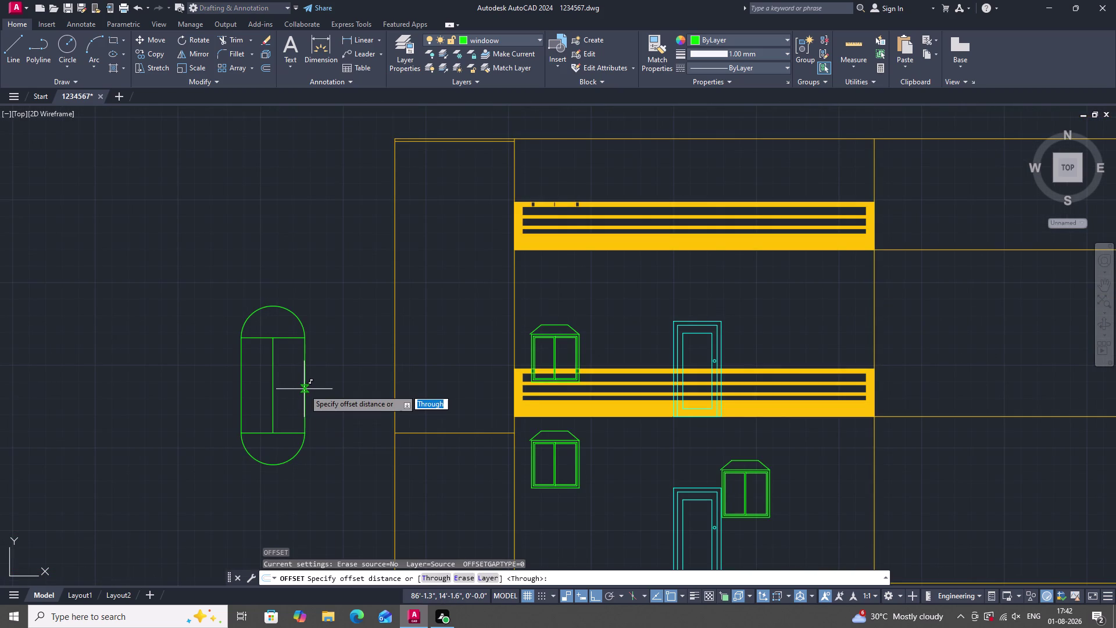
key(space)
click(304, 389)
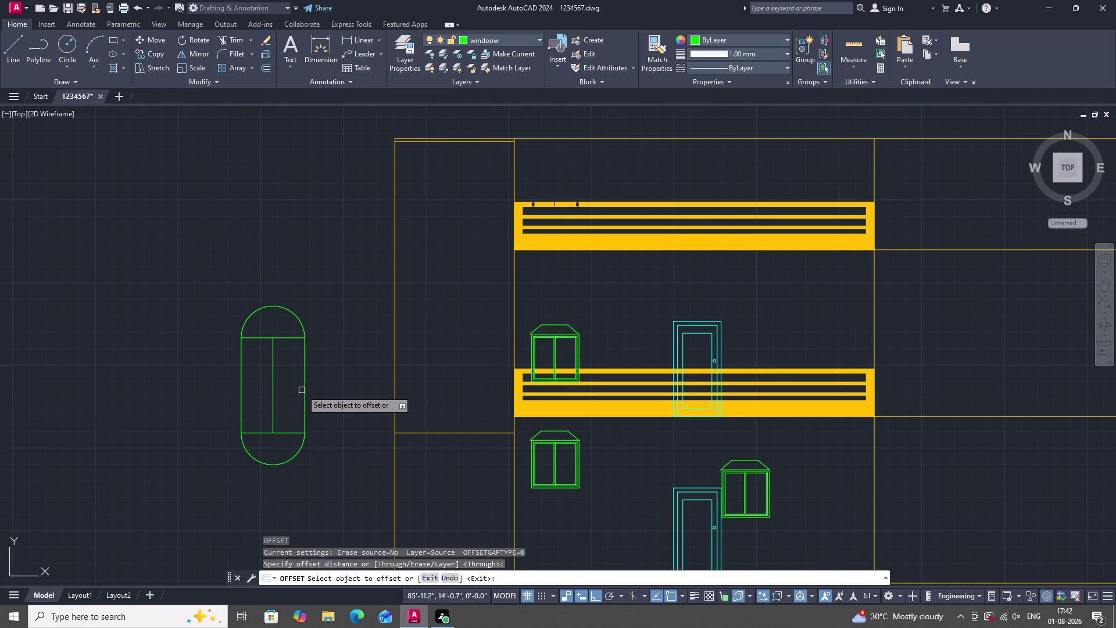
click(305, 390)
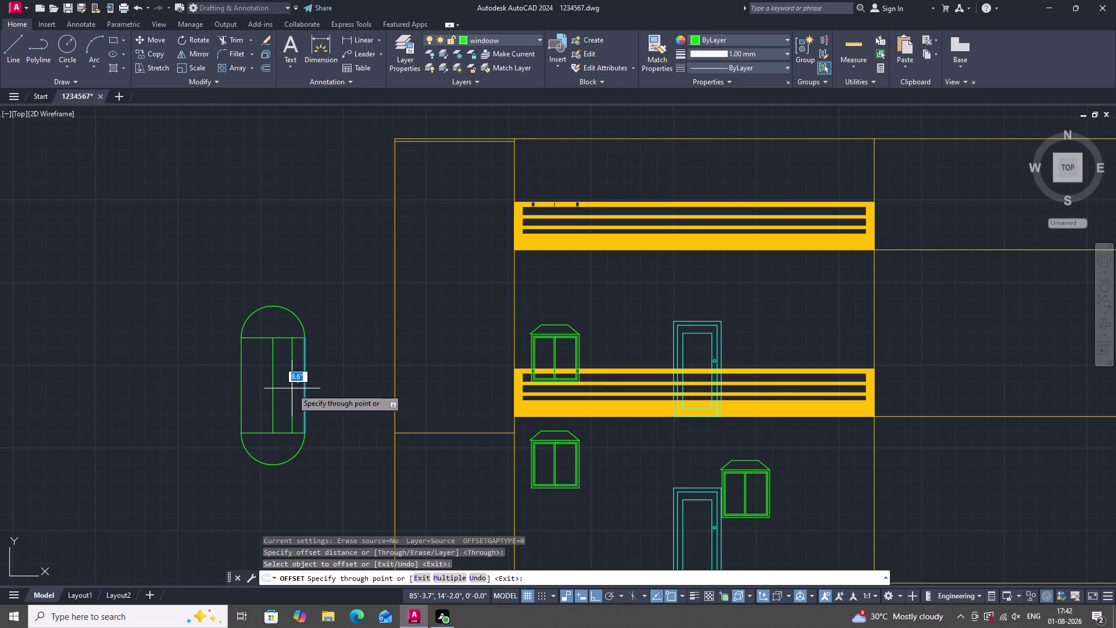
key(9)
key(shift+quotedbl)
key(Return)
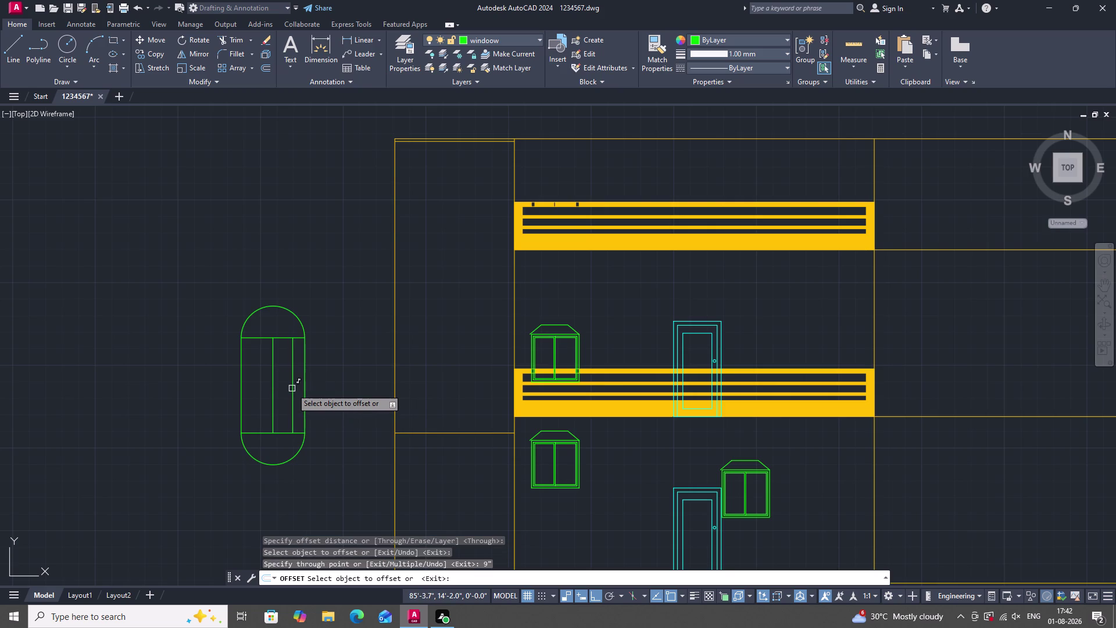
click(241, 374)
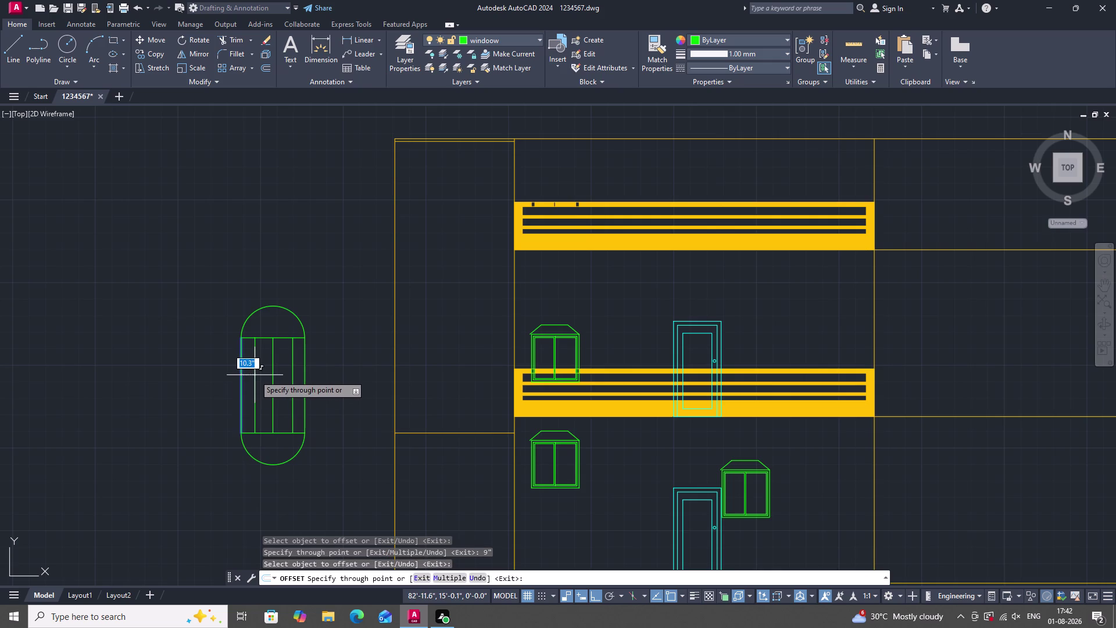
text(9")
key(Return)
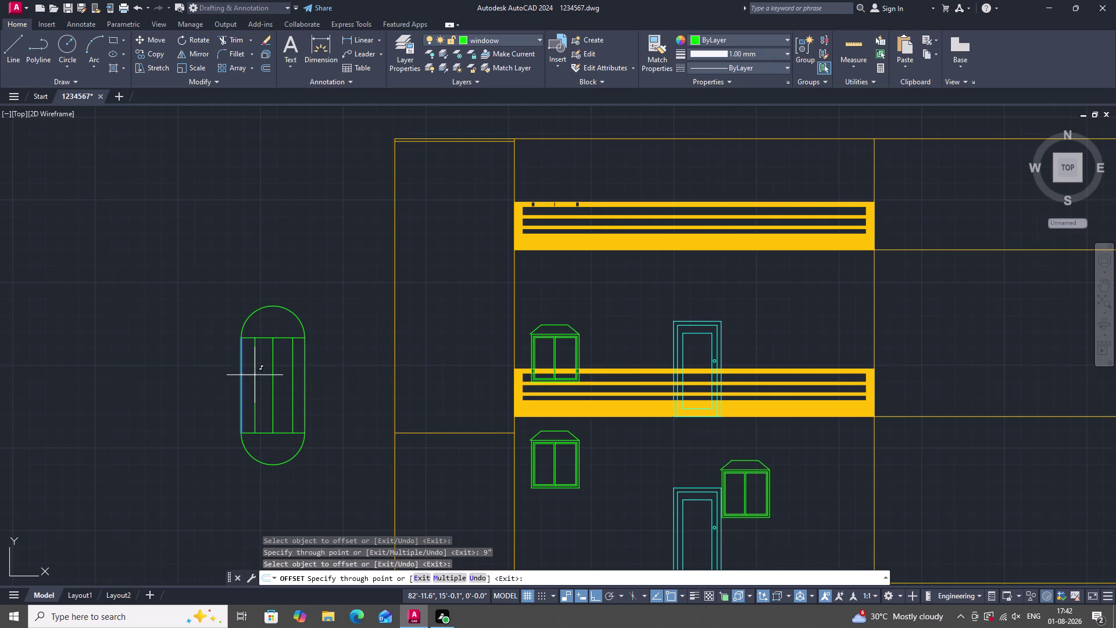
key(Escape)
scroll(up, 3)
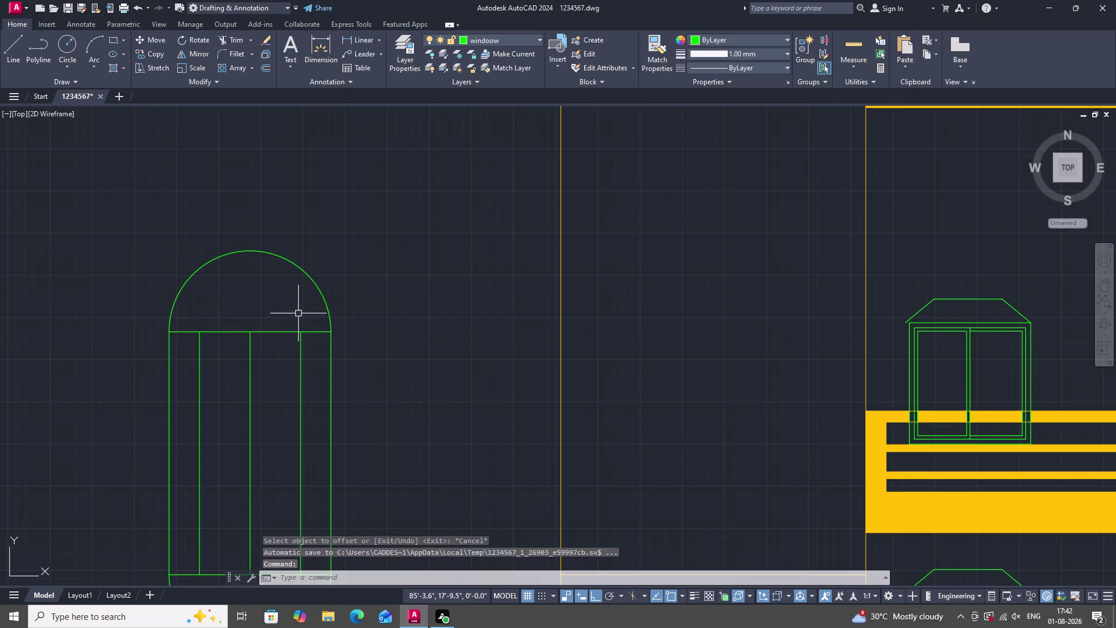
Erase the top arc and two outer vertical lines of the window.
double_click(312, 286)
right_click(422, 303)
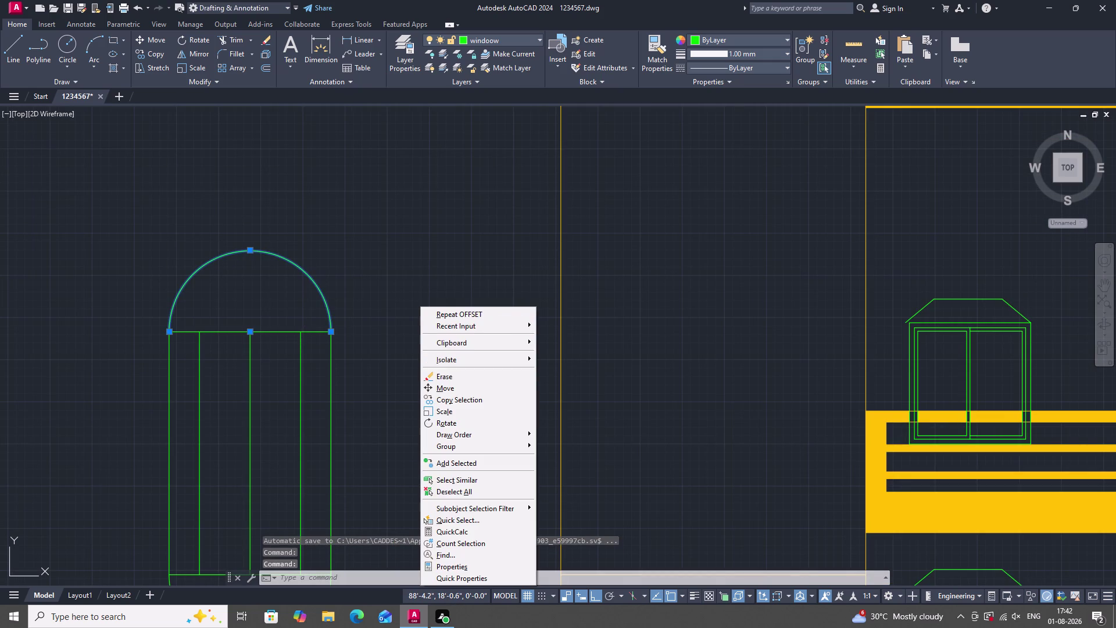
click(453, 376)
click(330, 388)
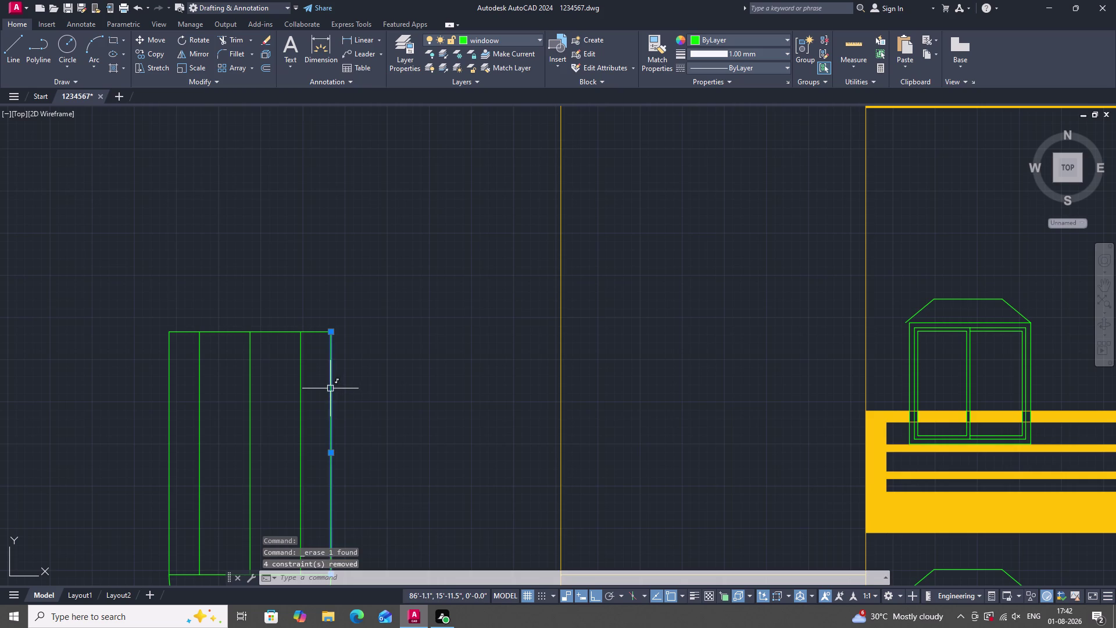
right_click(359, 267)
click(401, 340)
scroll(down, 3)
scroll(up, 3)
click(375, 335)
right_click(314, 259)
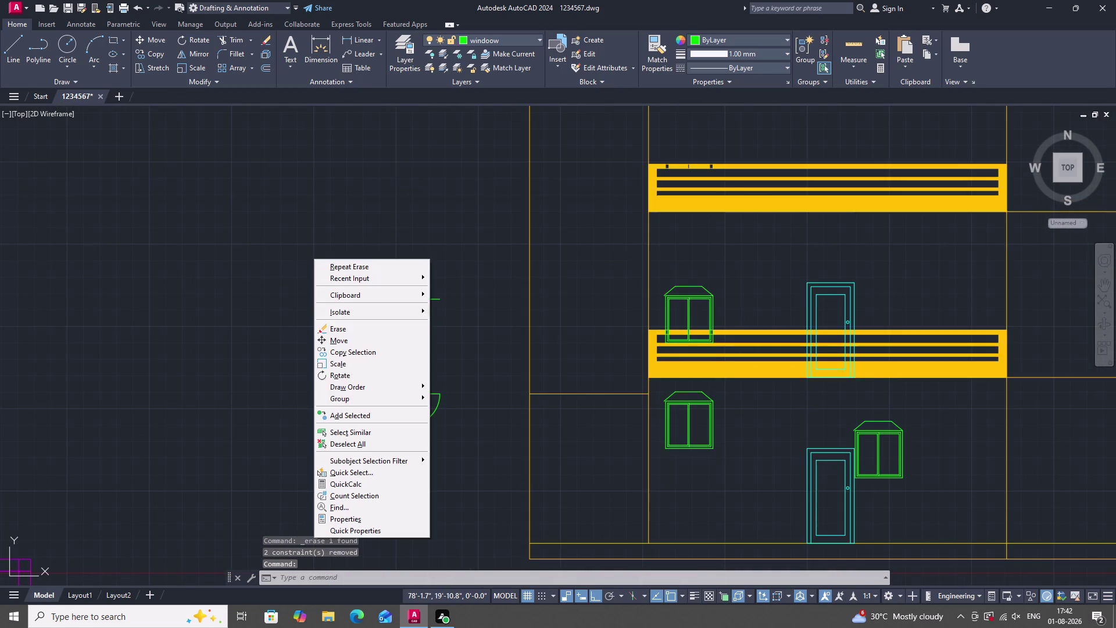
click(348, 325)
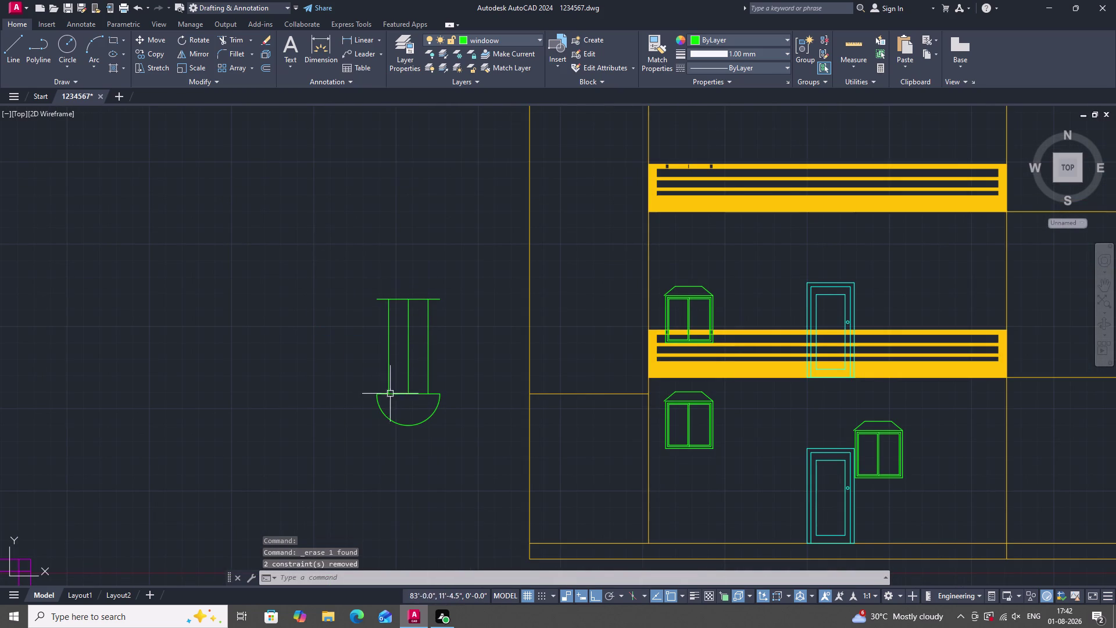
Erase the bottom half-circle and the top horizontal line.
drag(361, 375, 376, 389)
click(466, 437)
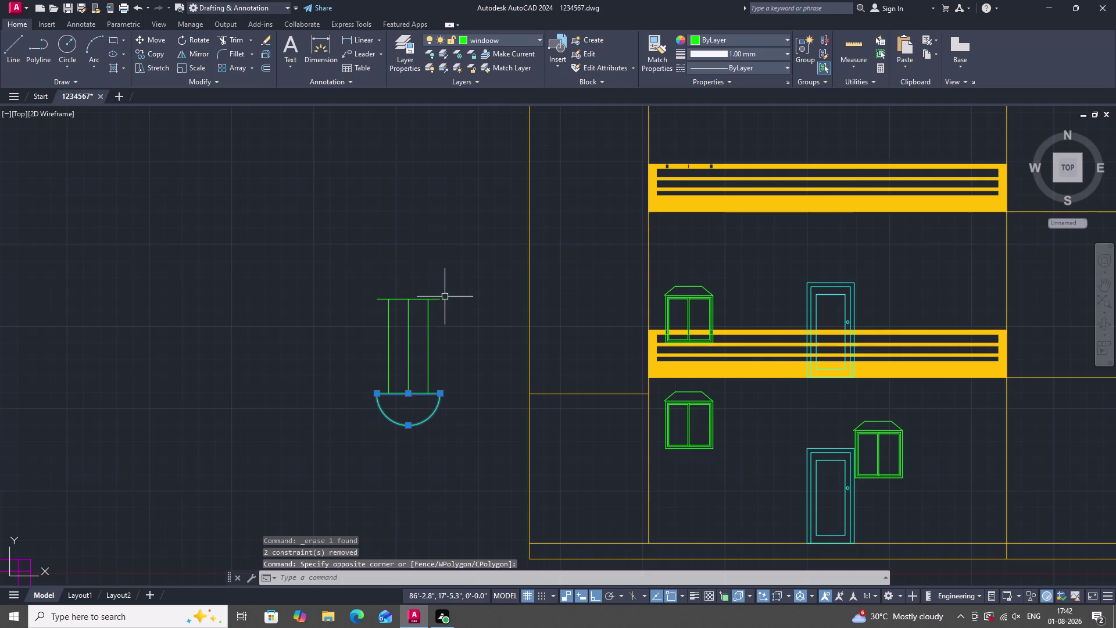
right_click(449, 254)
click(471, 321)
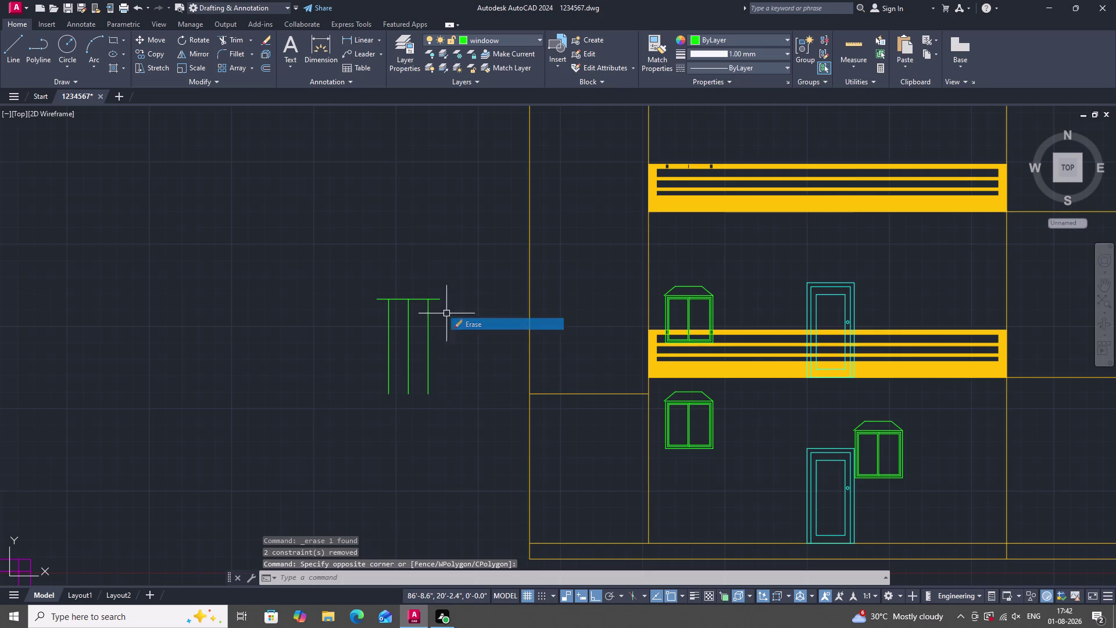
click(438, 299)
right_click(429, 225)
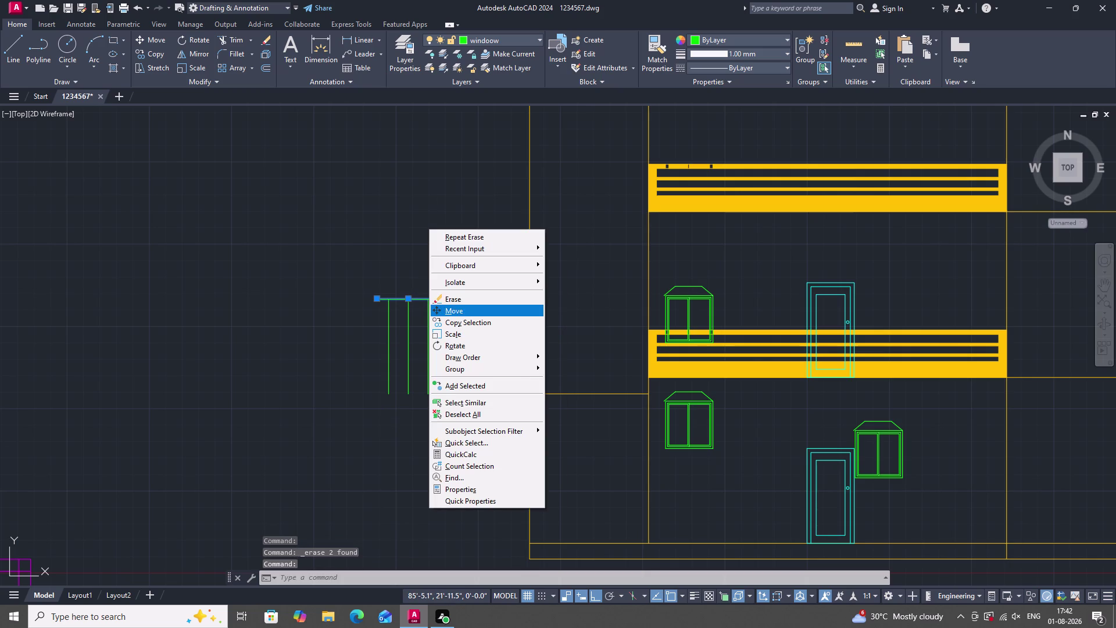
double_click(457, 299)
click(449, 302)
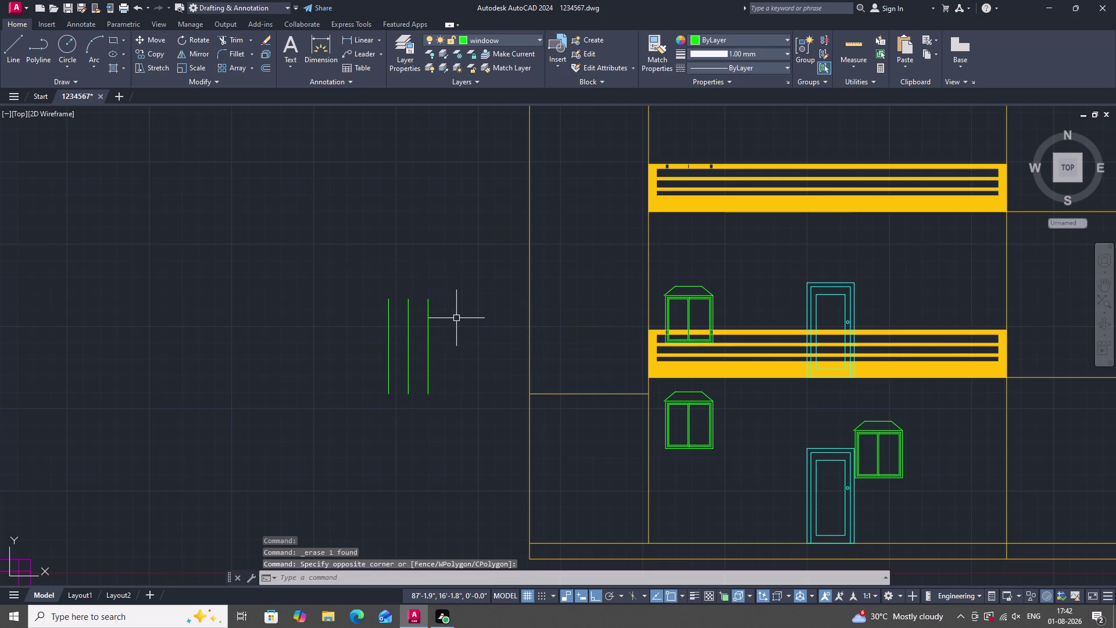
Fillet the remaining outer lines into rounded top and bottom ends.
text(F)
key(space)
double_click(426, 315)
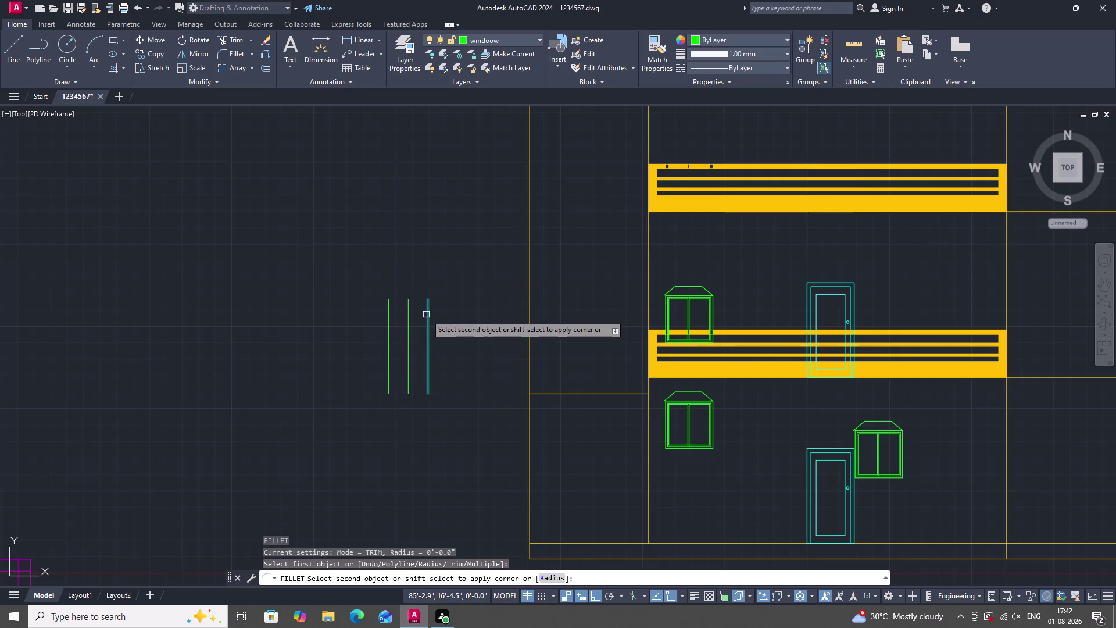
double_click(388, 318)
key(space)
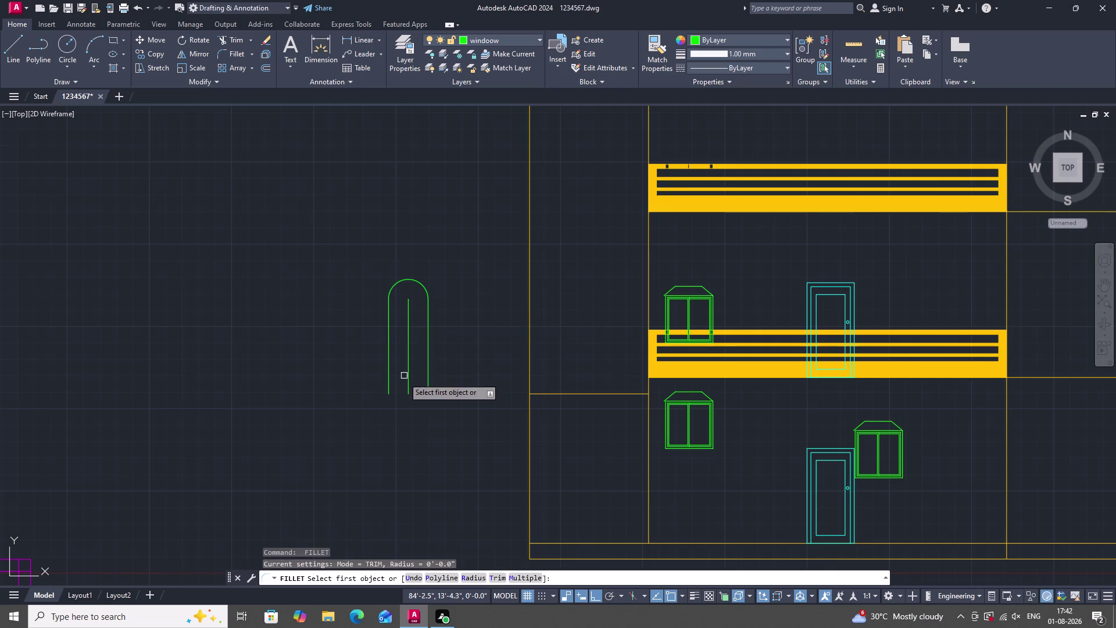
click(387, 372)
click(427, 381)
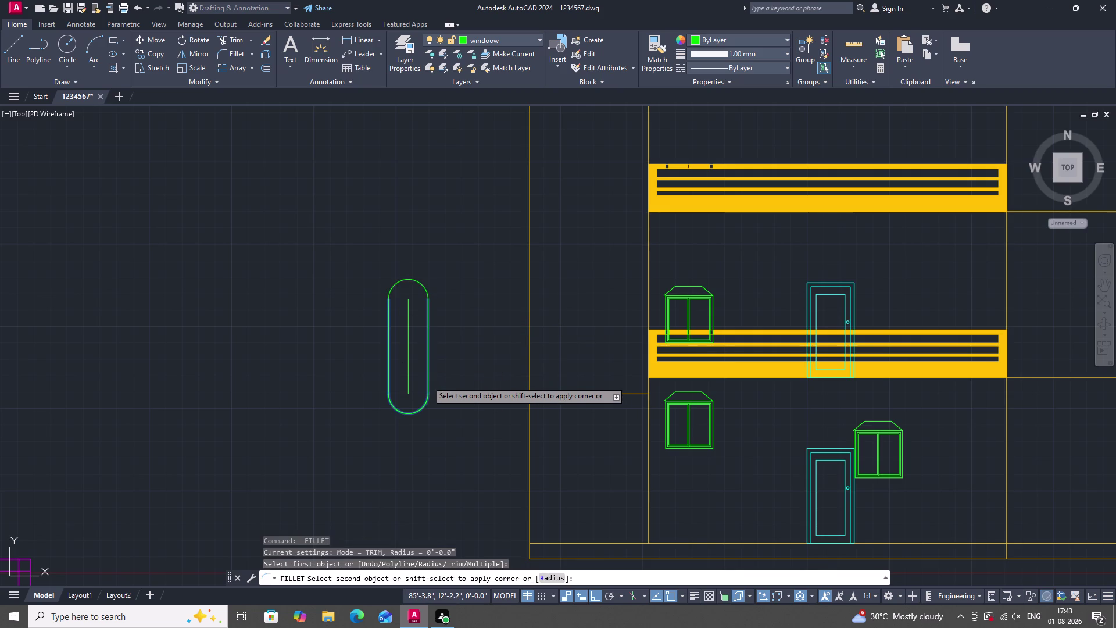
key(Escape)
Window-select the new rounded outline with its centre line.
scroll(down, 3)
scroll(up, 3)
drag(342, 255, 407, 310)
click(454, 436)
scroll(down, 3)
scroll(up, 3)
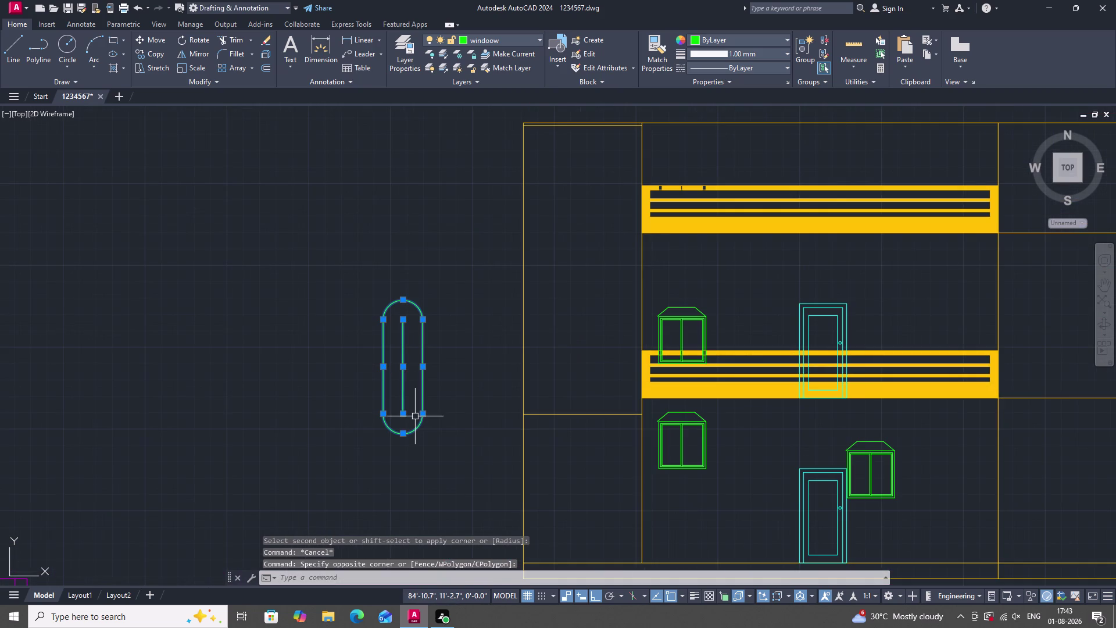
text(CO)
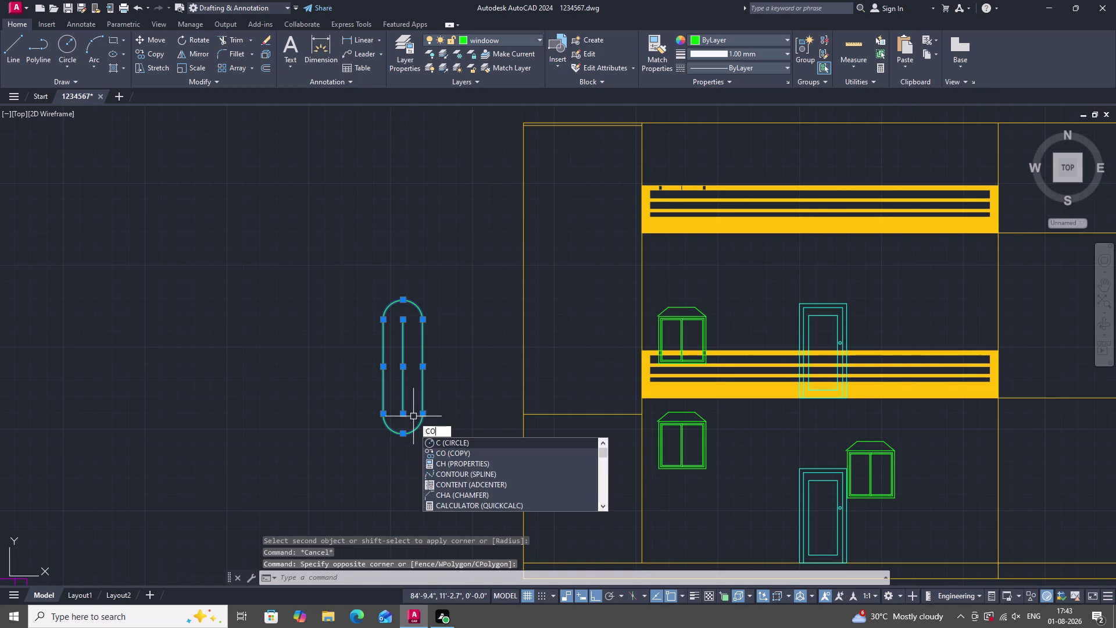
key(space)
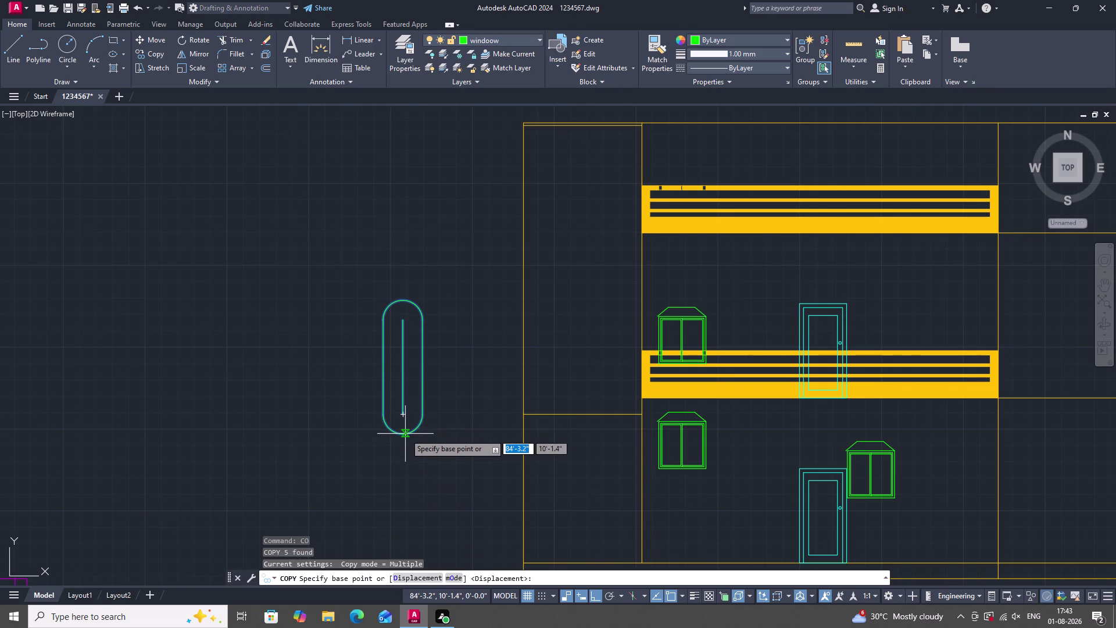
double_click(403, 433)
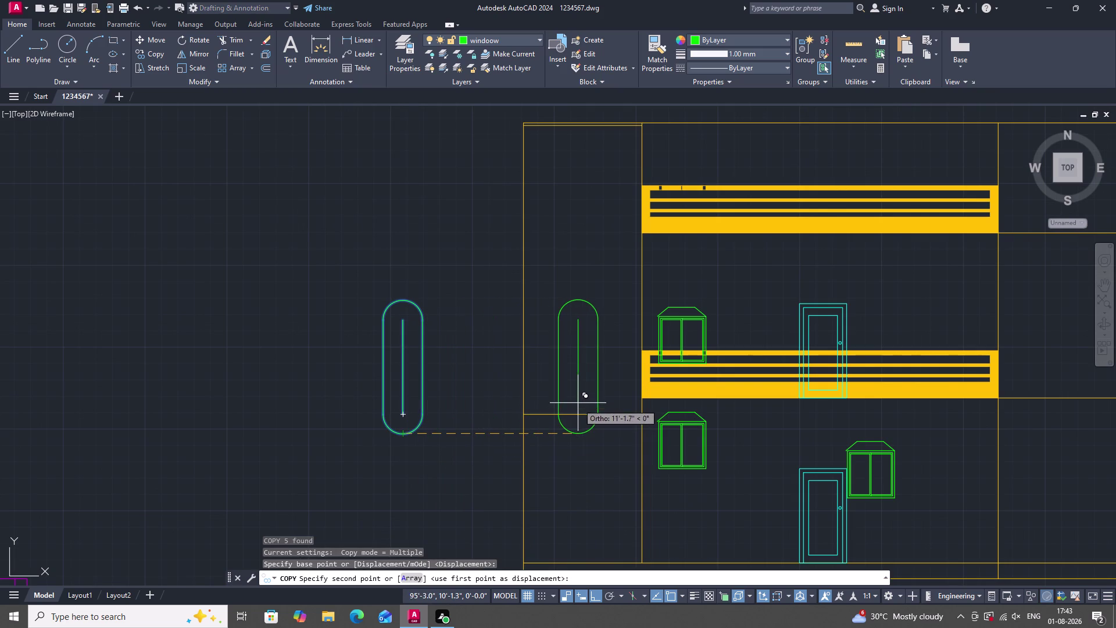
key(F8)
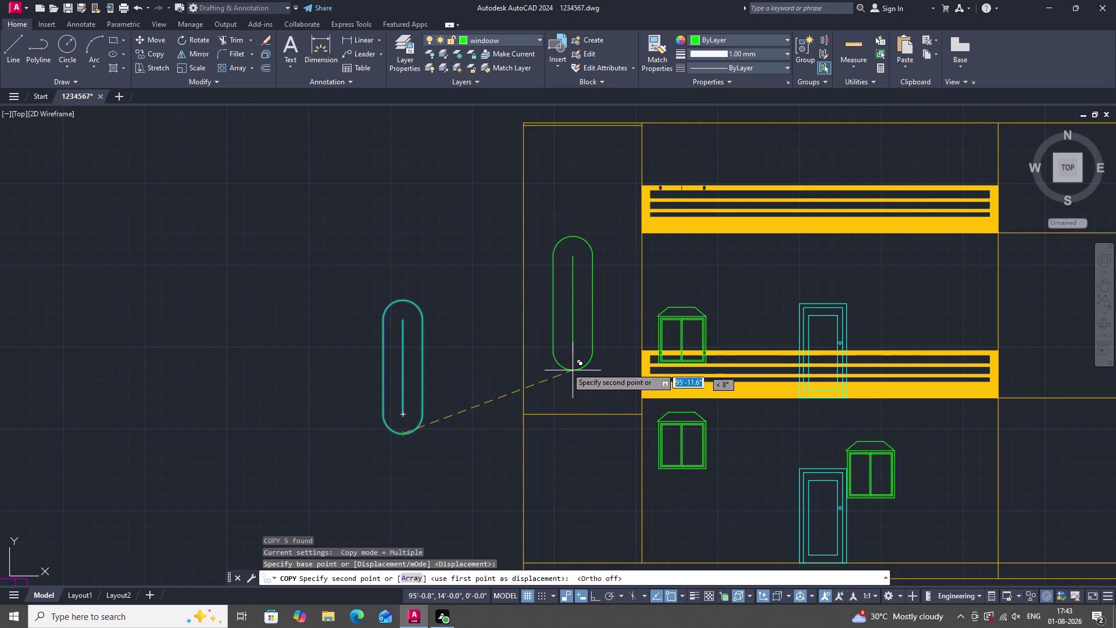
scroll(down, 3)
scroll(up, 3)
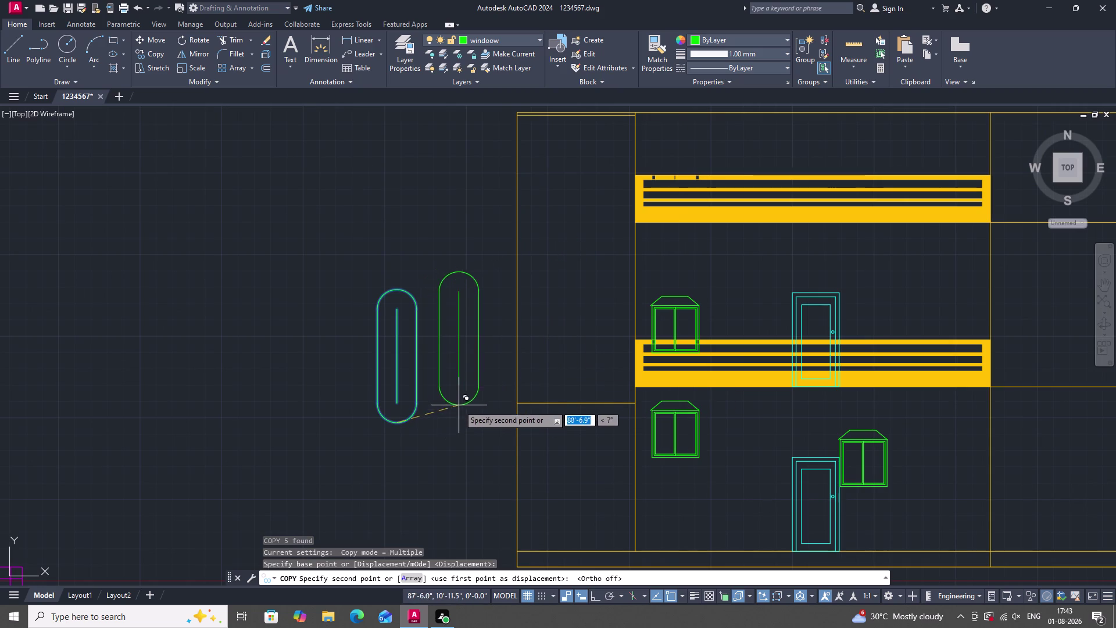
key(Escape)
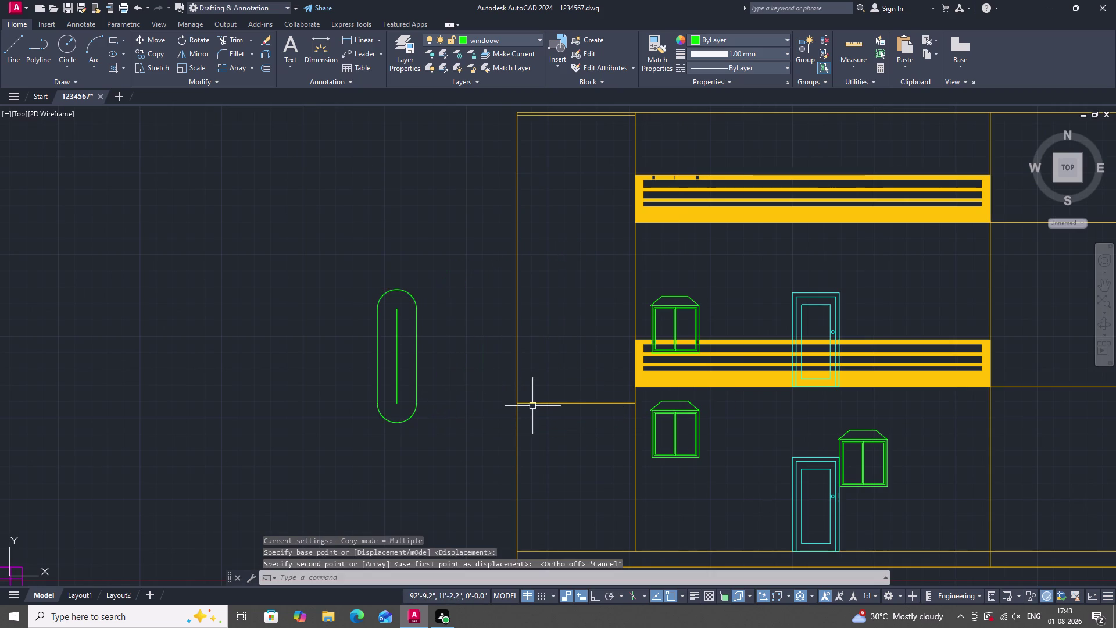
click(549, 404)
text(O)
key(space)
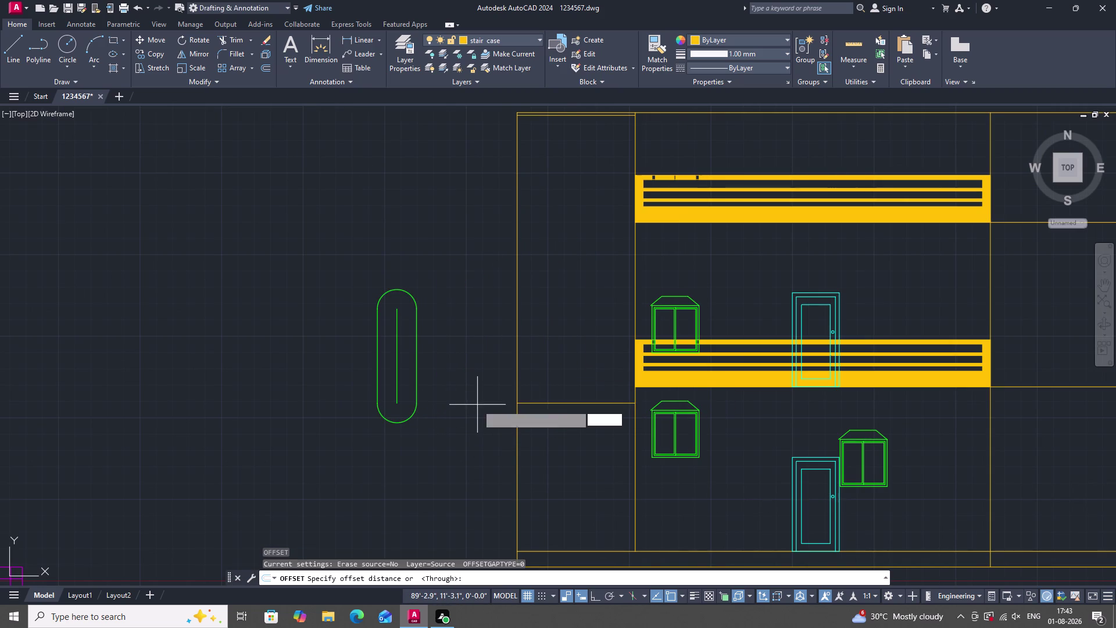
key(space)
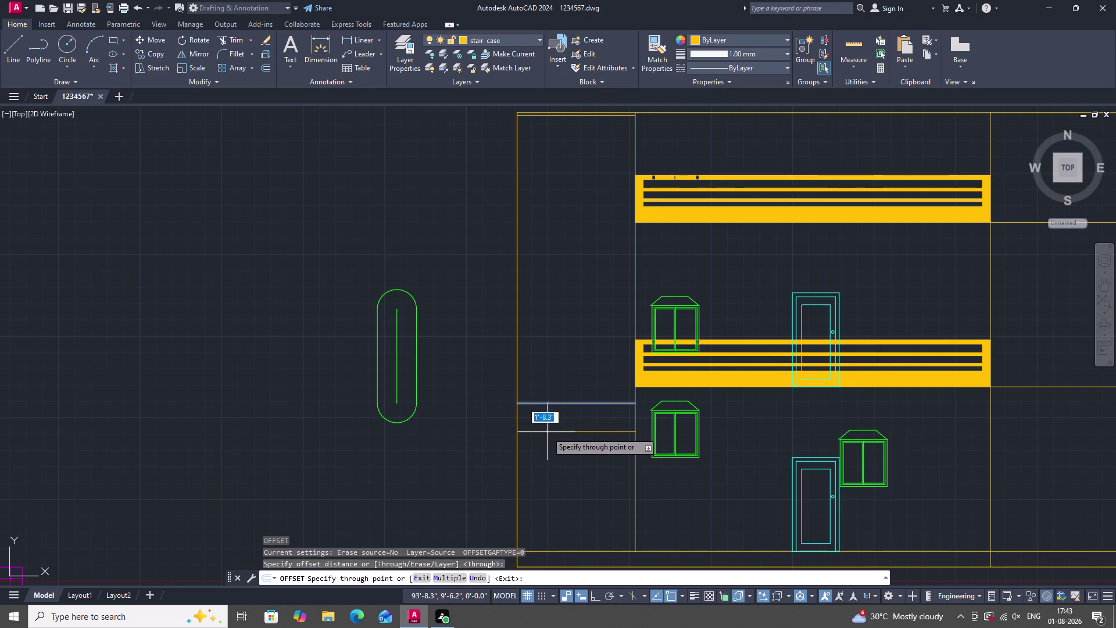
text(1')
key(Return)
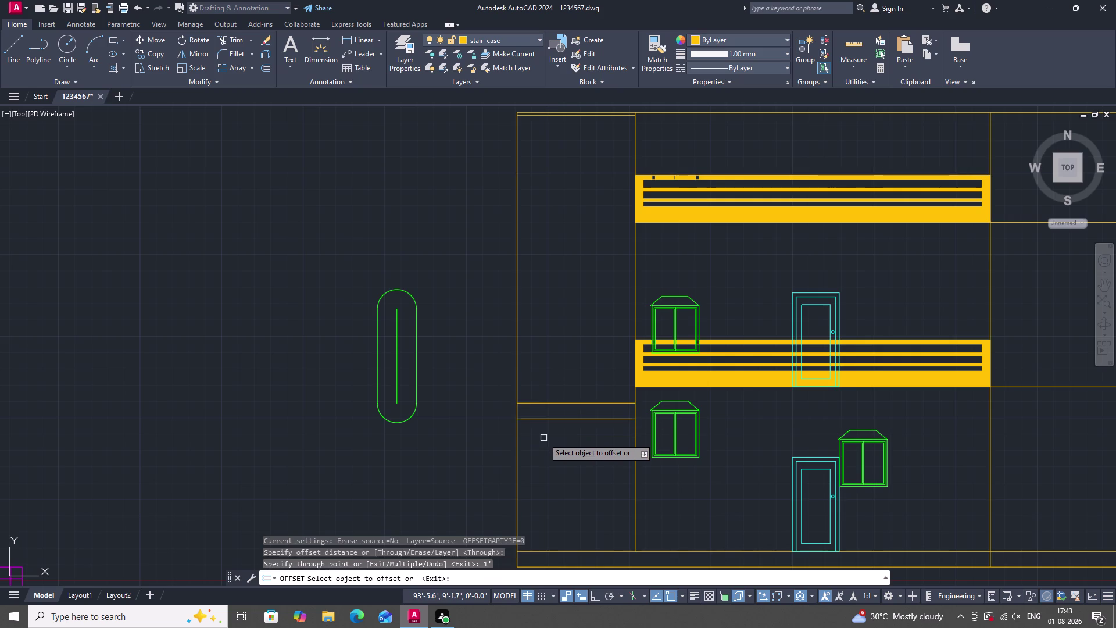
key(Escape)
click(579, 405)
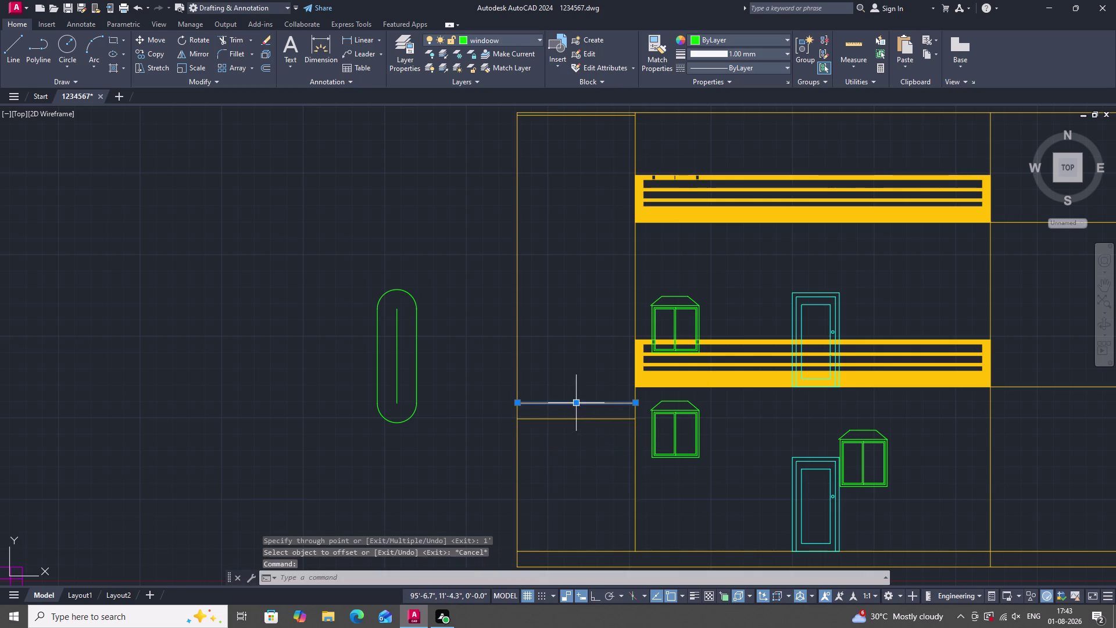
right_click(578, 369)
double_click(612, 162)
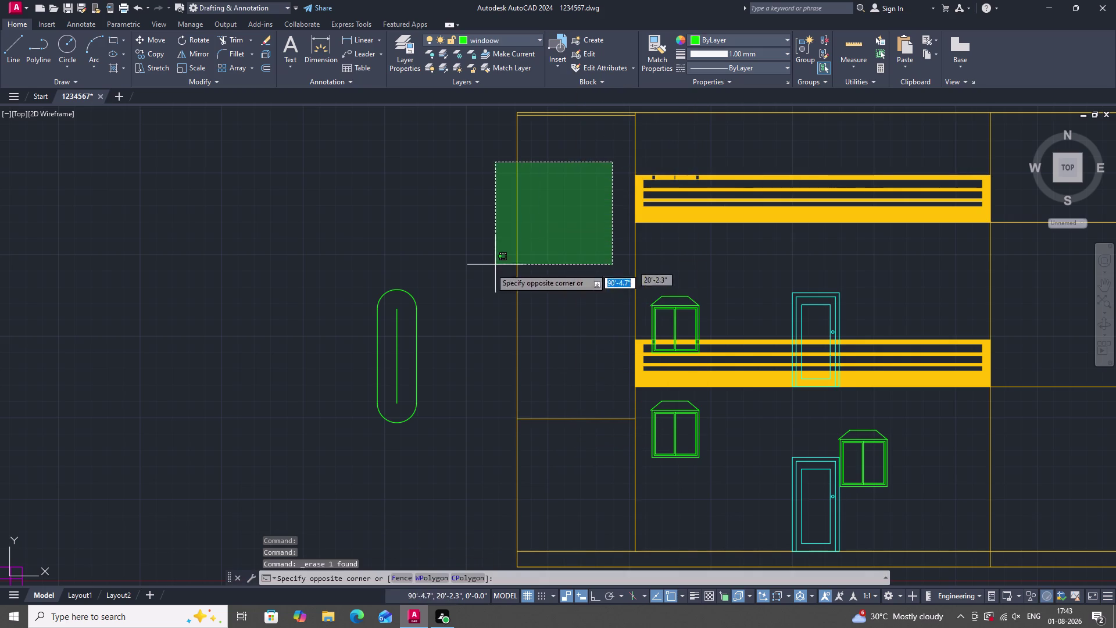
double_click(612, 261)
scroll(down, 3)
scroll(up, 3)
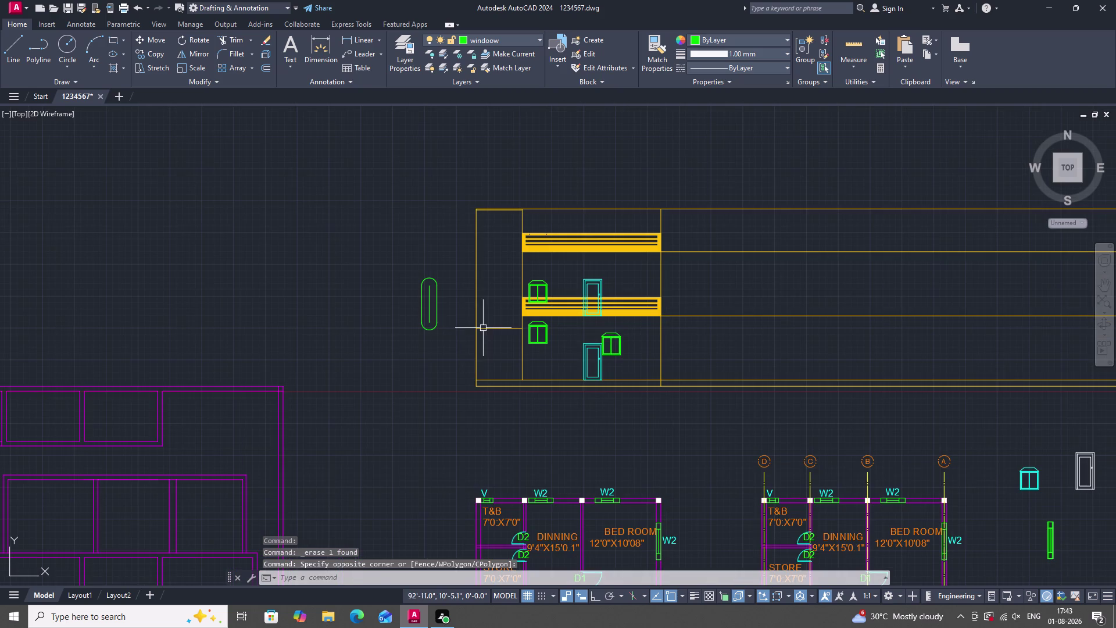
scroll(down, 3)
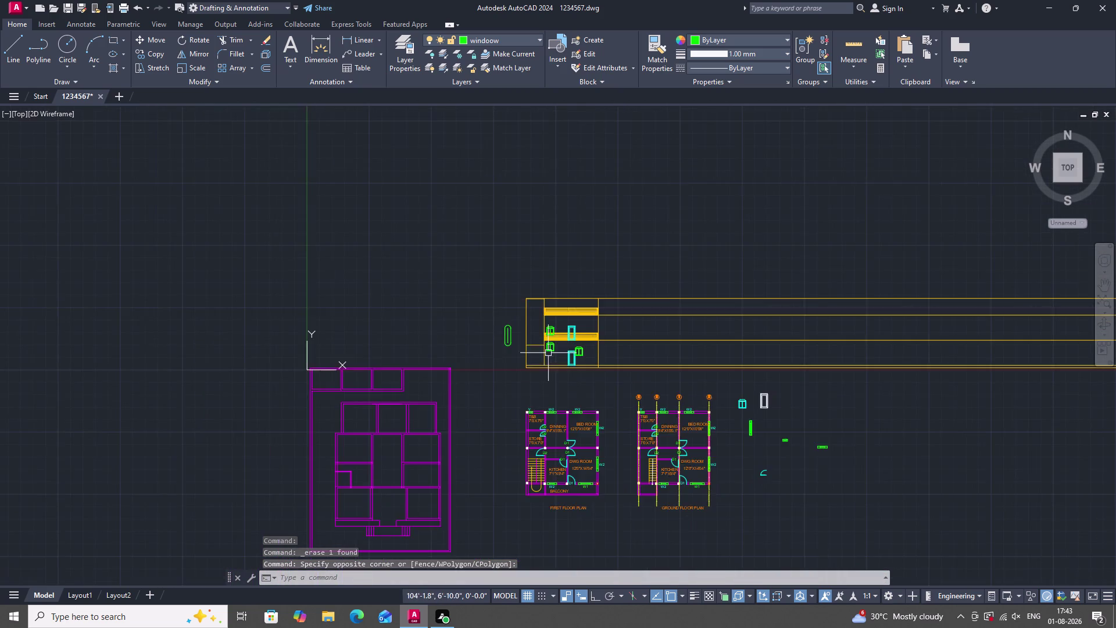
scroll(up, 3)
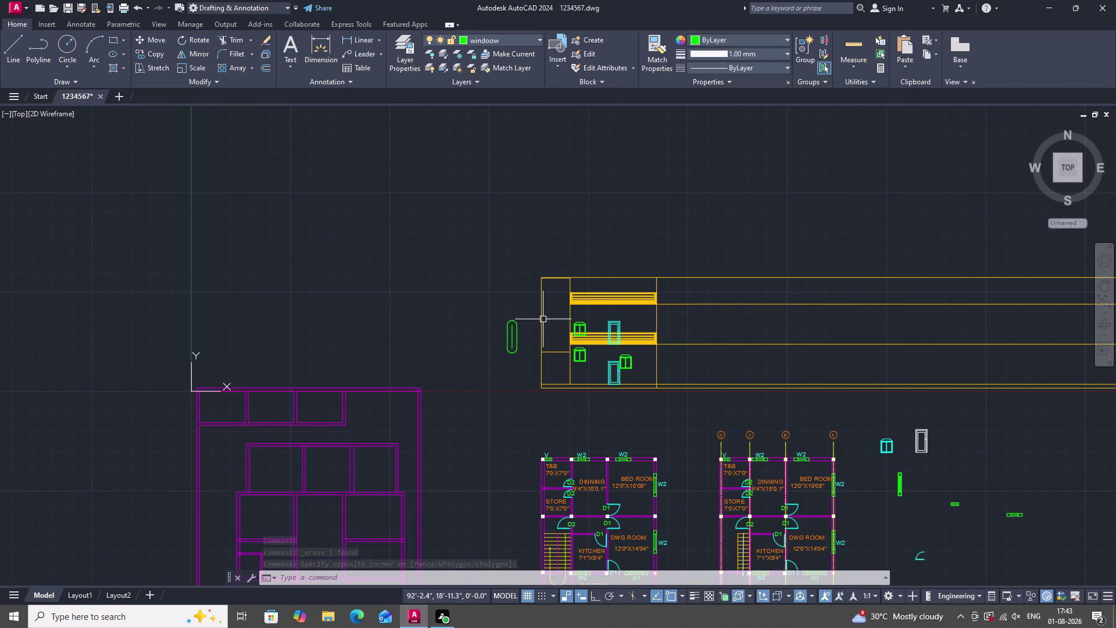
scroll(up, 3)
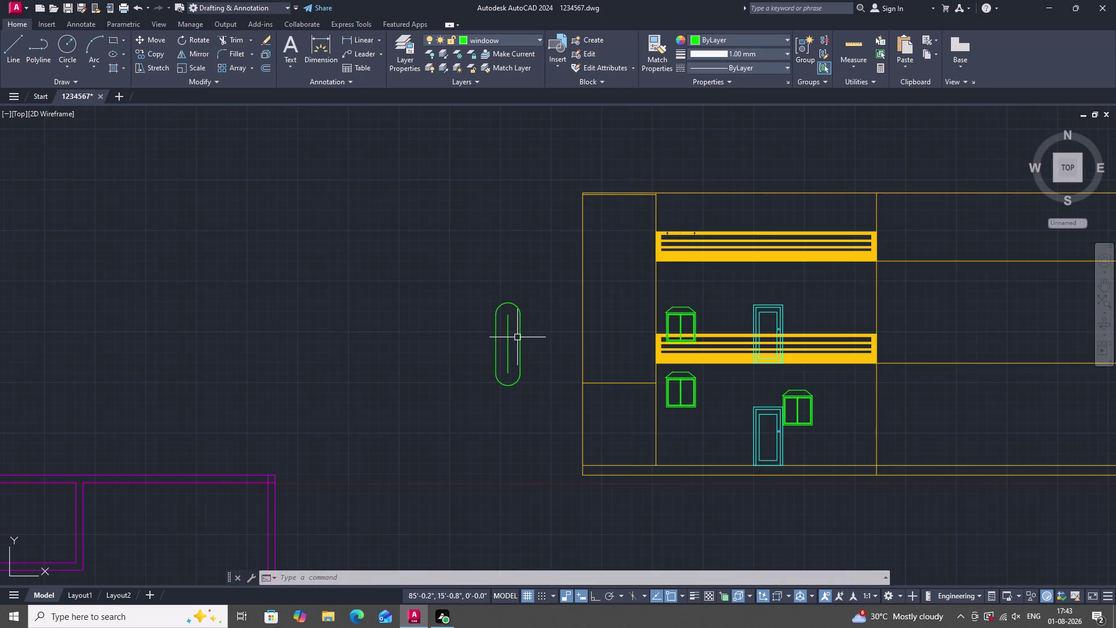
Draw the top crossbar across the window's upper arc junction.
text(L)
key(space)
scroll(up, 3)
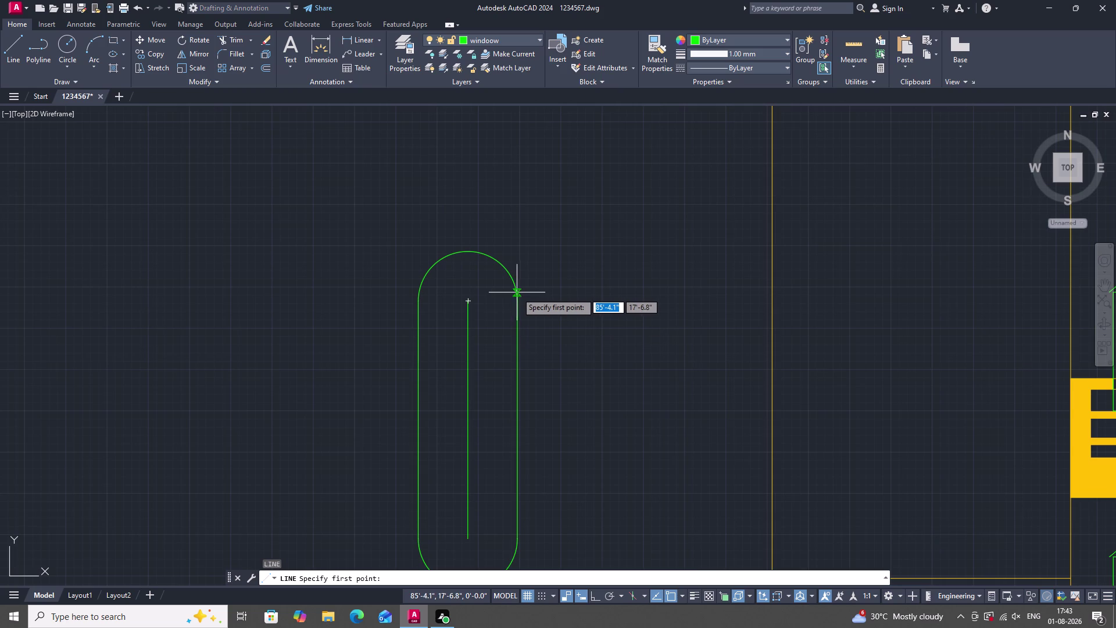
click(517, 301)
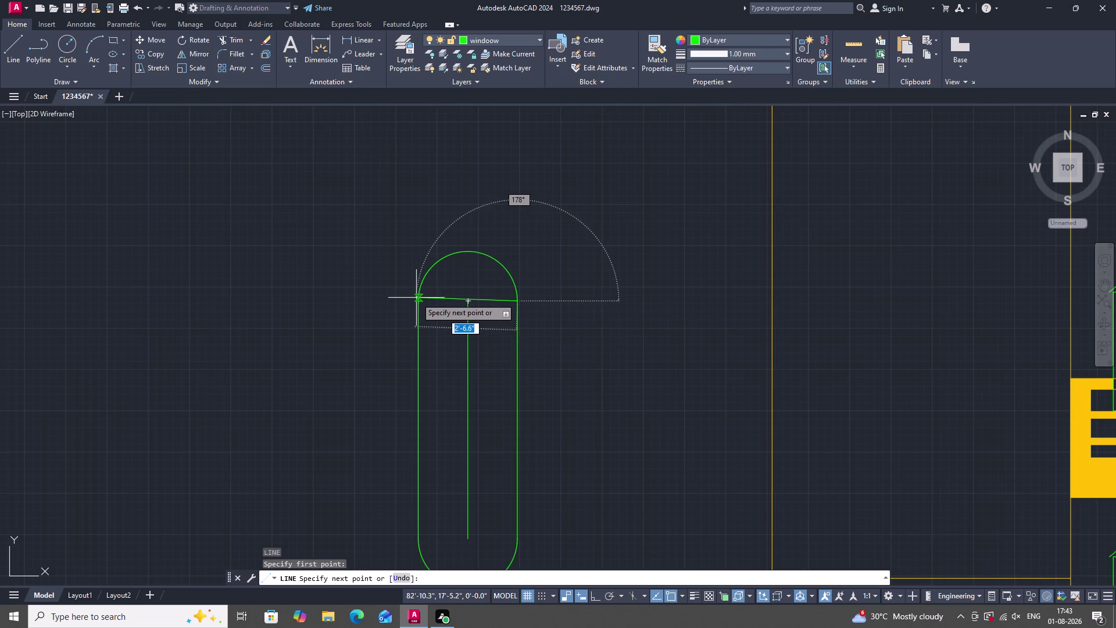
drag(416, 301, 414, 319)
scroll(down, 3)
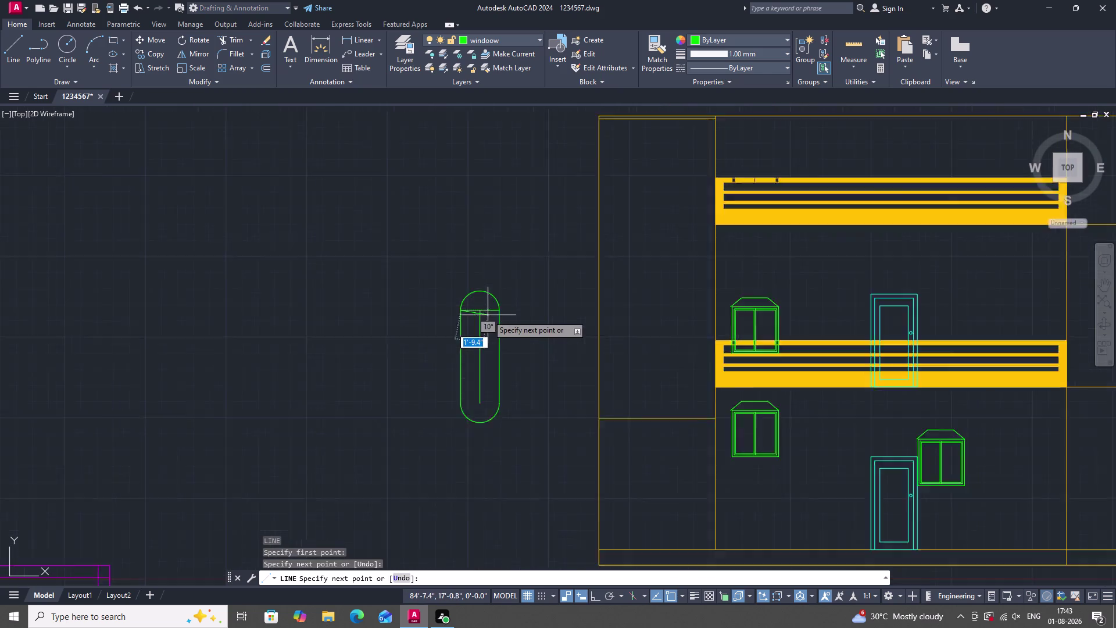
scroll(up, 3)
key(space)
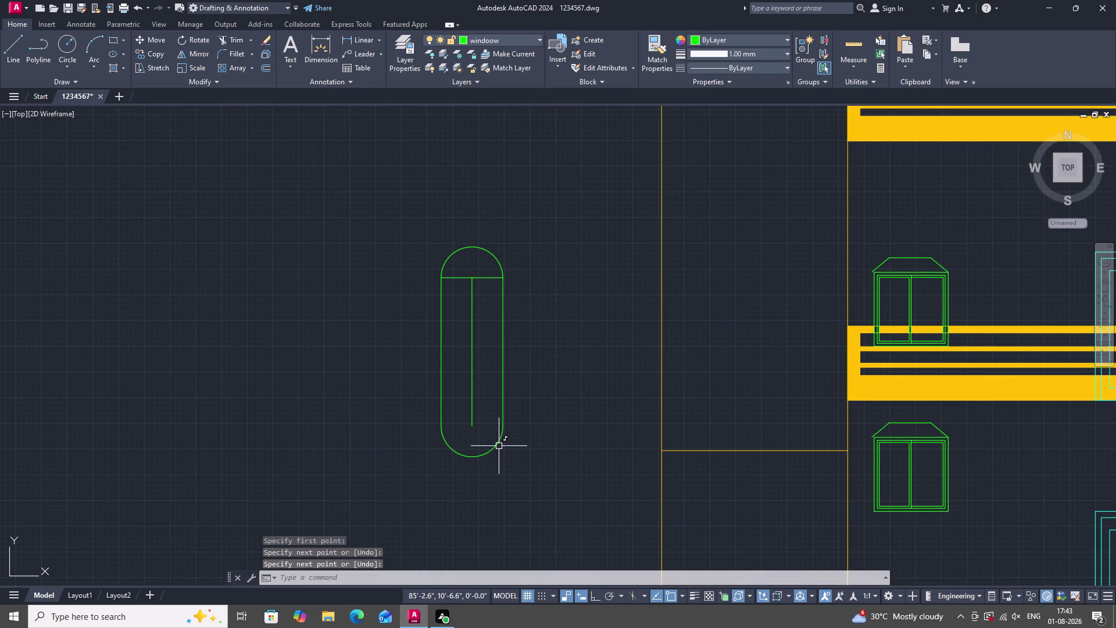
Draw the bottom crossbar across the lower arc junction.
text(L)
key(space)
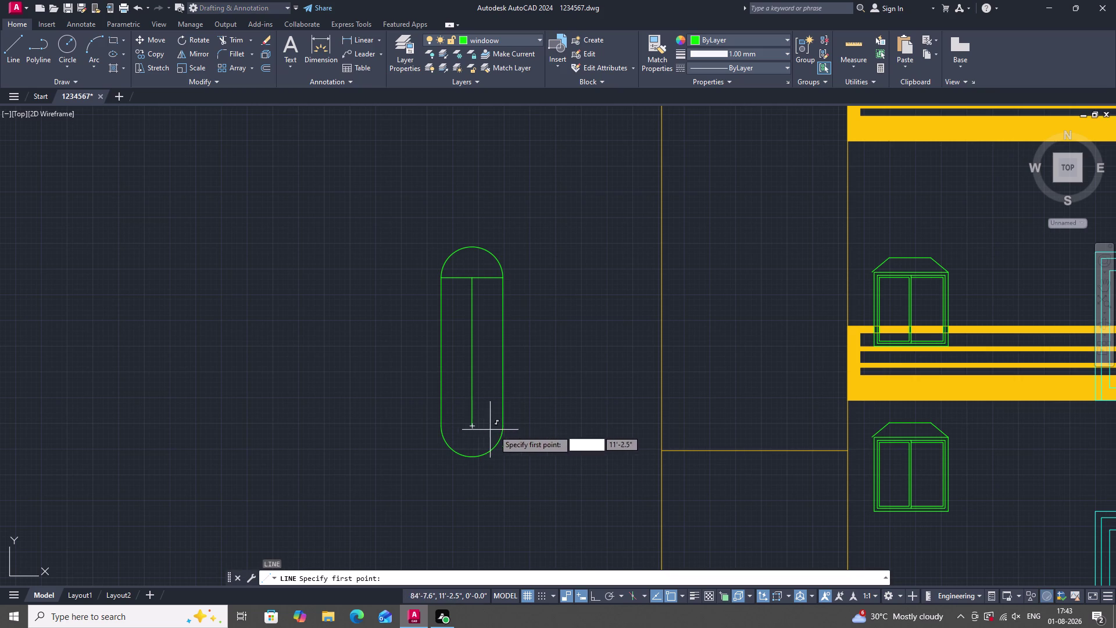
drag(502, 424, 496, 424)
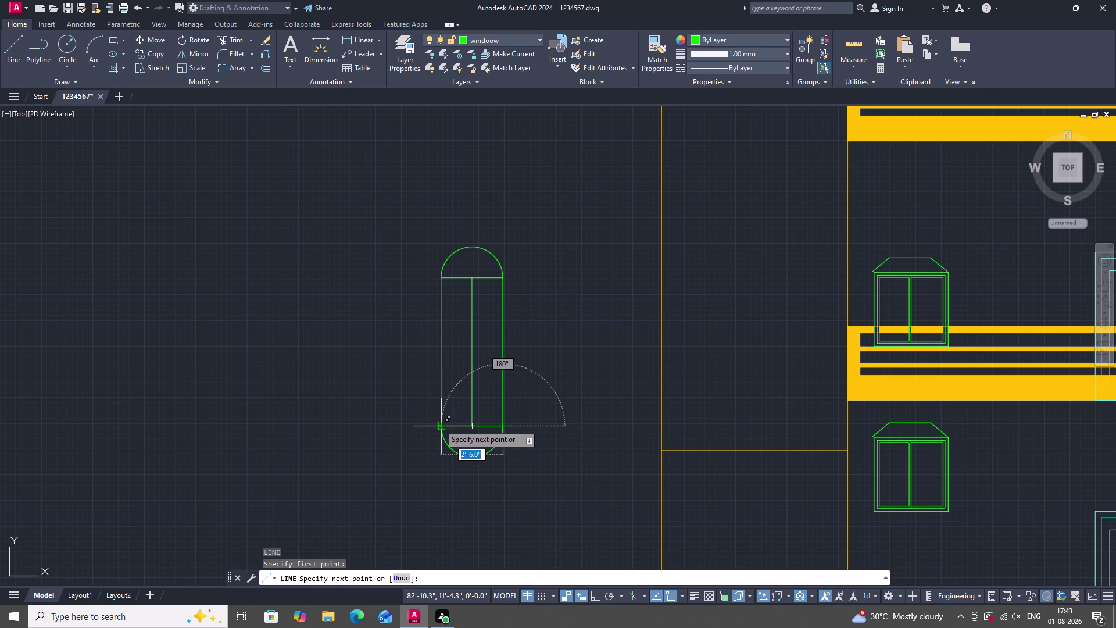
click(439, 424)
key(space)
Draw the middle crossbar and window-select the whole rounded window.
key(space)
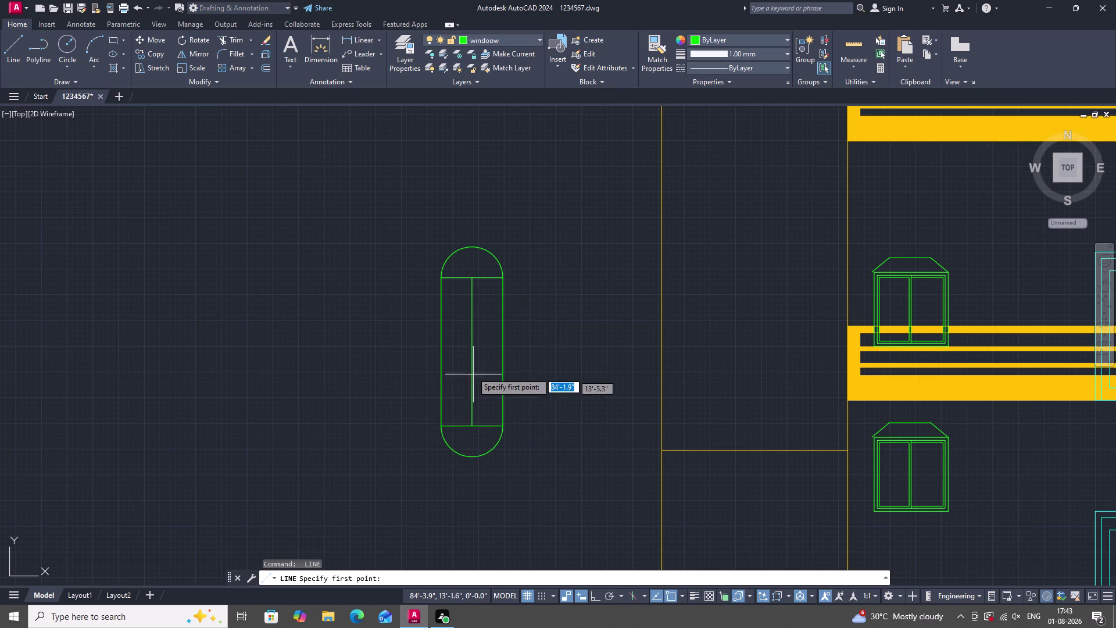
click(472, 350)
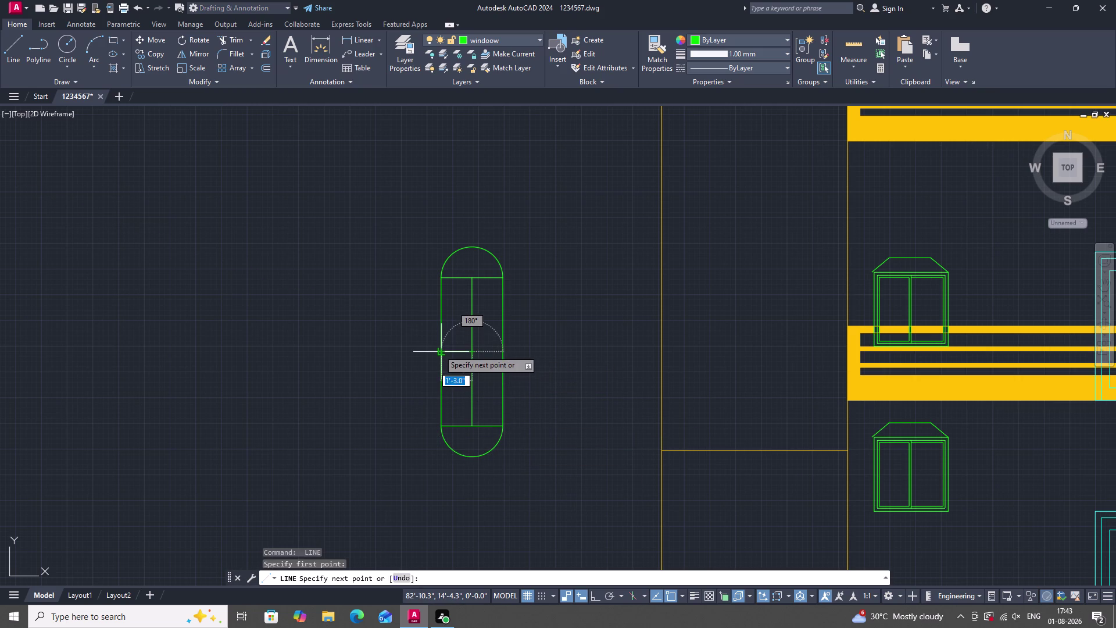
click(439, 350)
click(505, 350)
key(space)
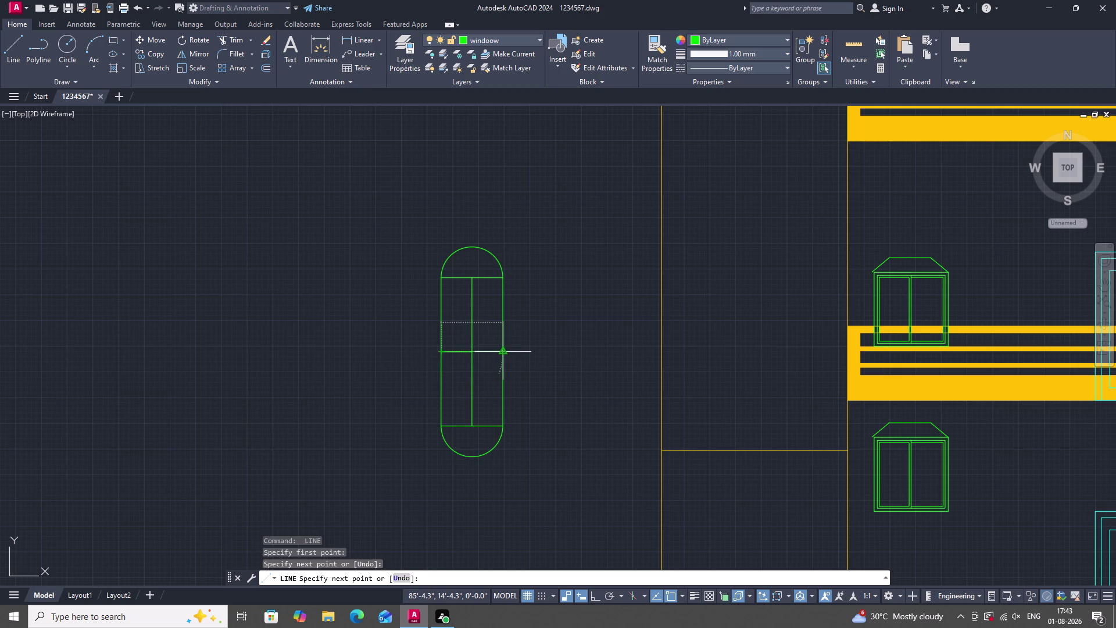
scroll(down, 3)
scroll(down, 3)
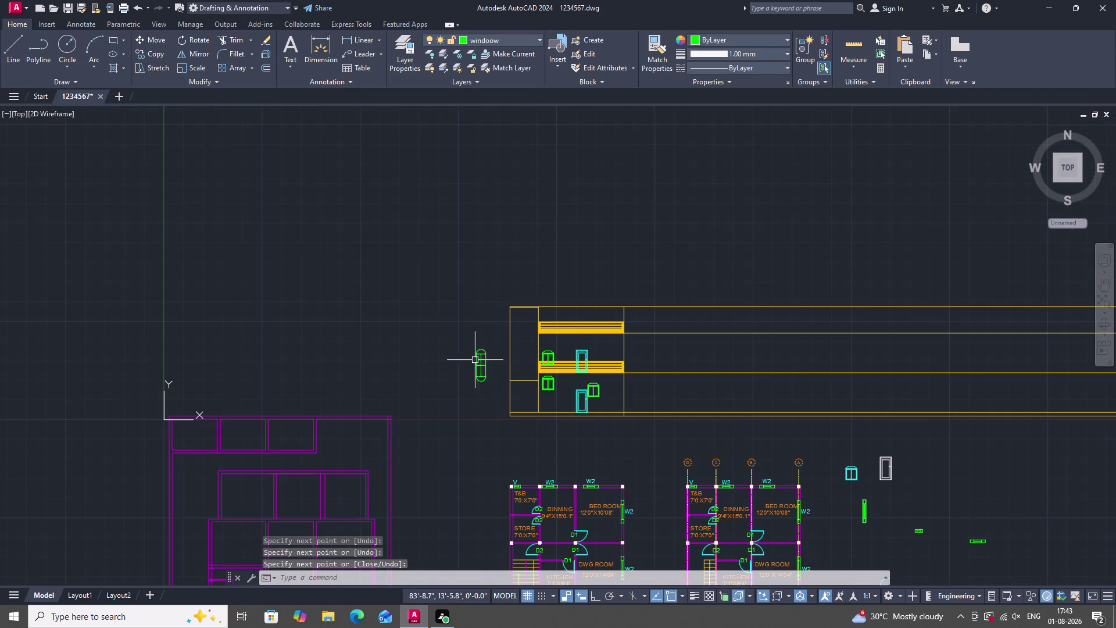
drag(461, 325, 475, 352)
double_click(498, 400)
scroll(up, 3)
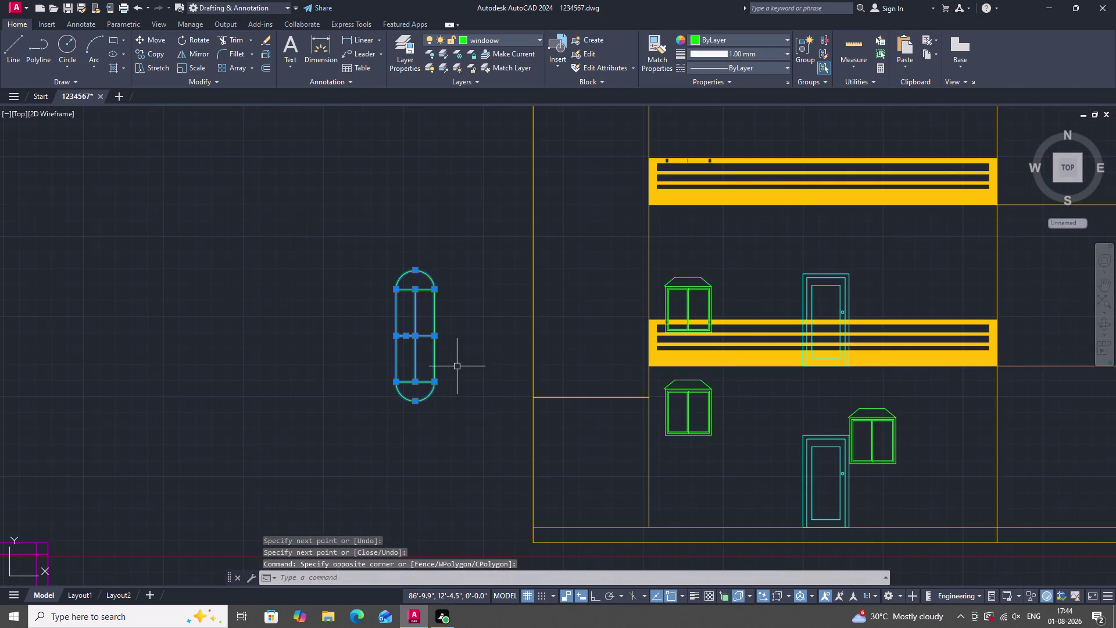
Copy the rounded window from its bottom point, stacking two copies in the left bay.
text(CO)
key(space)
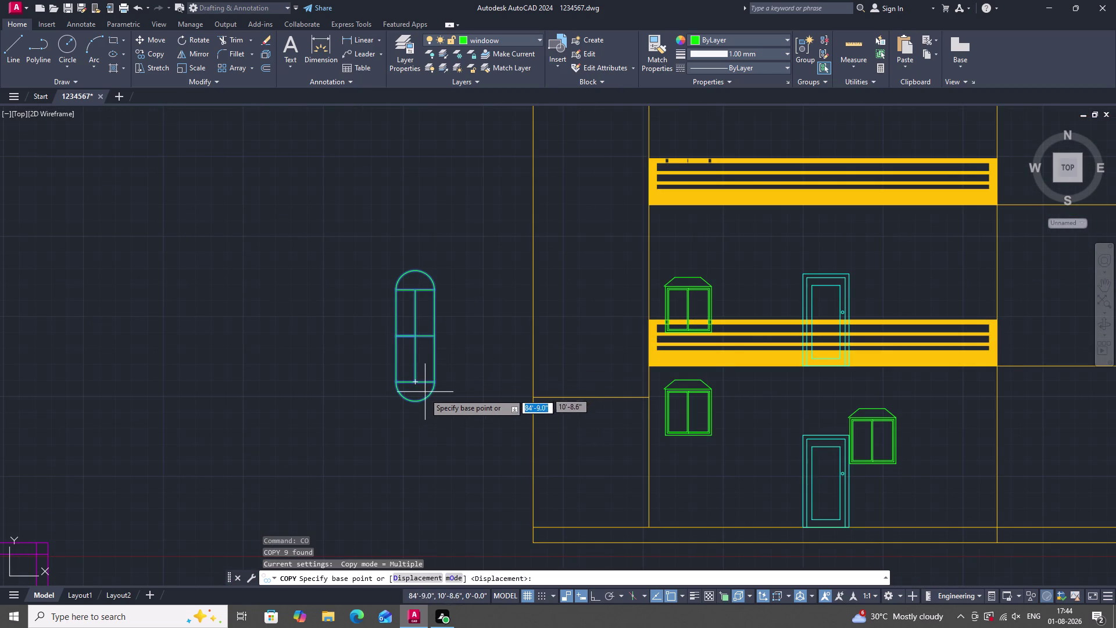
drag(414, 400, 423, 401)
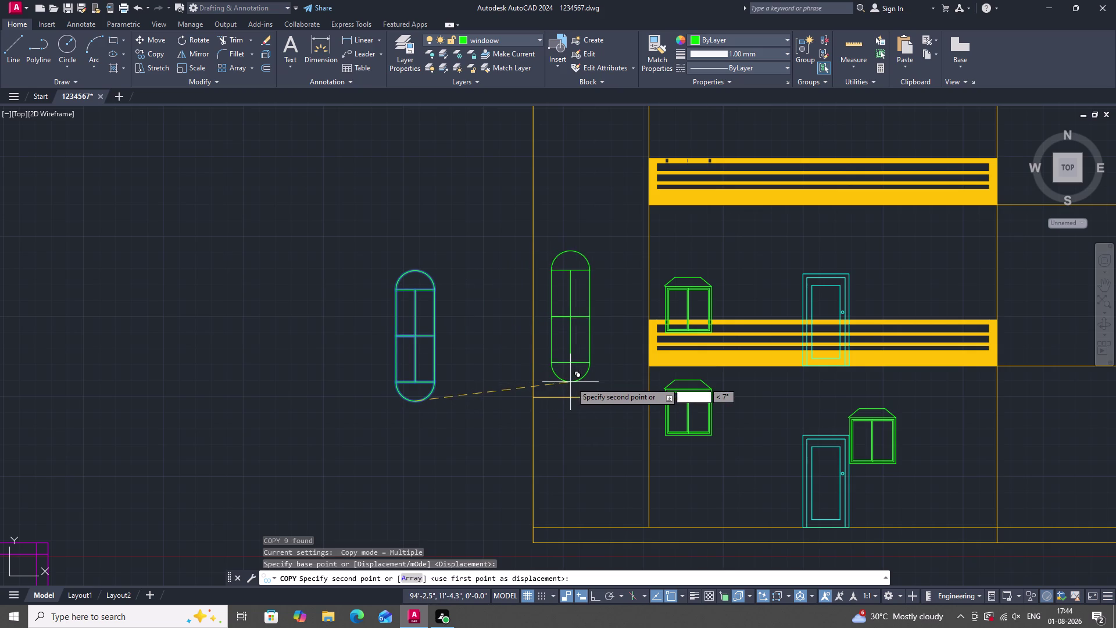
double_click(583, 386)
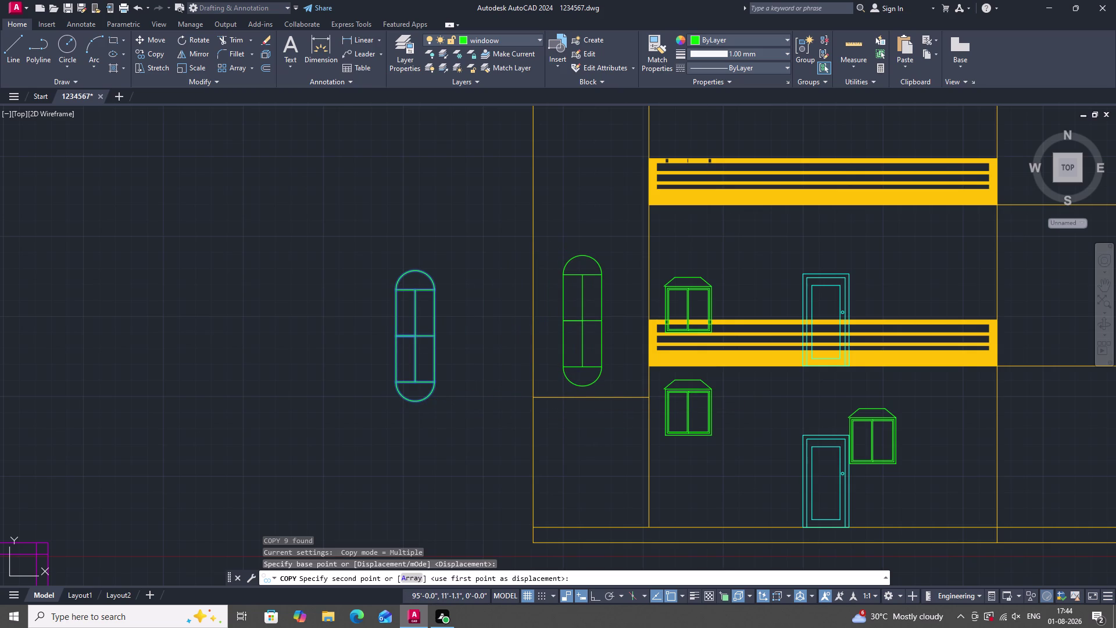
scroll(down, 3)
scroll(down, 3)
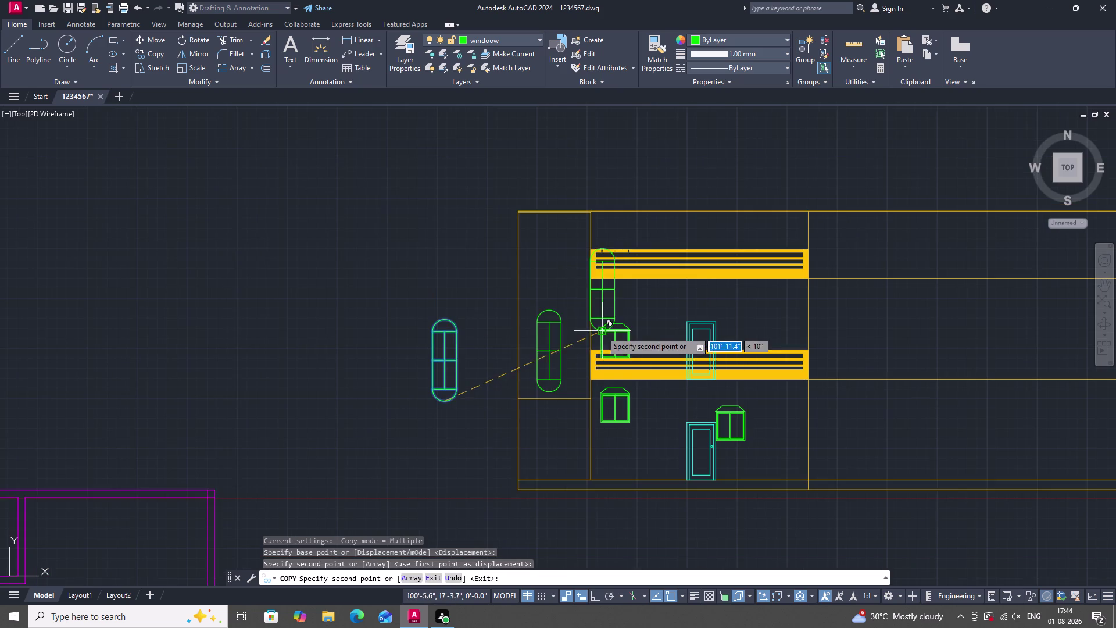
scroll(up, 3)
scroll(down, 3)
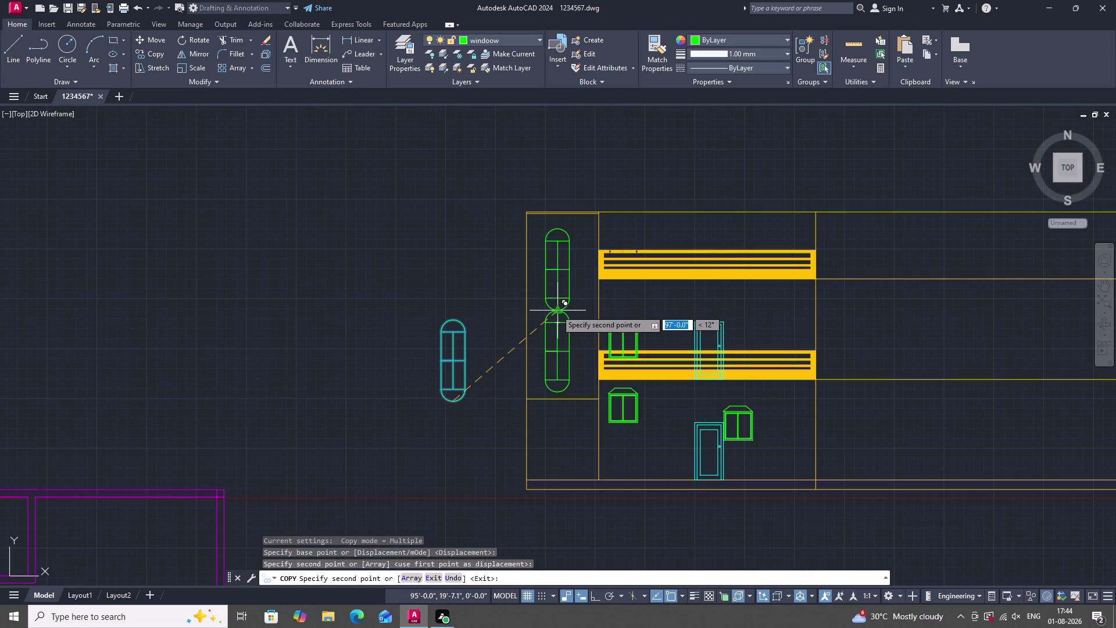
scroll(up, 3)
scroll(down, 3)
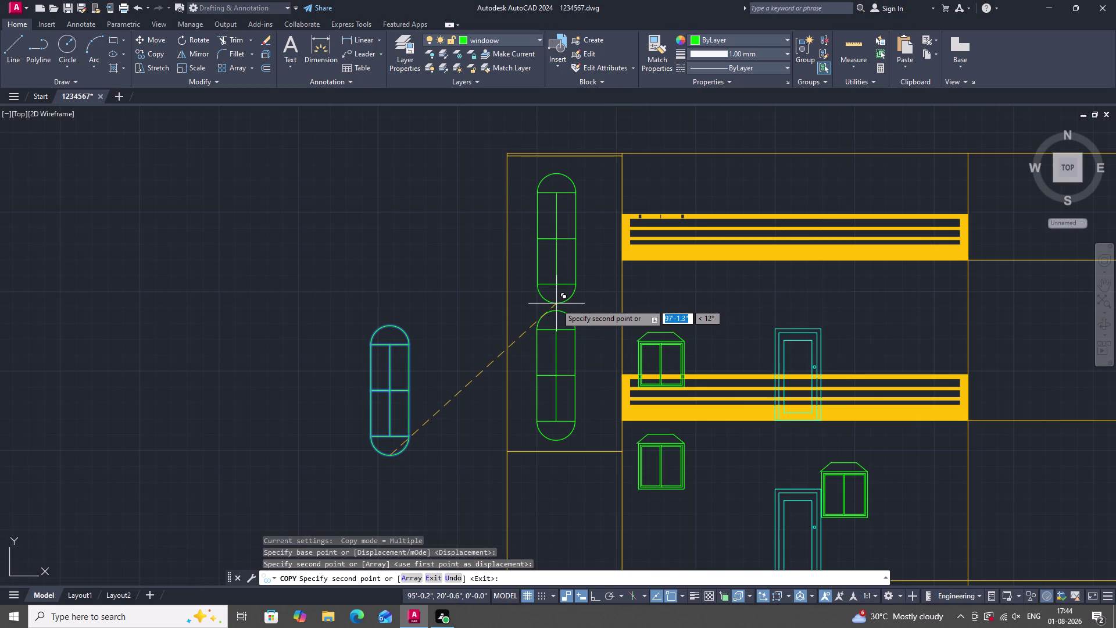
click(558, 297)
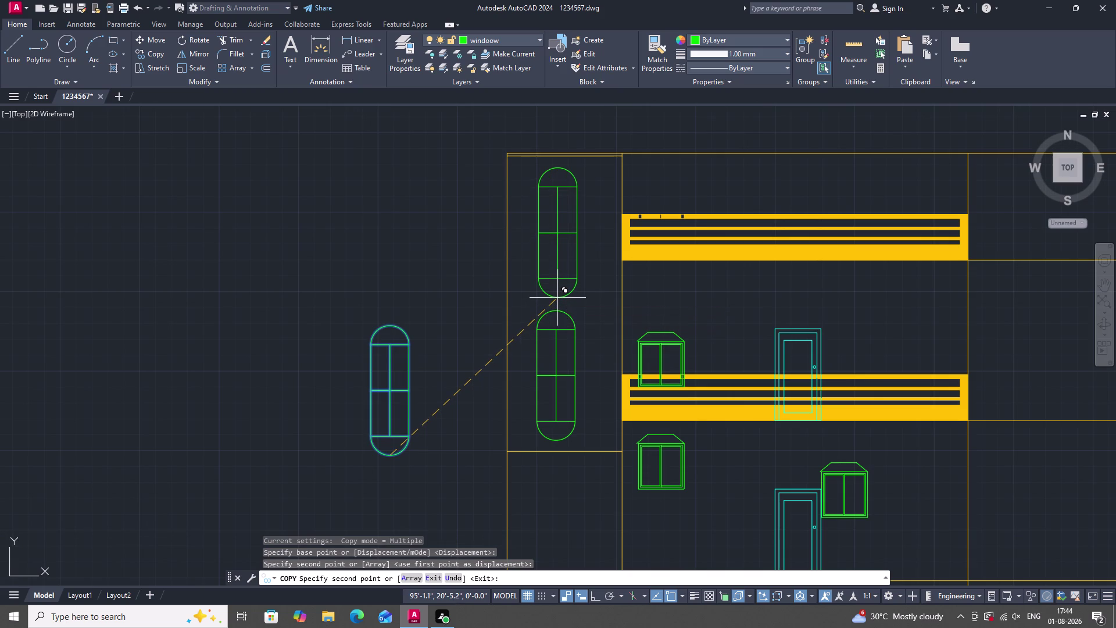
scroll(down, 3)
key(Escape)
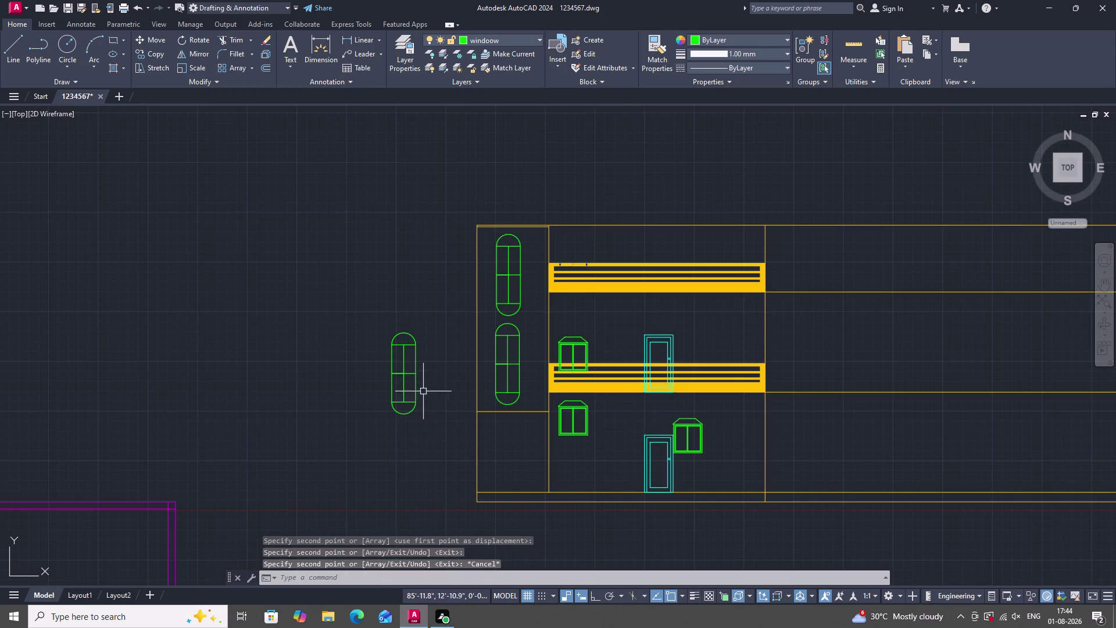
Select the original window, then cancel the actions and clear the selection.
click(435, 416)
drag(435, 415, 426, 414)
click(369, 359)
right_click(346, 264)
key(Escape)
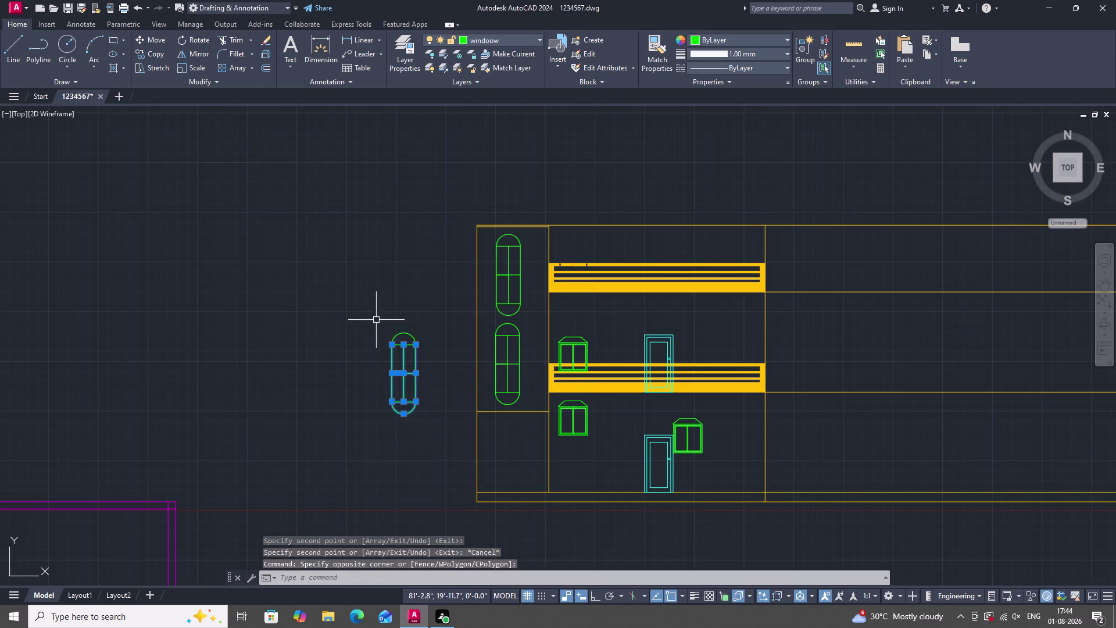
click(395, 332)
key(Escape)
scroll(down, 3)
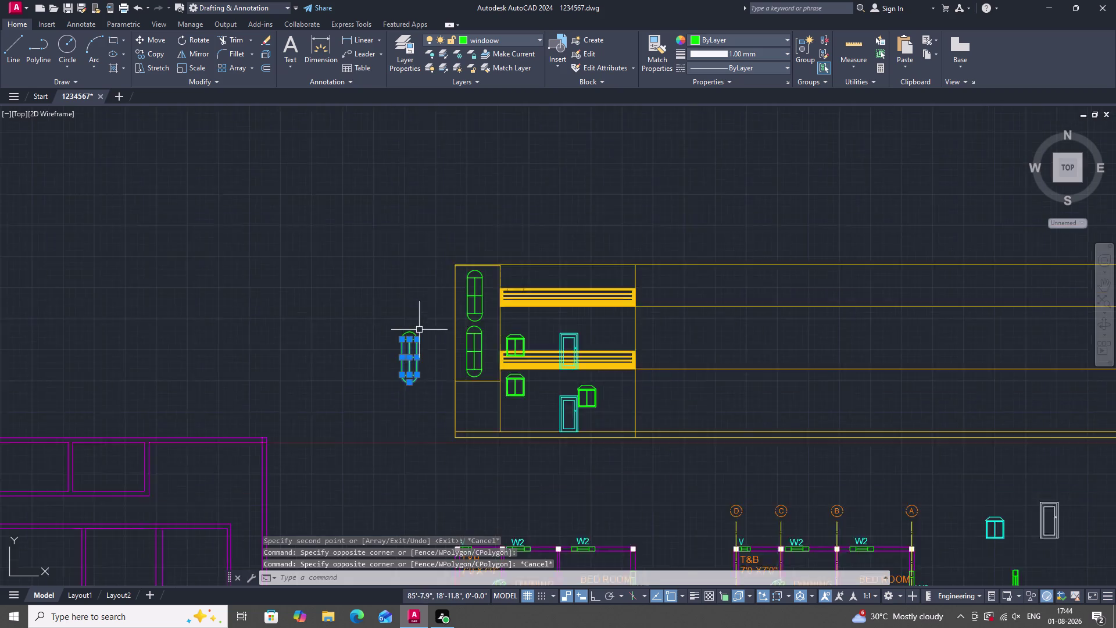
scroll(down, 3)
scroll(up, 3)
key(Escape)
key(Escape)
scroll(down, 3)
scroll(up, 3)
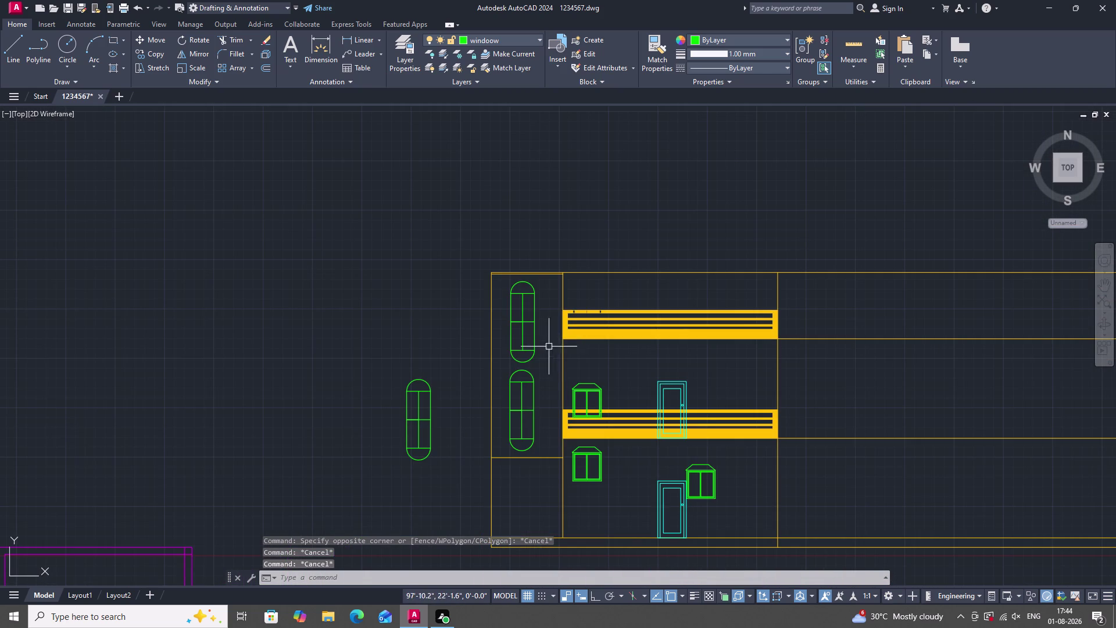
scroll(down, 3)
scroll(up, 3)
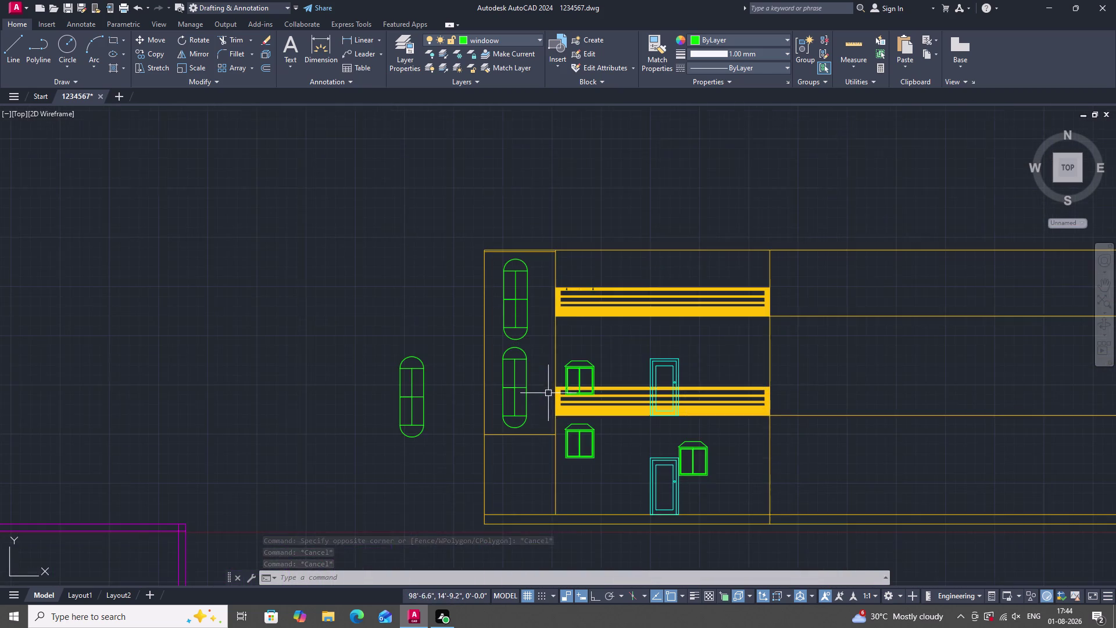
scroll(down, 3)
scroll(up, 3)
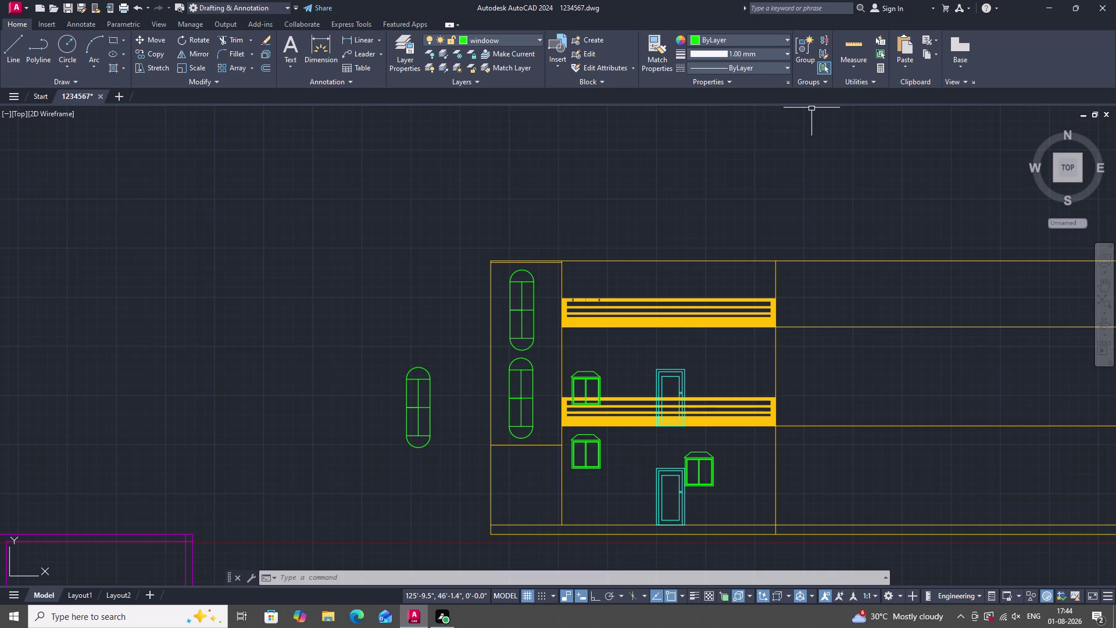
click(771, 35)
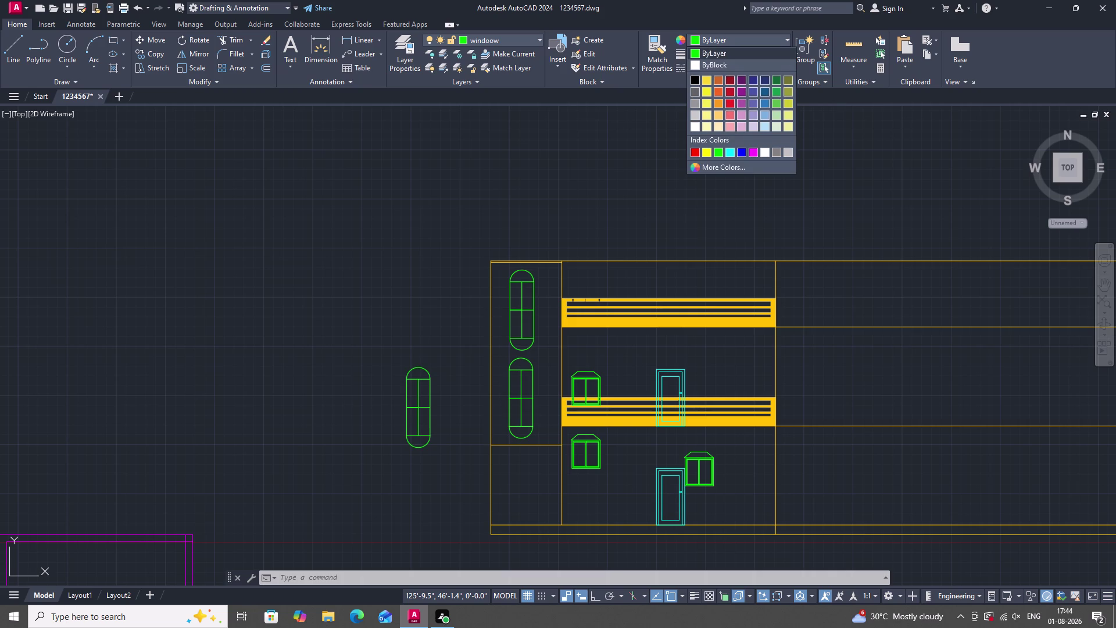
Choose index colour 24, a dark red, from the full colour picker.
click(733, 166)
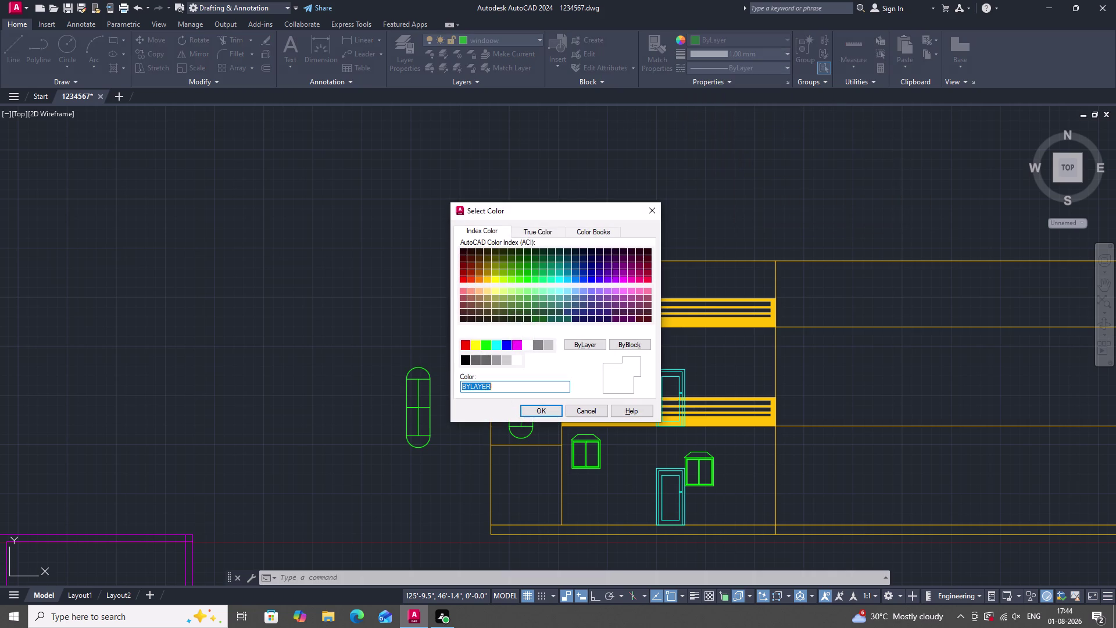
drag(581, 213, 811, 168)
drag(857, 148, 893, 131)
click(897, 129)
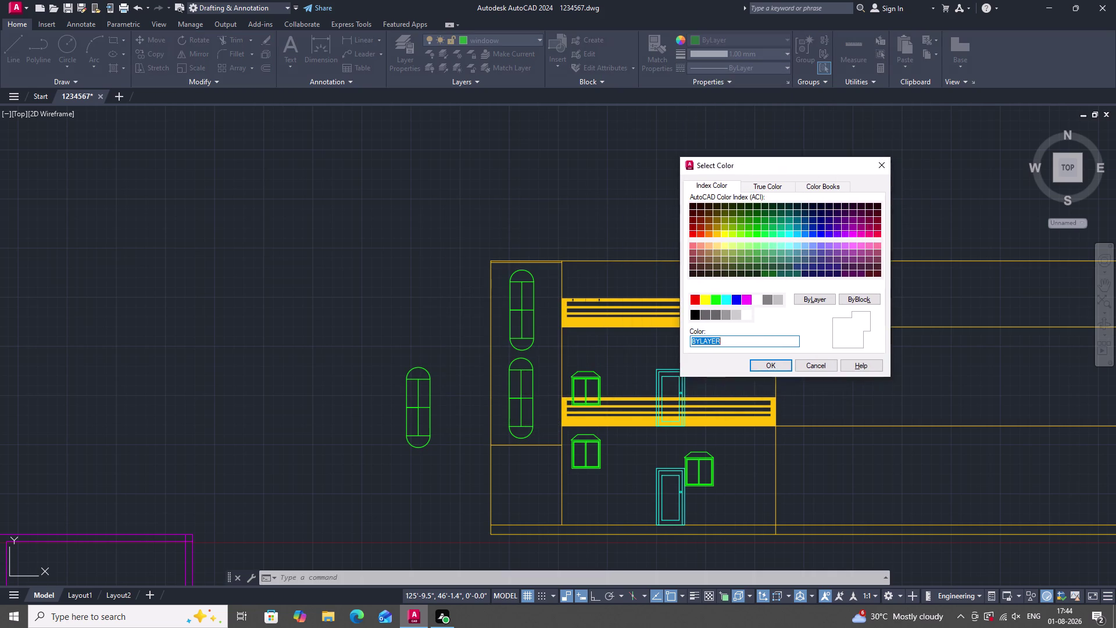
click(701, 218)
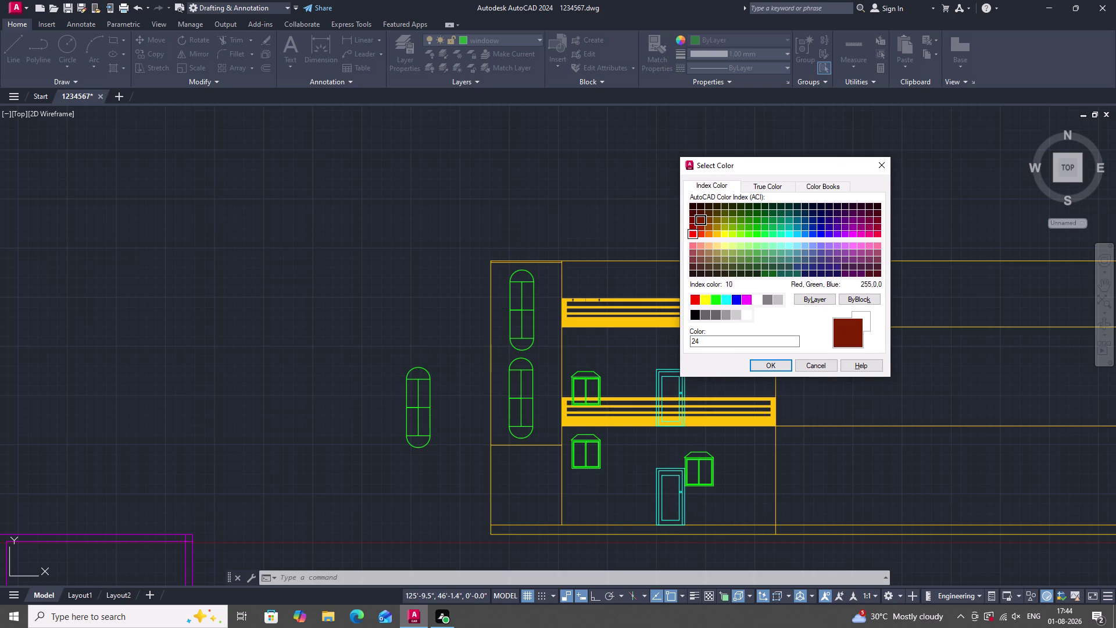
double_click(777, 359)
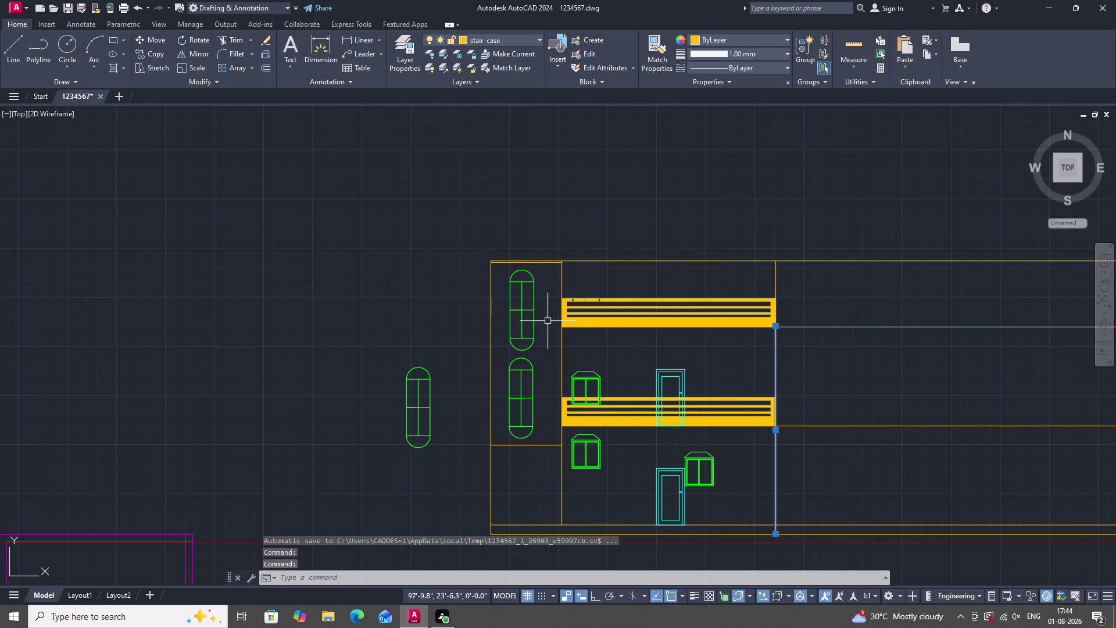
scroll(up, 3)
click(483, 232)
click(486, 238)
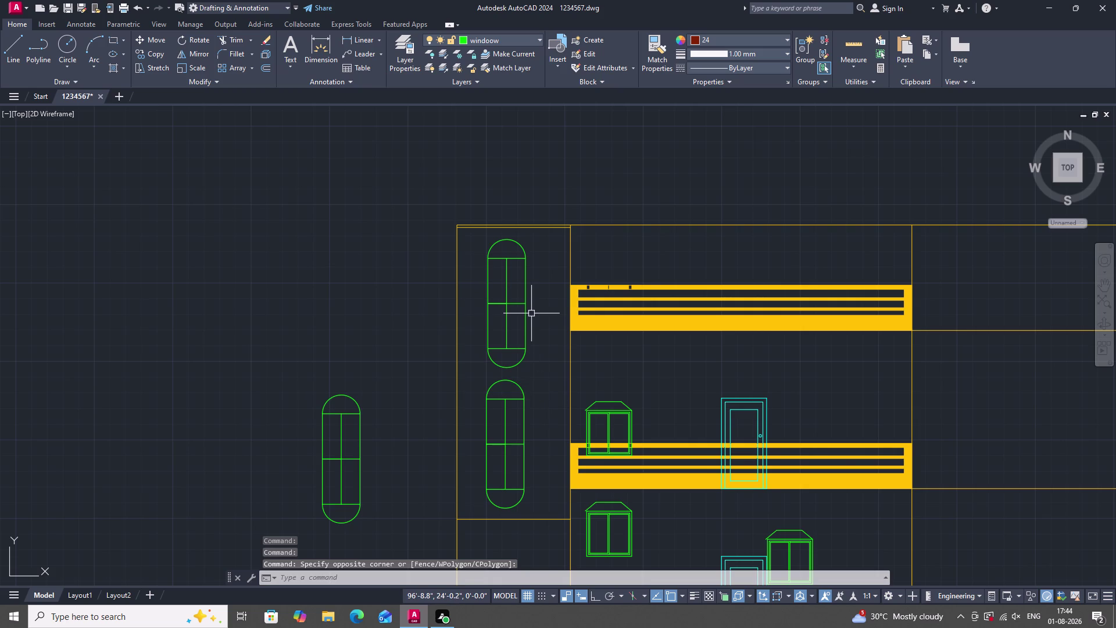
Draw a short red line above the windows.
key(l)
key(space)
scroll(down, 3)
drag(405, 214, 411, 223)
click(412, 226)
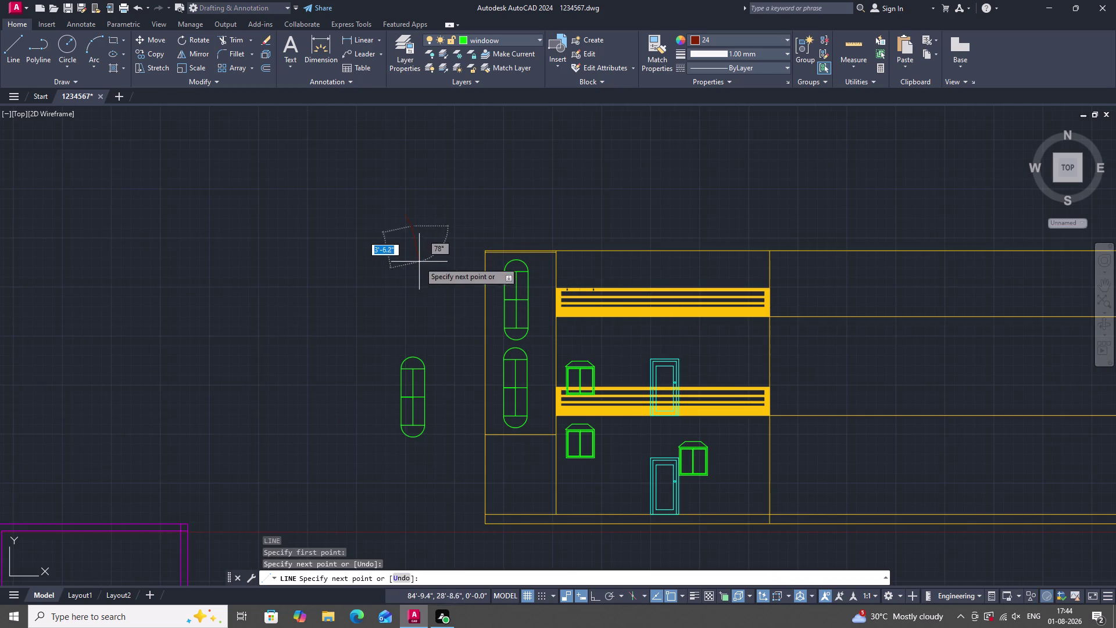
click(421, 266)
key(Escape)
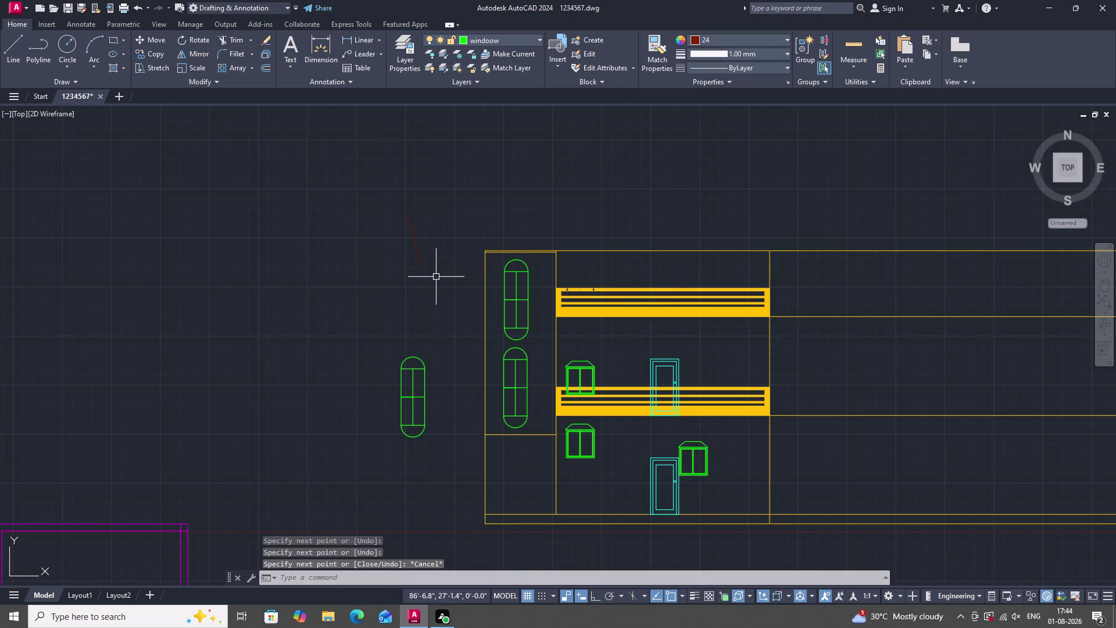
Use MATCHPROP to give both tall windows the short red line's properties.
key(m)
text(A)
key(space)
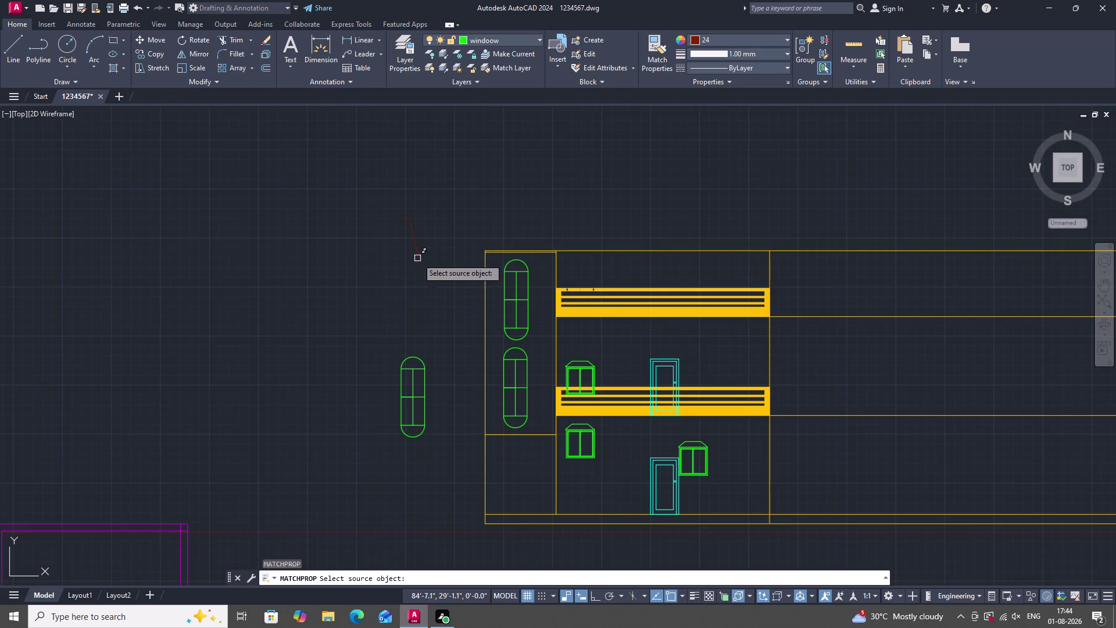
click(418, 258)
scroll(up, 3)
drag(481, 236, 489, 240)
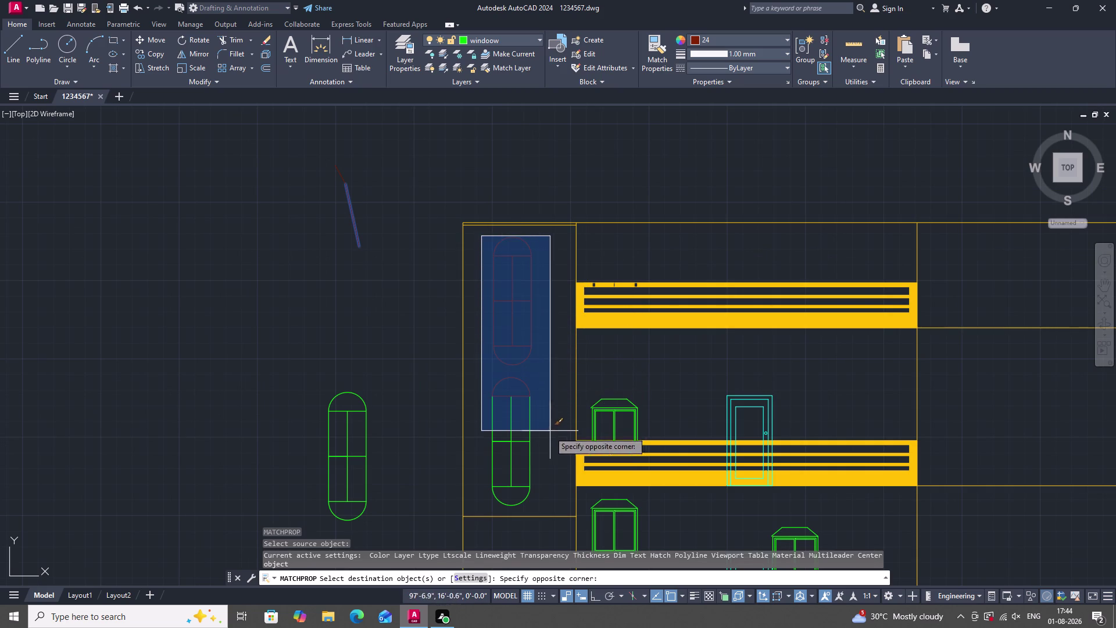
click(546, 511)
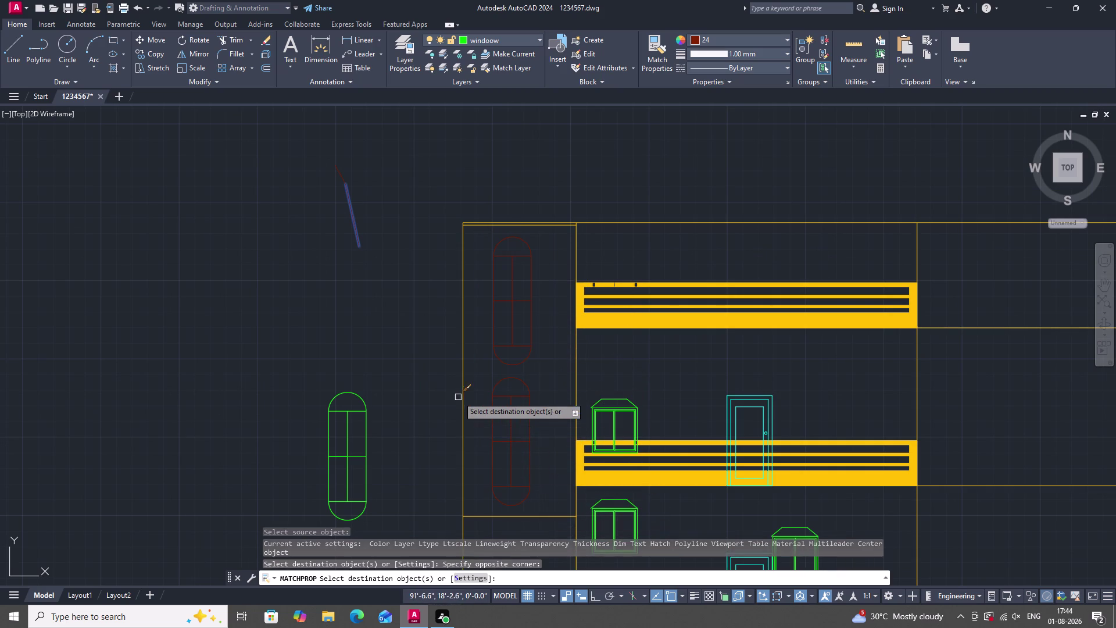
scroll(down, 3)
key(Escape)
scroll(down, 3)
scroll(up, 3)
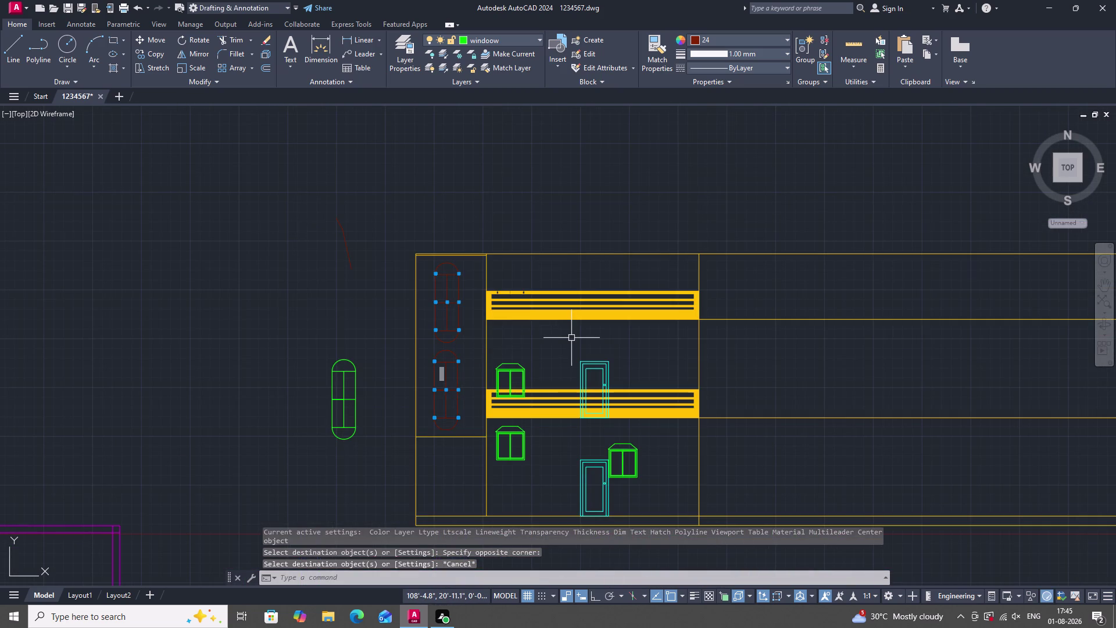
key(Escape)
key(Escape)
key(Escape)
key(Escape)
key(Escape)
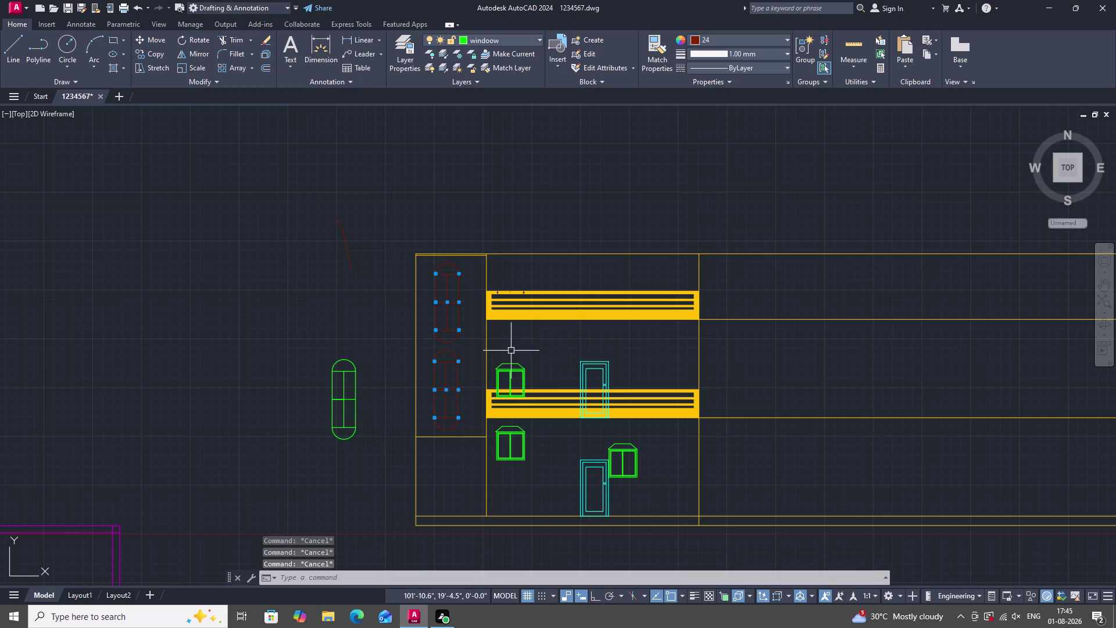
Save the drawing.
scroll(down, 3)
scroll(up, 3)
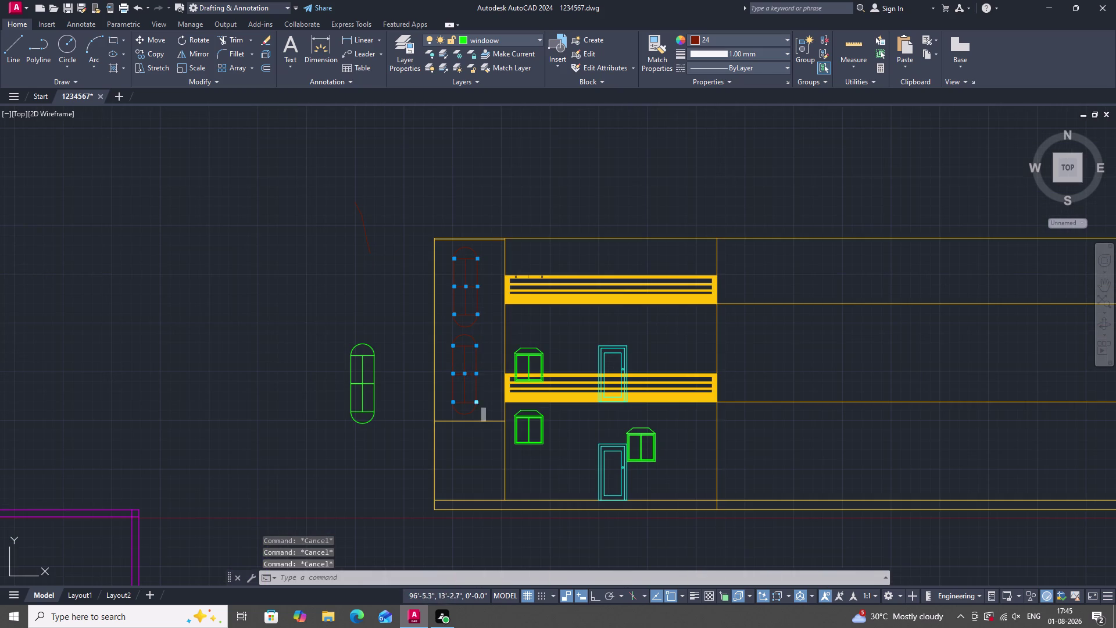
scroll(up, 3)
scroll(down, 3)
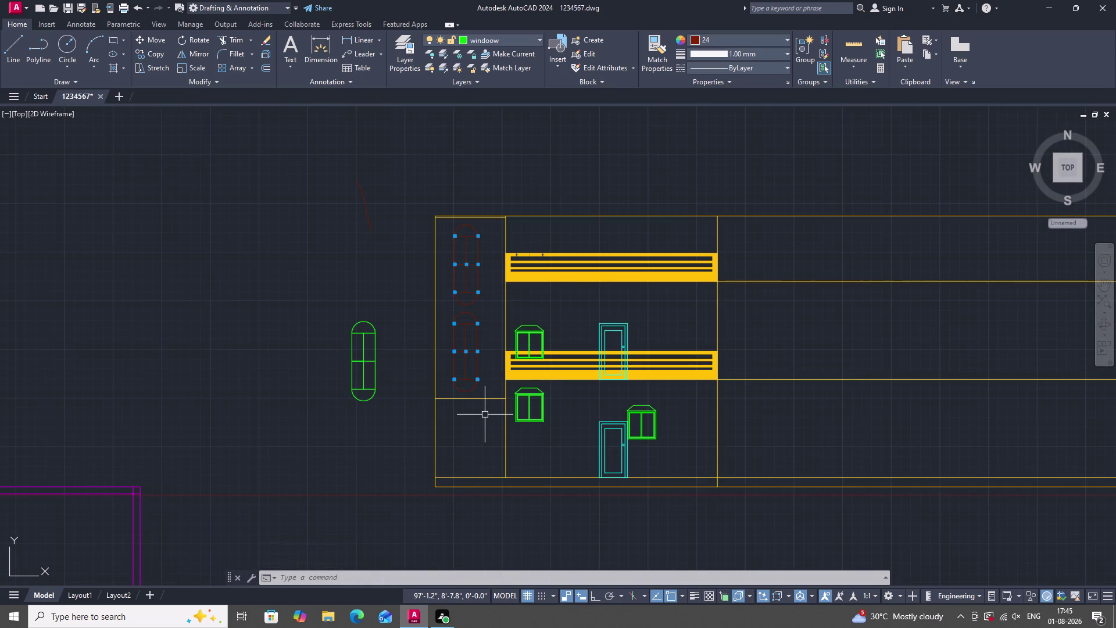
scroll(up, 3)
scroll(down, 3)
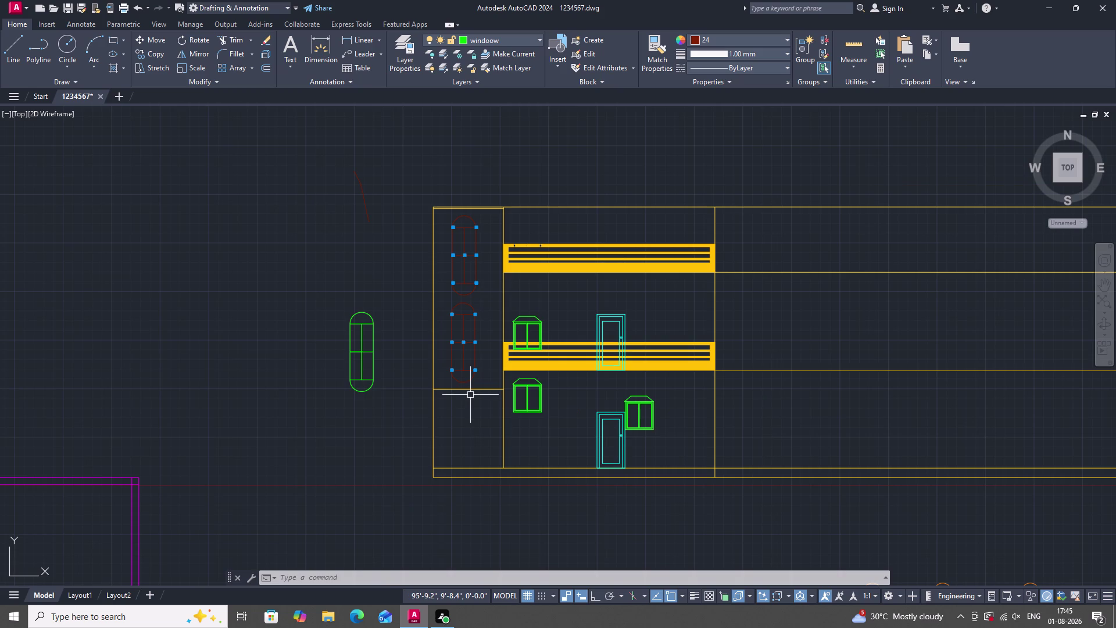
scroll(down, 3)
scroll(up, 3)
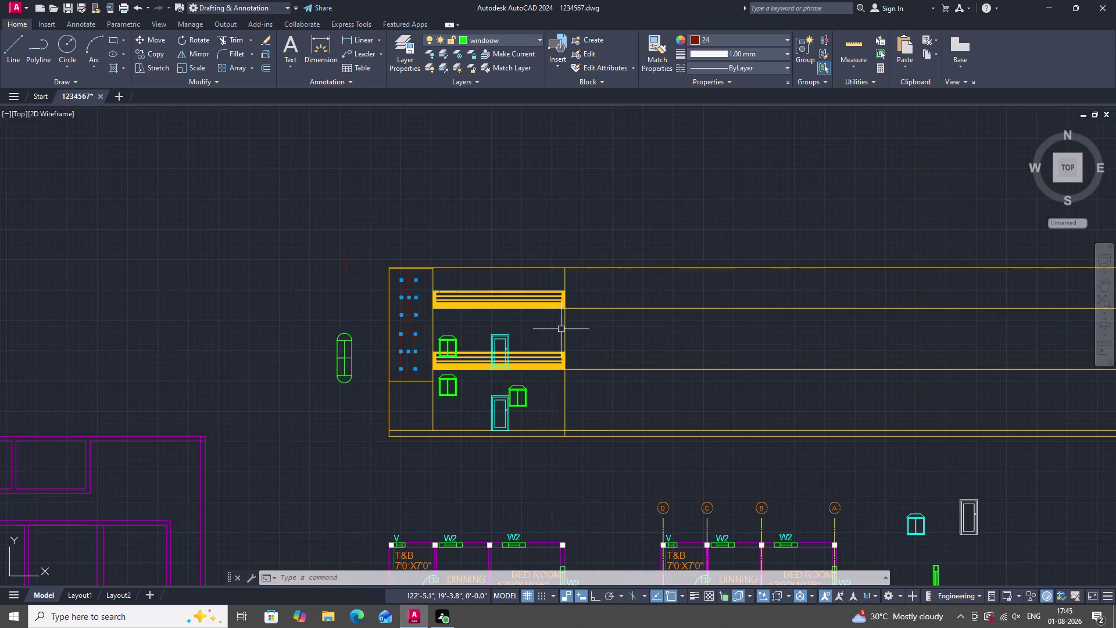
scroll(down, 3)
scroll(up, 3)
scroll(up, 3)
scroll(down, 3)
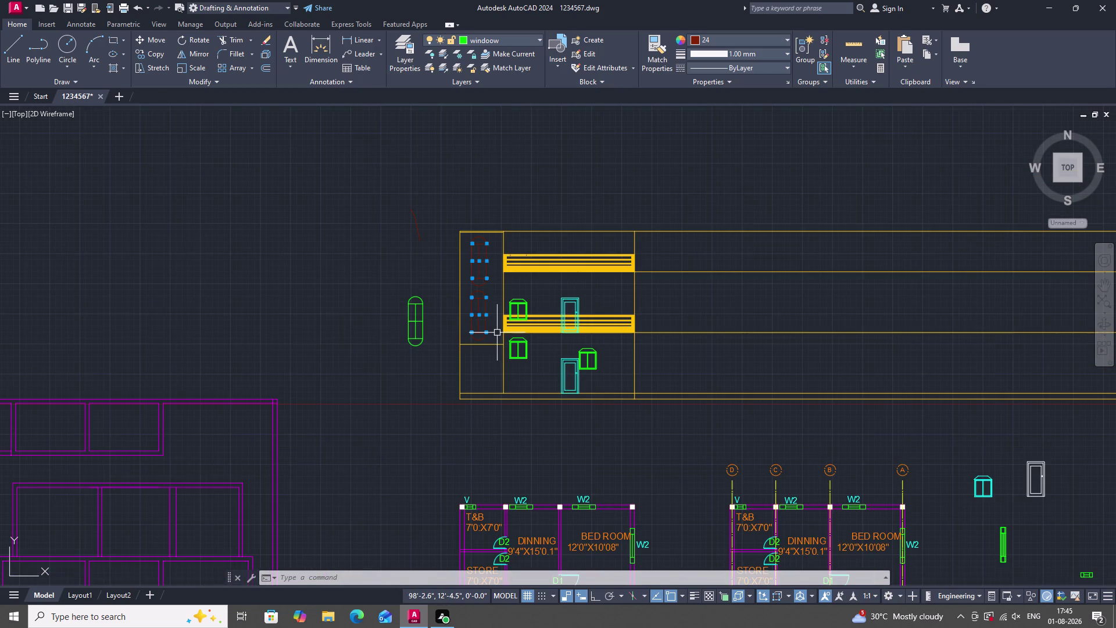
key(ctrl+s)
key(ctrl+s)
key(ctrl+s)
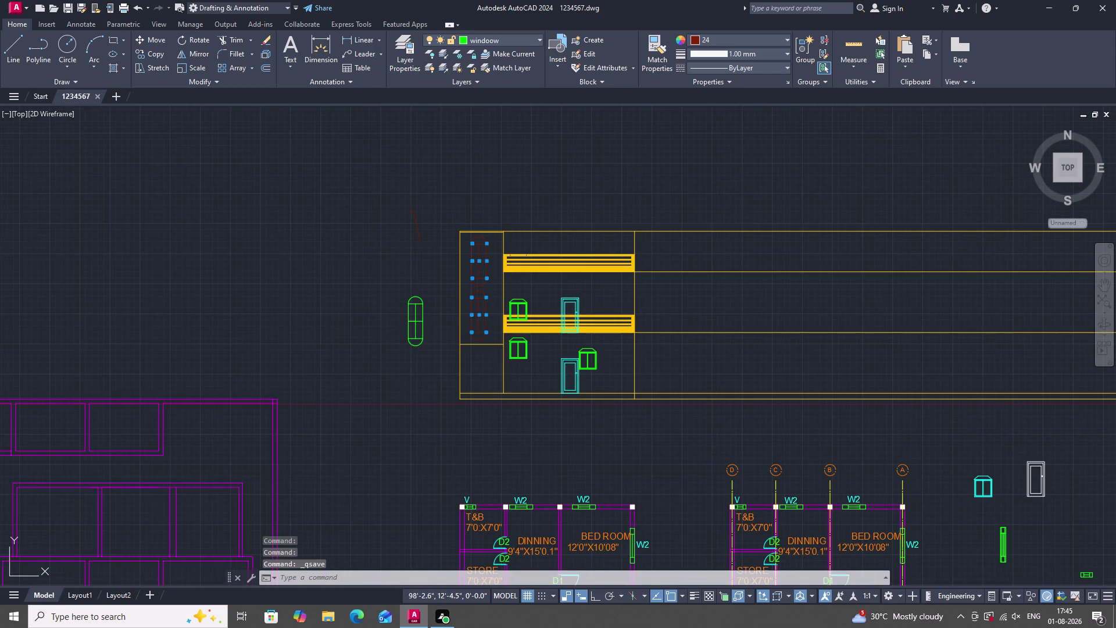
Zoom in on the elevation and start the TRIM command.
key(ctrl+s)
key(ctrl+s)
key(ctrl+s)
key(ctrl+s)
key(ctrl+s)
key(ctrl+s)
scroll(down, 3)
scroll(up, 3)
scroll(down, 3)
scroll(up, 3)
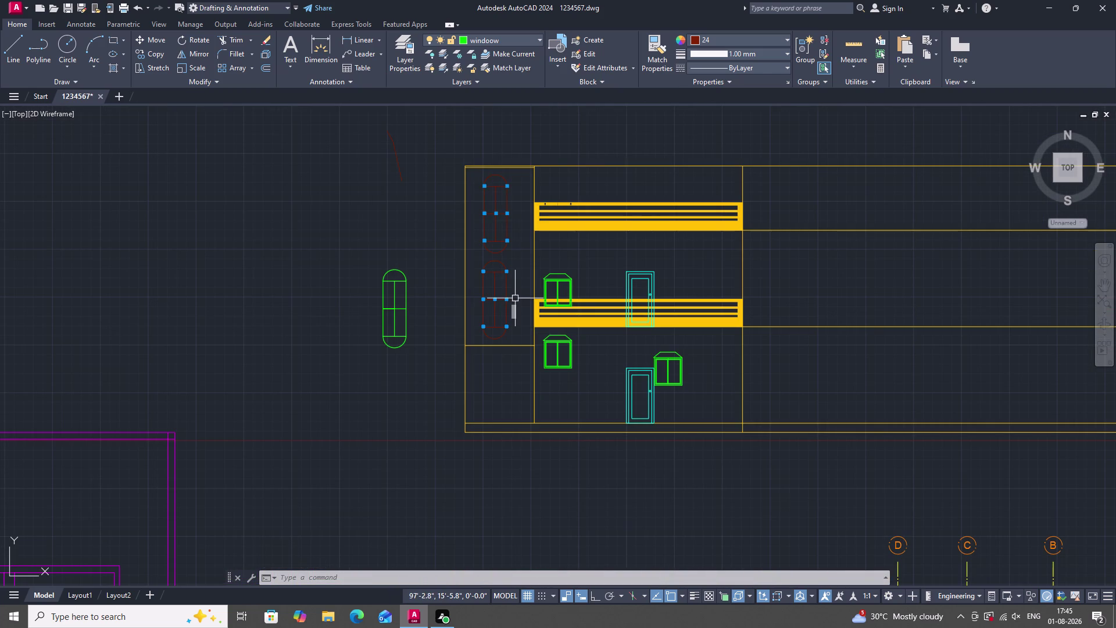
scroll(up, 3)
scroll(down, 3)
scroll(up, 3)
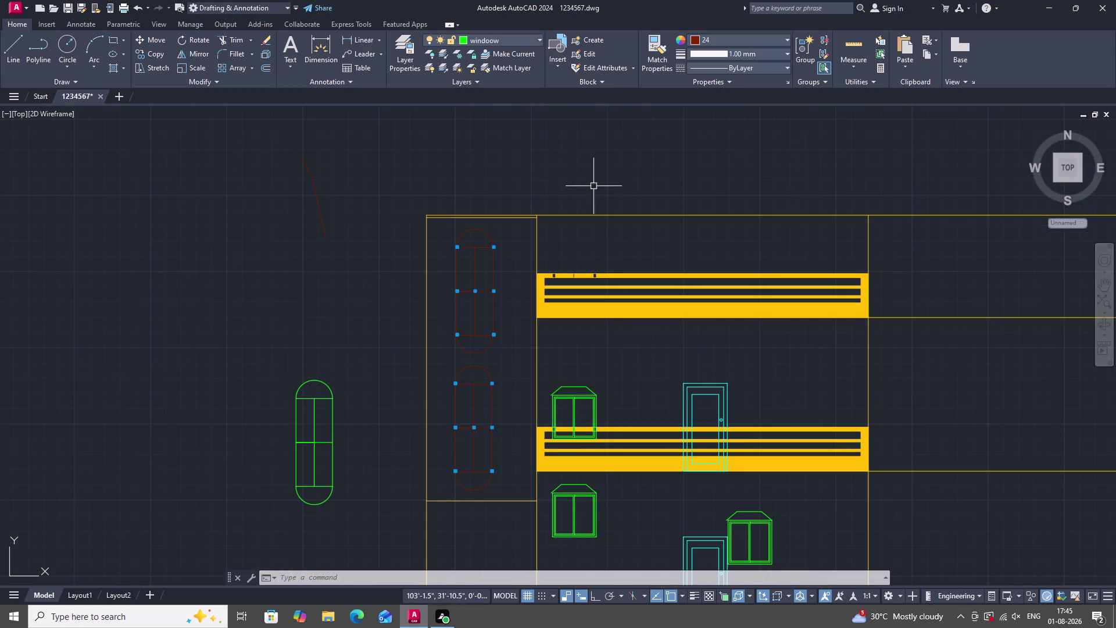
scroll(down, 3)
scroll(up, 3)
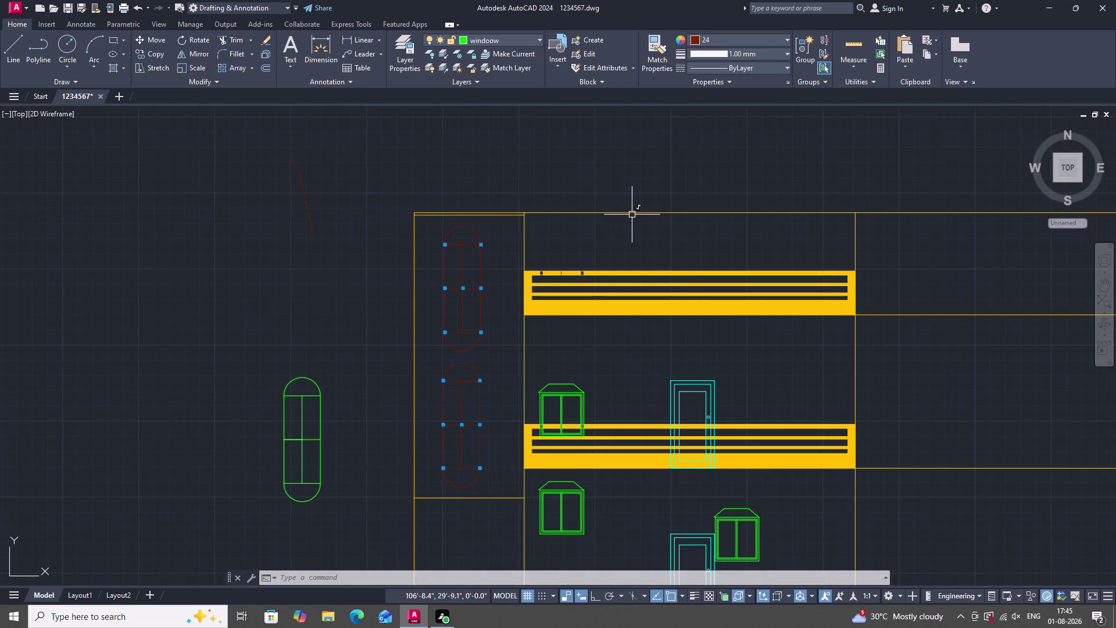
text(TR)
click(661, 243)
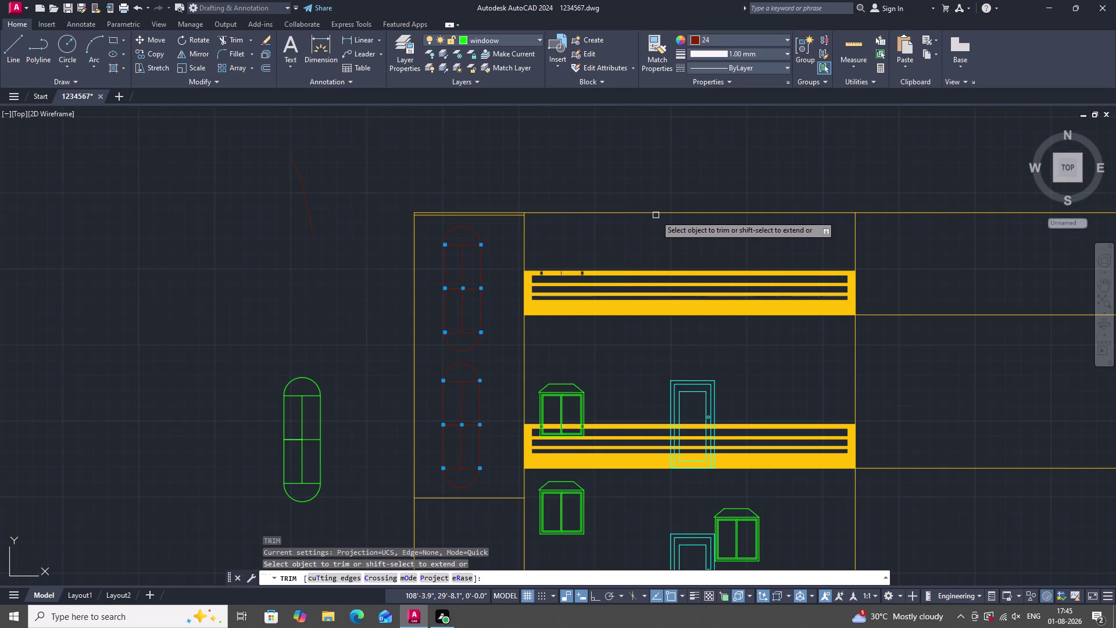
Trim the top line segments running over the stair section.
double_click(656, 212)
scroll(down, 3)
scroll(up, 3)
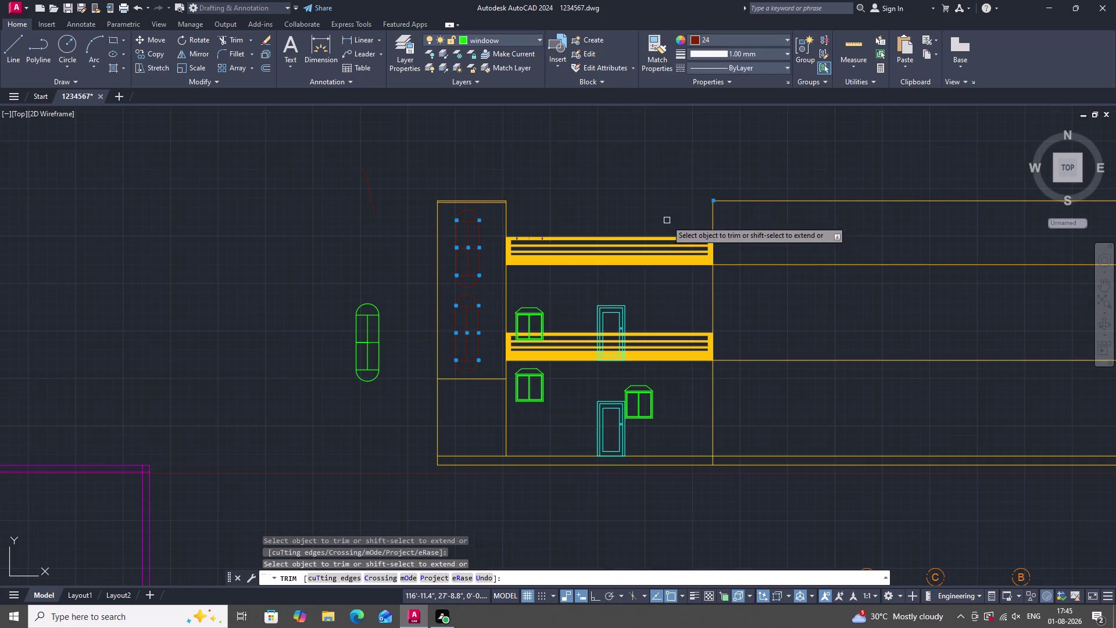
click(713, 219)
scroll(down, 3)
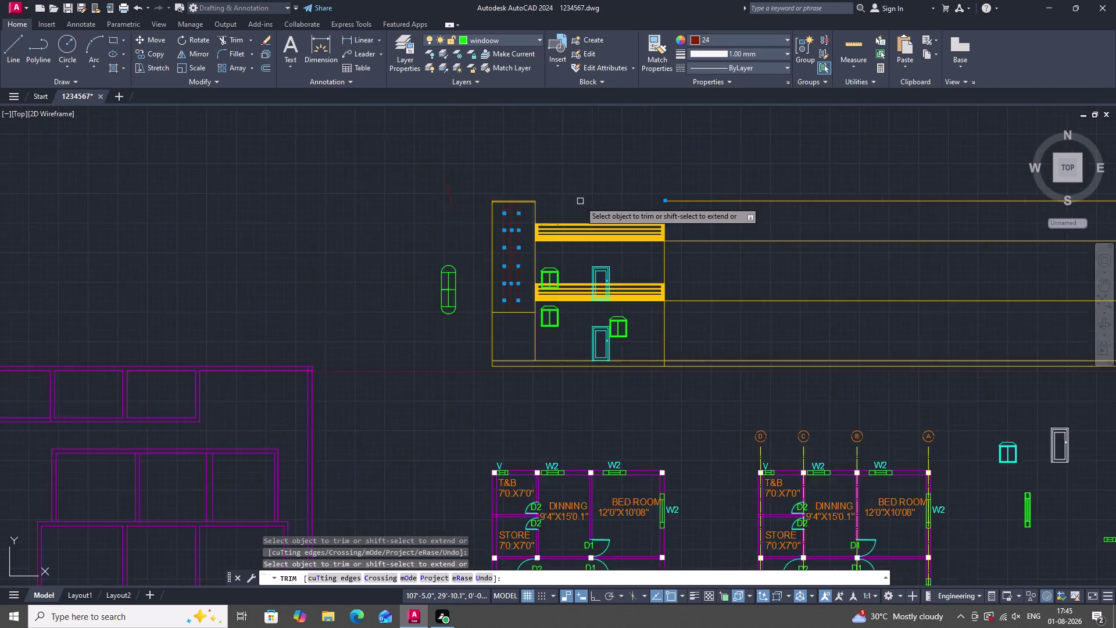
scroll(up, 3)
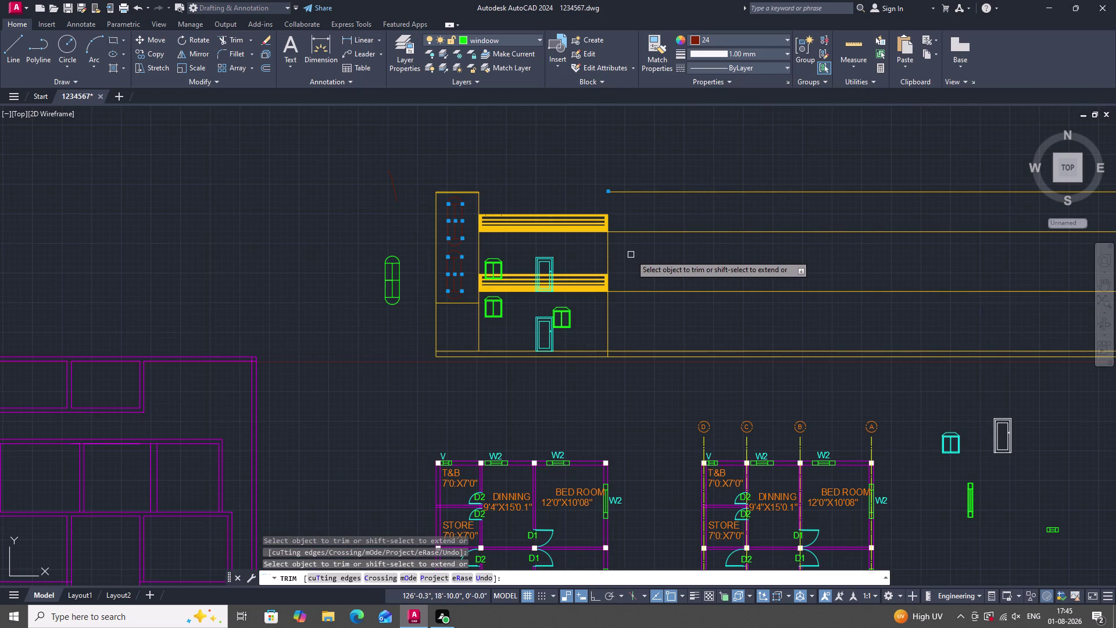
scroll(down, 3)
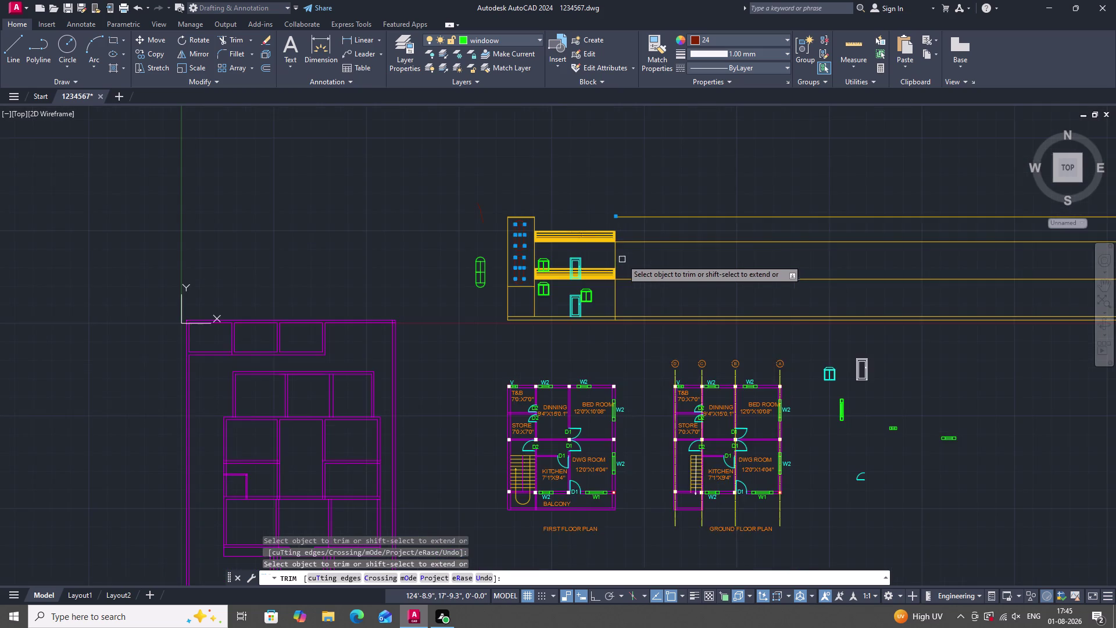
scroll(up, 3)
key(Escape)
Start the HATCH command.
scroll(up, 3)
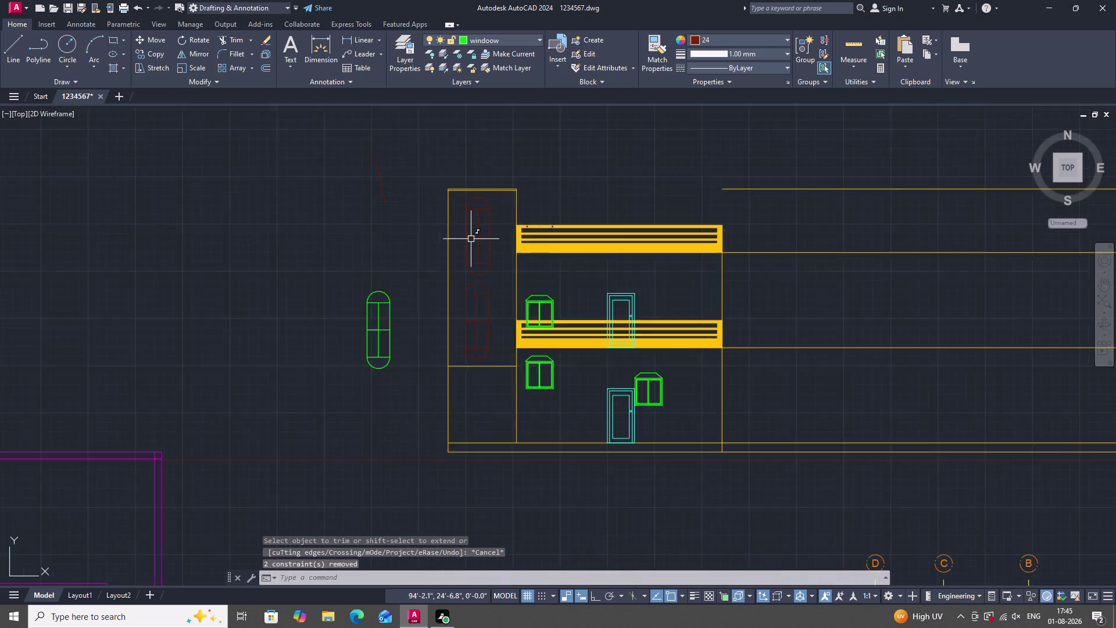
scroll(up, 3)
scroll(down, 3)
scroll(up, 3)
text(H)
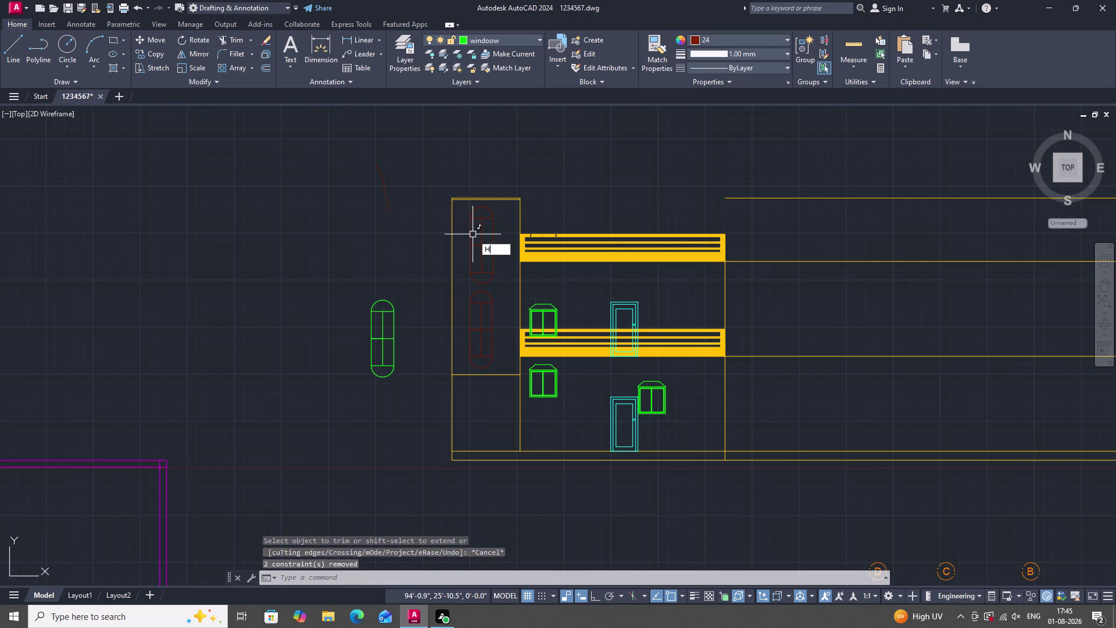
text(A)
key(space)
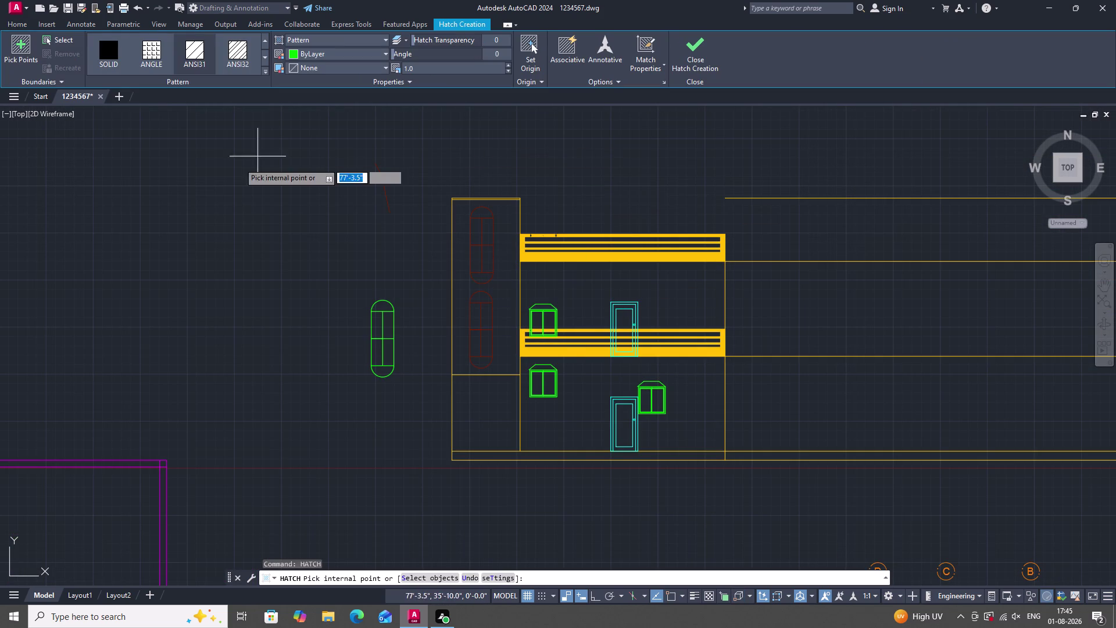
double_click(261, 72)
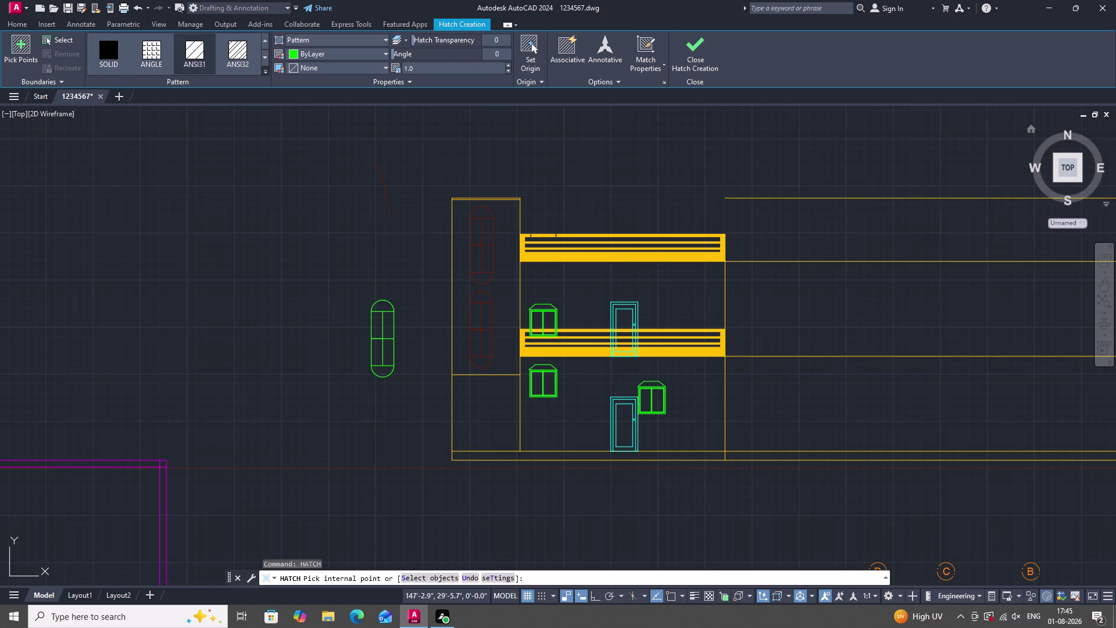
click(267, 73)
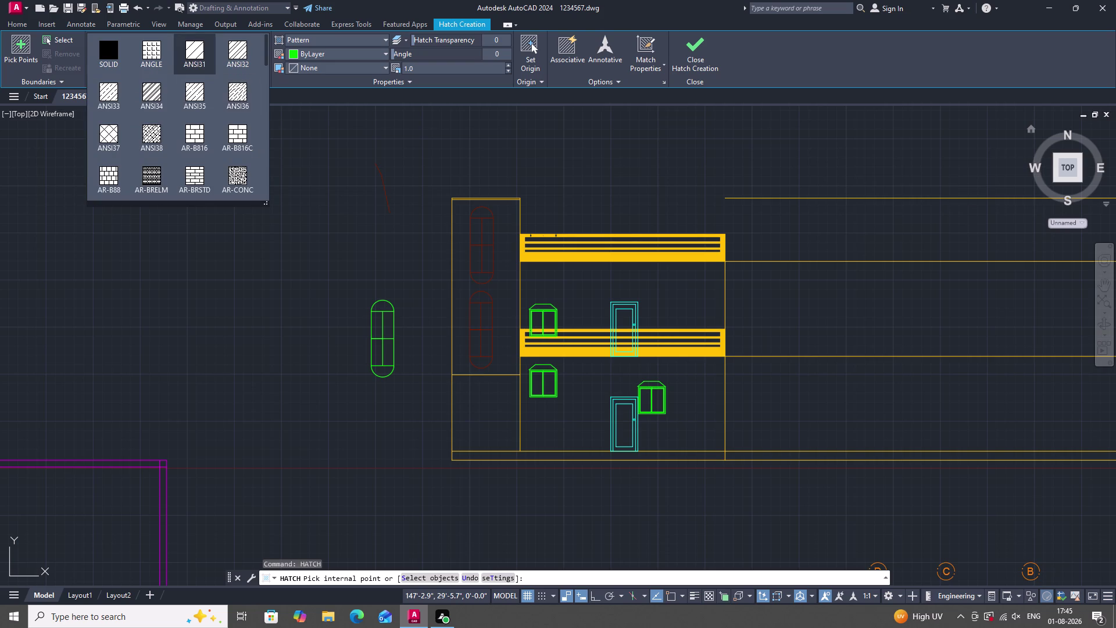
scroll(down, 3)
scroll(down, 3)
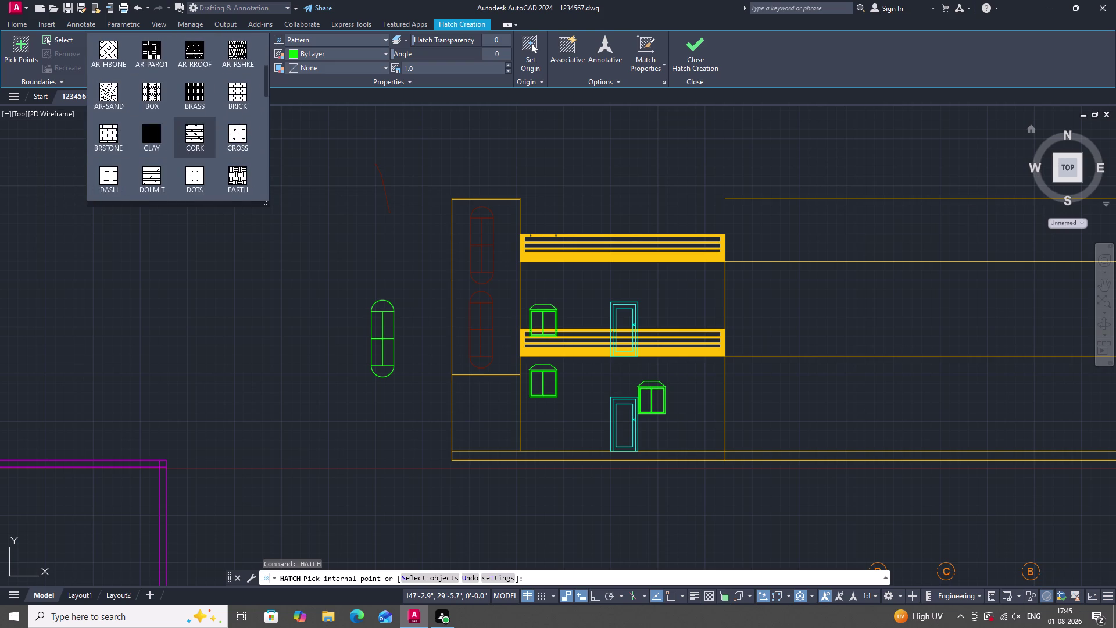
scroll(down, 3)
scroll(down, 3)
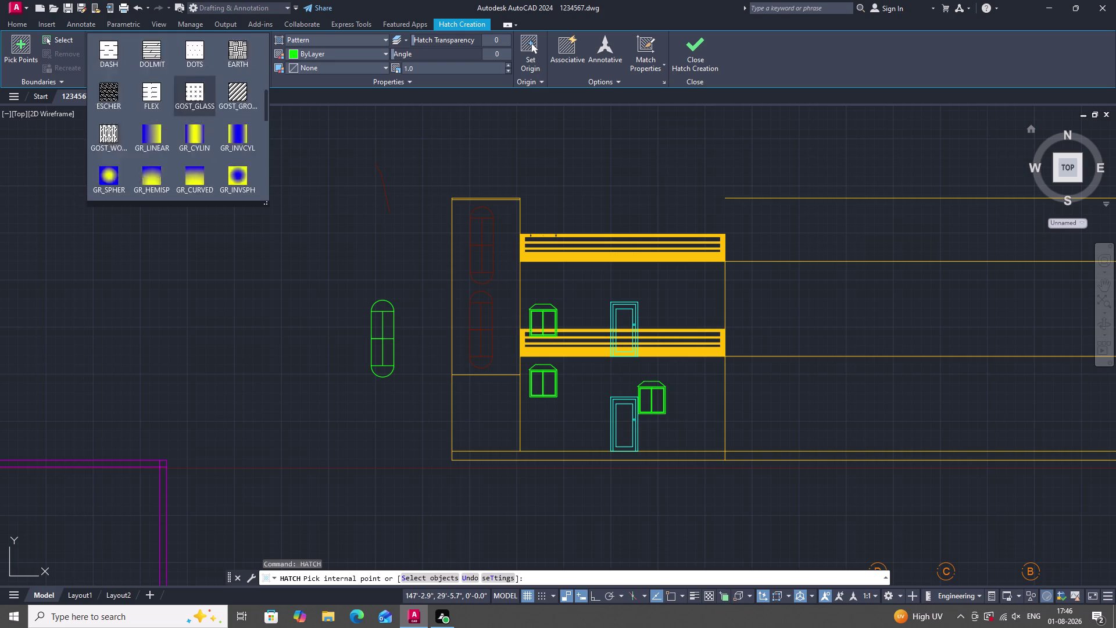
scroll(down, 3)
scroll(up, 3)
click(197, 99)
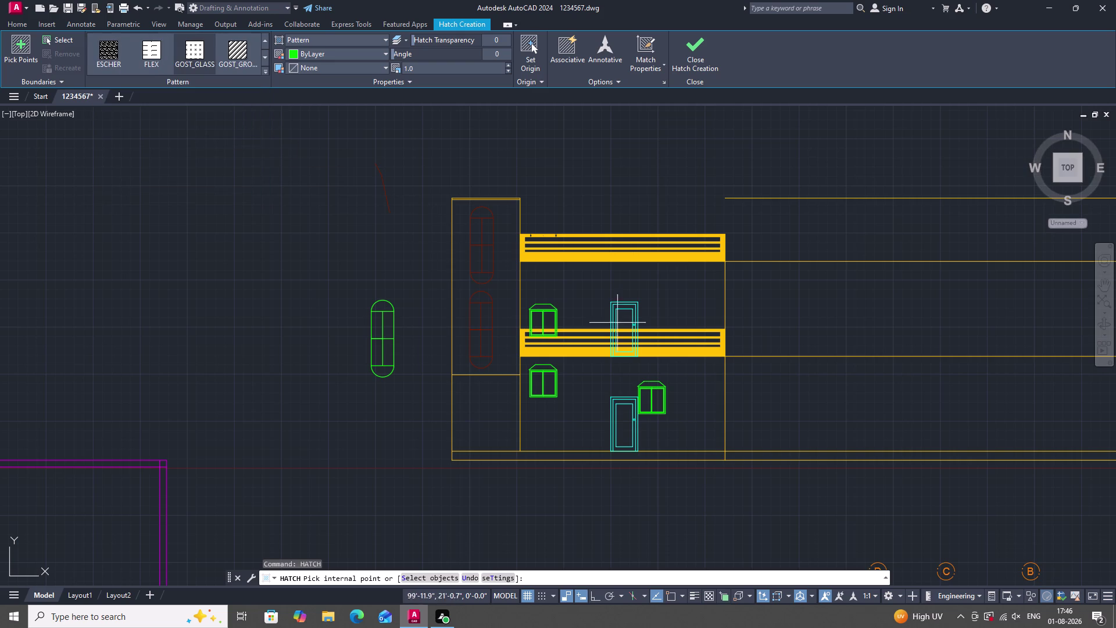
click(476, 230)
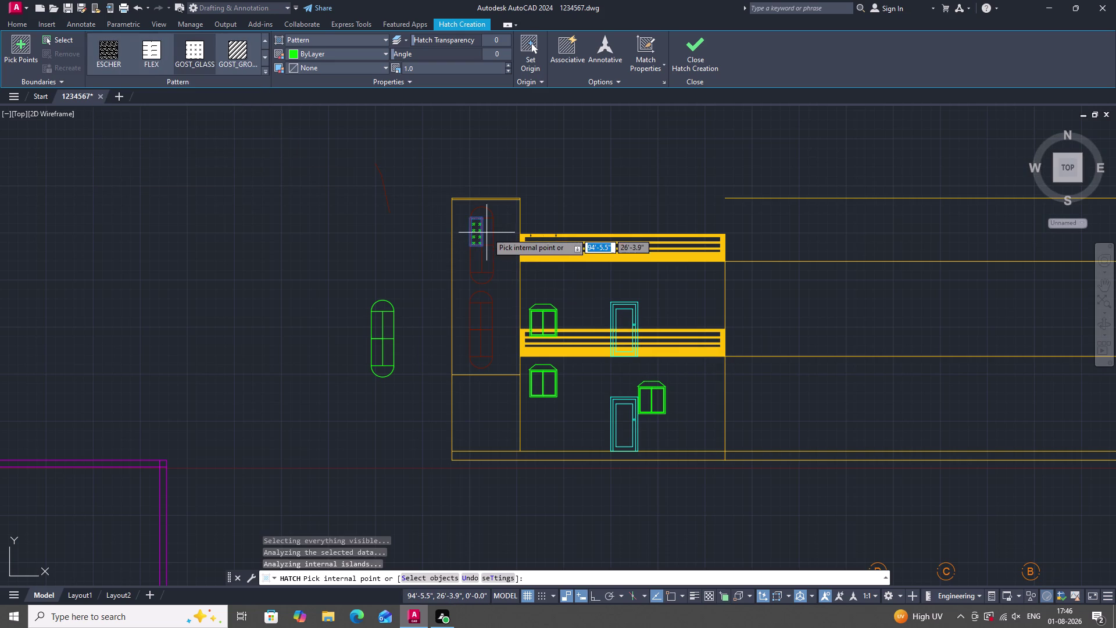
click(488, 233)
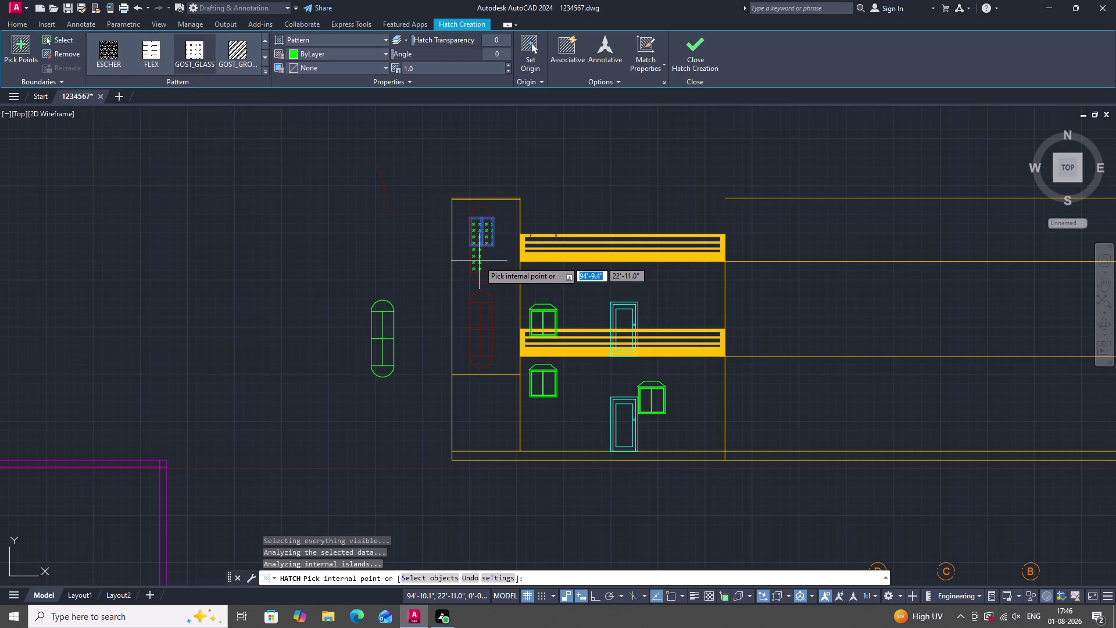
double_click(479, 261)
double_click(477, 278)
click(497, 261)
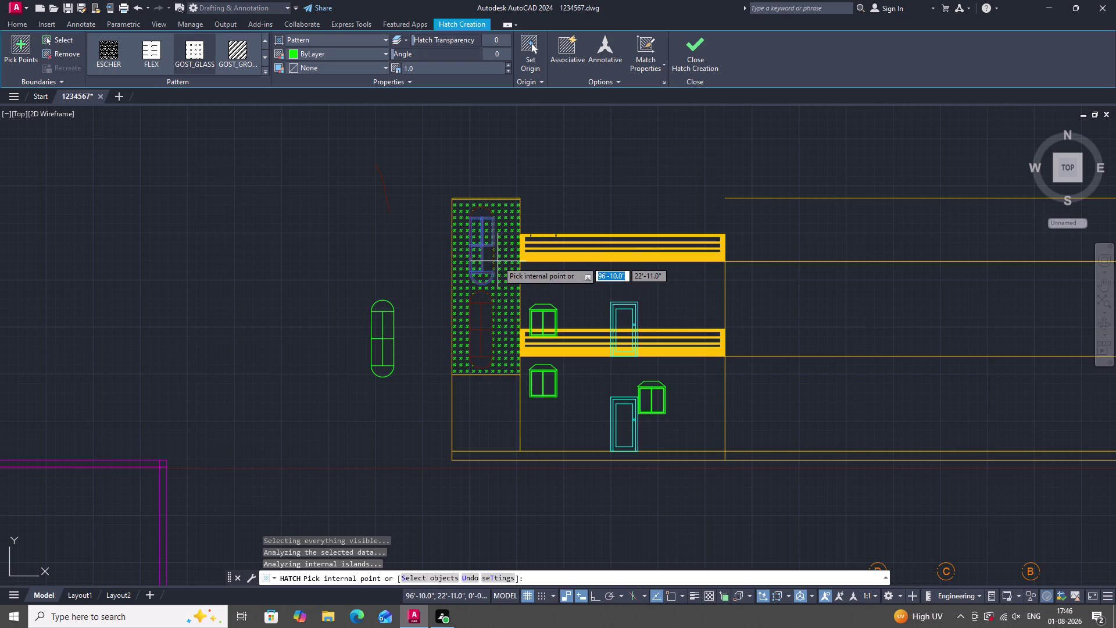
key(Escape)
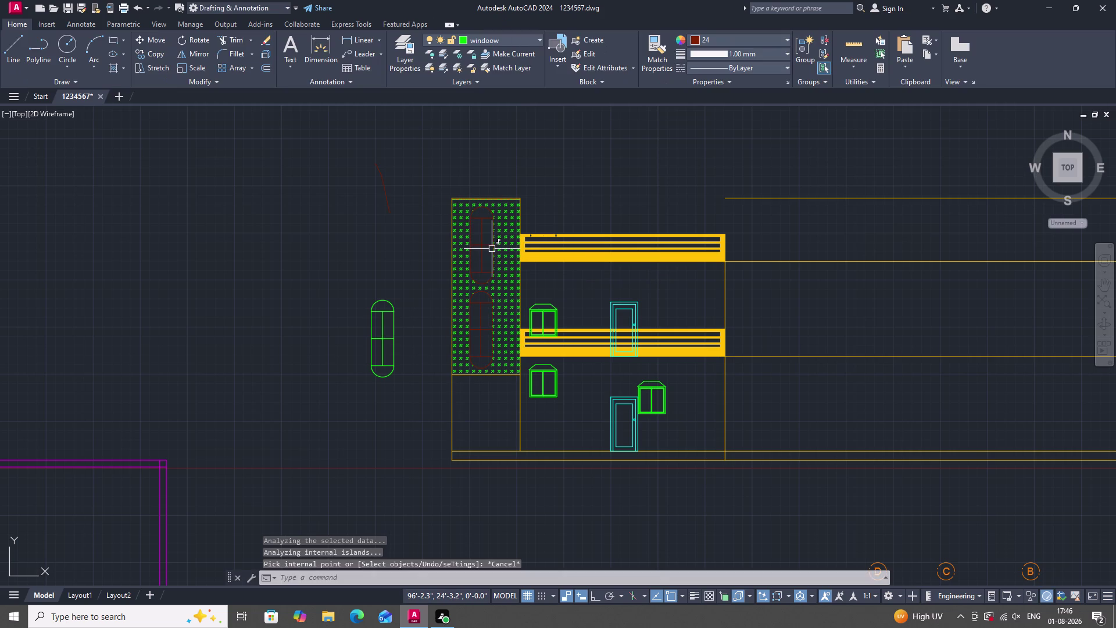
click(502, 269)
right_click(363, 159)
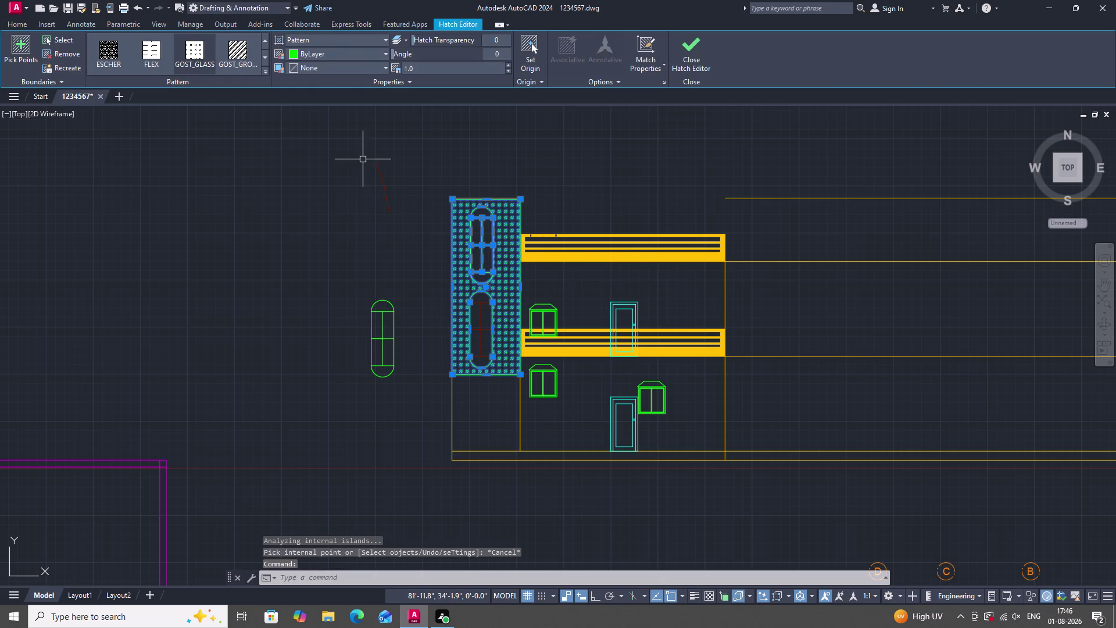
click(419, 293)
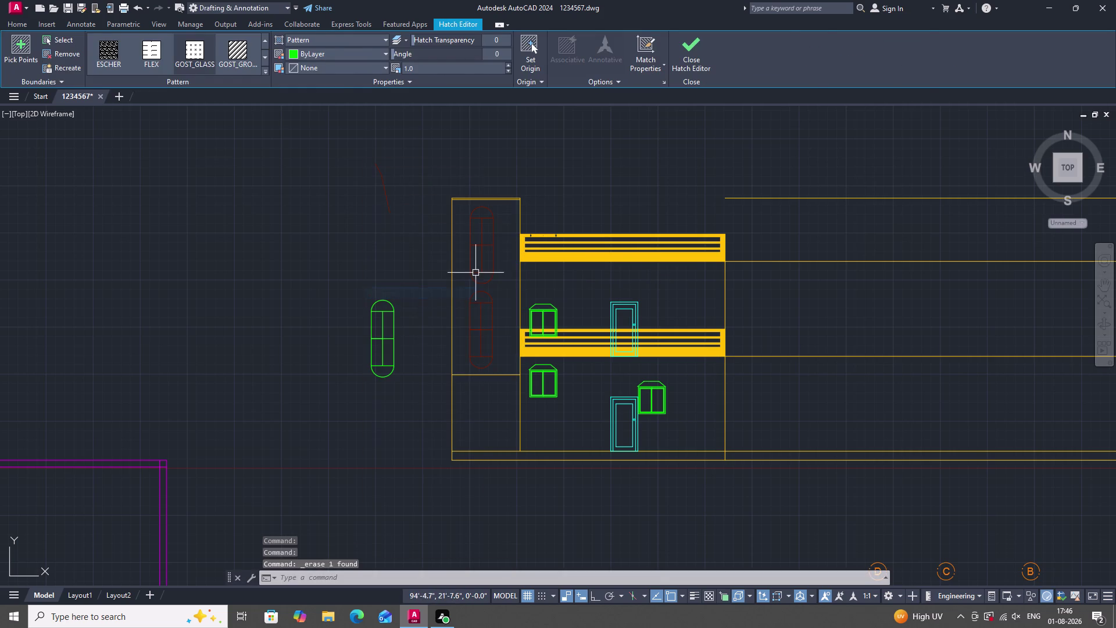
text(H)
Hatch the arched top and both panes of the upper window.
key(space)
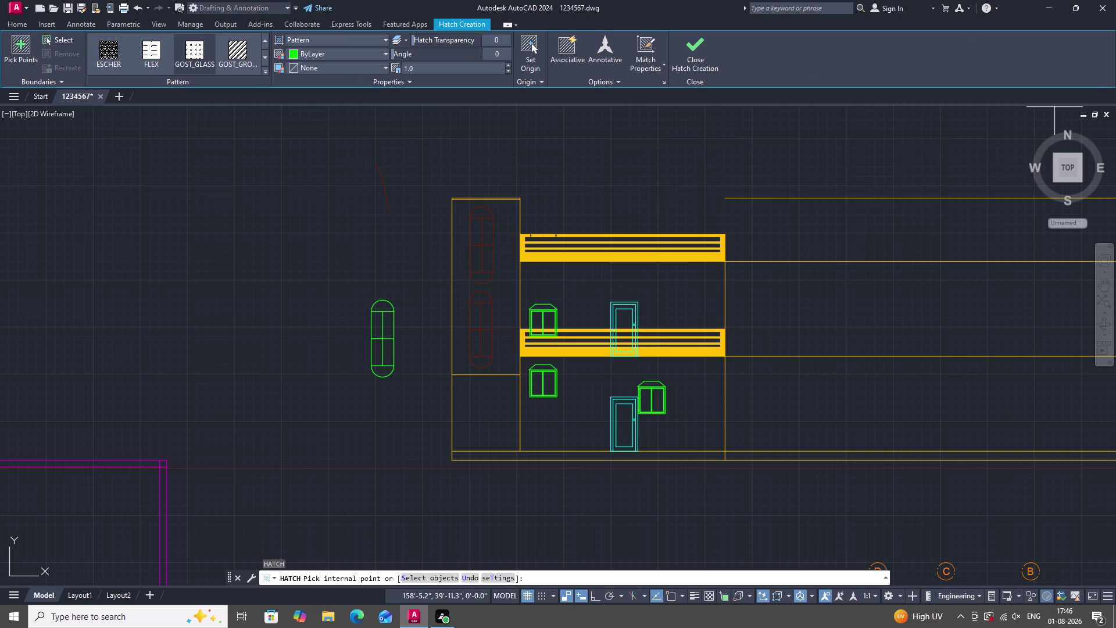
double_click(193, 42)
scroll(up, 3)
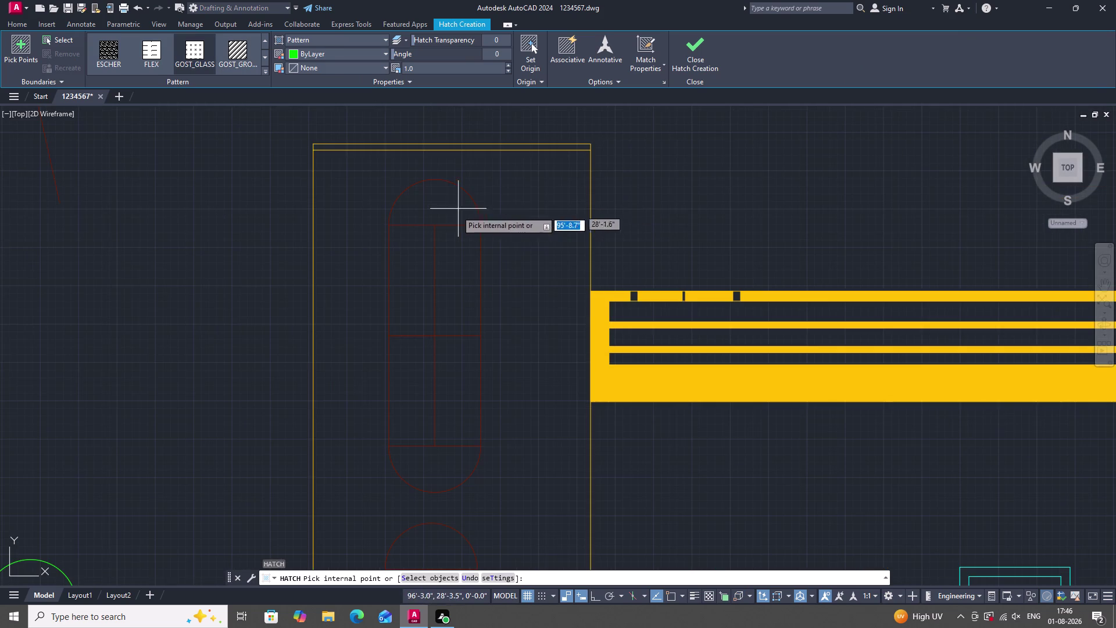
click(438, 210)
click(454, 281)
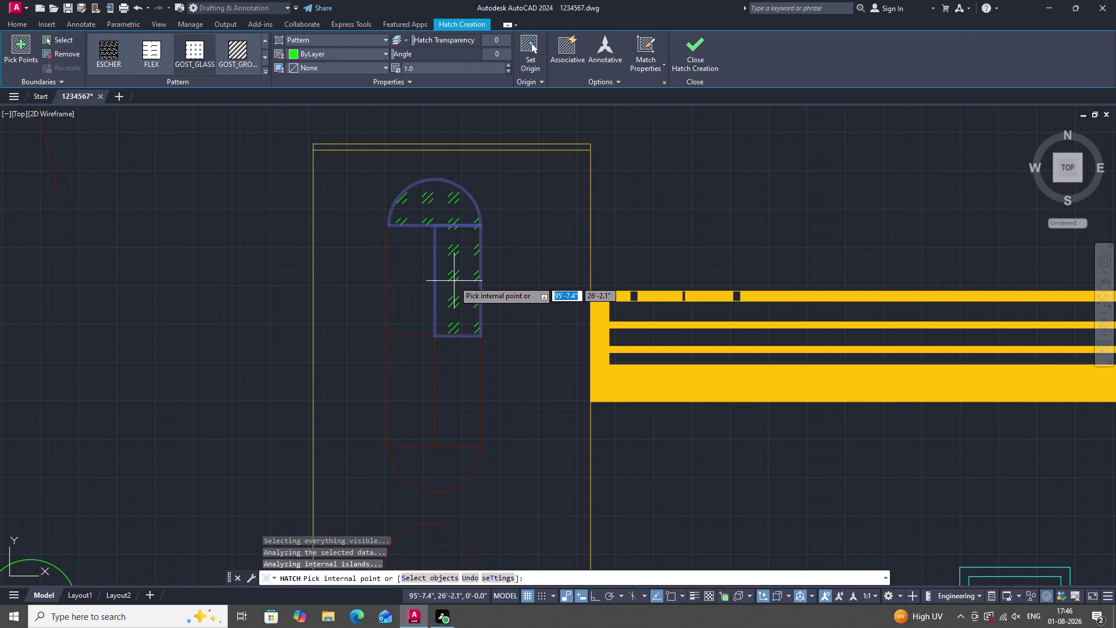
click(405, 276)
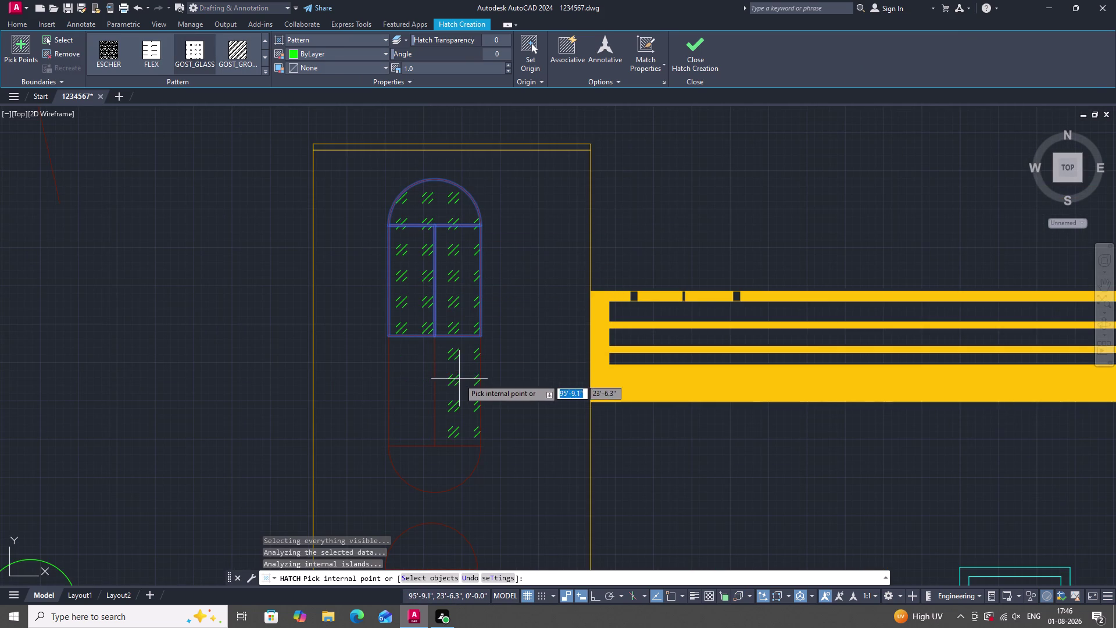
Hatch every pane of the lower arched window and end hatching.
double_click(460, 378)
double_click(409, 373)
scroll(down, 3)
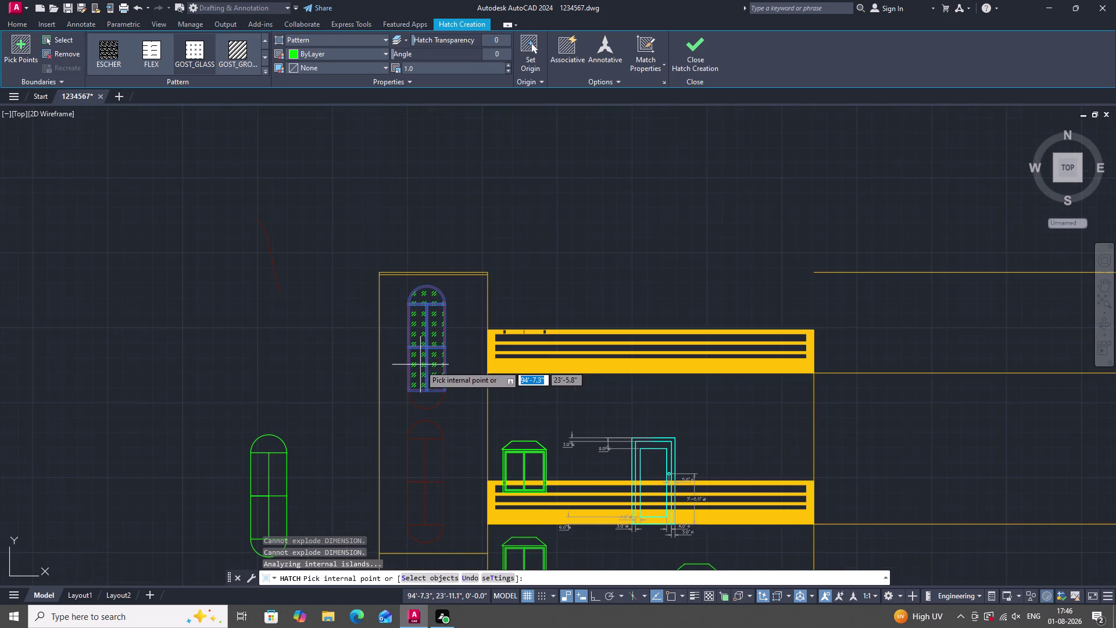
scroll(up, 3)
click(428, 400)
scroll(down, 3)
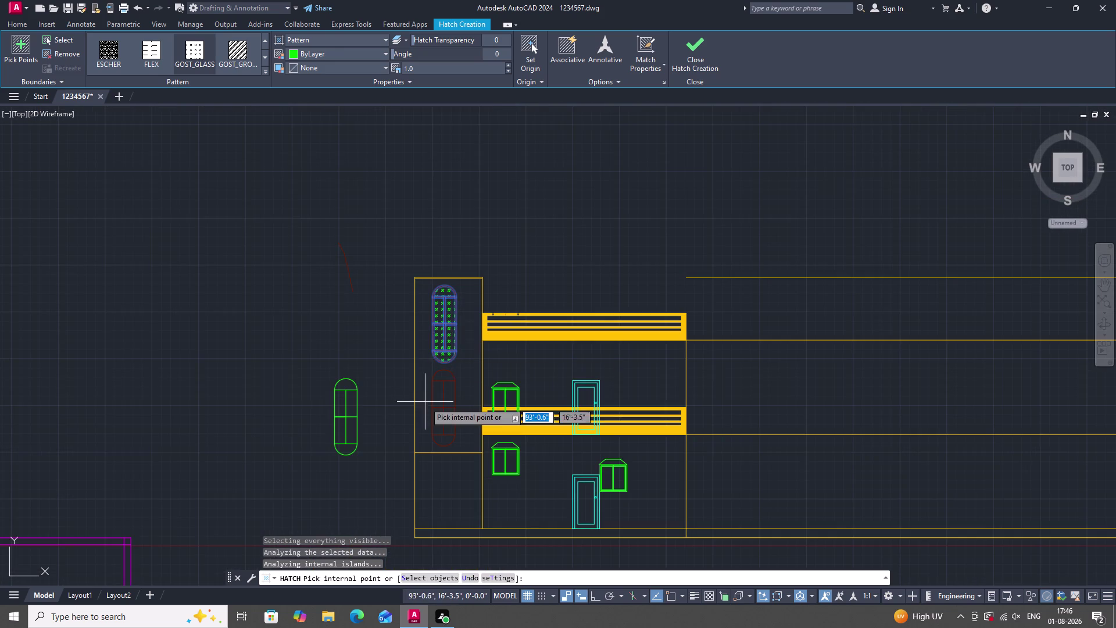
scroll(up, 3)
click(451, 375)
click(434, 348)
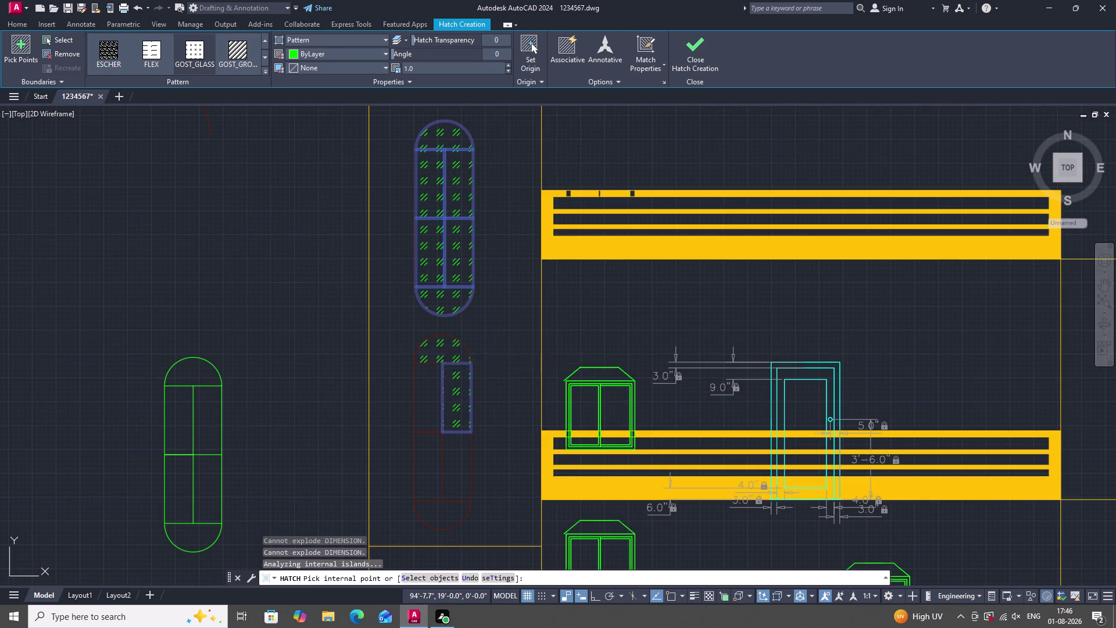
click(429, 389)
scroll(down, 3)
scroll(up, 3)
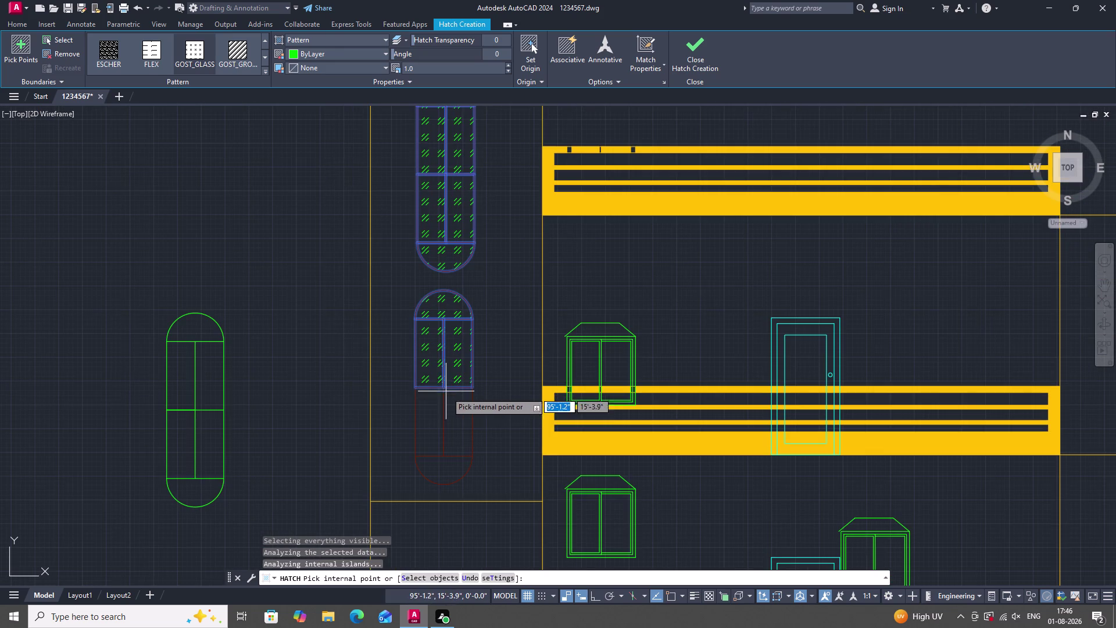
double_click(449, 403)
click(432, 405)
scroll(down, 3)
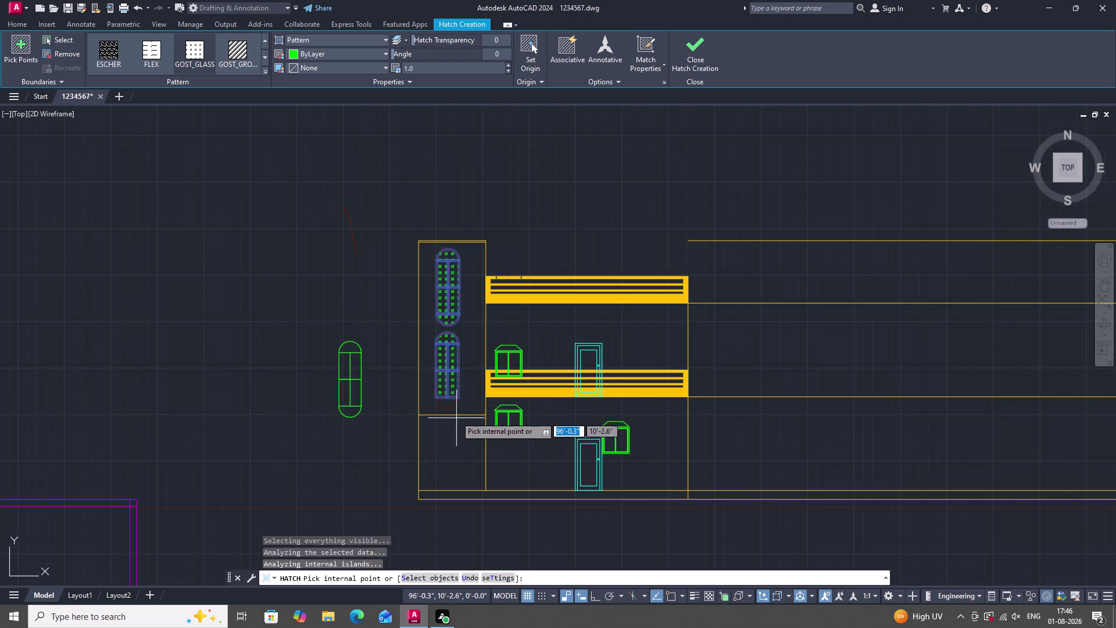
scroll(up, 3)
click(450, 401)
scroll(down, 3)
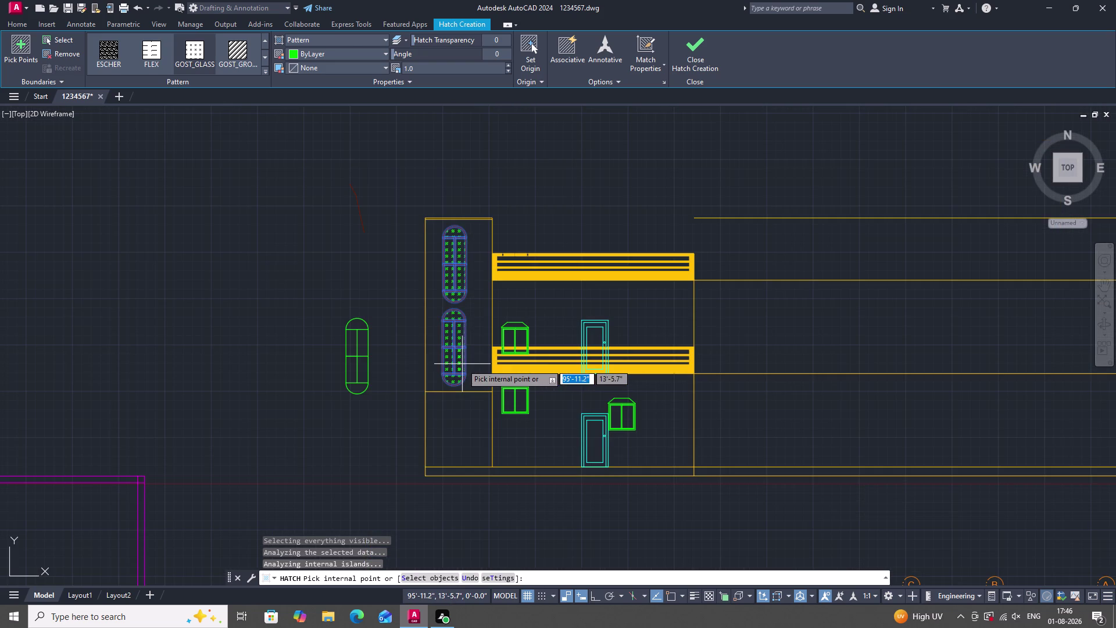
key(Escape)
scroll(down, 3)
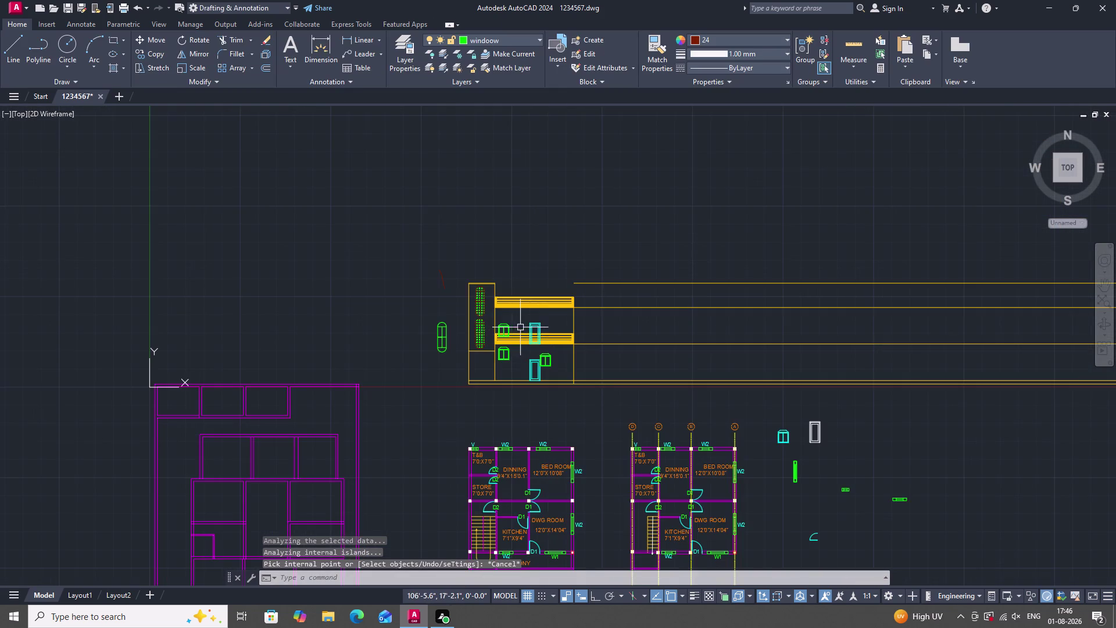
scroll(down, 3)
scroll(up, 3)
scroll(down, 3)
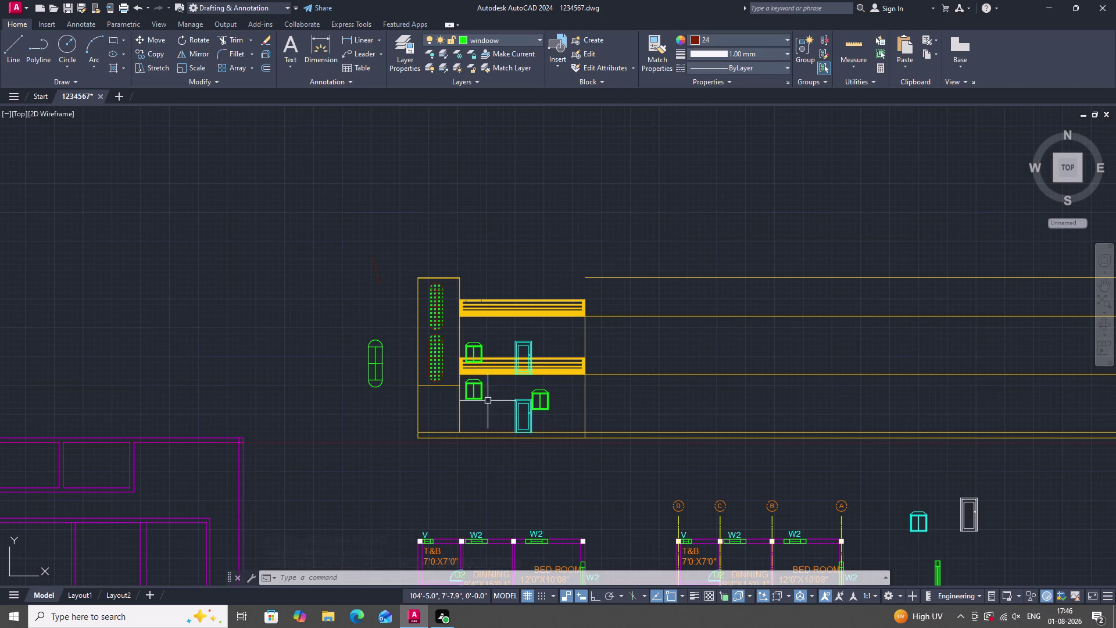
scroll(down, 3)
scroll(up, 3)
scroll(up, 3)
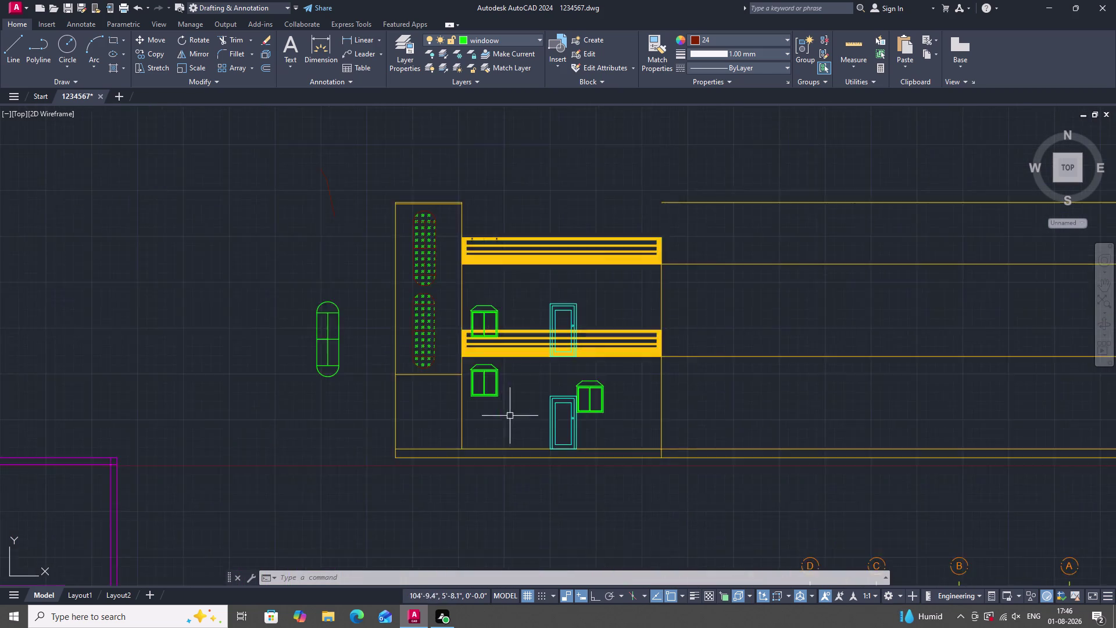
scroll(up, 3)
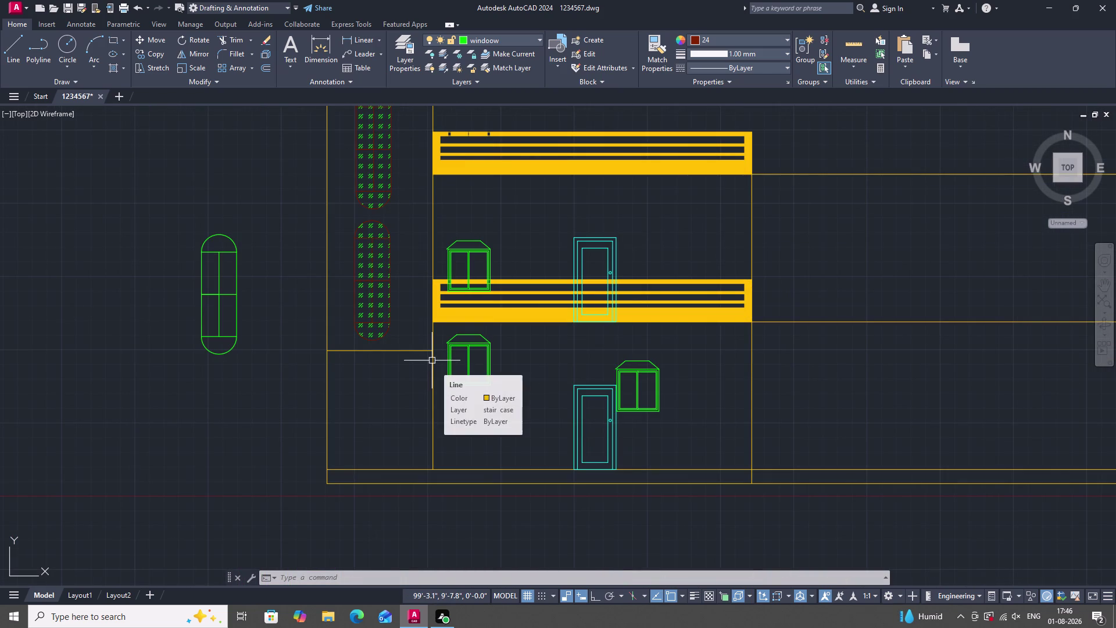
text(REX)
key(BackSpace)
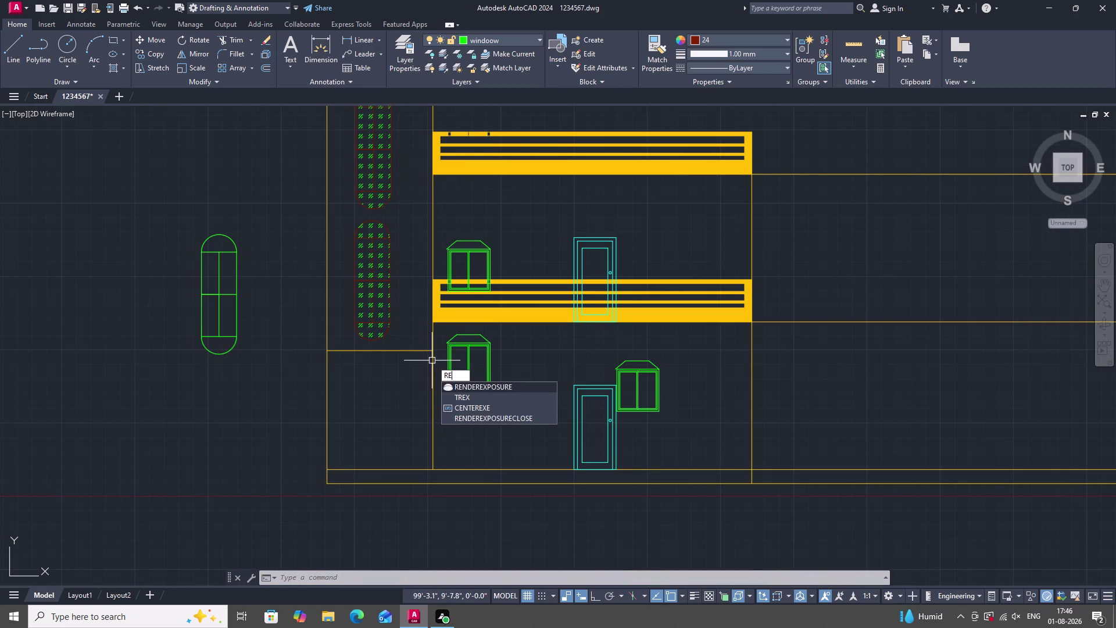
text(C)
key(space)
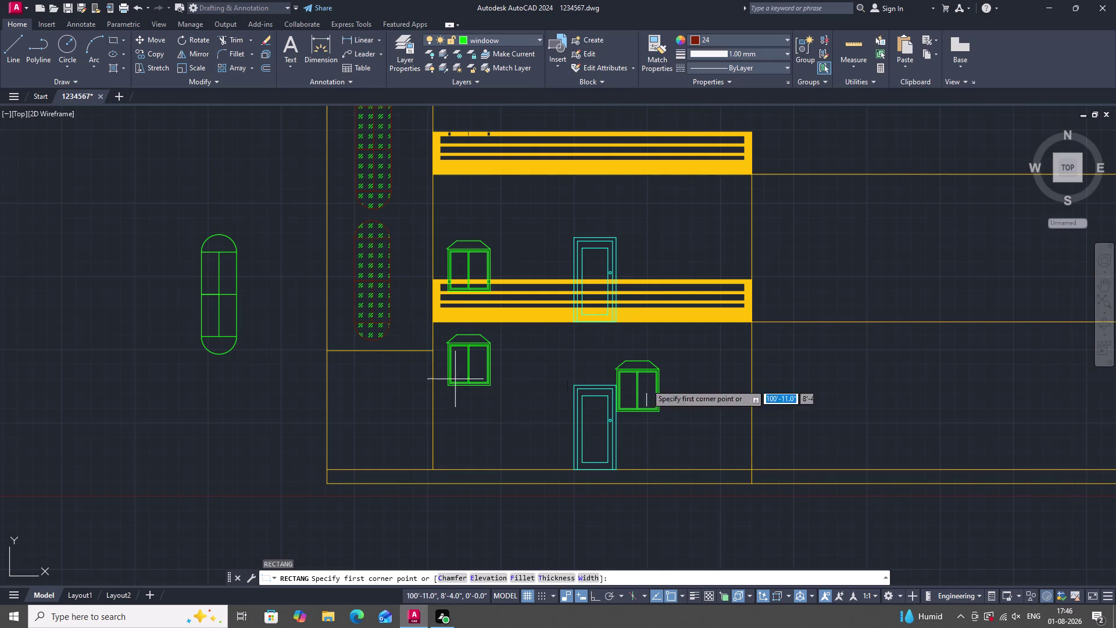
click(380, 351)
click(381, 355)
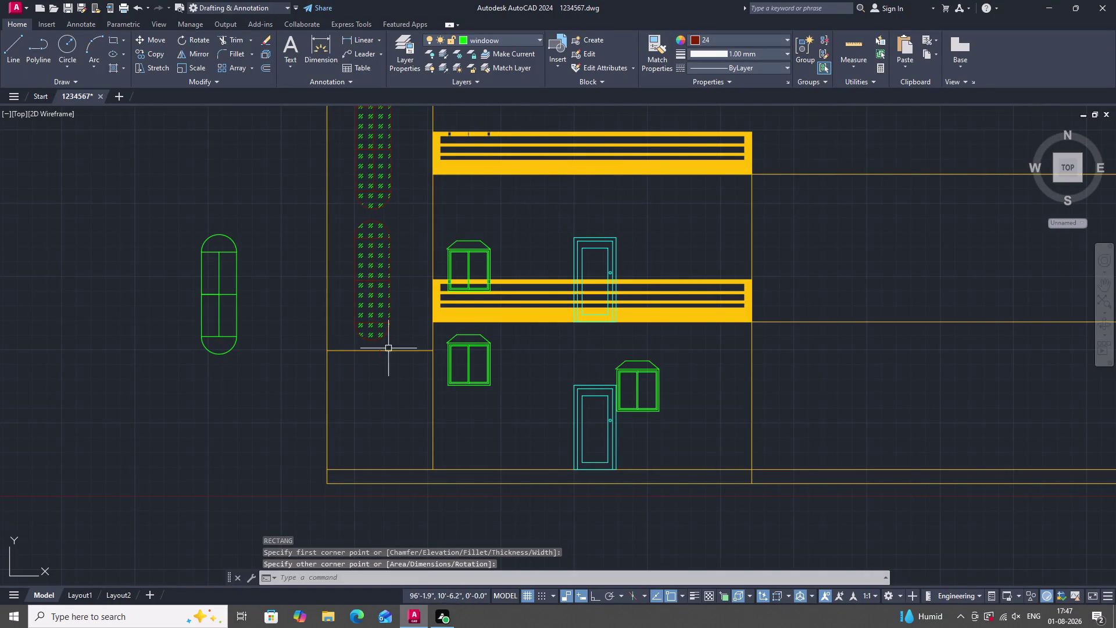
scroll(up, 3)
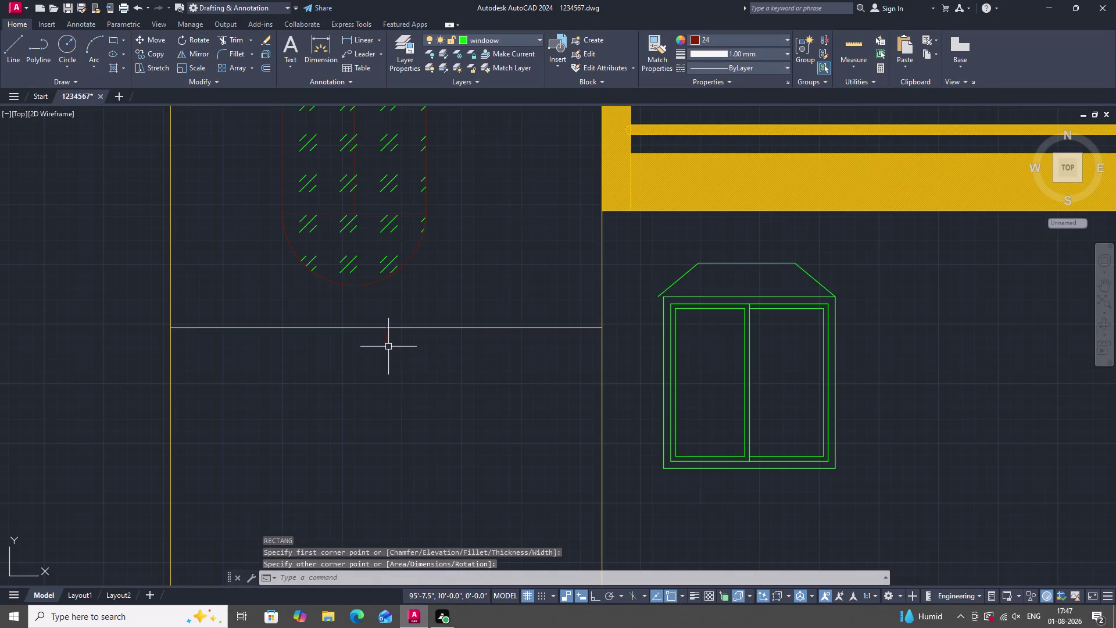
double_click(388, 346)
right_click(411, 397)
key(Escape)
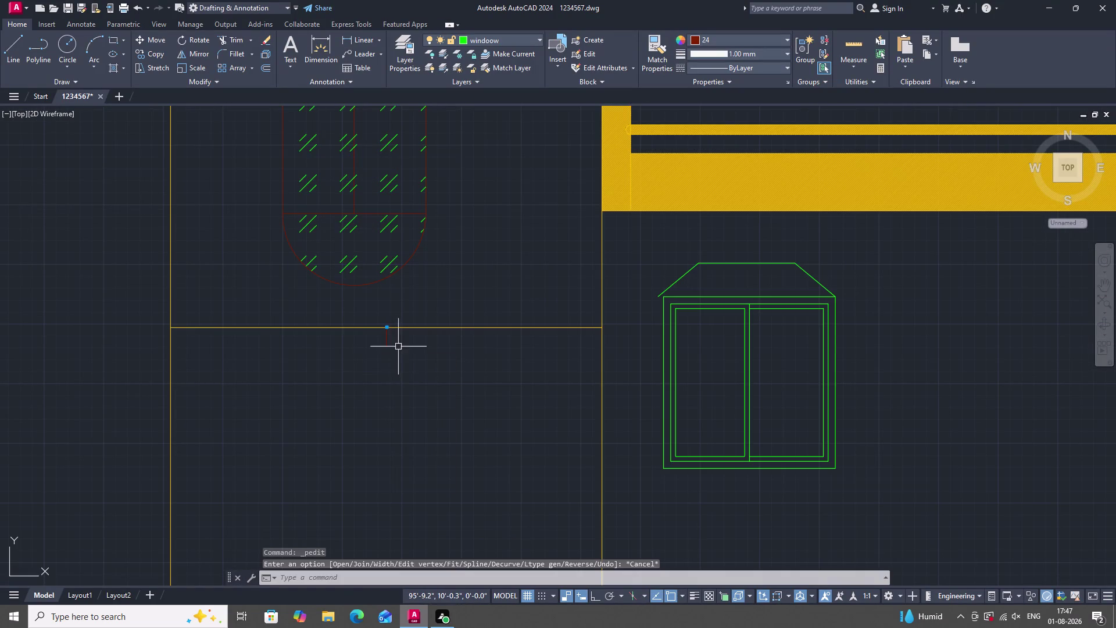
click(384, 341)
right_click(409, 378)
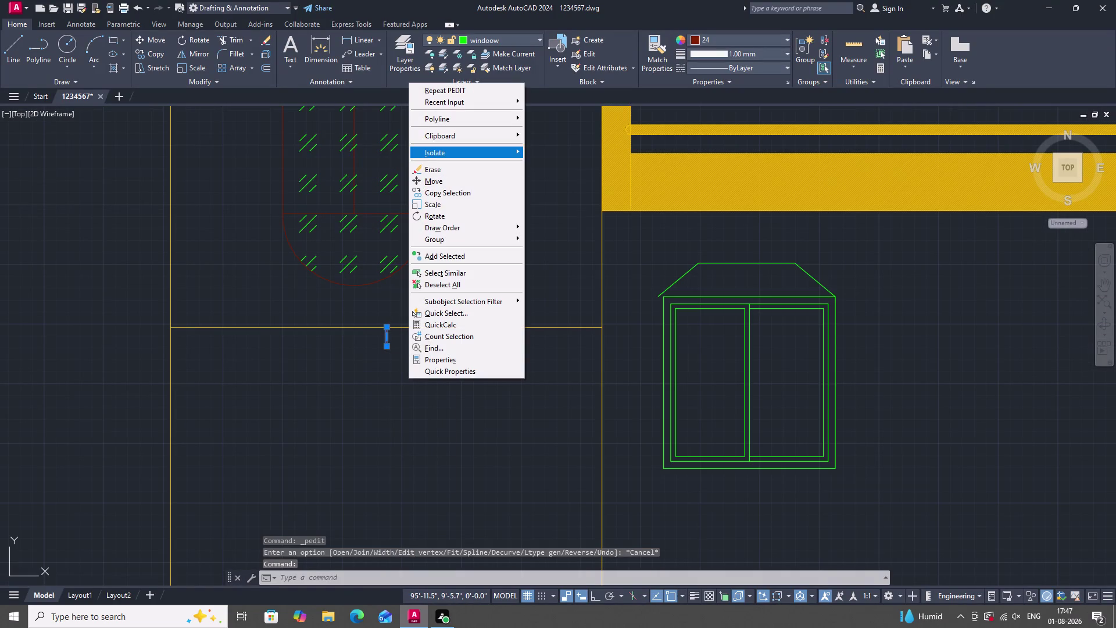
click(444, 168)
scroll(down, 3)
scroll(up, 3)
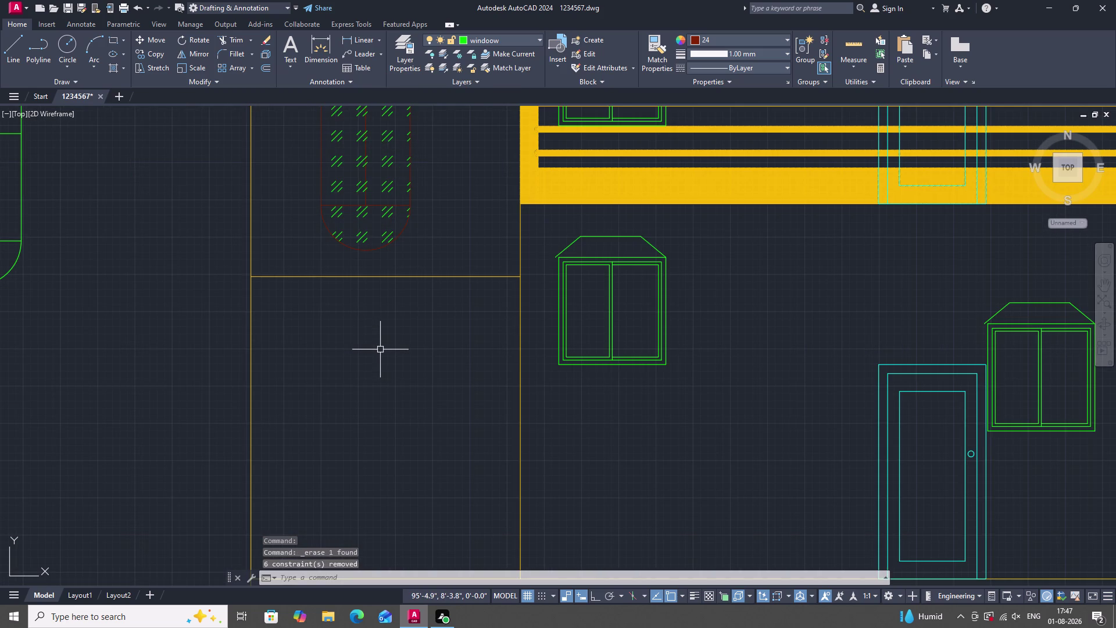
Draw a tall rectangle from the floor line up to the plinth line.
text(REC)
key(space)
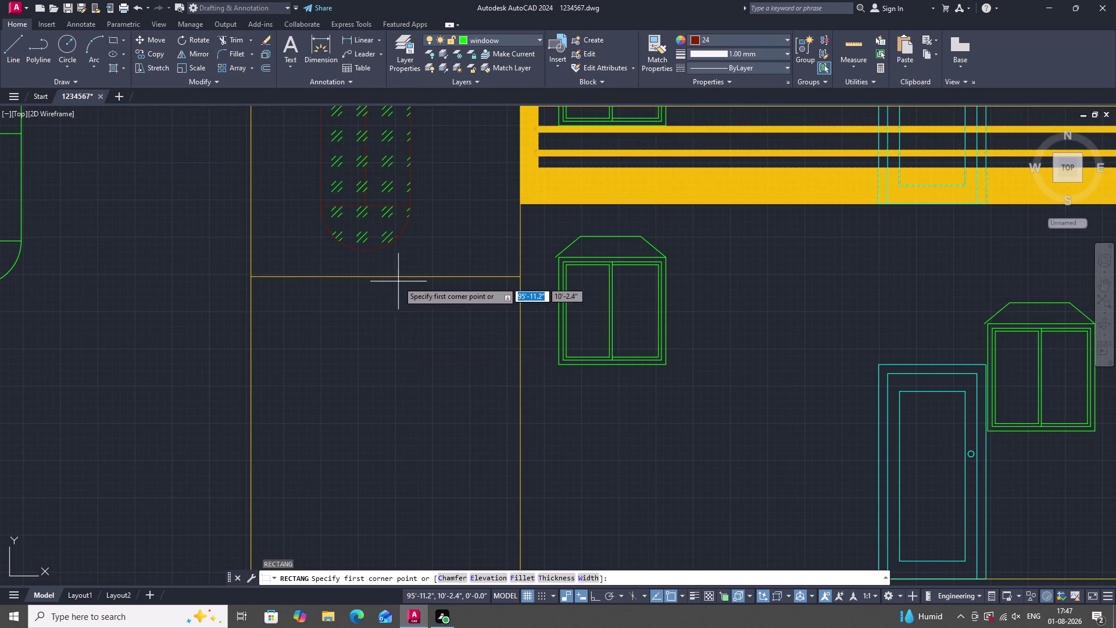
click(384, 276)
scroll(down, 3)
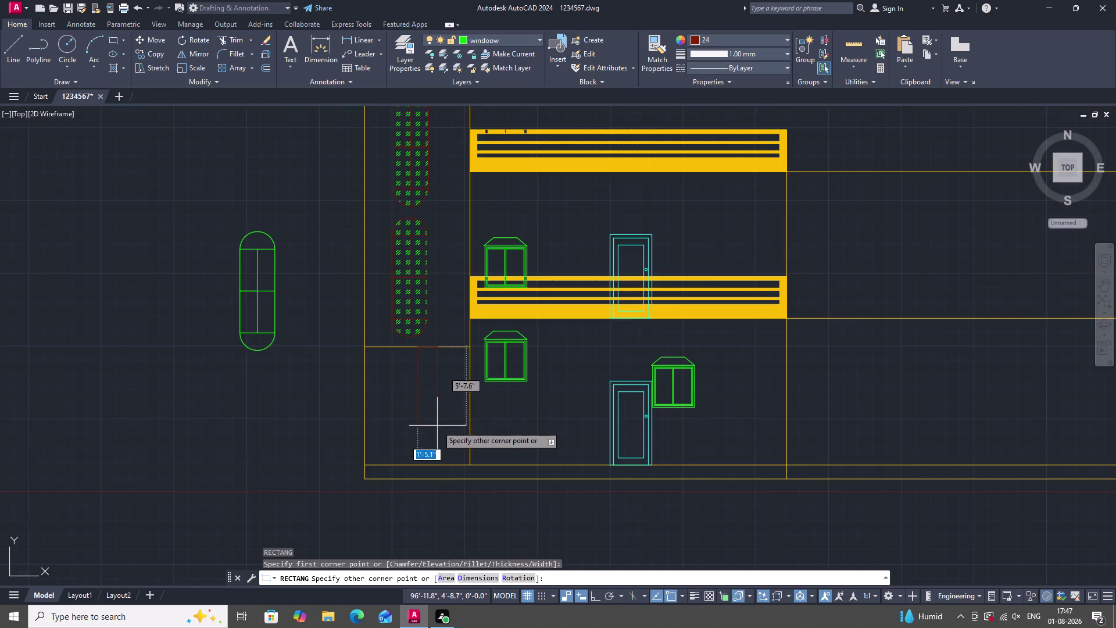
scroll(up, 3)
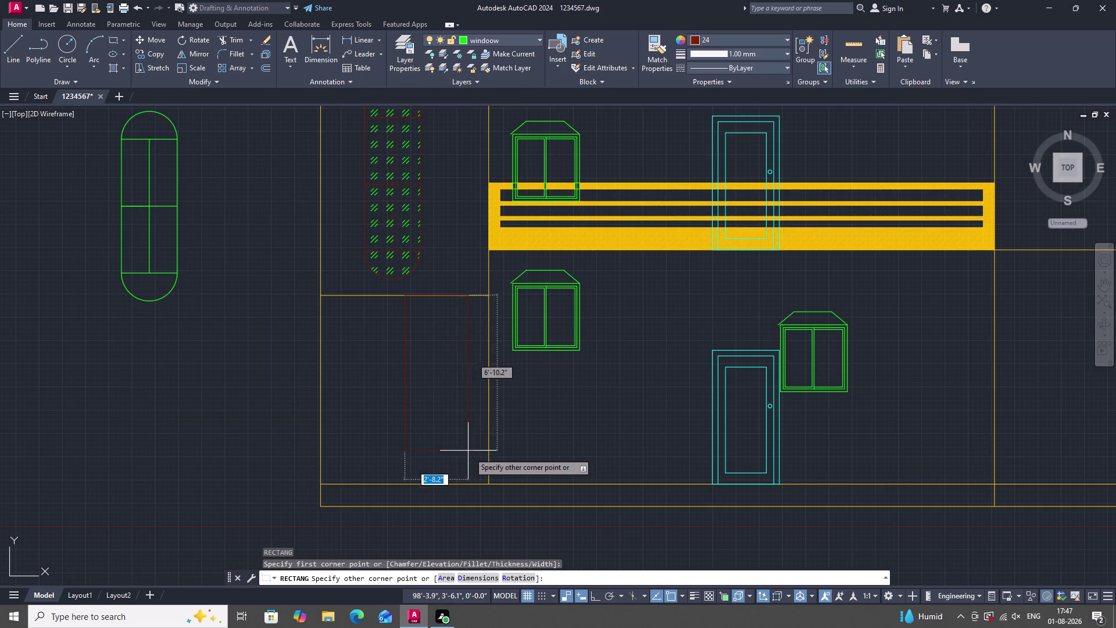
click(489, 484)
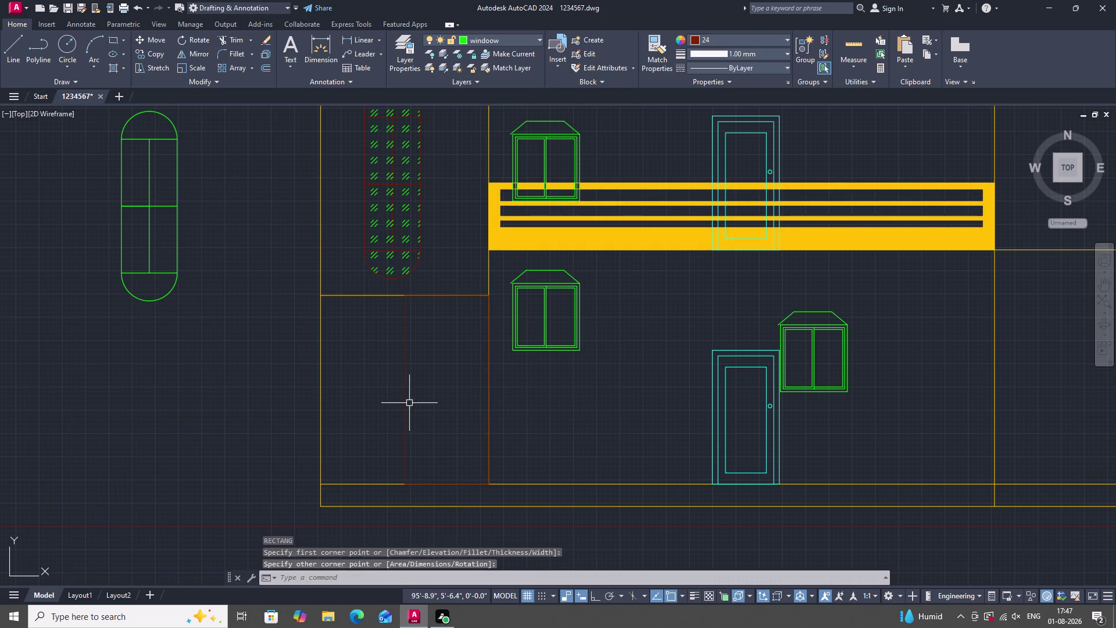
Offset the tall rectangle inward twice using OFFSET Through with picked points.
key(Escape)
click(405, 385)
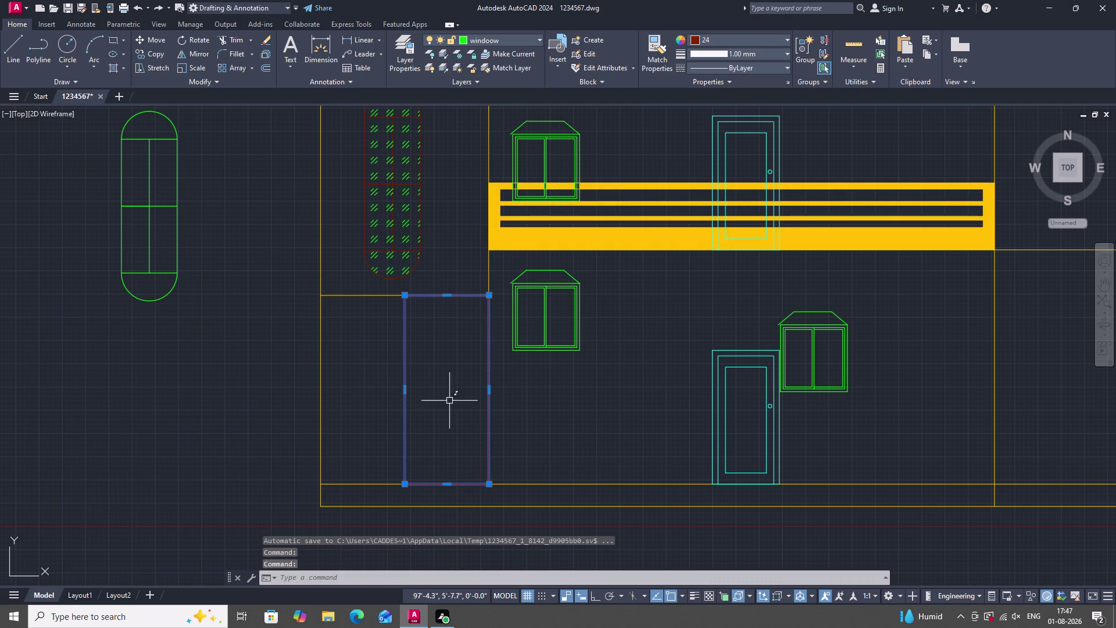
text(O)
key(space)
key(space)
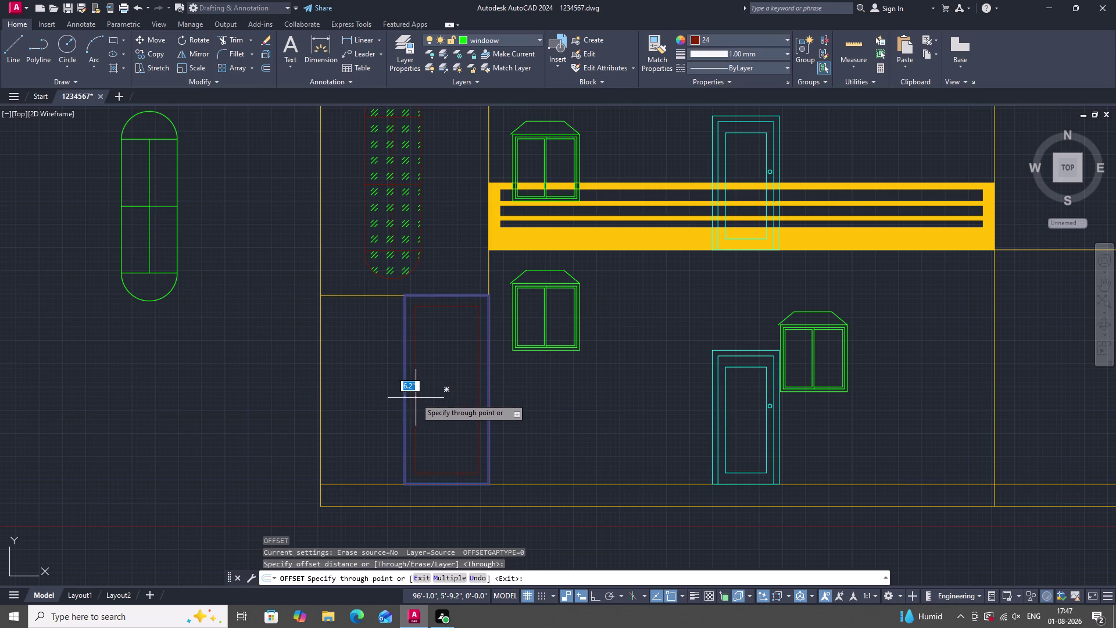
click(411, 396)
click(412, 396)
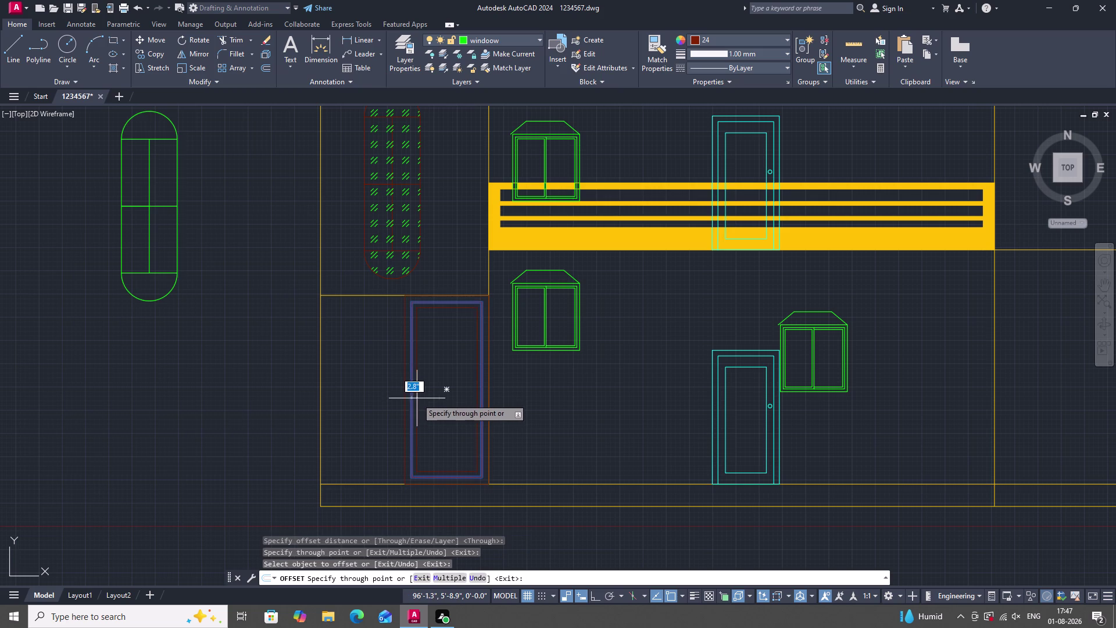
click(418, 398)
Offset the newest outlines inward four more times, down to the smallest innermost outline.
double_click(418, 398)
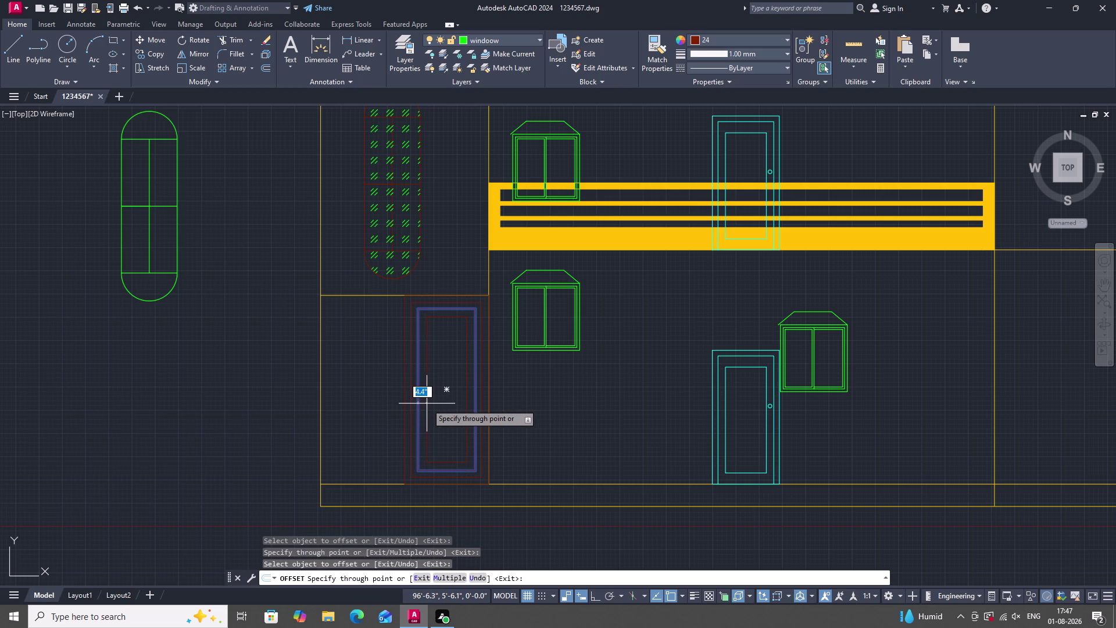
click(426, 404)
double_click(426, 403)
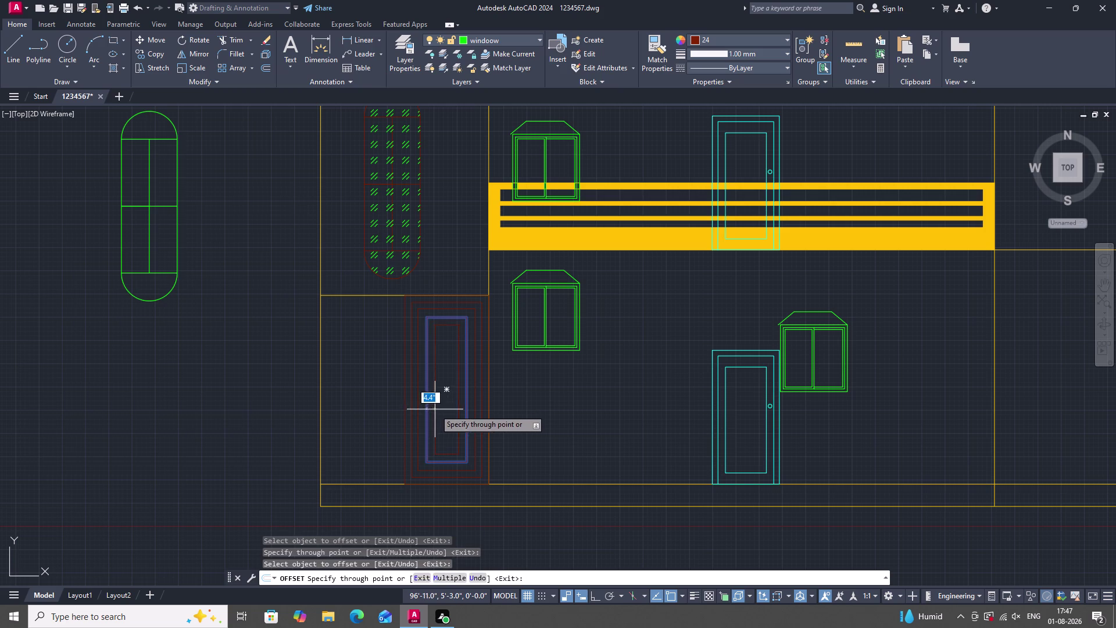
double_click(435, 409)
click(435, 410)
double_click(440, 409)
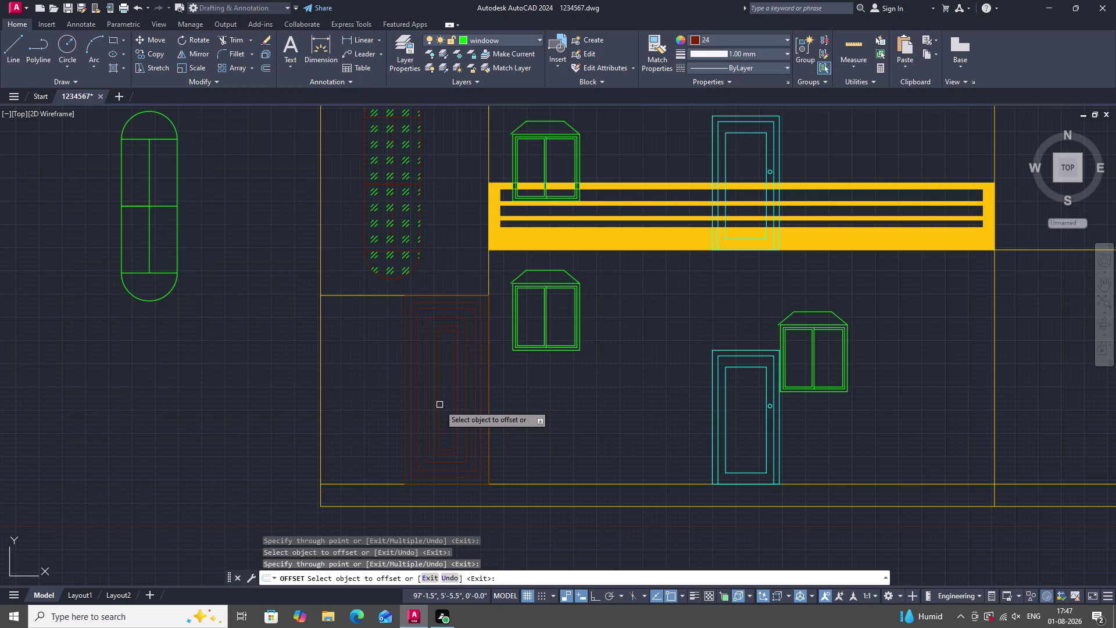
click(441, 398)
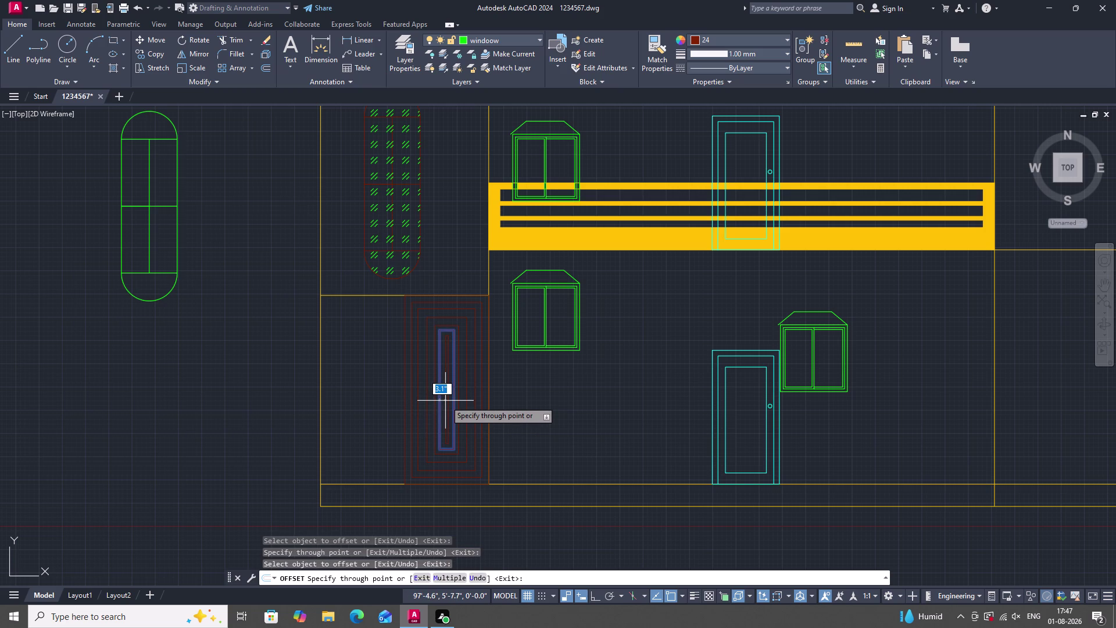
click(445, 401)
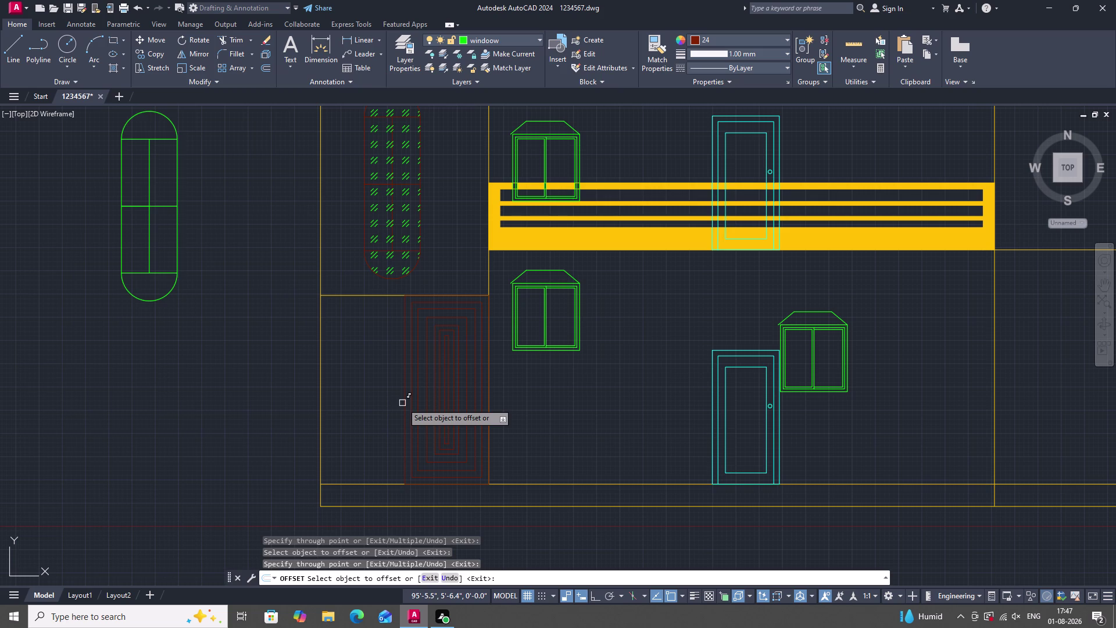
key(Escape)
Mirror all nested outlines about the rectangle's left edge, keeping the originals.
click(491, 477)
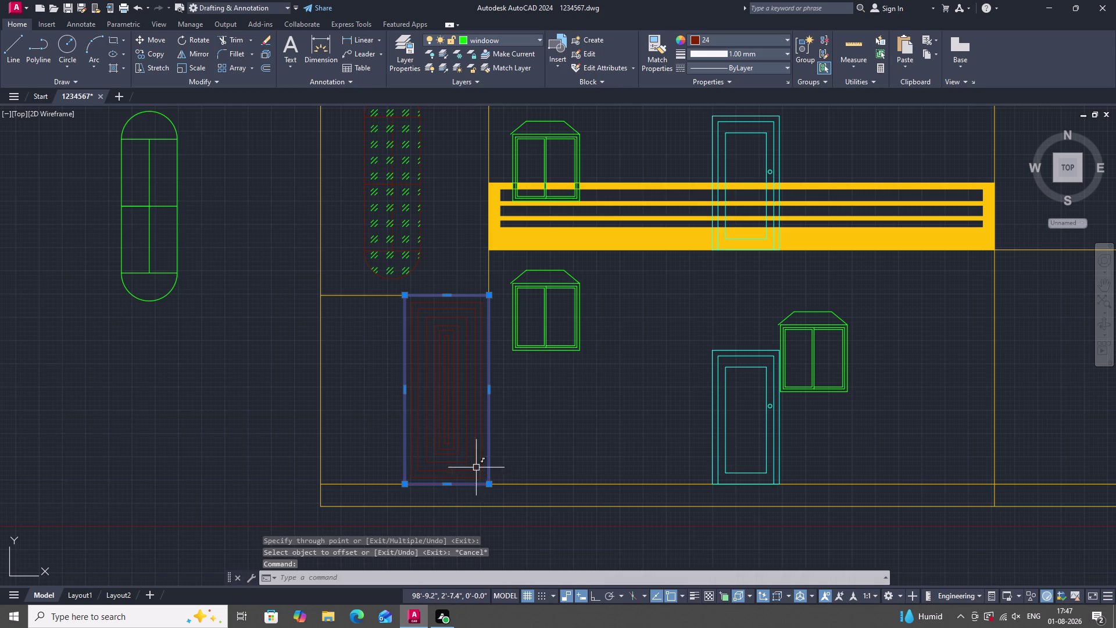
key(Escape)
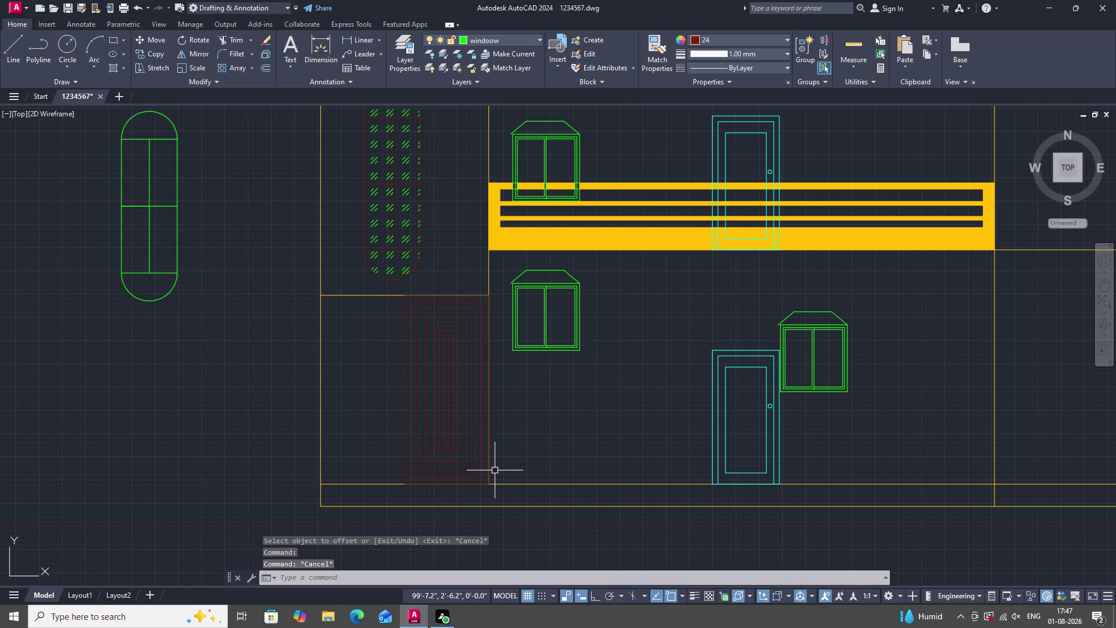
click(373, 281)
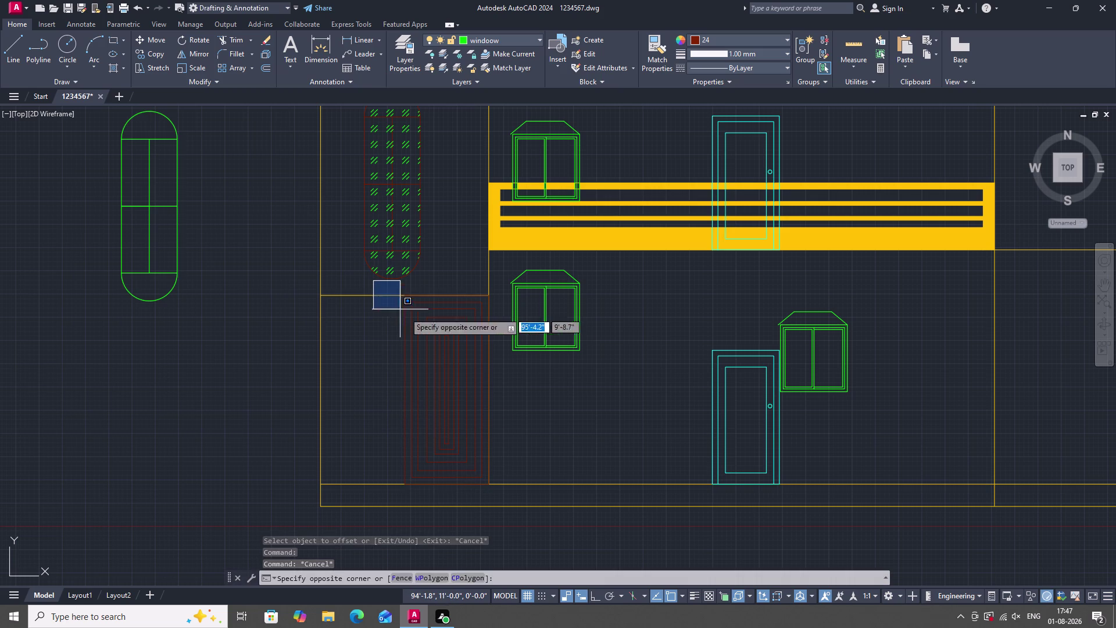
click(519, 496)
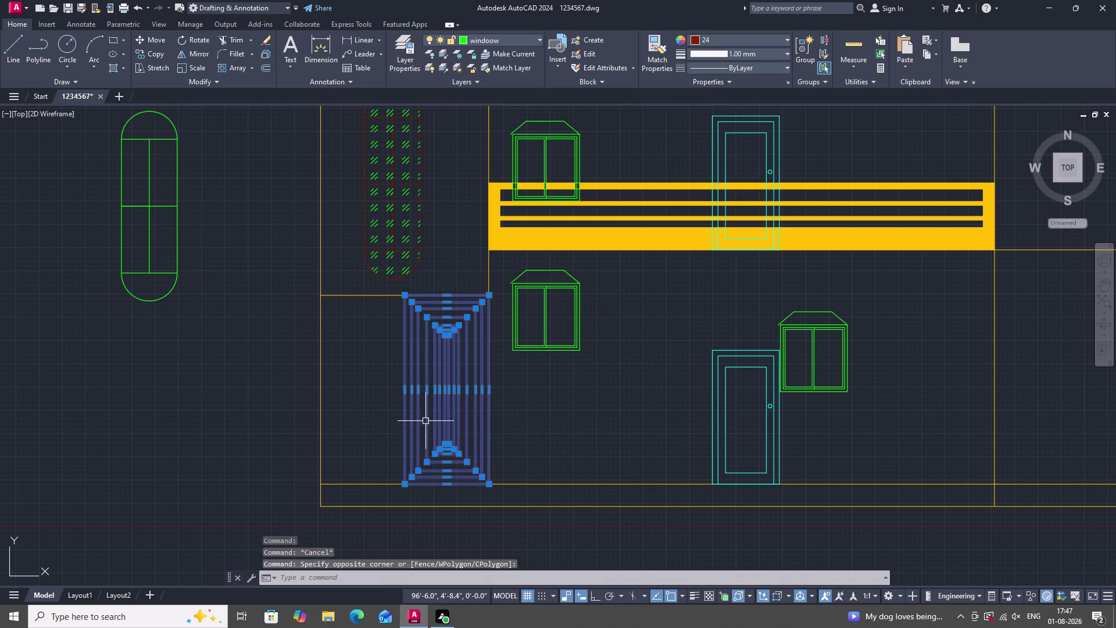
text(MI)
key(space)
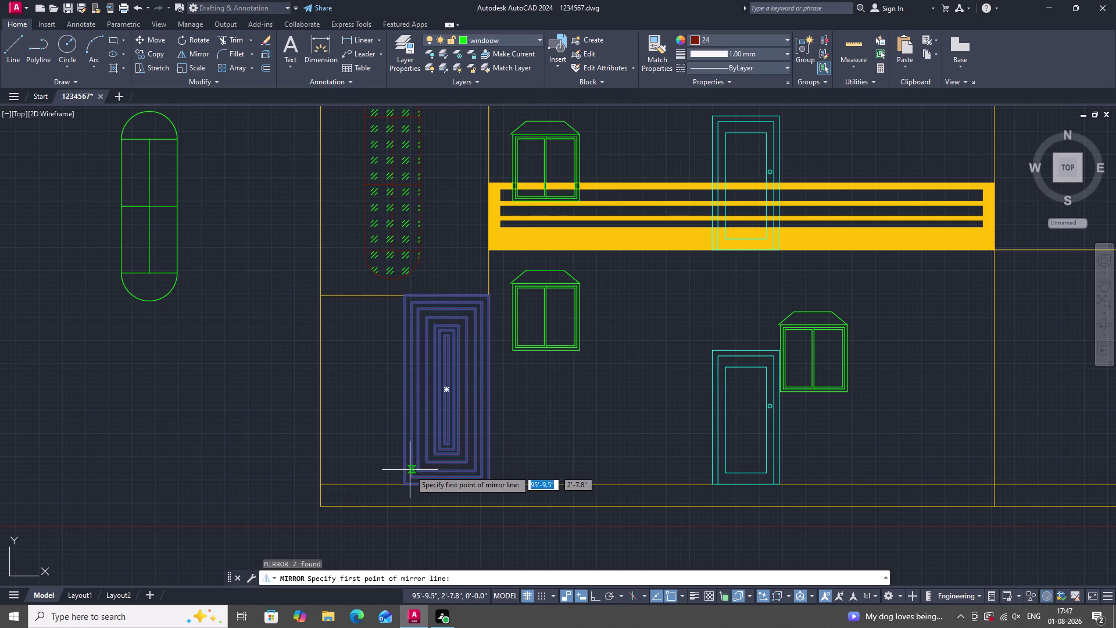
click(405, 484)
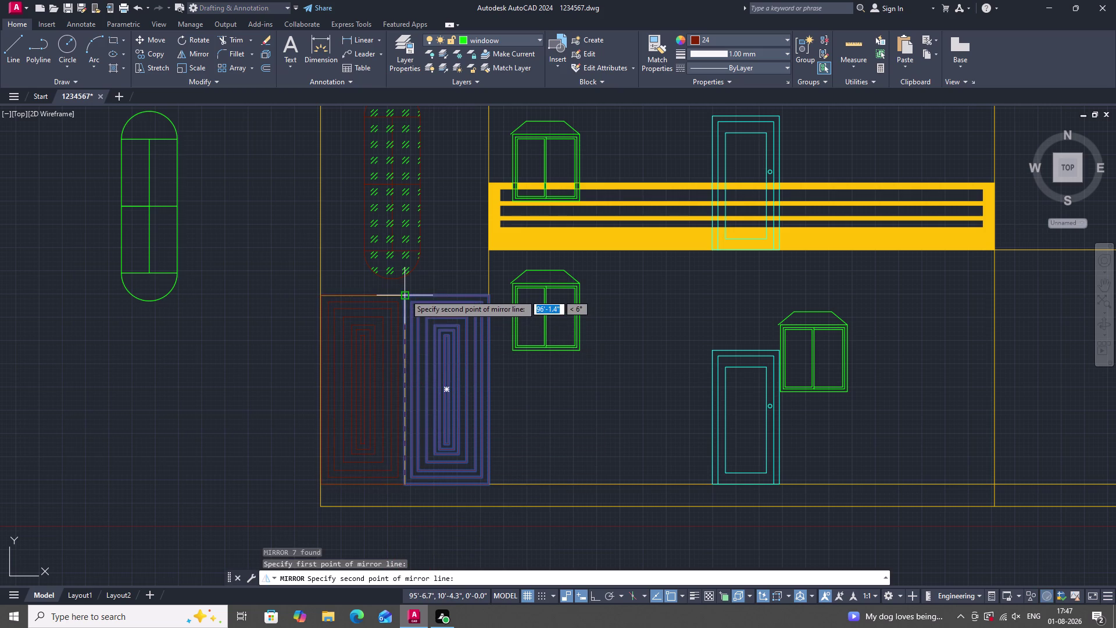
click(405, 295)
drag(430, 336, 406, 294)
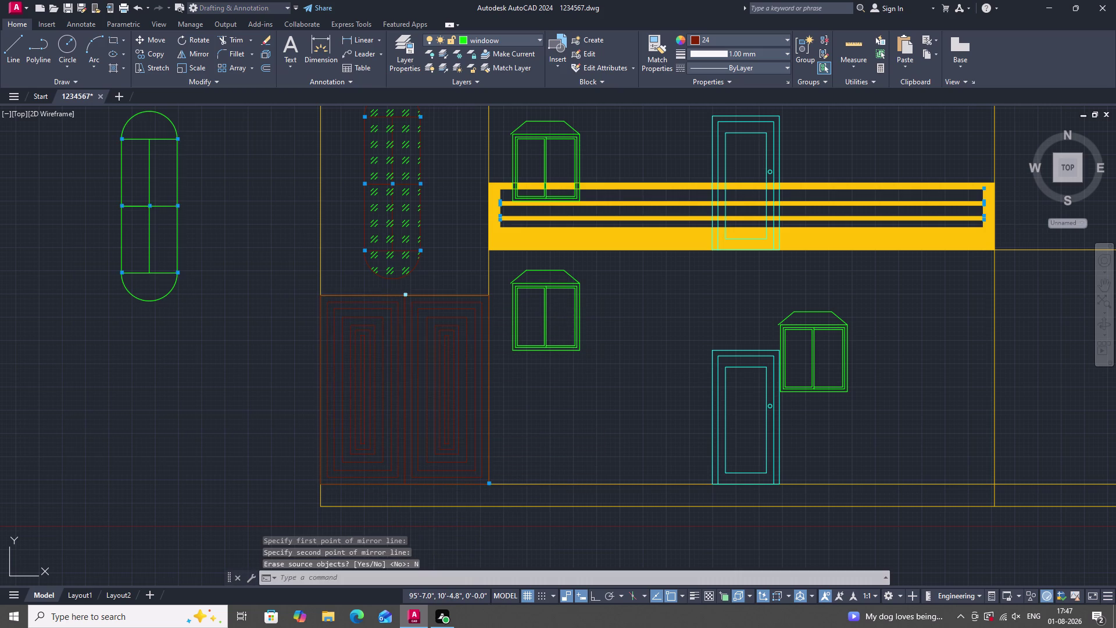
scroll(down, 3)
scroll(up, 3)
scroll(down, 3)
scroll(up, 3)
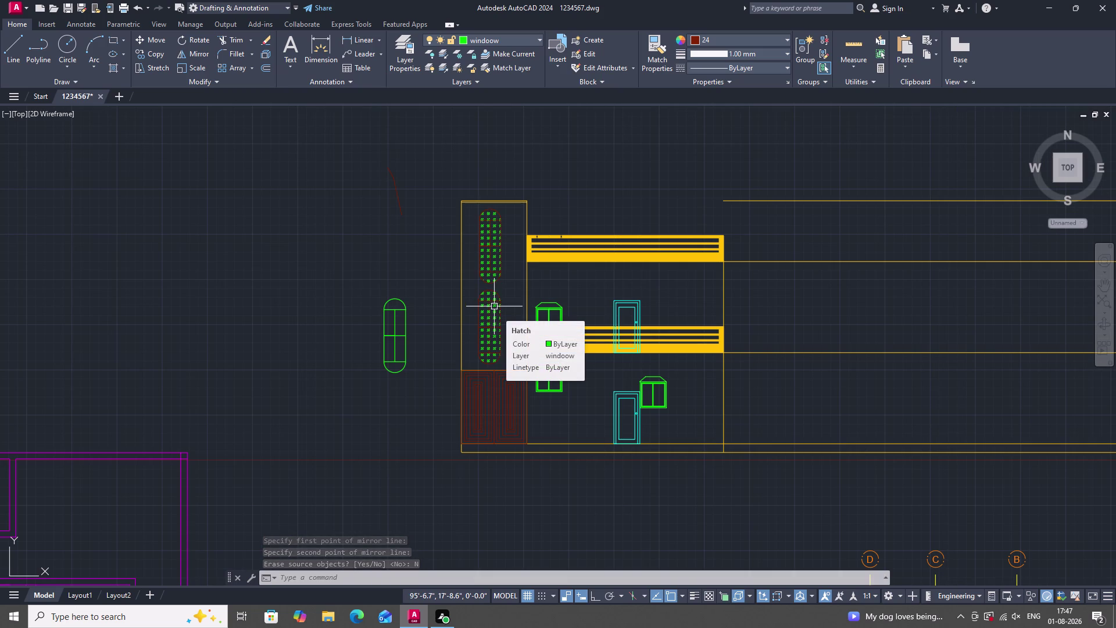
scroll(down, 3)
scroll(up, 3)
scroll(up, 3)
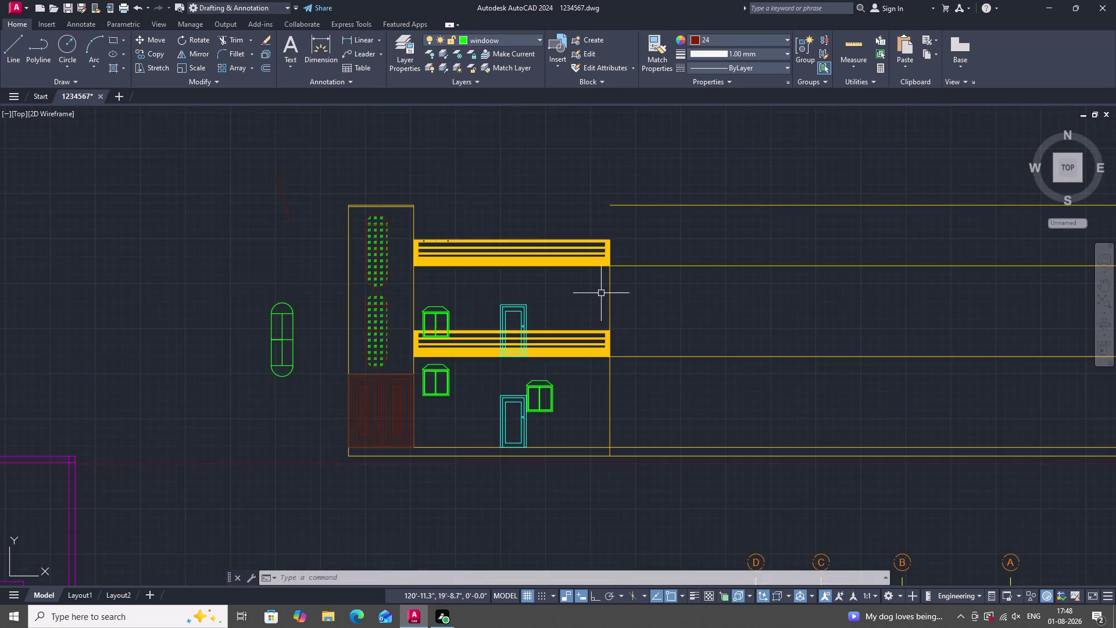
scroll(down, 3)
scroll(up, 3)
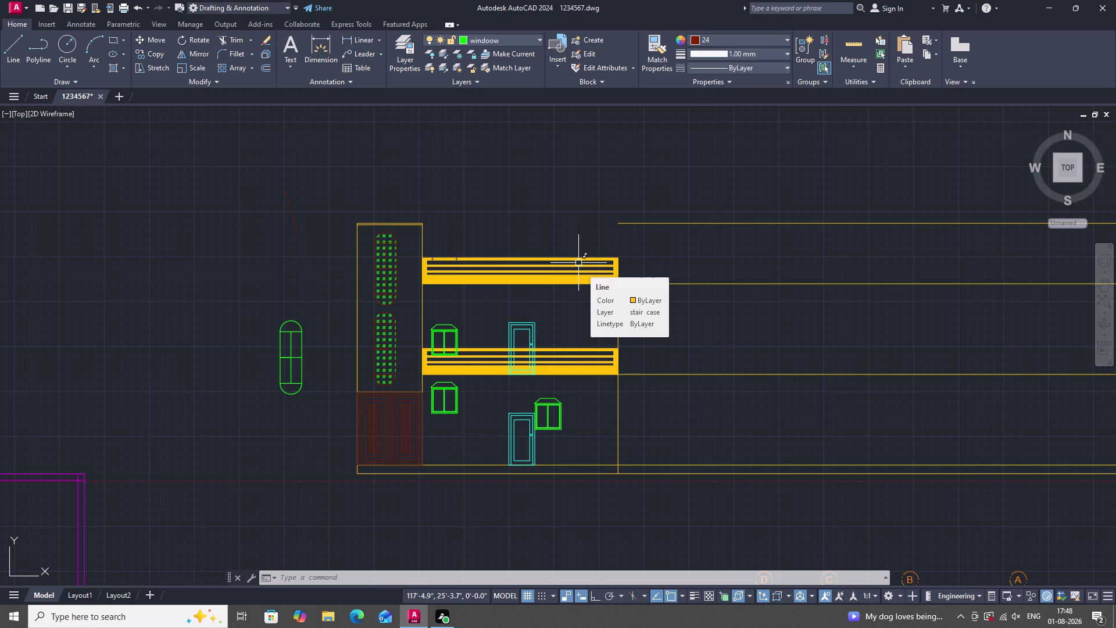
scroll(down, 3)
scroll(up, 3)
scroll(down, 3)
scroll(up, 3)
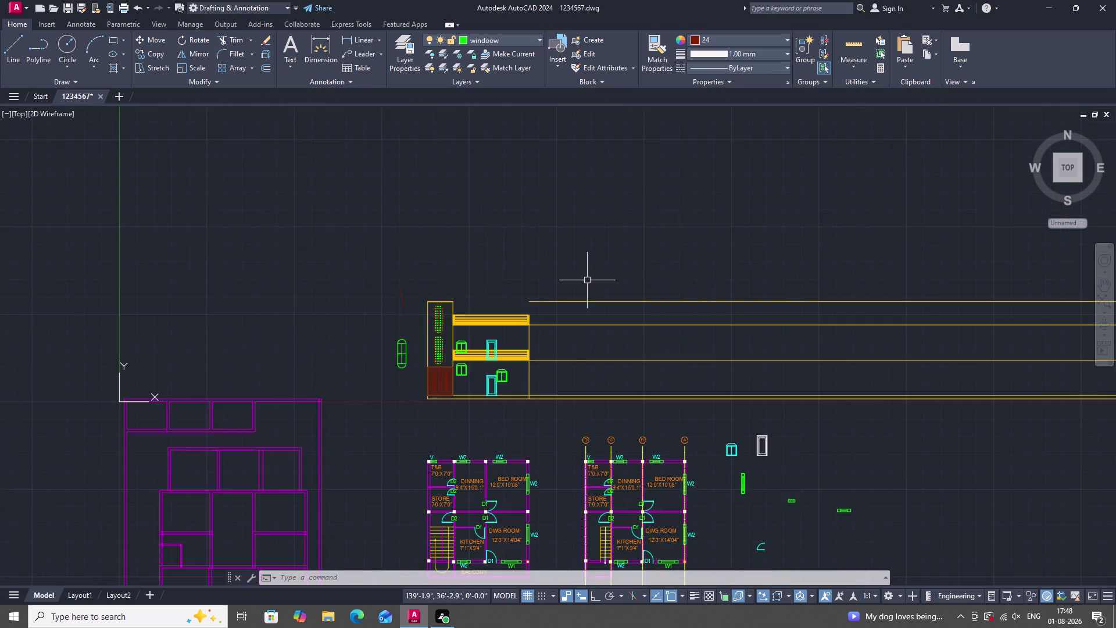
scroll(up, 3)
scroll(down, 3)
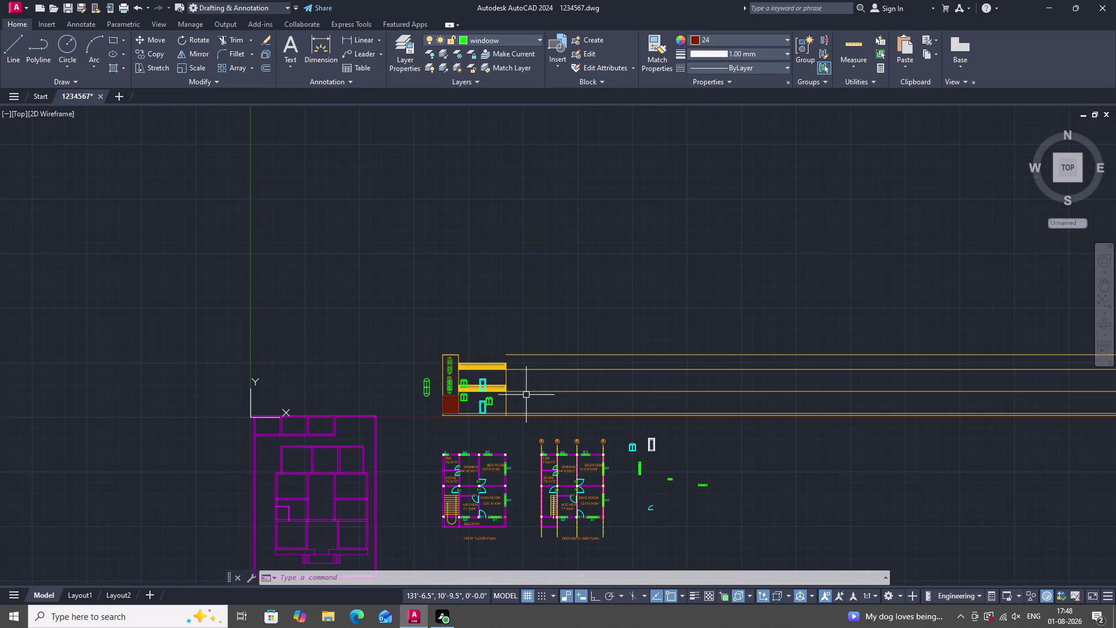
scroll(up, 3)
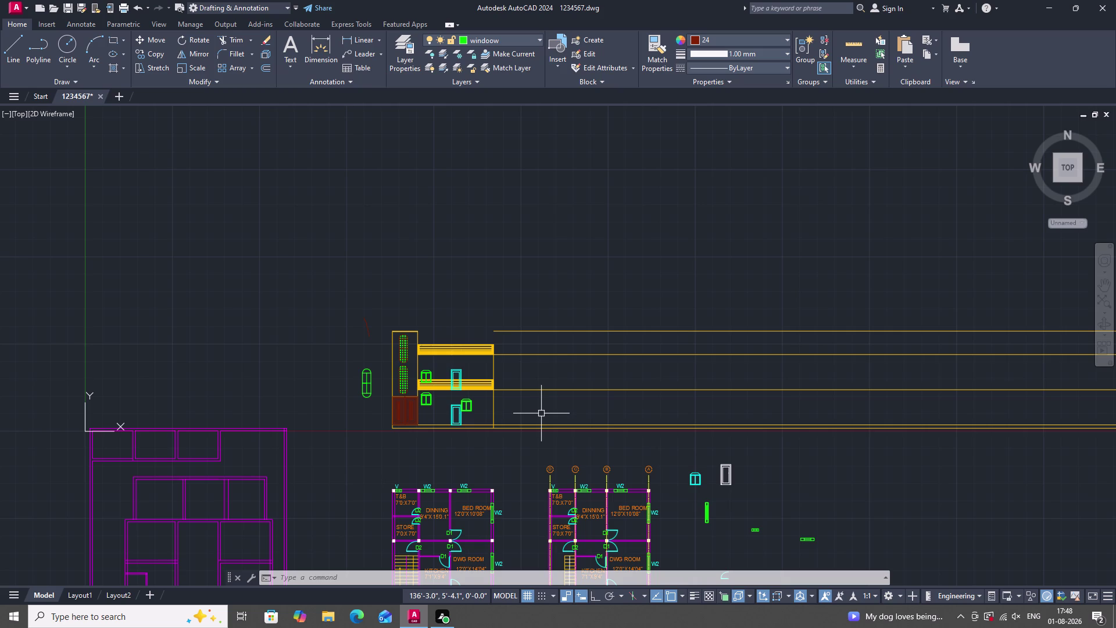
scroll(up, 3)
scroll(up, 3)
scroll(down, 3)
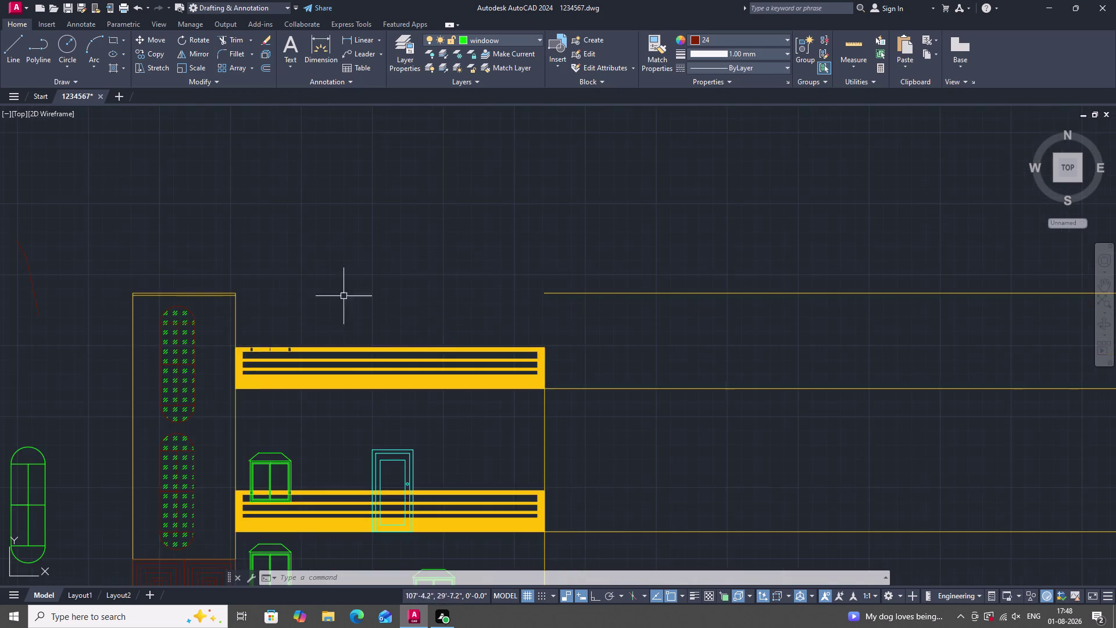
scroll(down, 3)
scroll(up, 3)
scroll(down, 3)
scroll(up, 3)
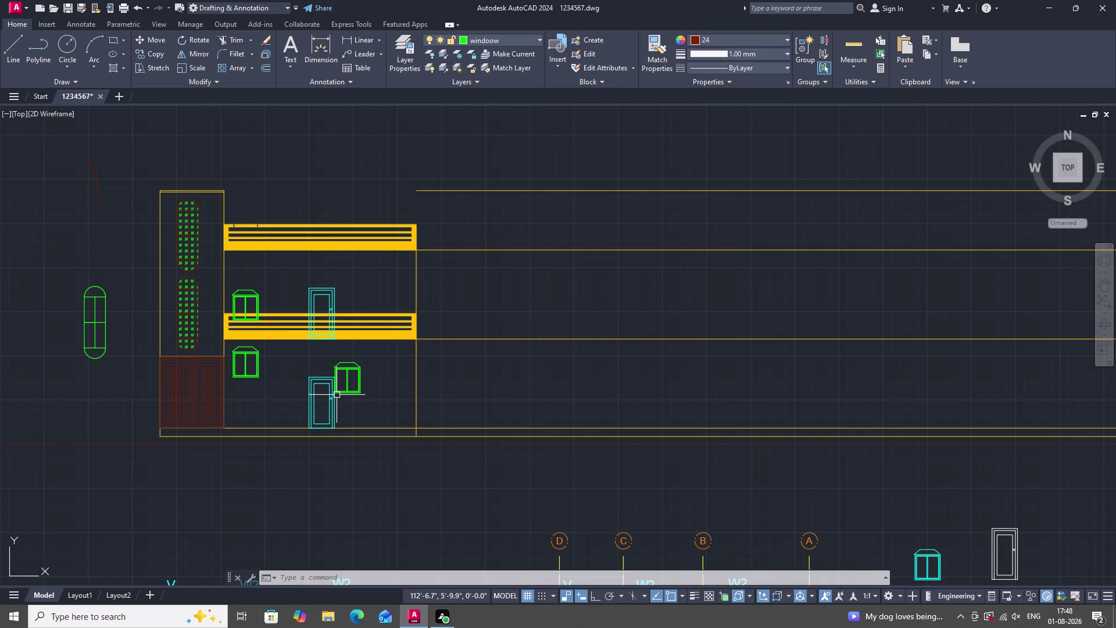
scroll(up, 3)
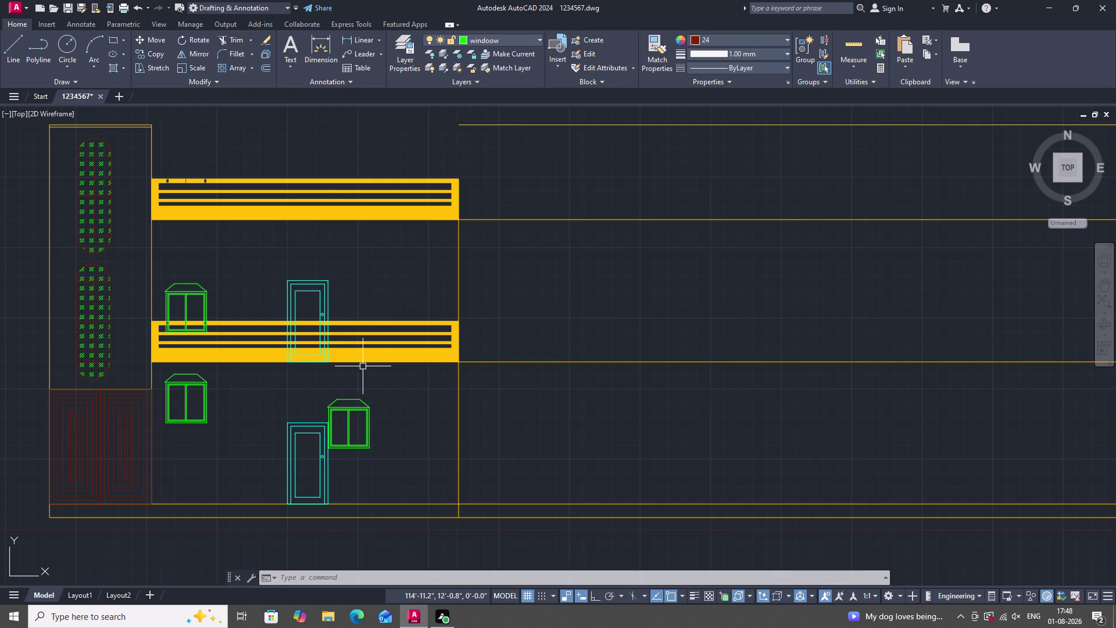
scroll(up, 3)
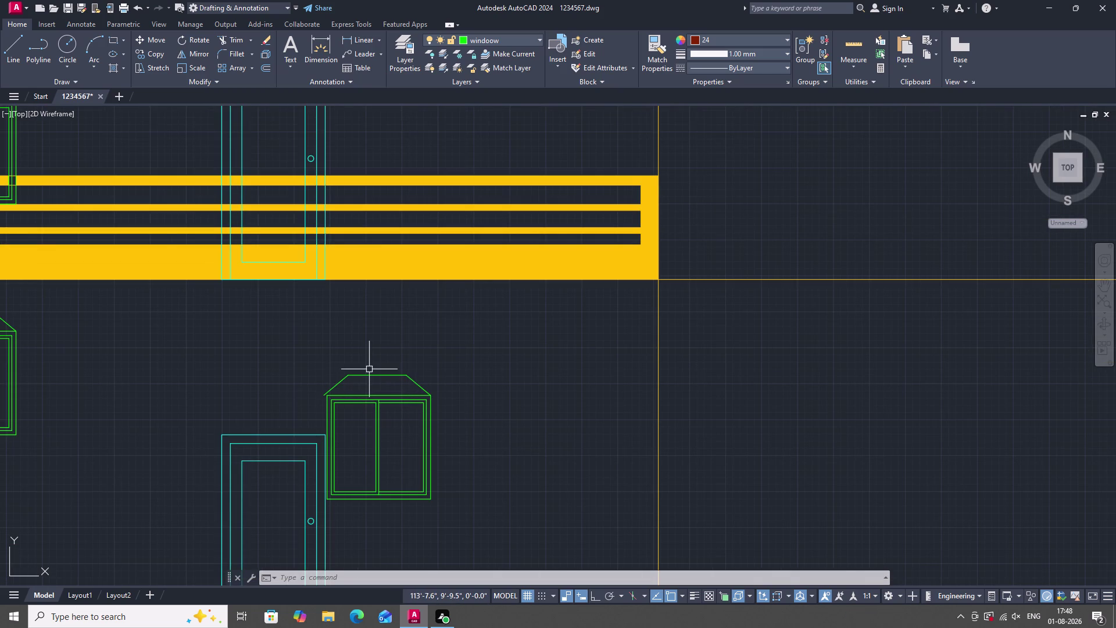
scroll(down, 3)
scroll(up, 3)
scroll(down, 3)
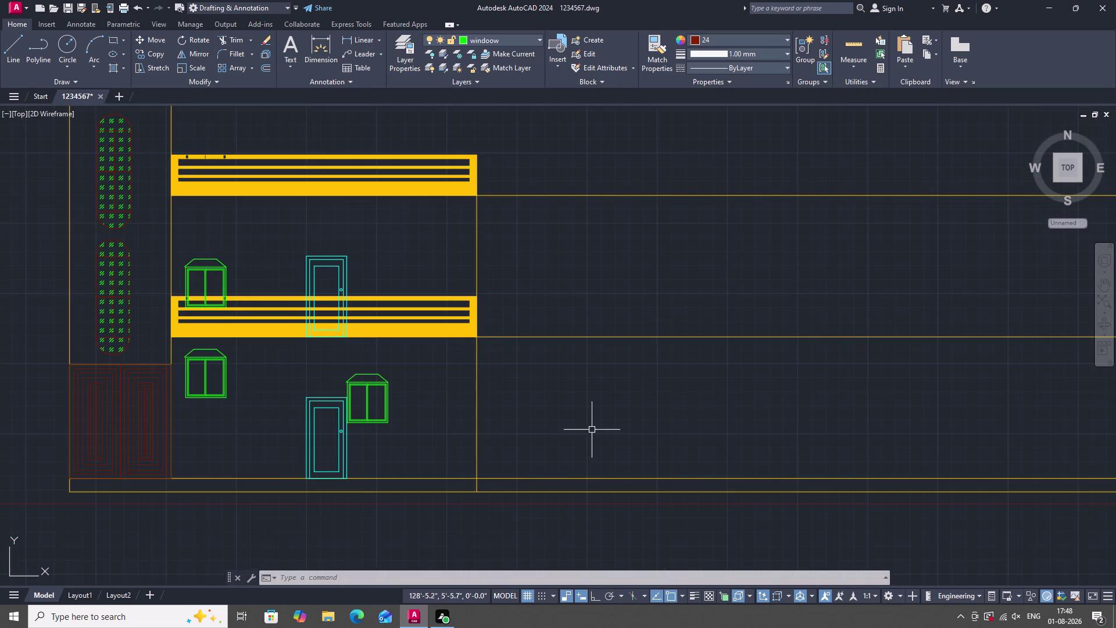
scroll(up, 3)
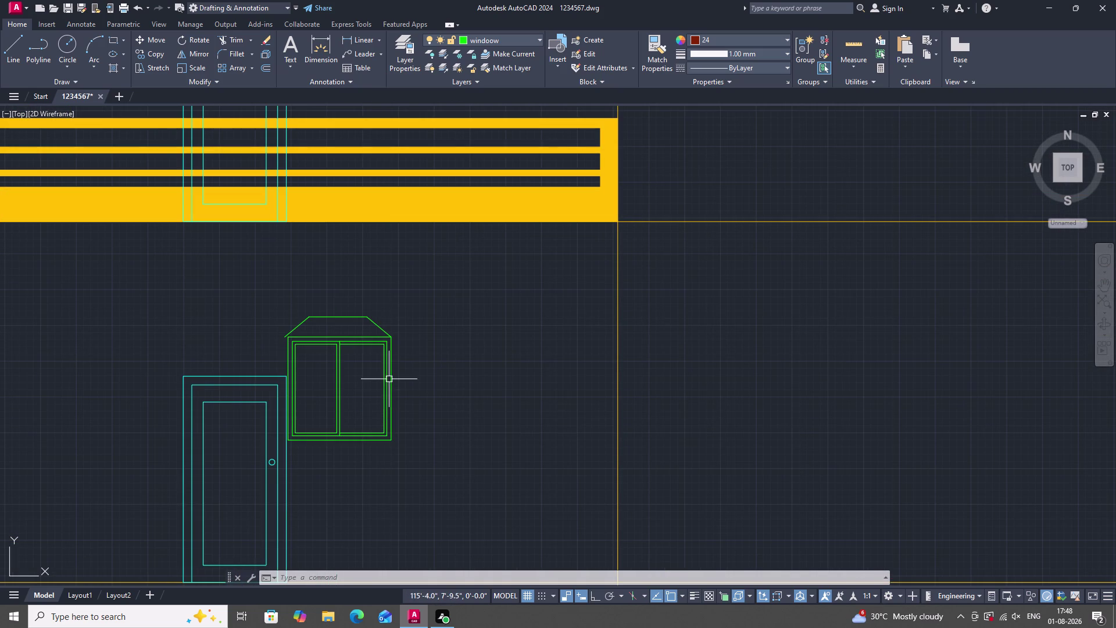
click(327, 326)
click(415, 462)
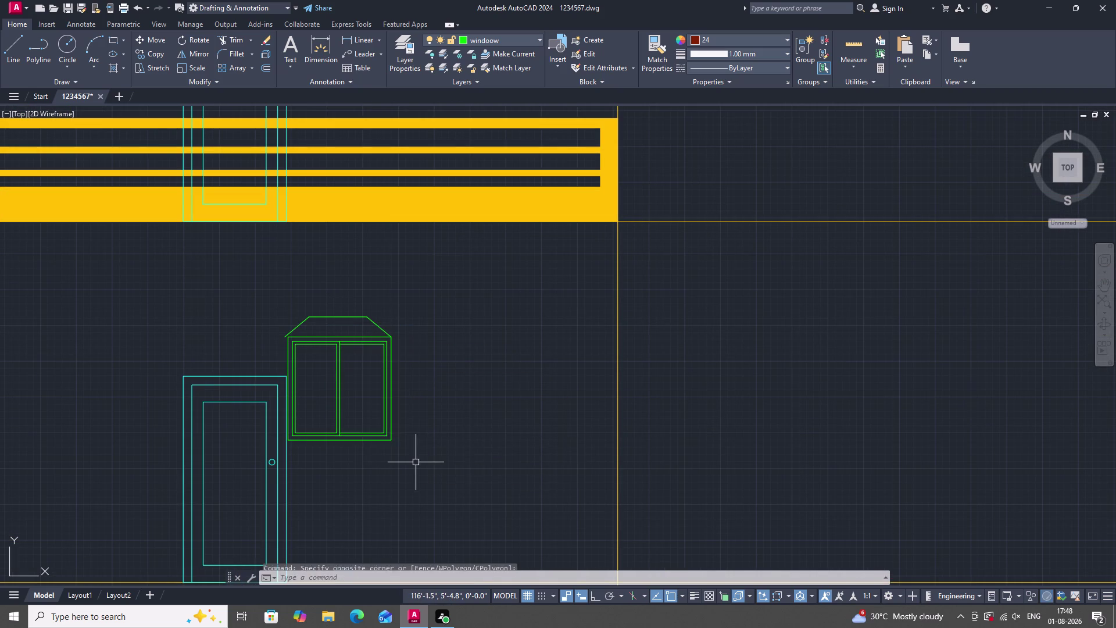
drag(412, 462, 406, 457)
double_click(333, 312)
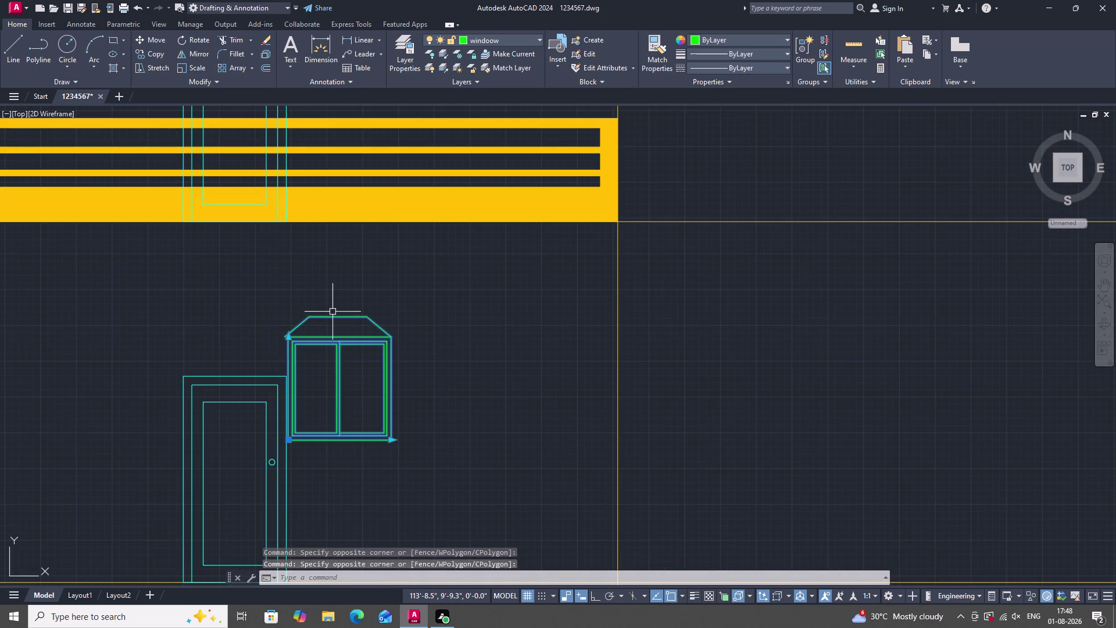
scroll(down, 3)
scroll(up, 3)
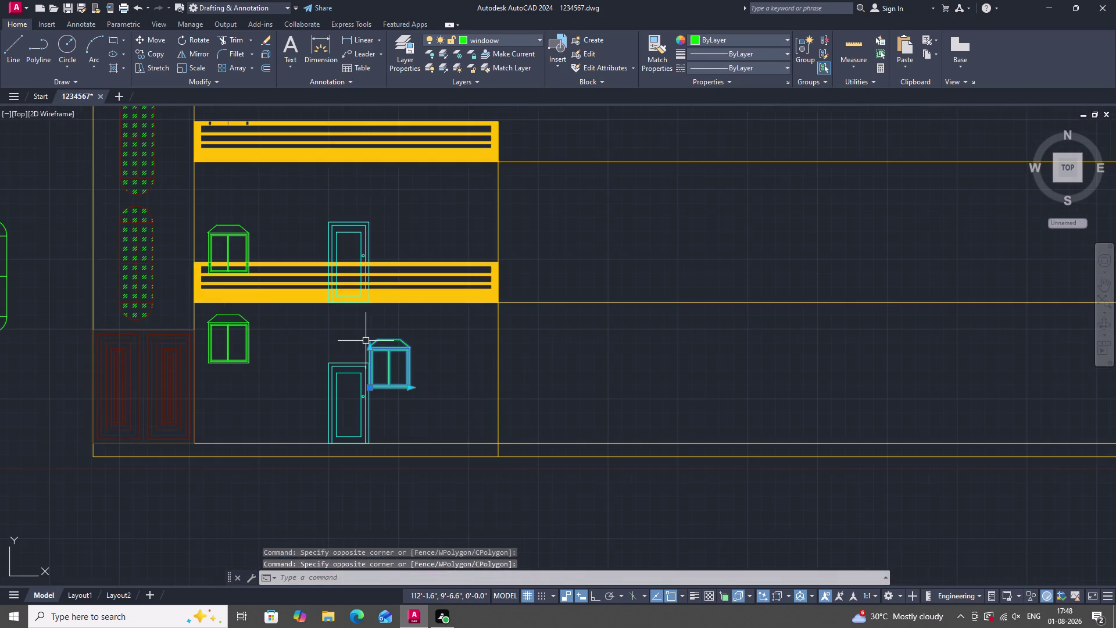
text(X)
key(space)
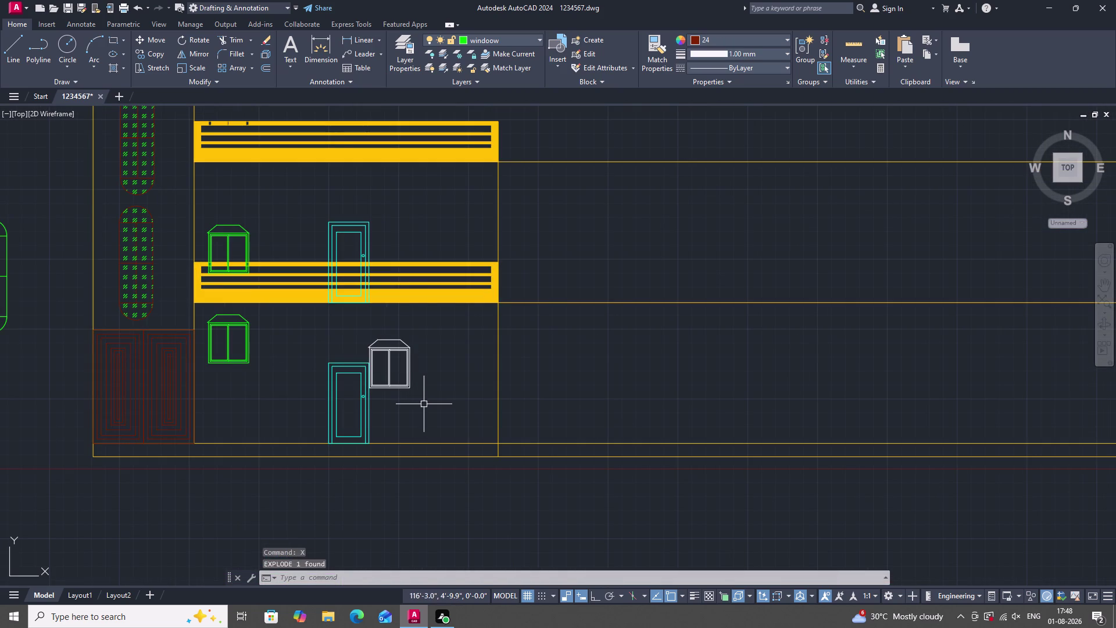
click(424, 403)
click(384, 331)
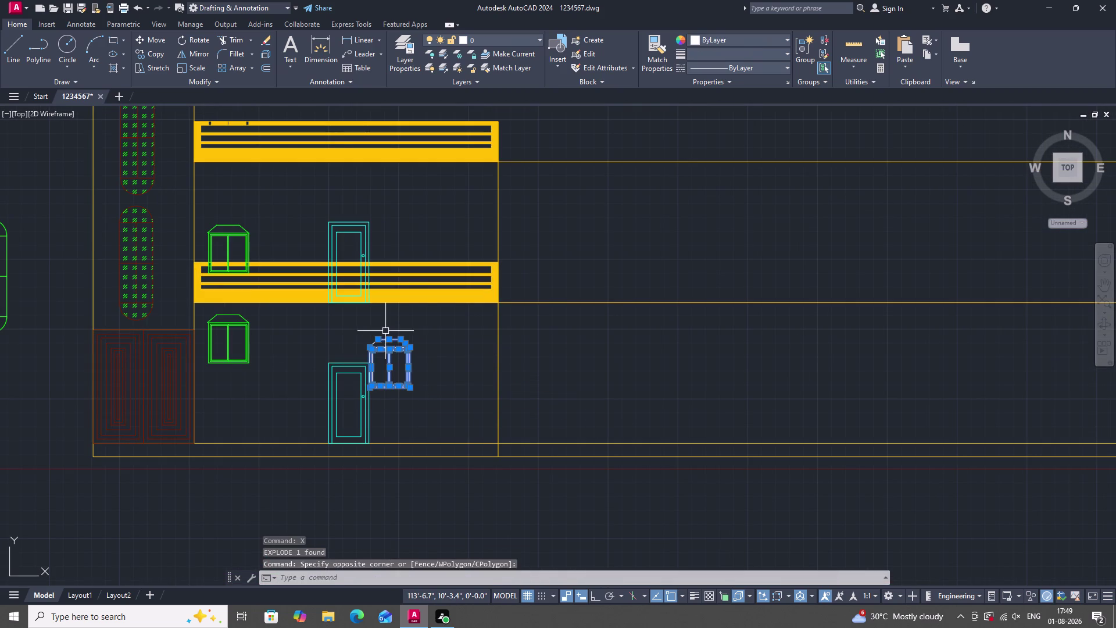
key(Escape)
scroll(up, 3)
scroll(down, 3)
scroll(up, 3)
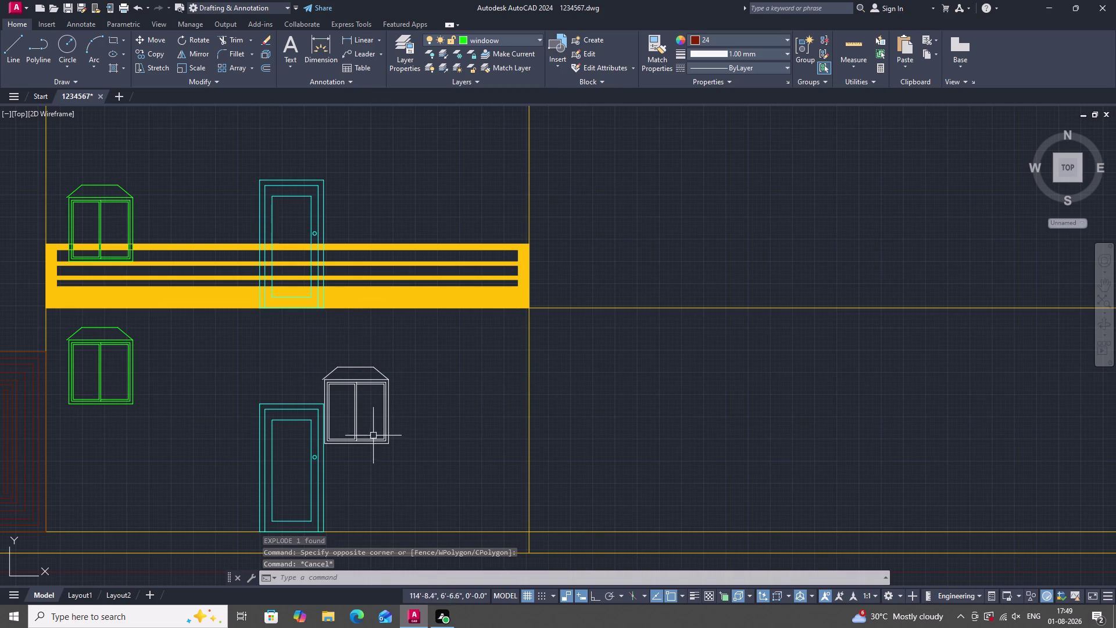
scroll(up, 3)
drag(330, 381, 339, 387)
scroll(down, 3)
scroll(up, 3)
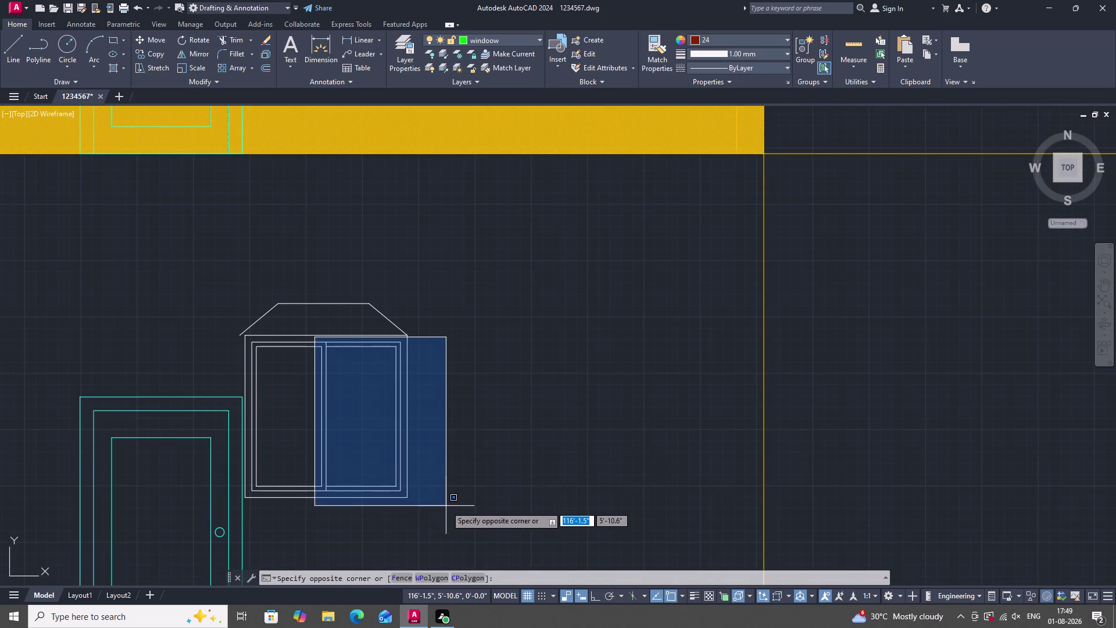
double_click(445, 512)
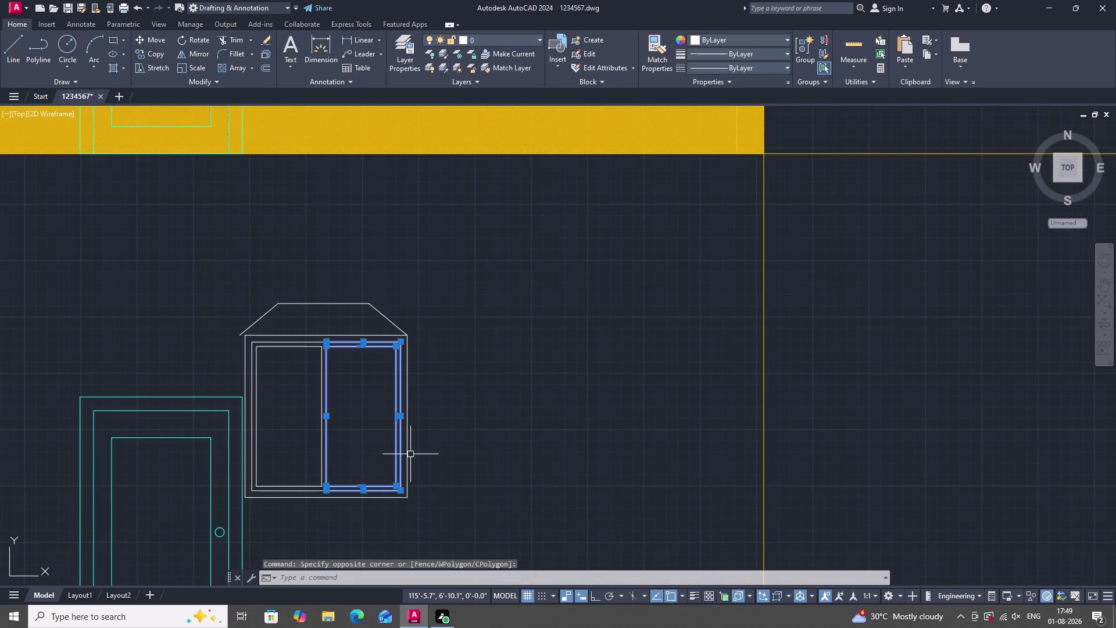
click(408, 440)
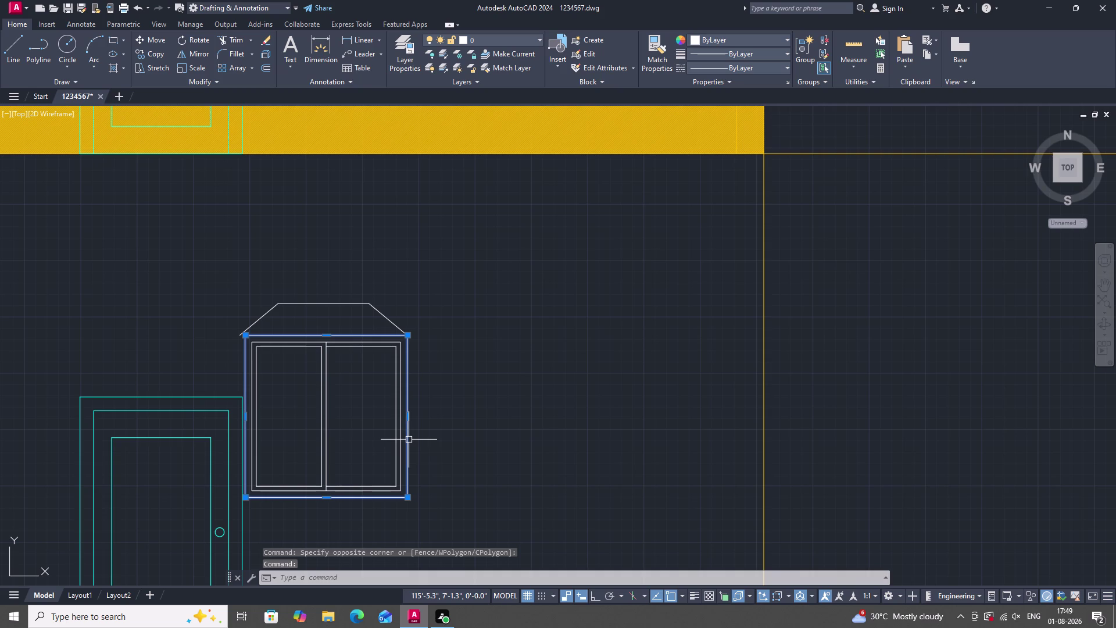
key(Escape)
double_click(409, 440)
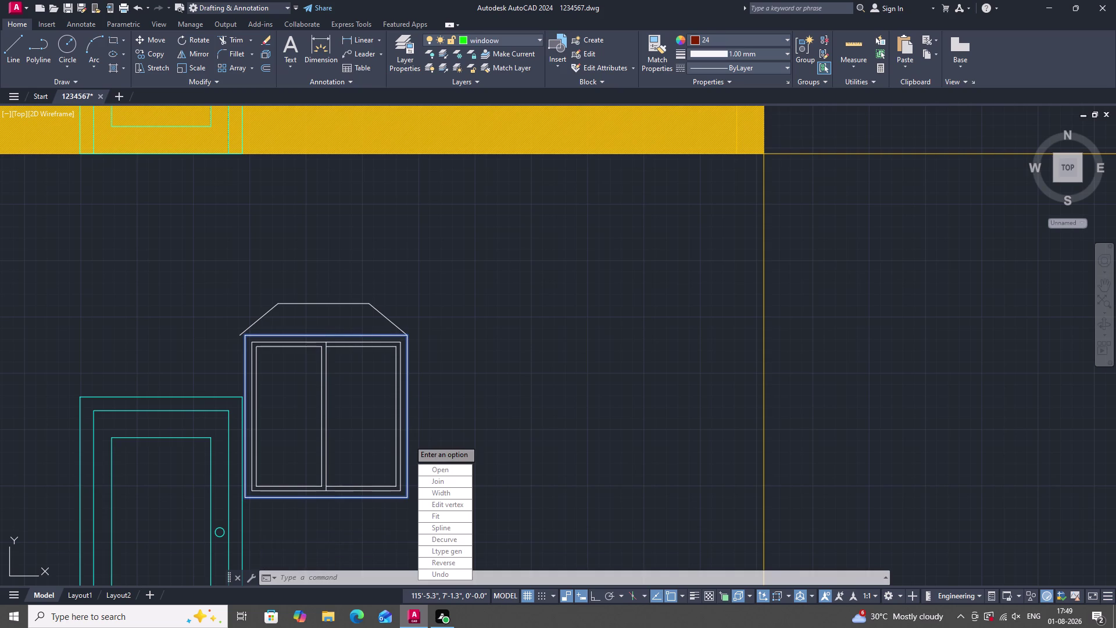
right_click(479, 345)
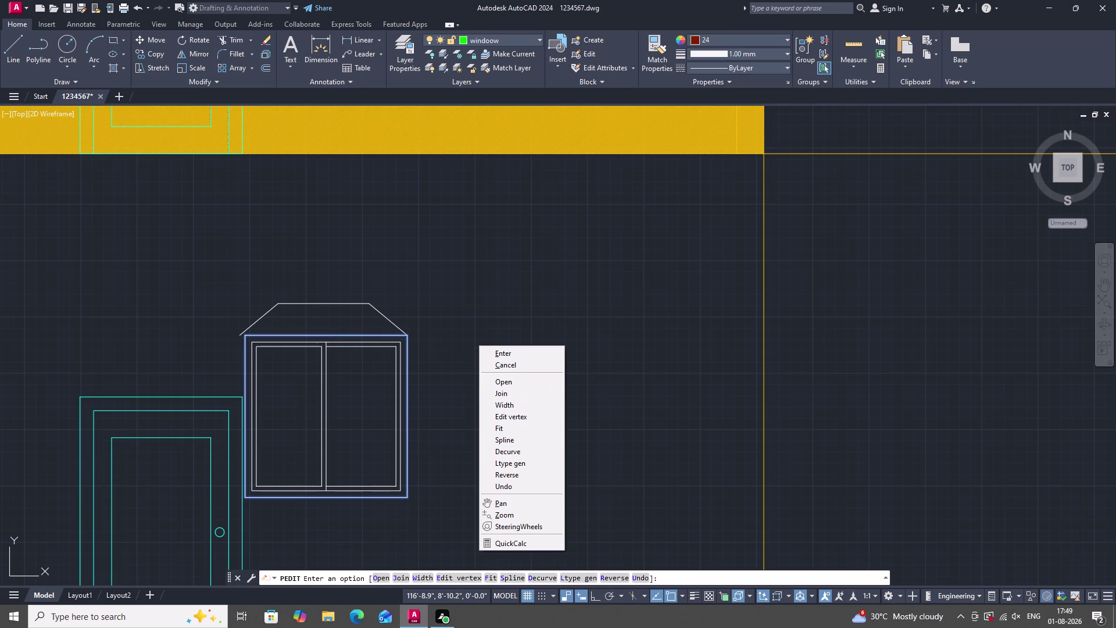
key(Escape)
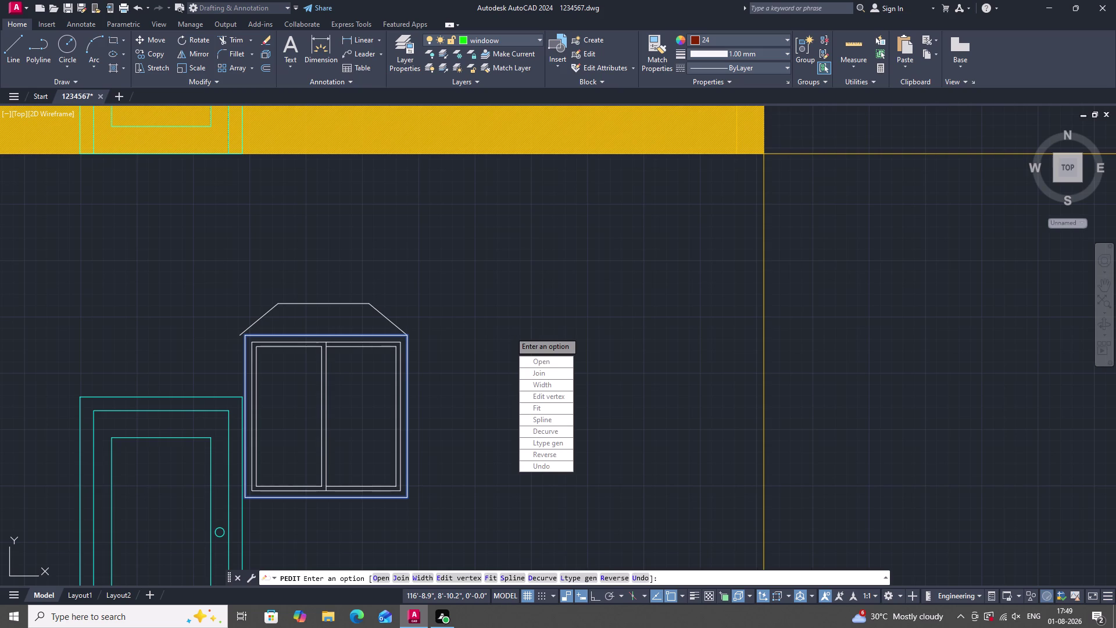
key(Escape)
scroll(down, 3)
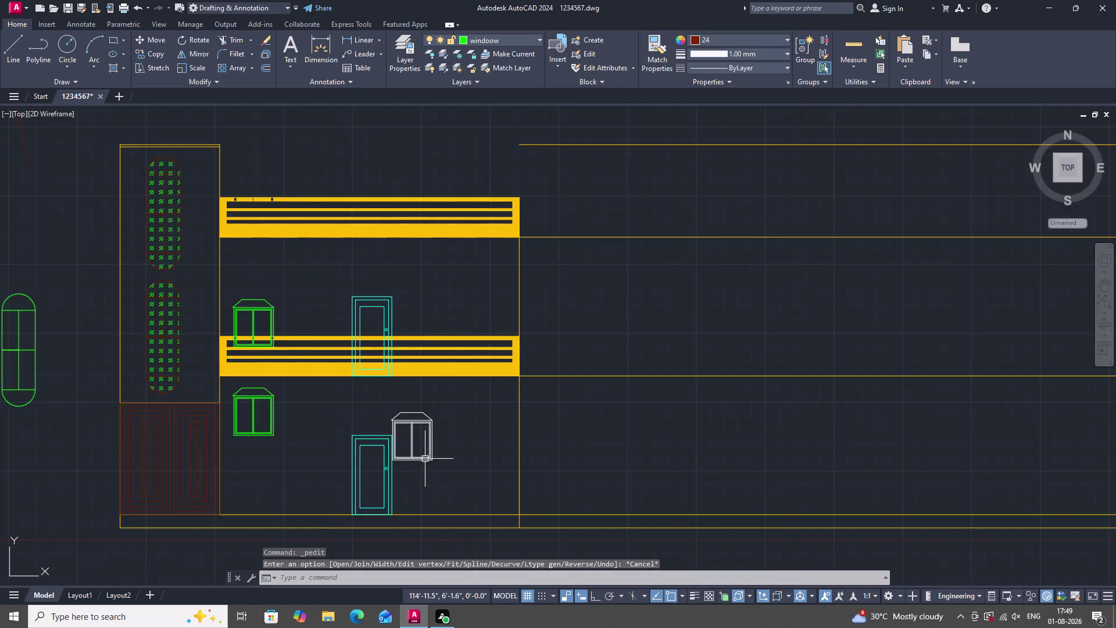
scroll(up, 3)
scroll(down, 3)
scroll(up, 3)
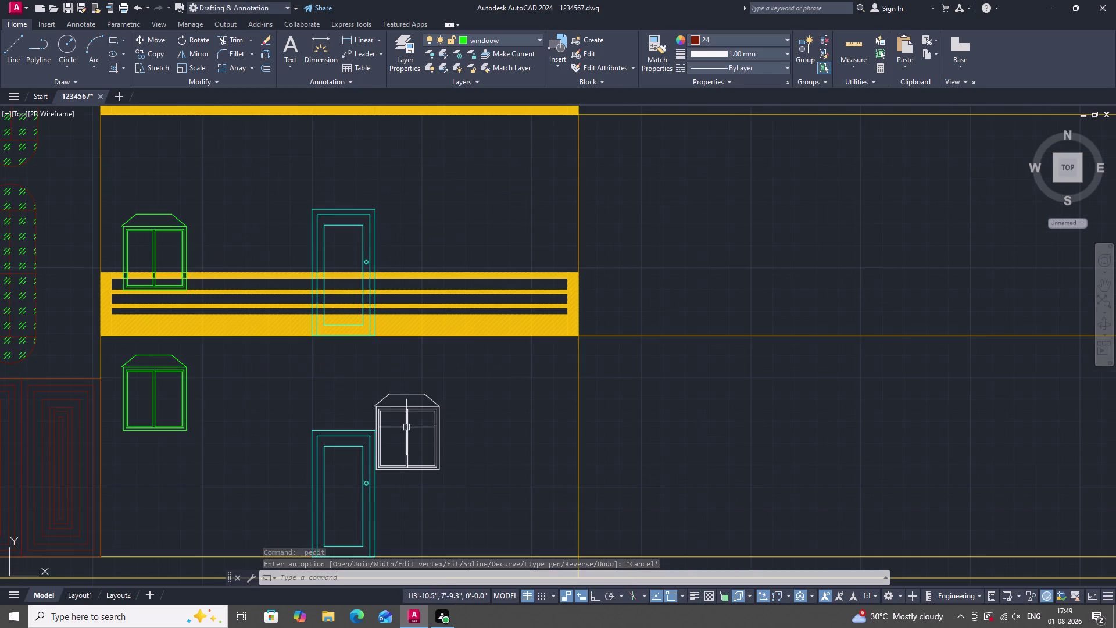
key(Escape)
key(ctrl+z)
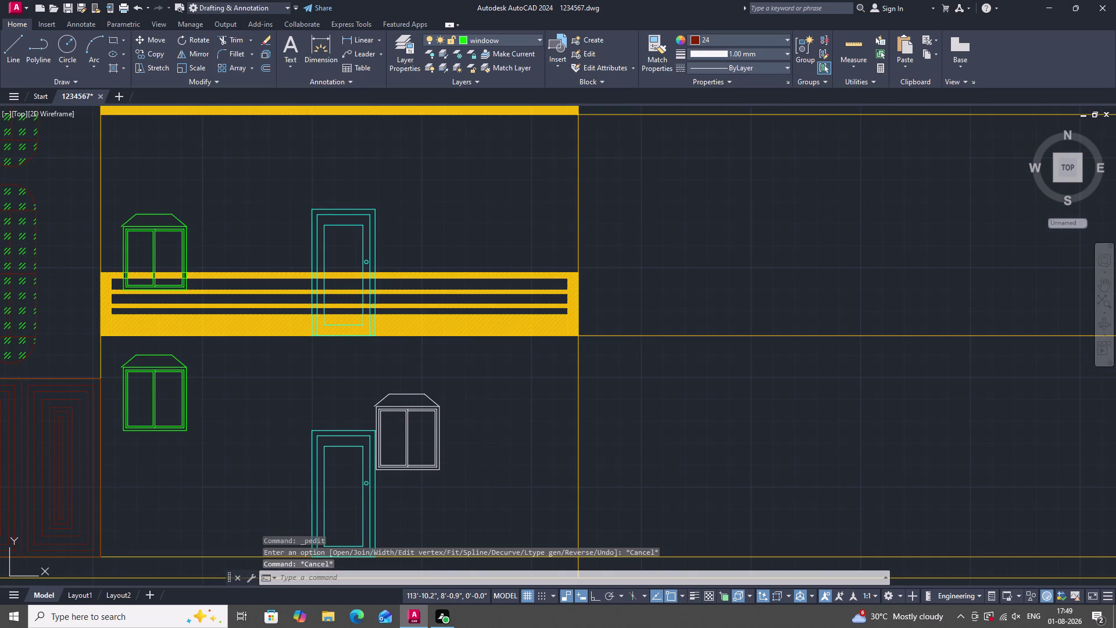
key(ctrl+z)
key(ctrl+z)
key(ctrl+z)
key(ctrl+z)
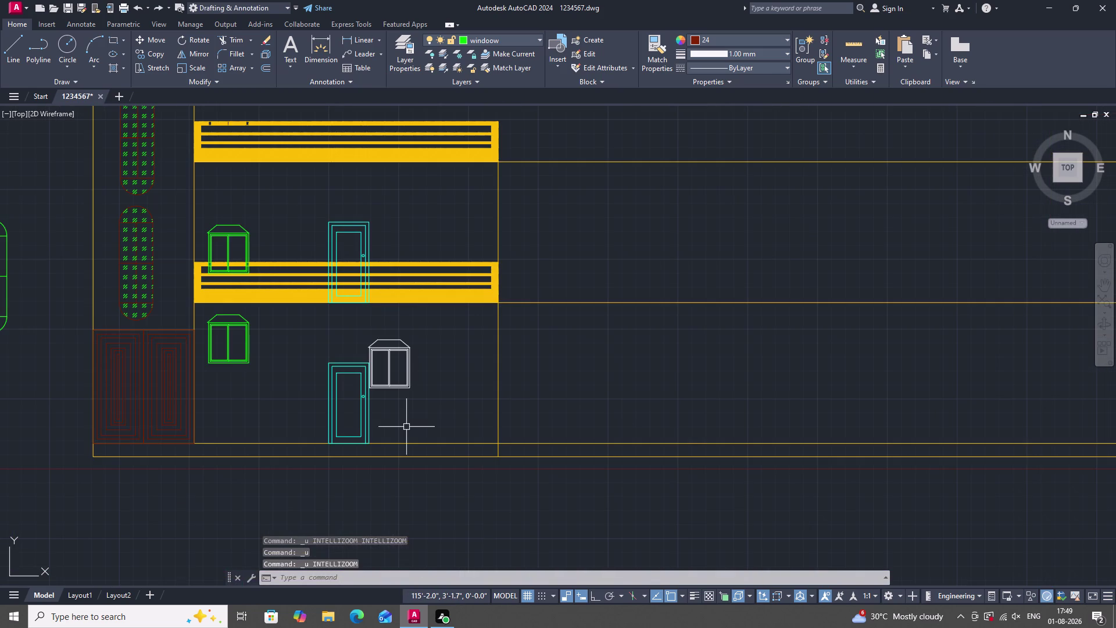
key(ctrl+z)
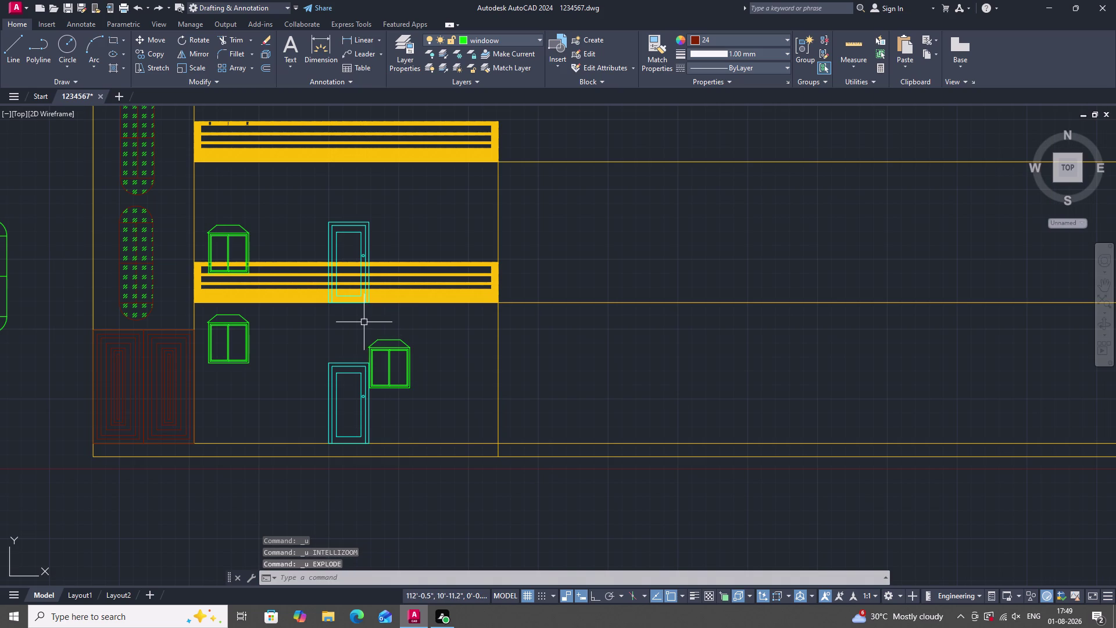
Copy the upper-floor left window to a spot just right of the upper door.
scroll(down, 3)
scroll(up, 3)
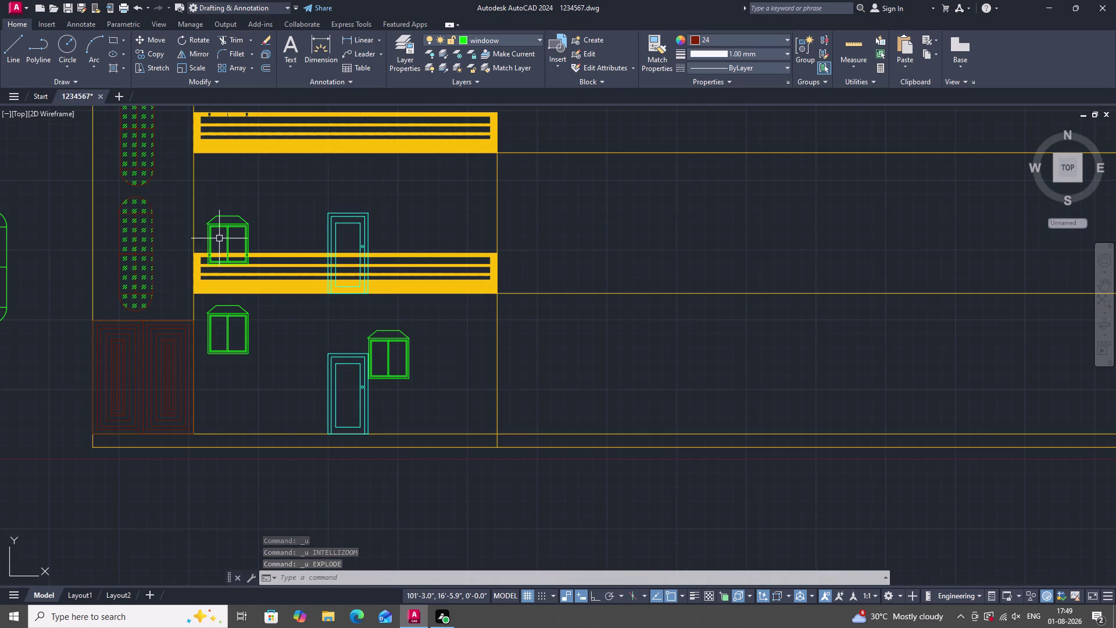
click(227, 227)
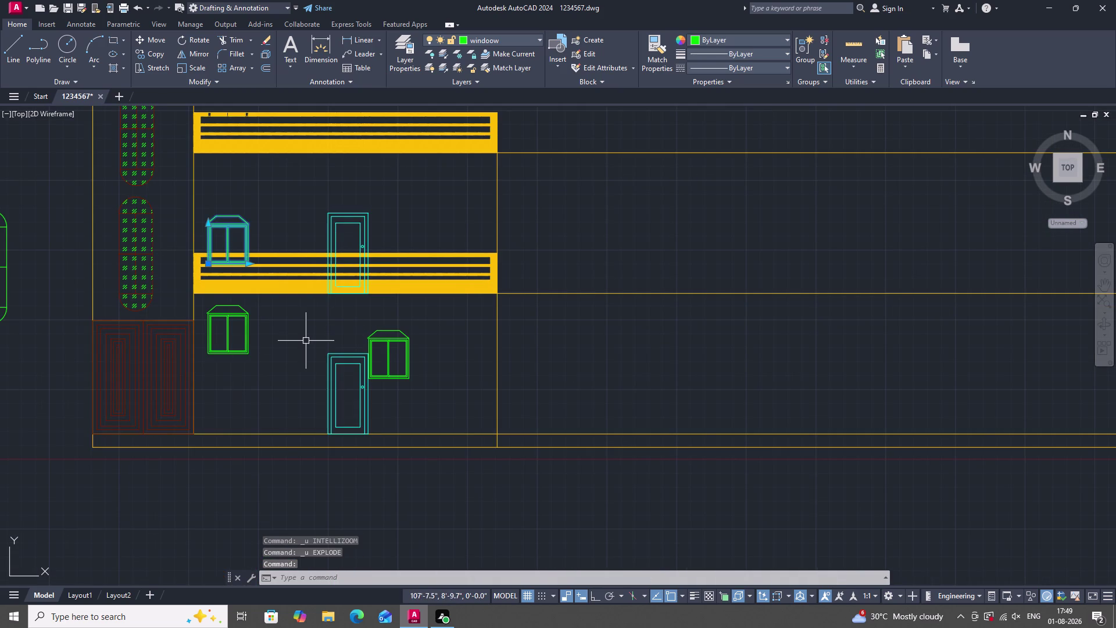
text(C)
text(O)
key(space)
click(245, 261)
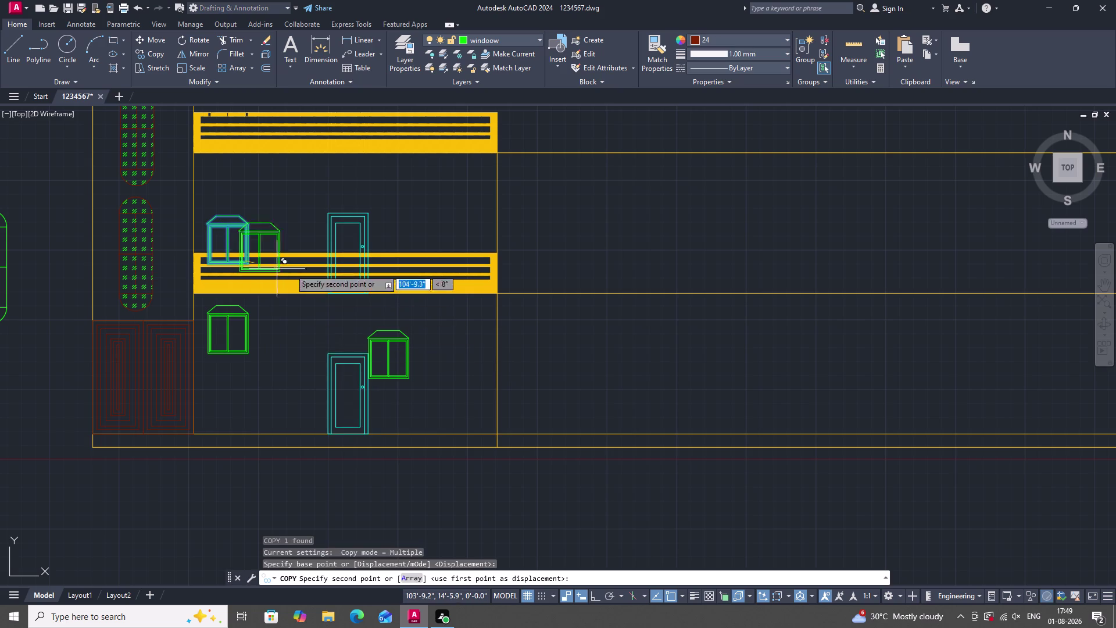
scroll(up, 3)
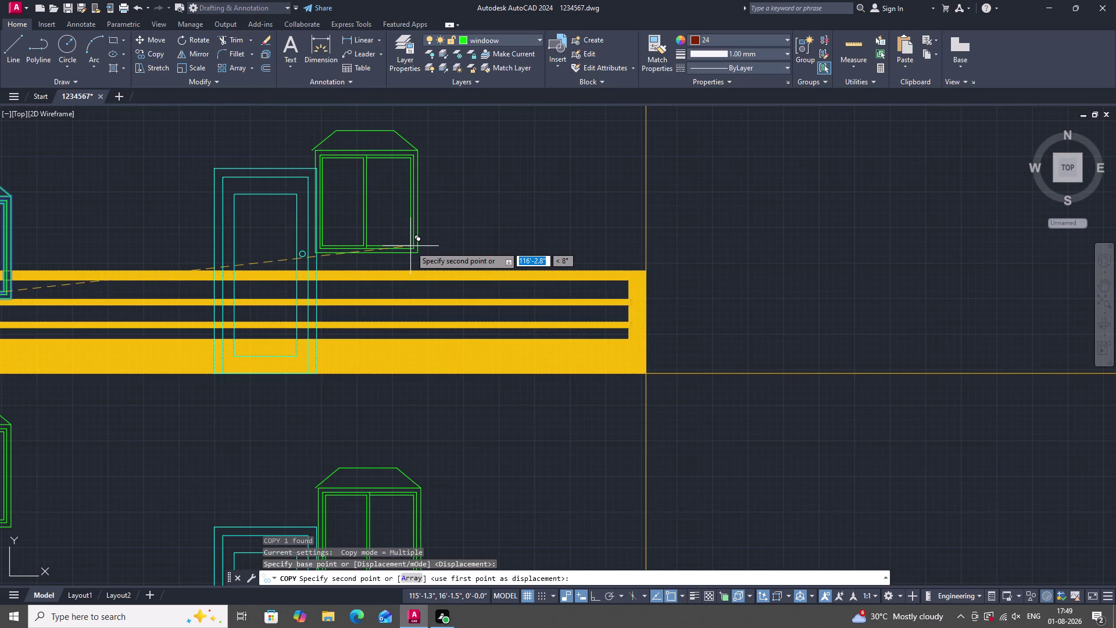
click(416, 247)
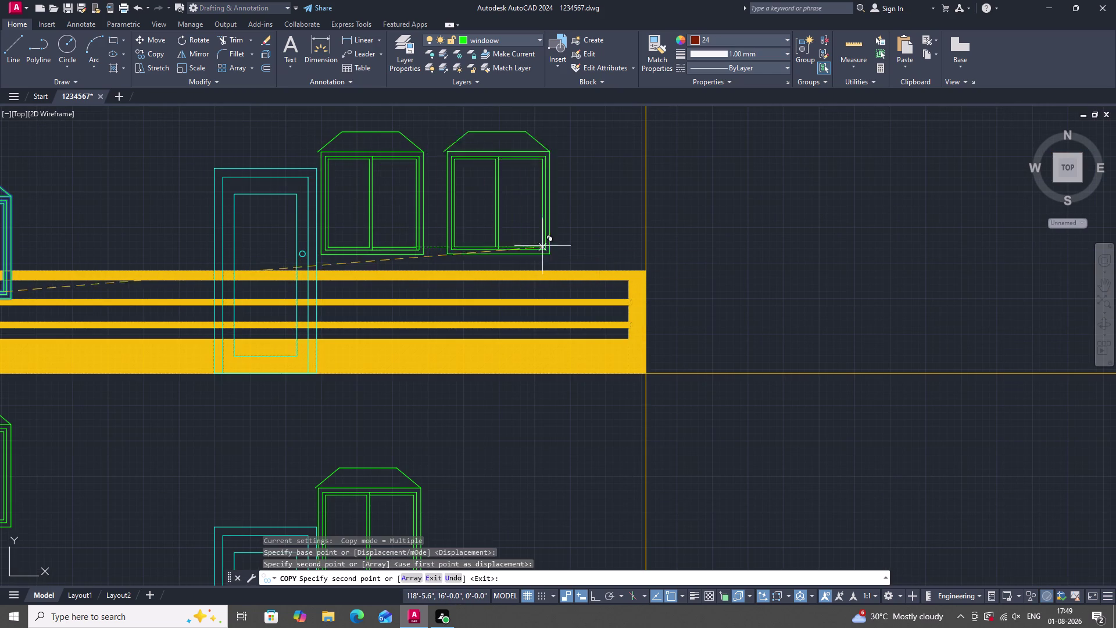
scroll(down, 3)
key(Escape)
scroll(down, 3)
scroll(up, 3)
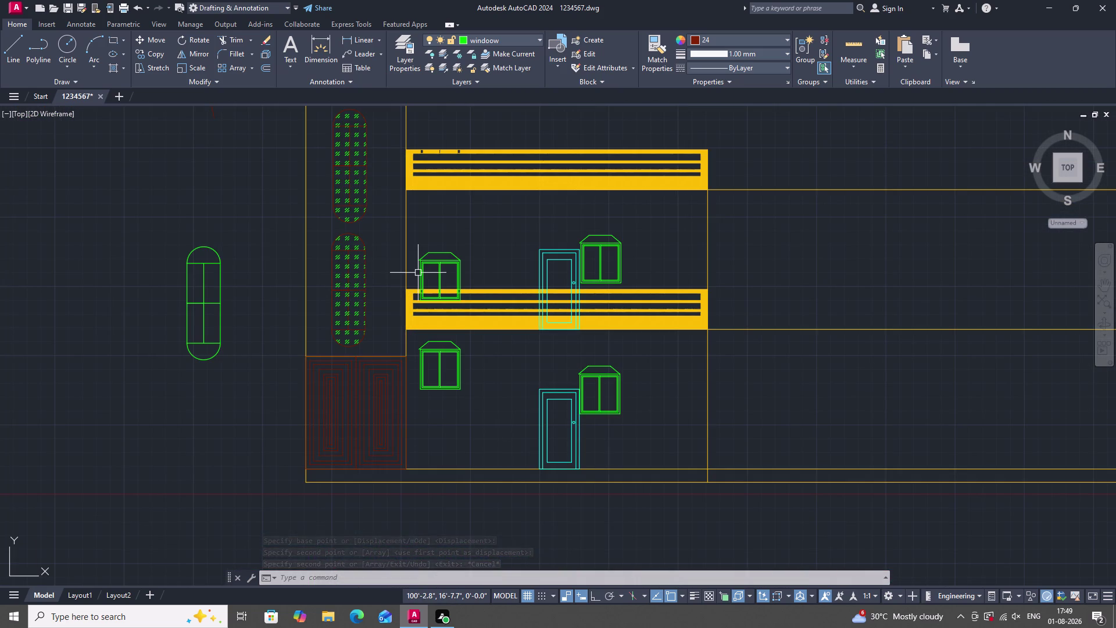
scroll(down, 3)
scroll(up, 3)
scroll(down, 3)
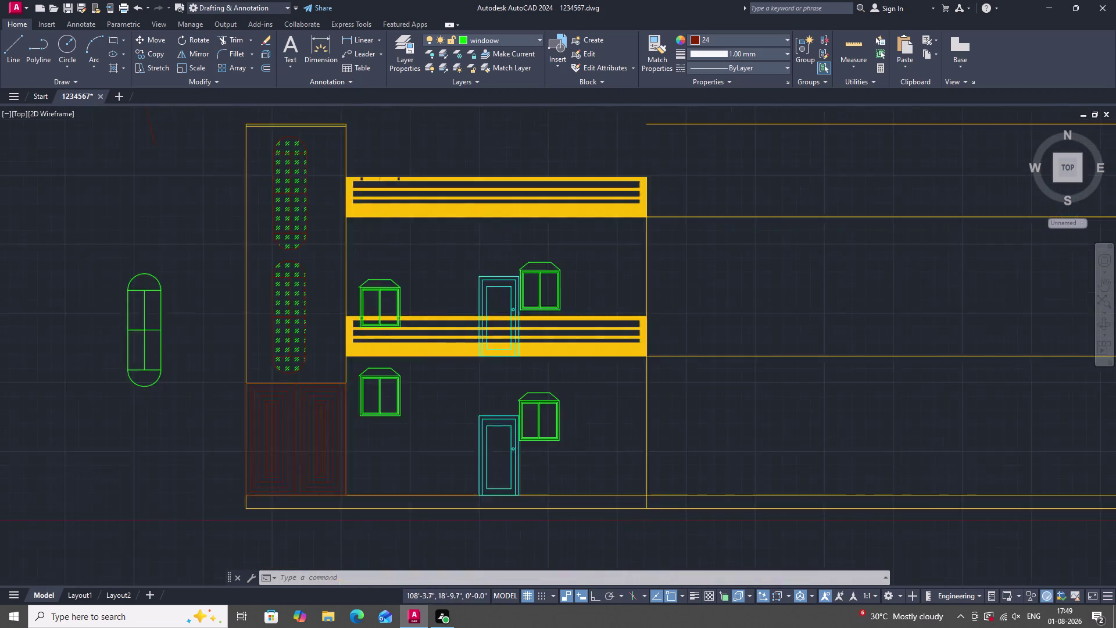
scroll(down, 3)
scroll(up, 3)
scroll(down, 3)
scroll(up, 3)
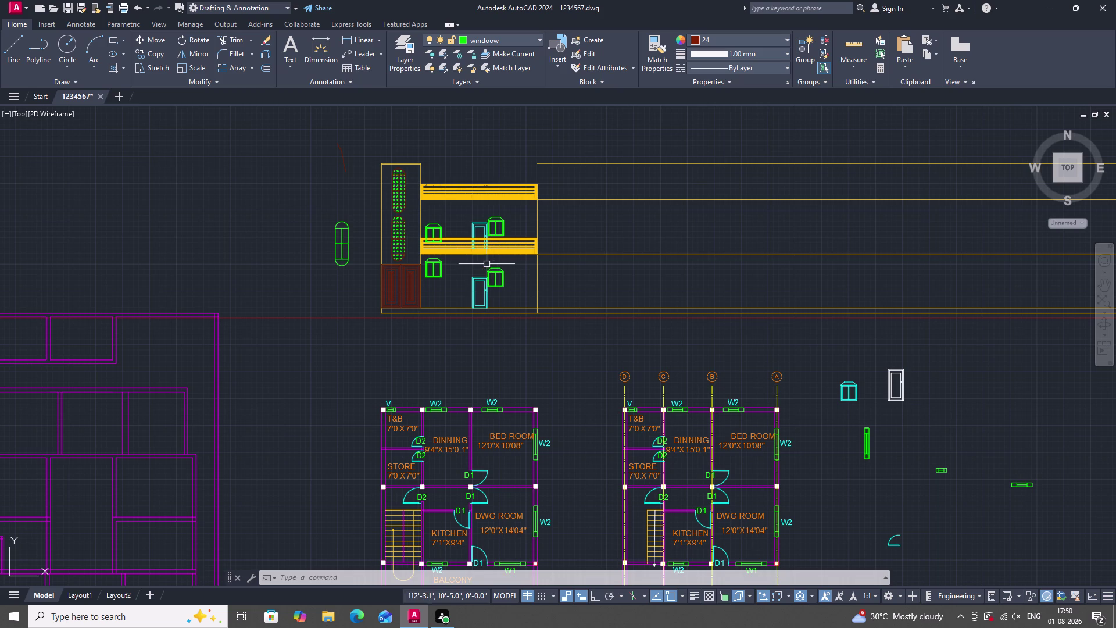
scroll(up, 3)
scroll(down, 3)
scroll(down, 3)
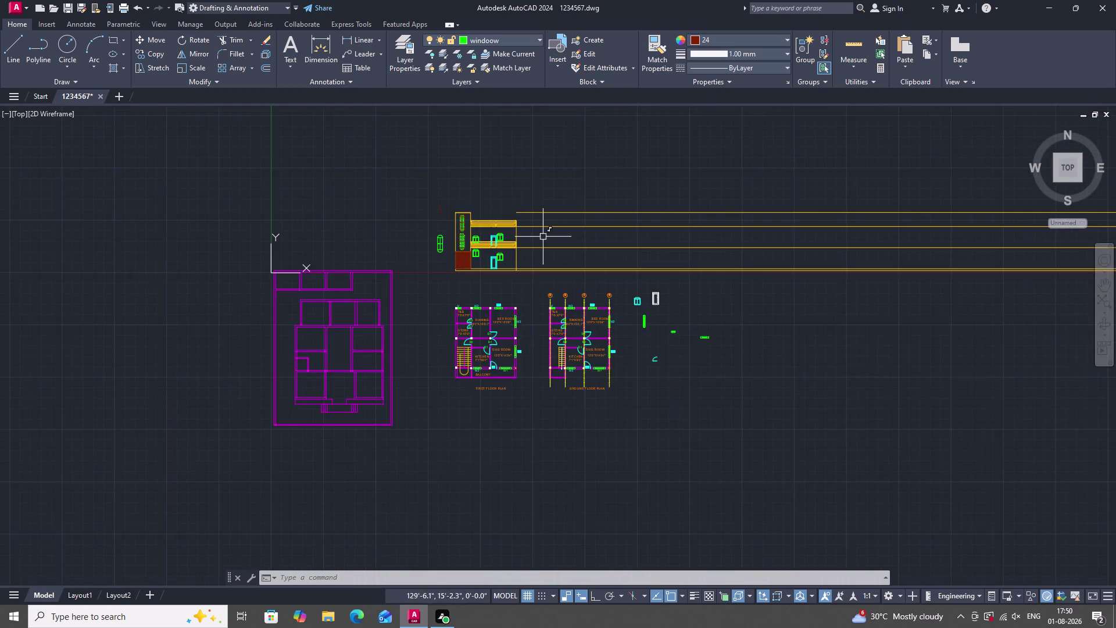
scroll(up, 3)
scroll(up, 3)
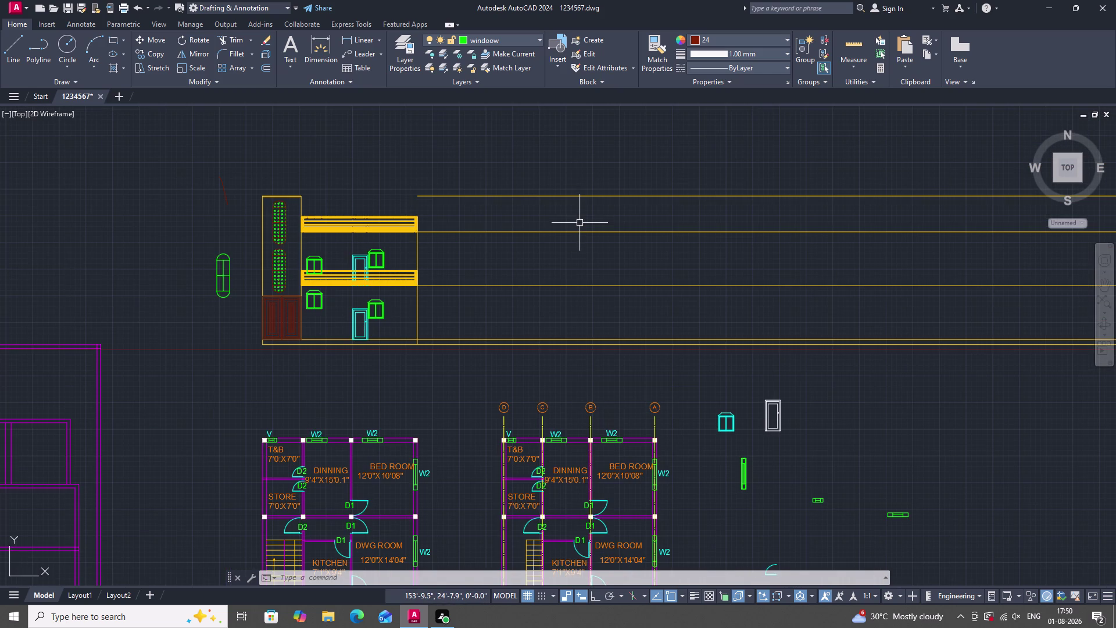
Quick-save the drawing with Ctrl+S and zoom around the elevation.
key(ctrl+s)
key(ctrl+s)
key(ctrl+s)
key(ctrl+s)
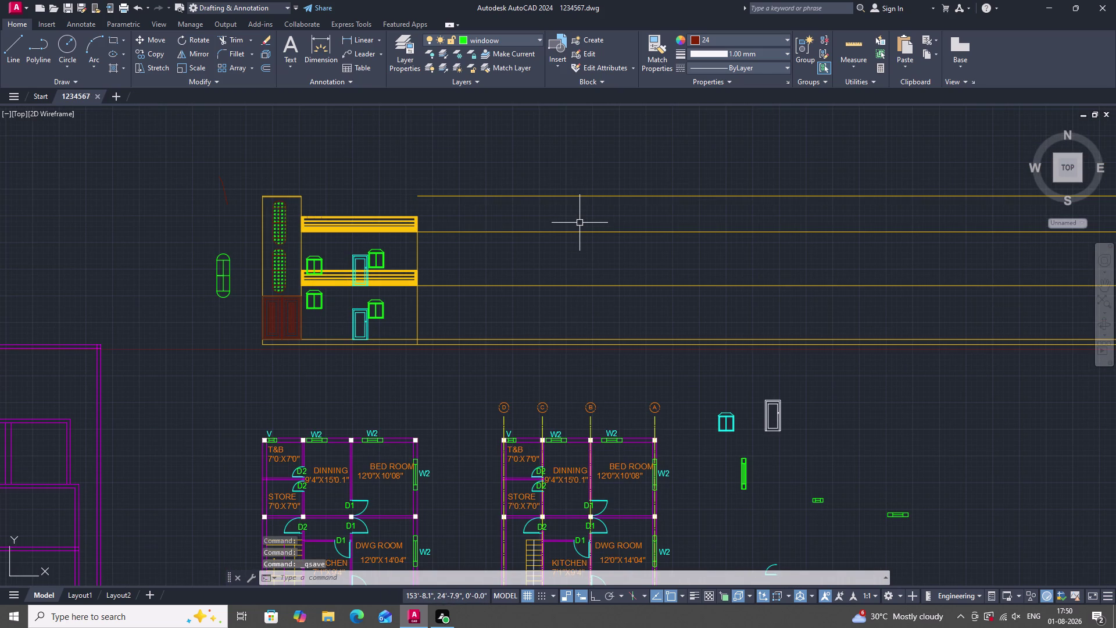
key(ctrl+s)
key(ctrl+s)
key(ctrl+s)
key(ctrl+s)
key(ctrl+s)
key(ctrl+s)
key(ctrl+s)
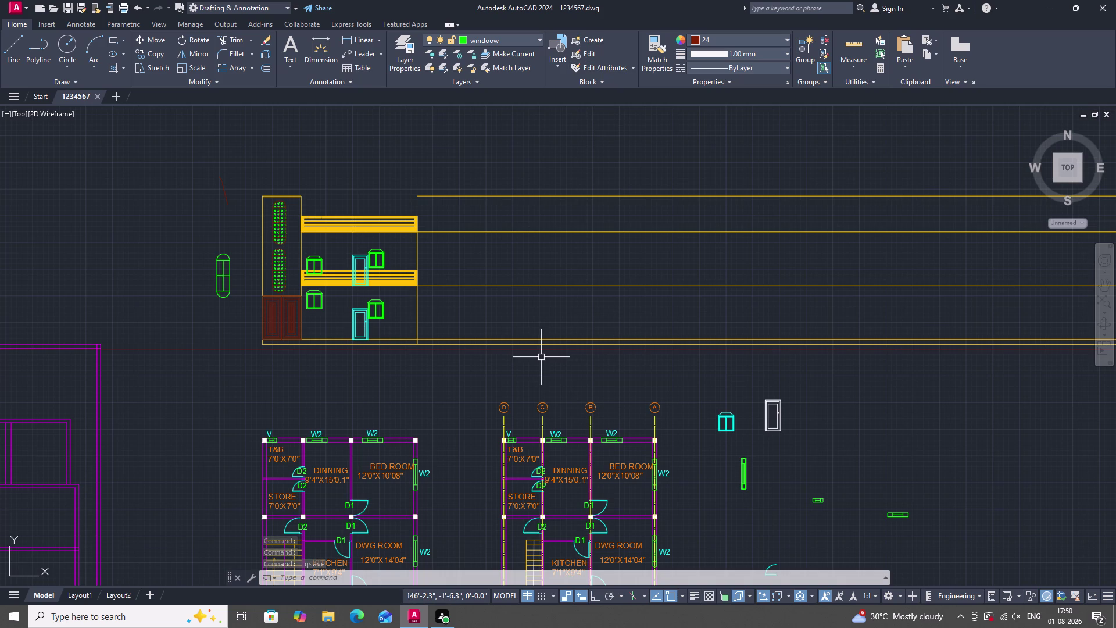
scroll(up, 3)
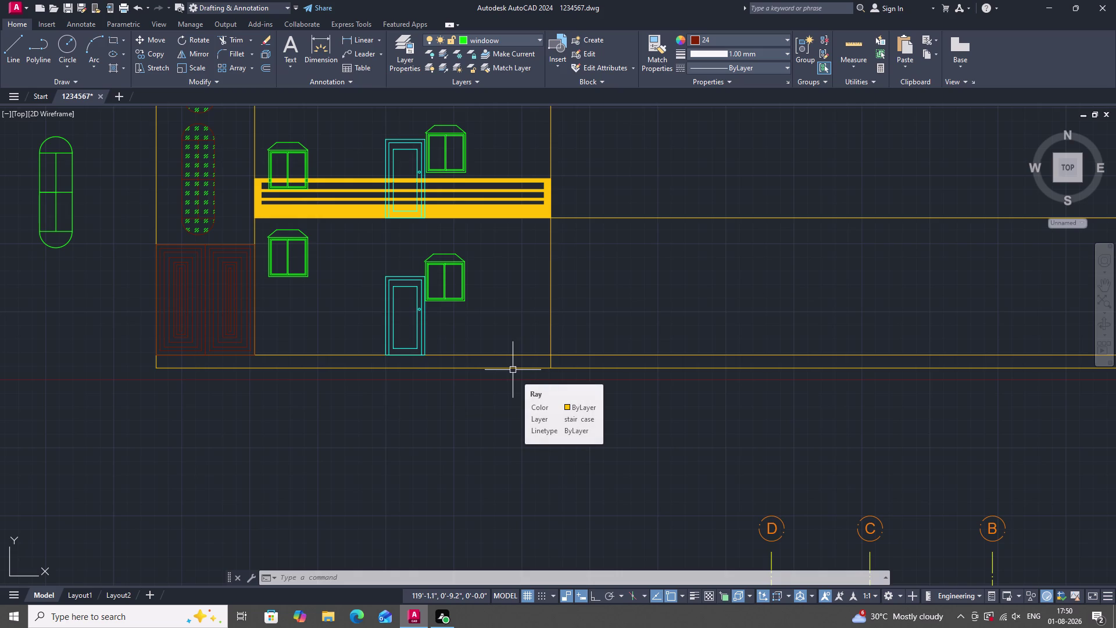
scroll(down, 3)
scroll(down, 3)
scroll(up, 3)
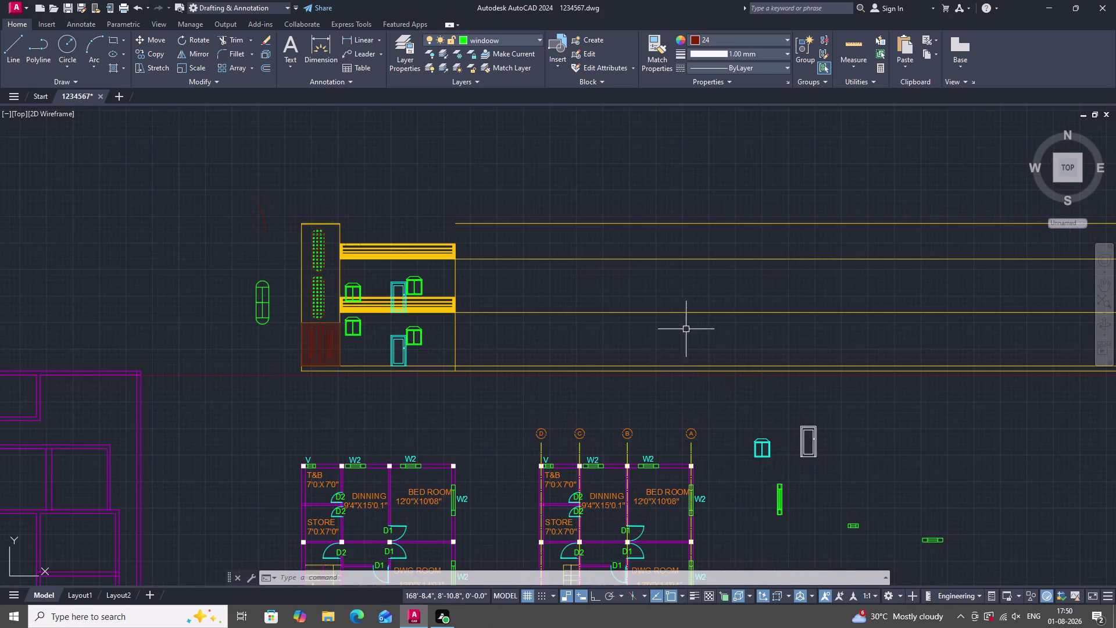
scroll(down, 3)
scroll(up, 3)
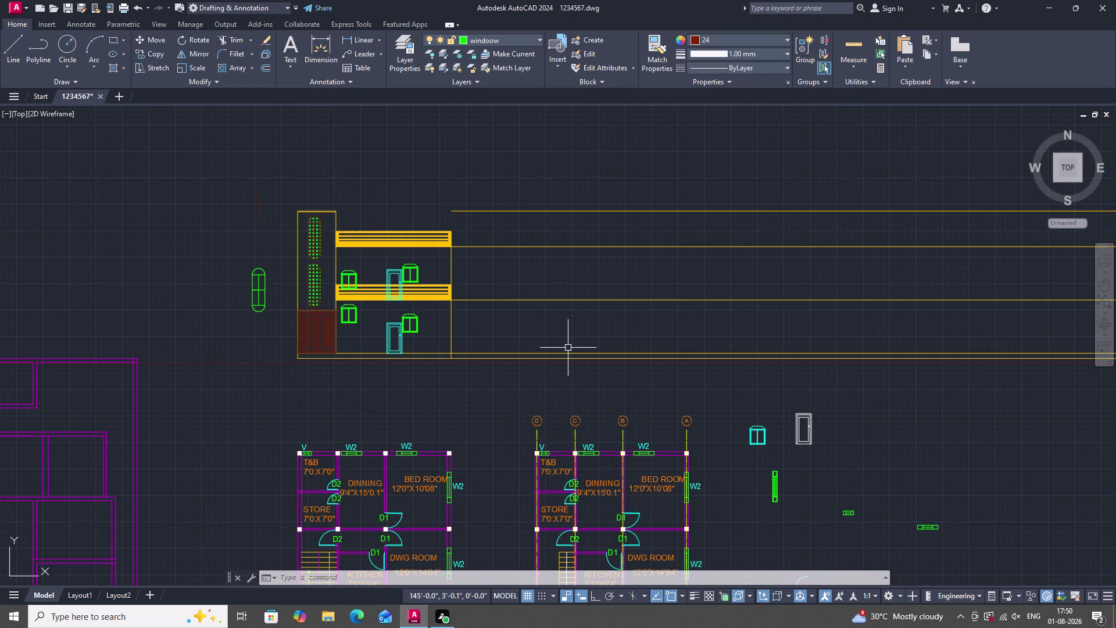
Start a vertical XLINE and place the first construction line at a column corner.
text(XL)
key(space)
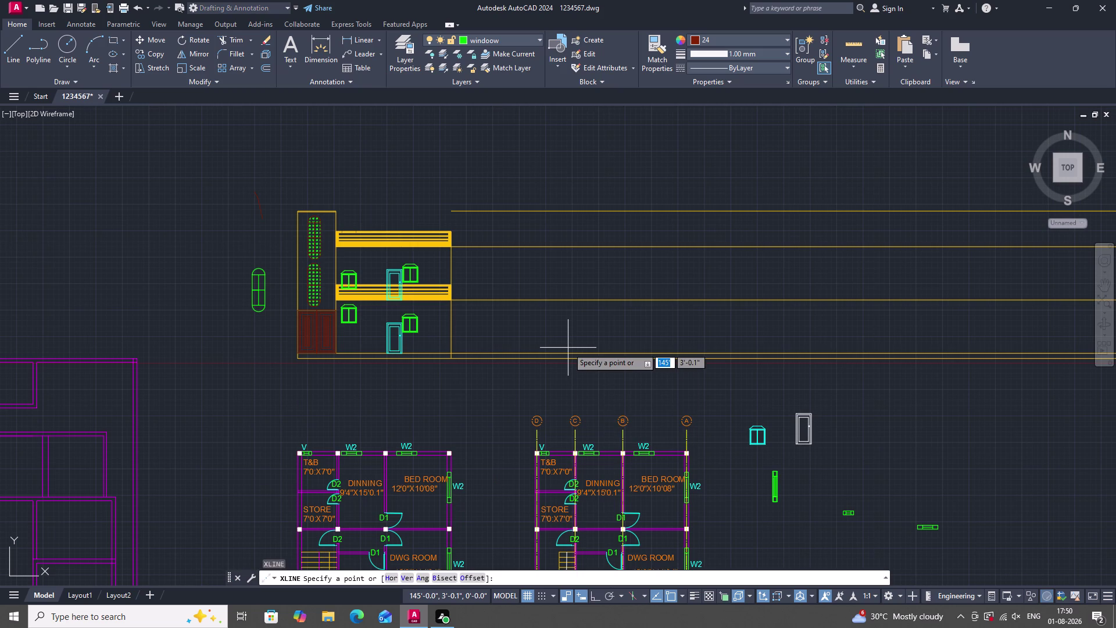
text(V)
key(space)
scroll(up, 3)
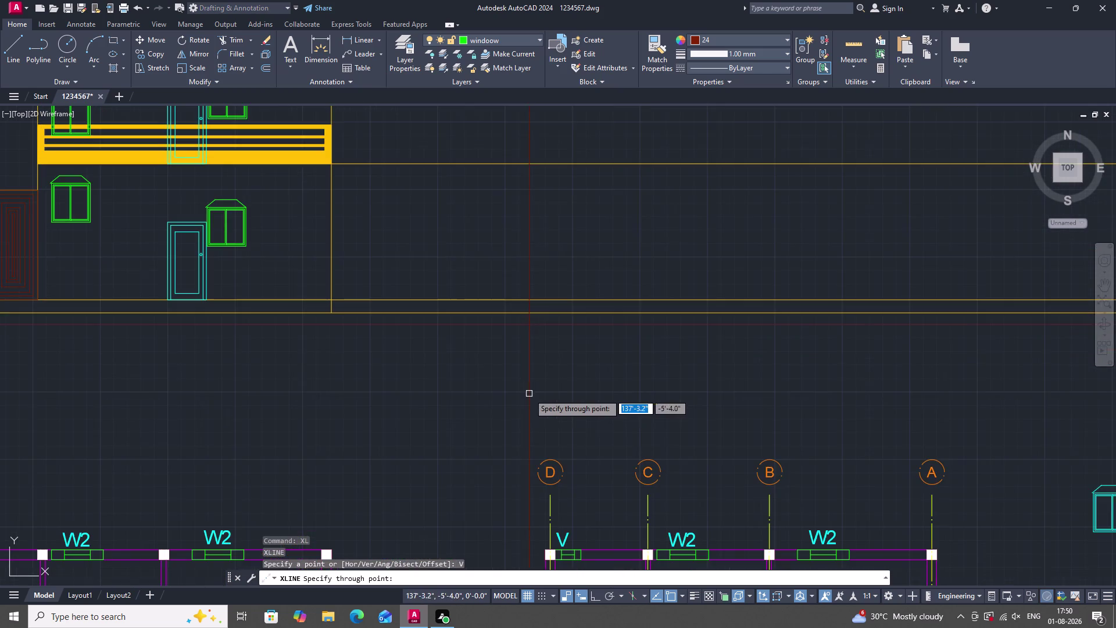
scroll(down, 3)
scroll(up, 3)
scroll(up, 3)
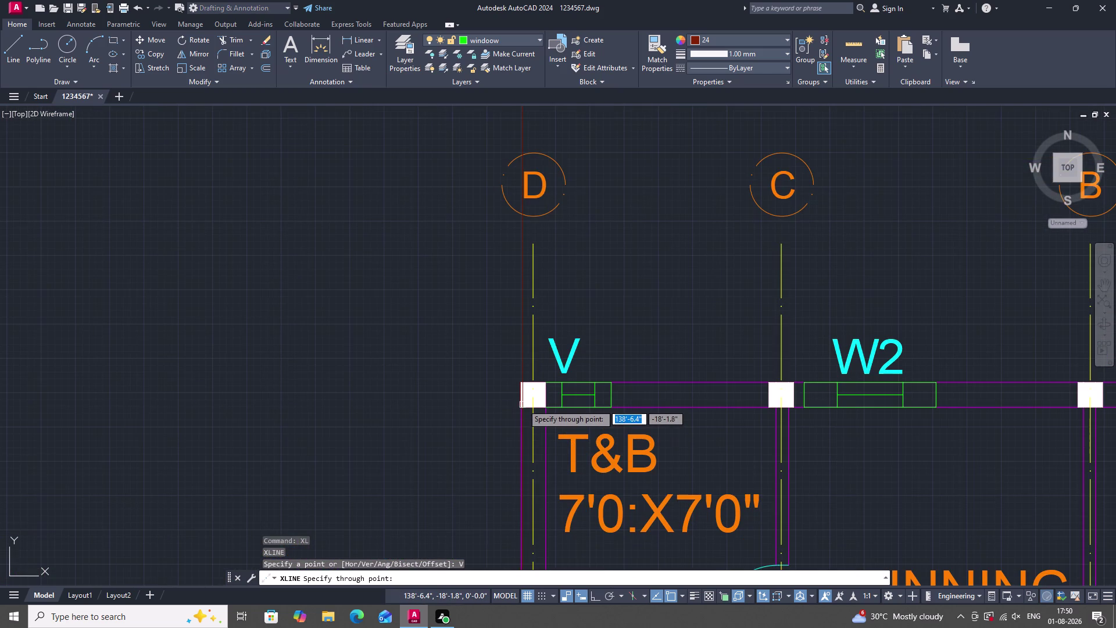
drag(523, 410, 514, 411)
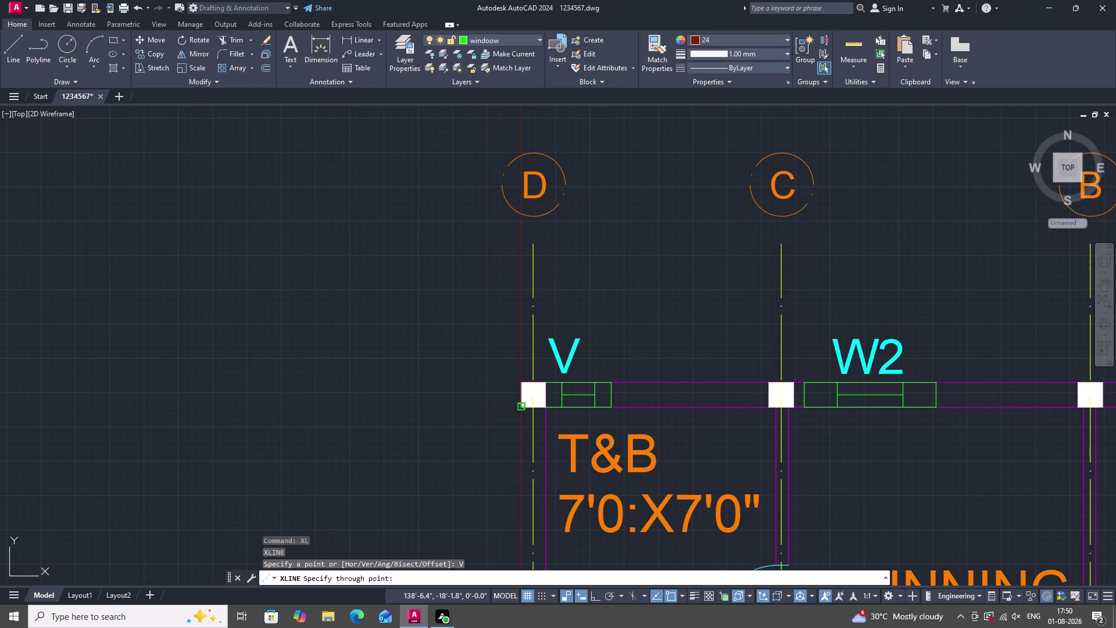
scroll(down, 3)
scroll(down, 3)
scroll(up, 3)
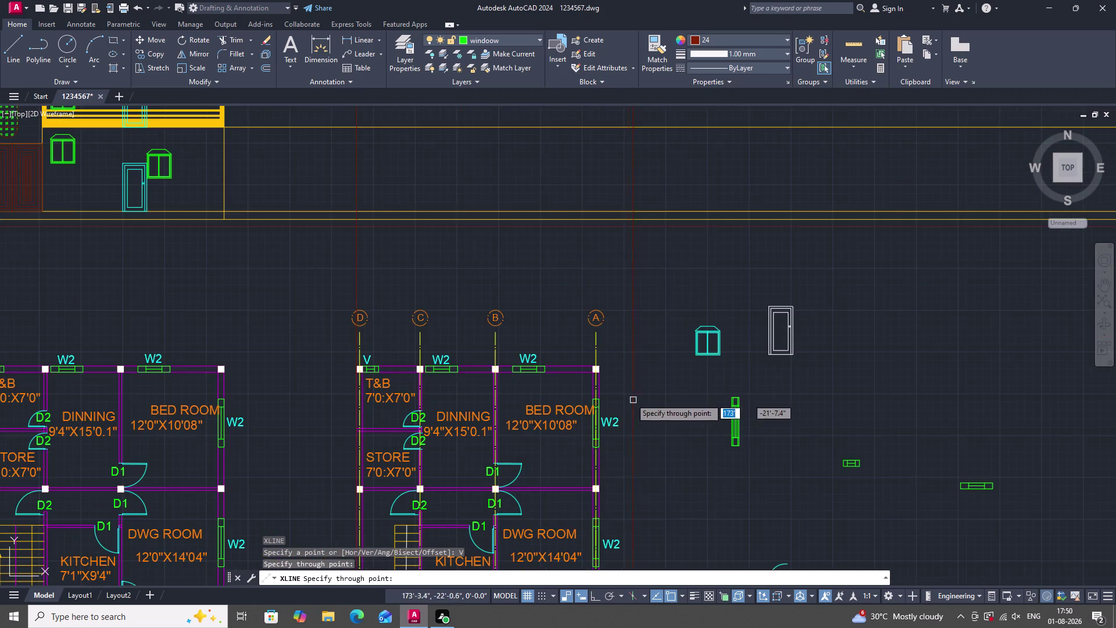
scroll(up, 3)
scroll(up, 3)
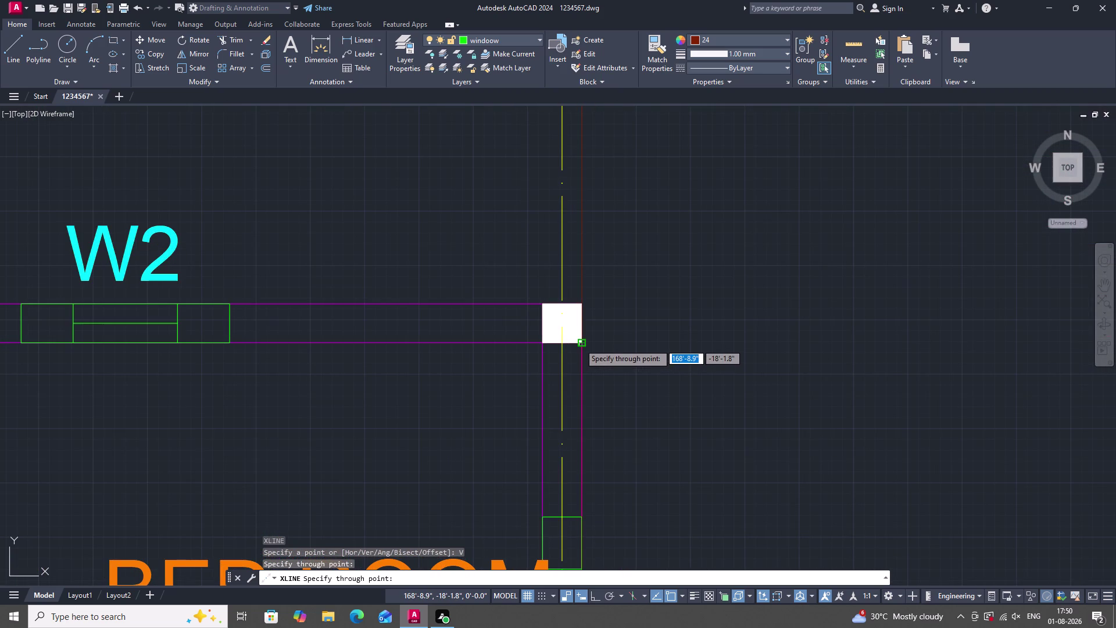
double_click(579, 344)
Add vertical construction lines through the grid C and grid B column faces.
scroll(down, 3)
scroll(down, 3)
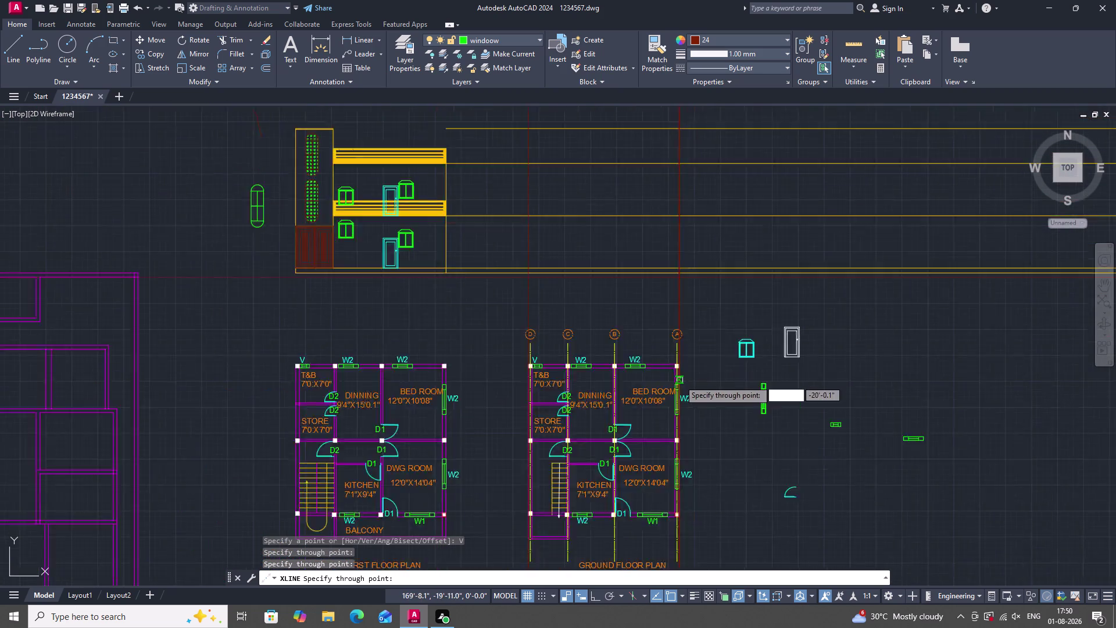
scroll(up, 3)
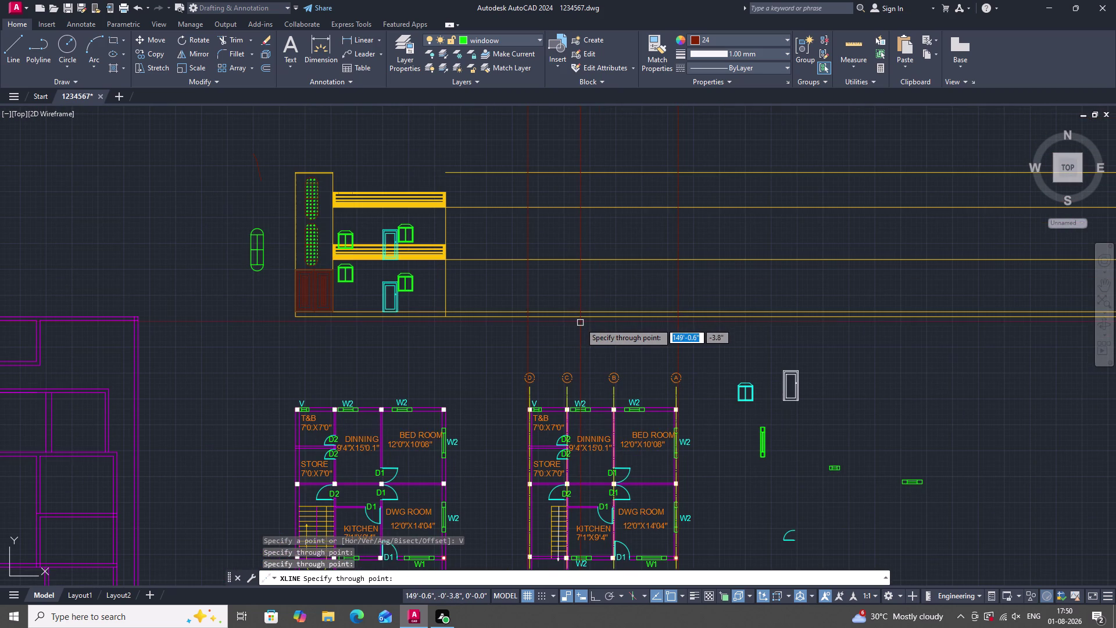
scroll(up, 3)
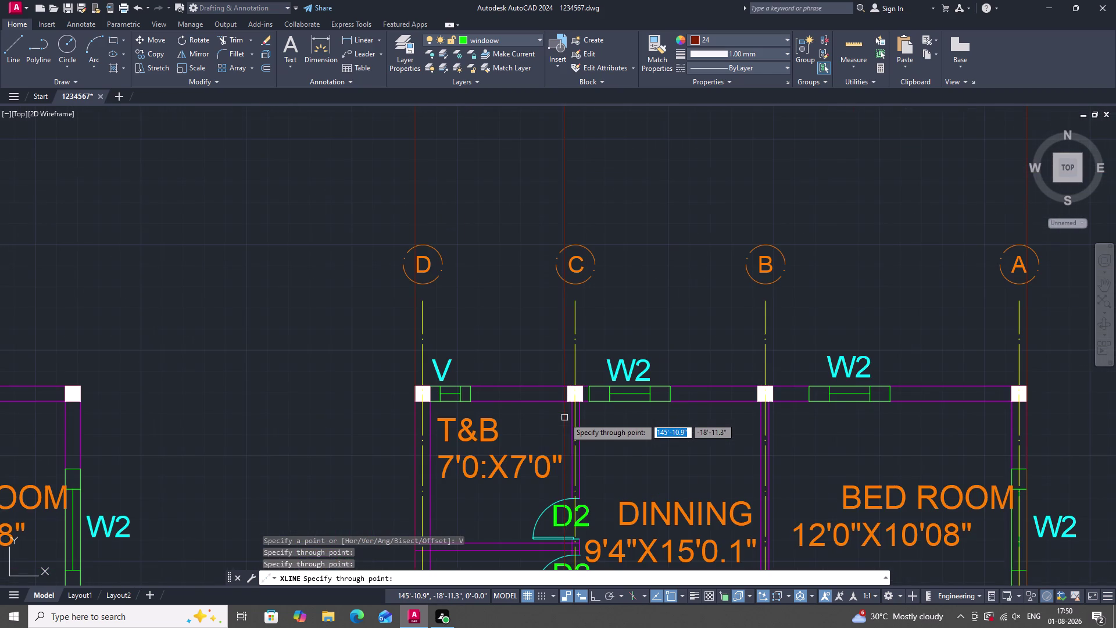
double_click(569, 401)
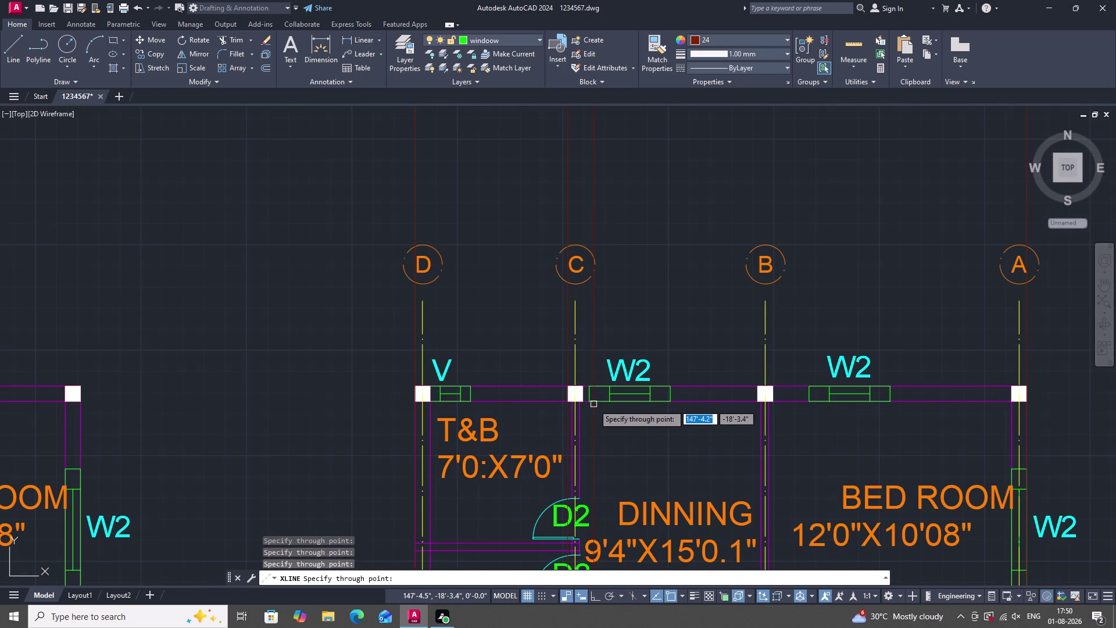
click(582, 402)
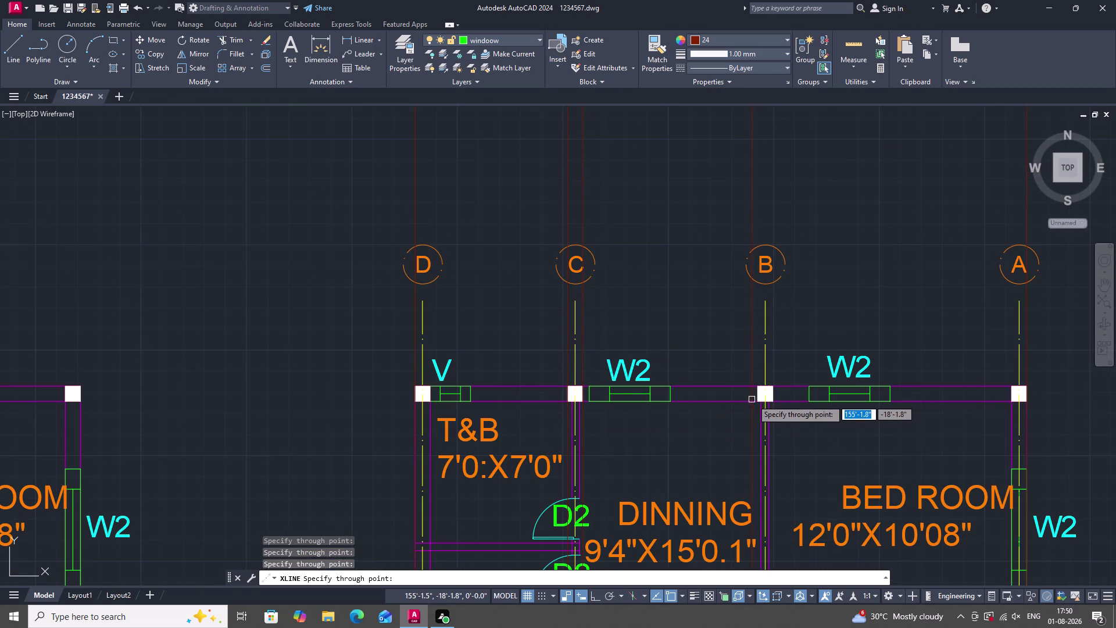
click(758, 400)
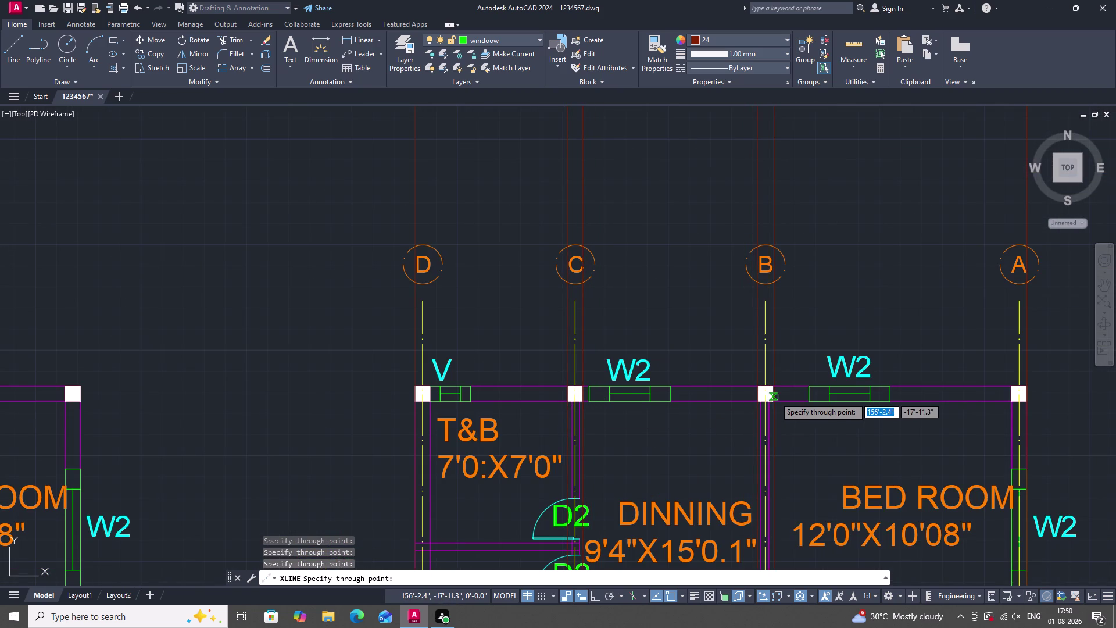
click(774, 402)
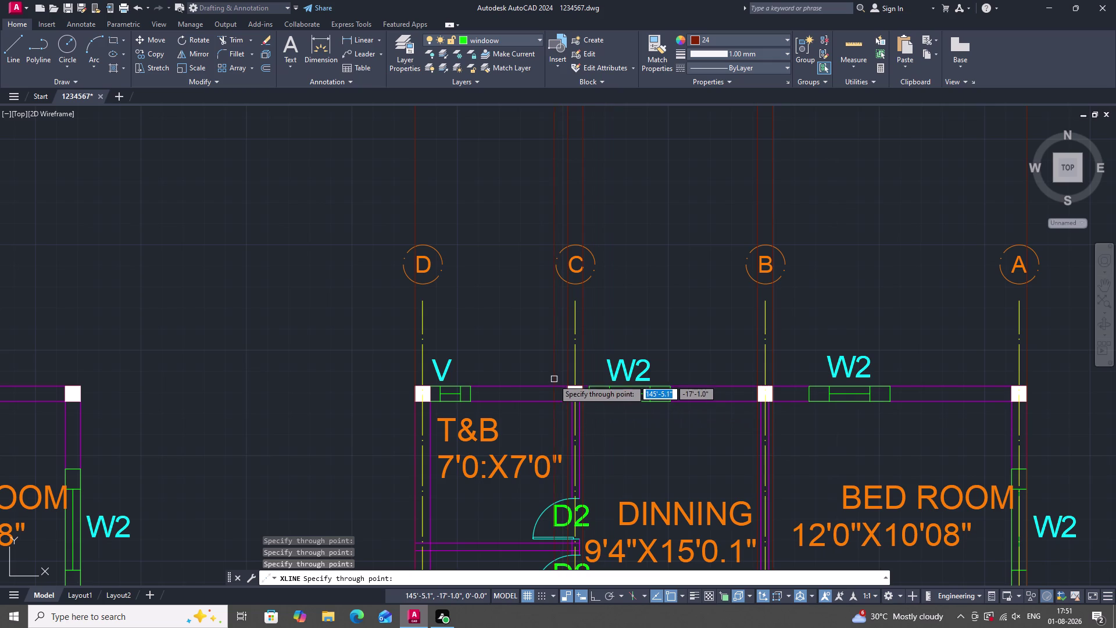
scroll(down, 3)
scroll(up, 3)
scroll(down, 3)
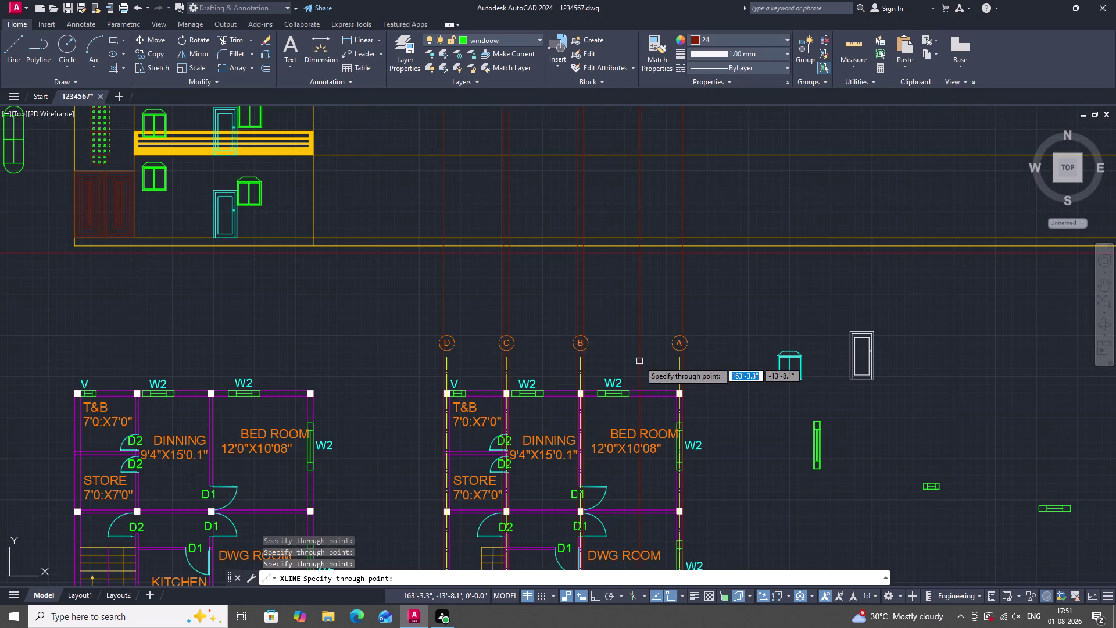
scroll(down, 3)
scroll(up, 3)
key(Escape)
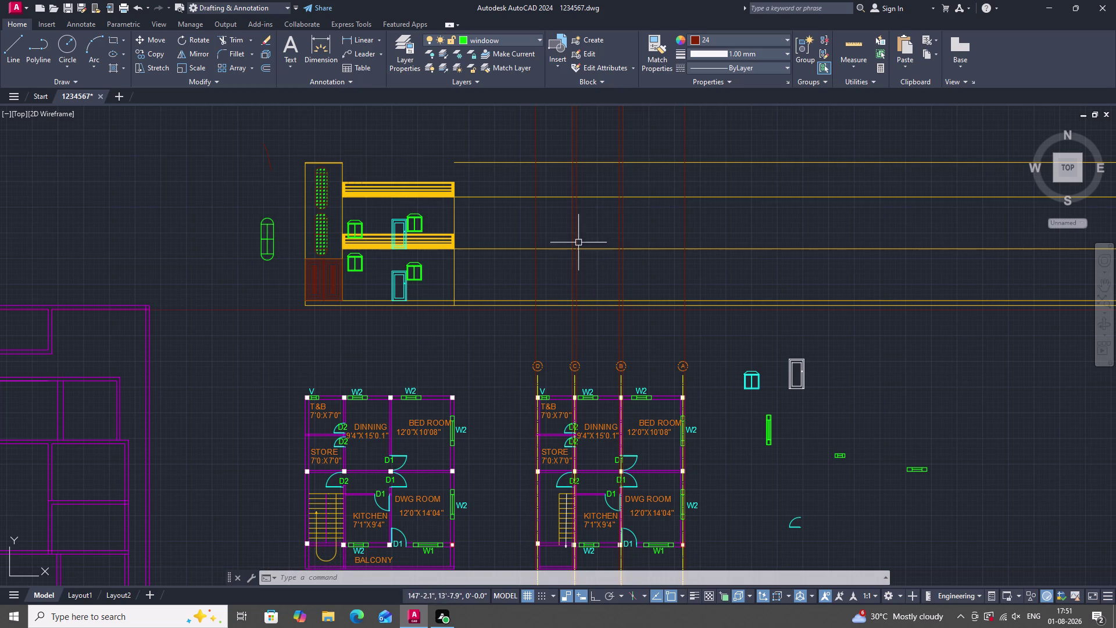
Place a vertical construction line through the grid D column corner.
scroll(up, 3)
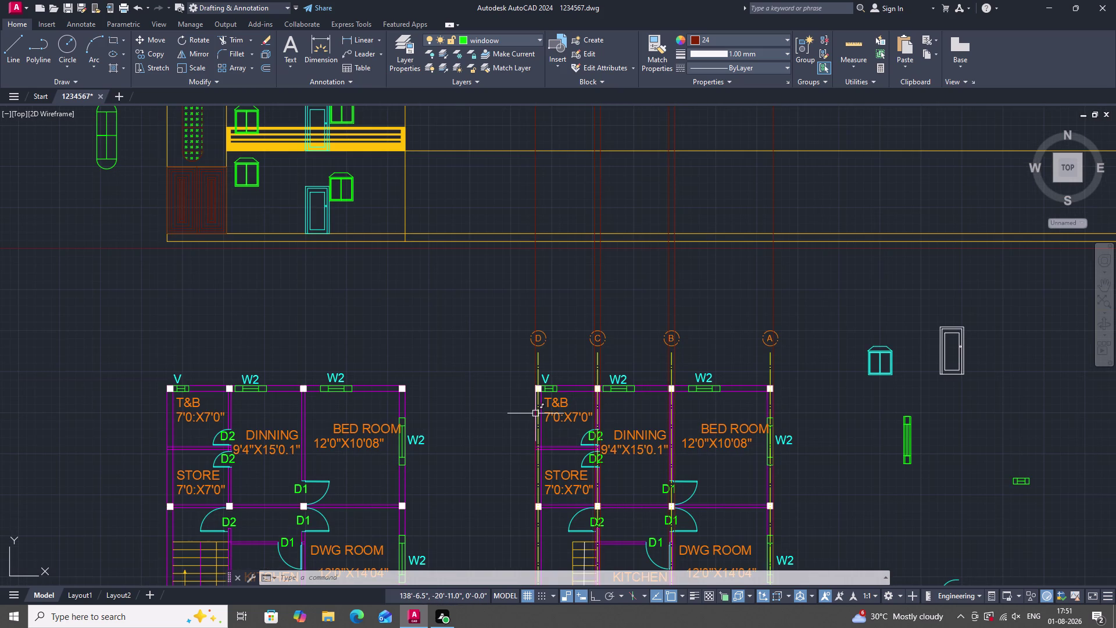
key(space)
text(V)
key(space)
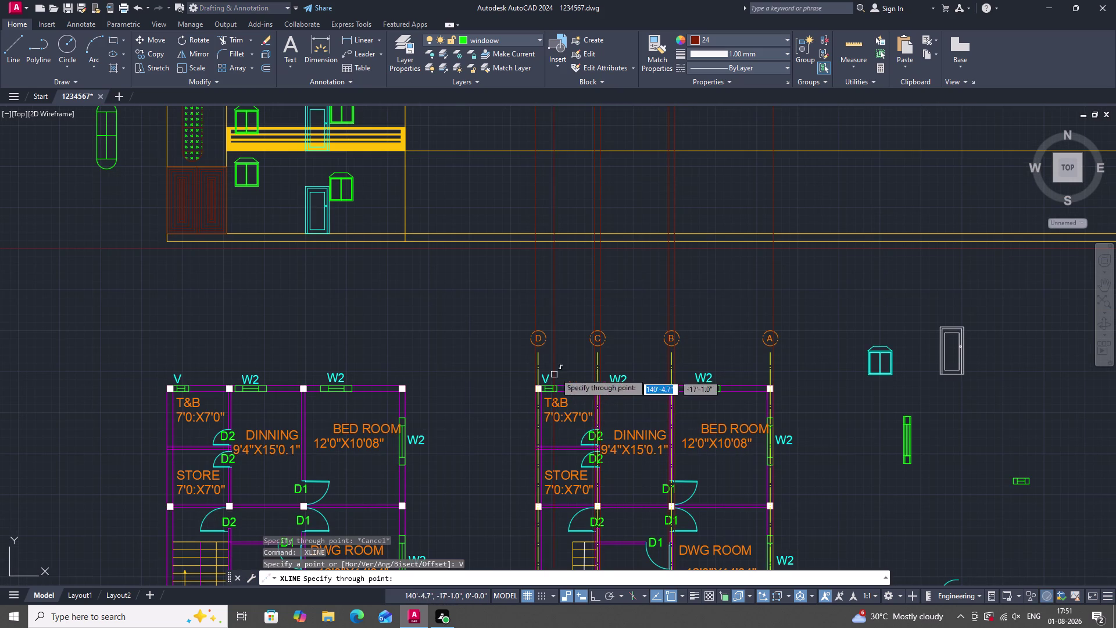
scroll(up, 3)
click(523, 368)
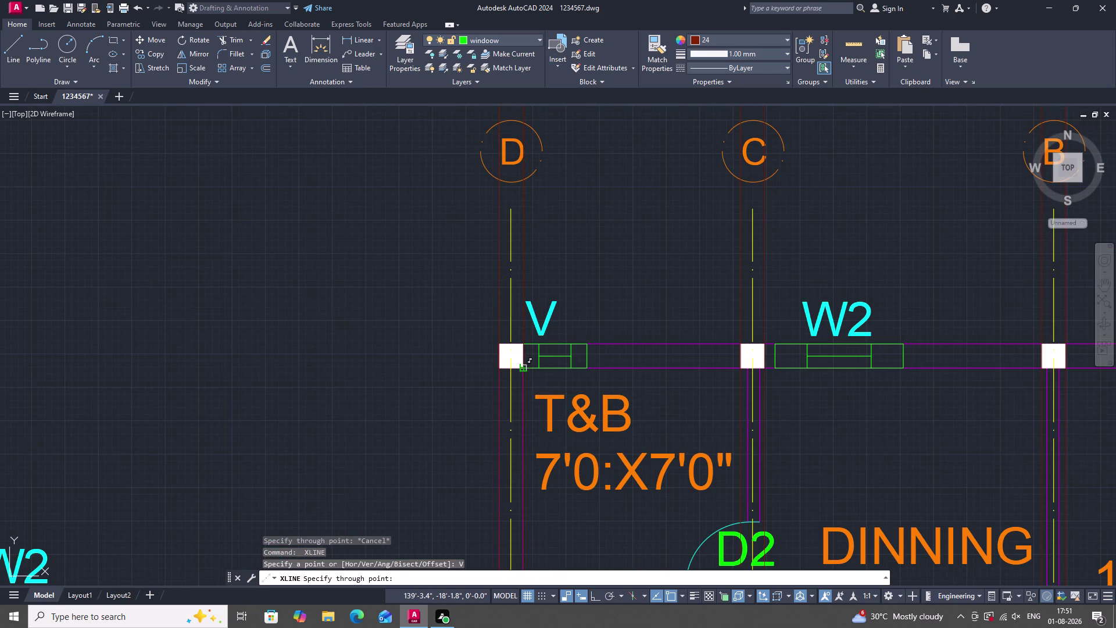
scroll(down, 3)
scroll(down, 3)
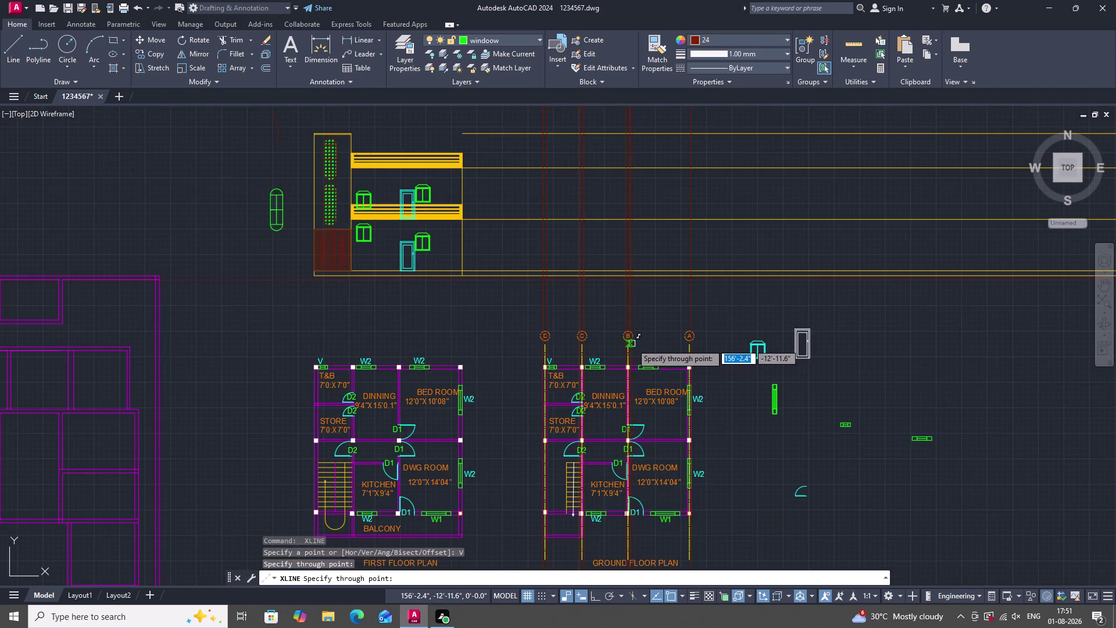
scroll(up, 3)
key(Escape)
scroll(down, 3)
scroll(up, 3)
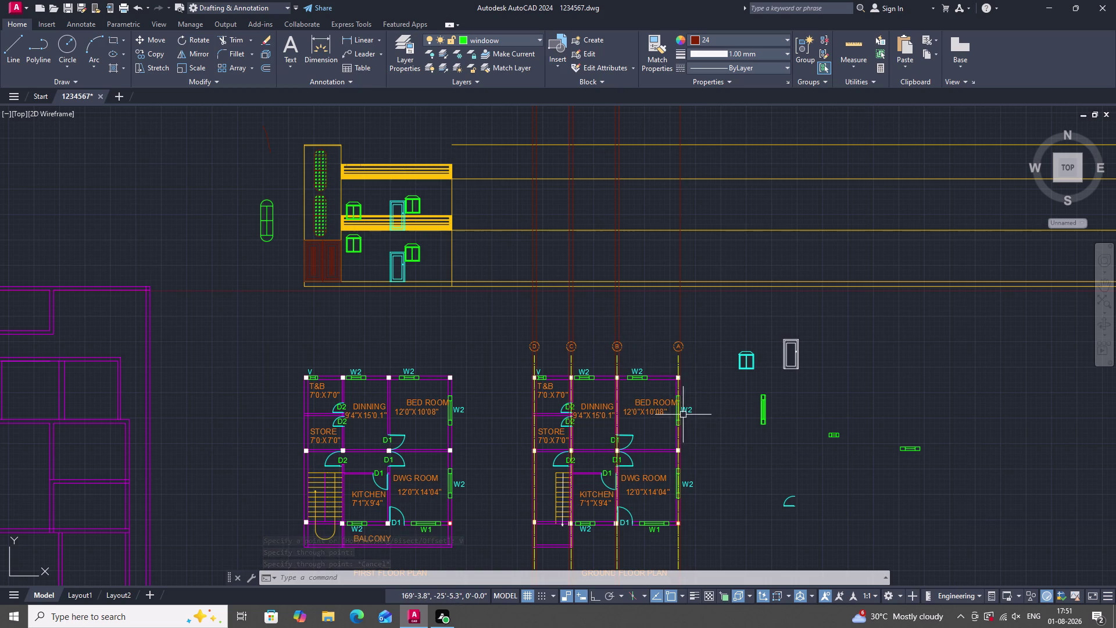
Place a vertical construction line through the grid A column corner.
scroll(up, 3)
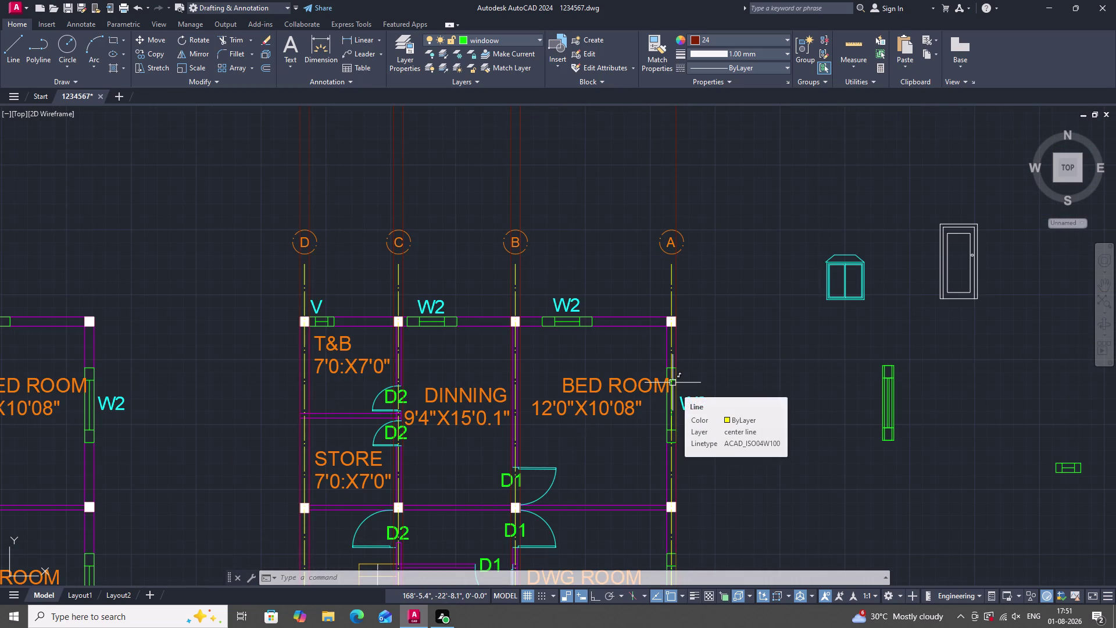
key(space)
text(V)
key(space)
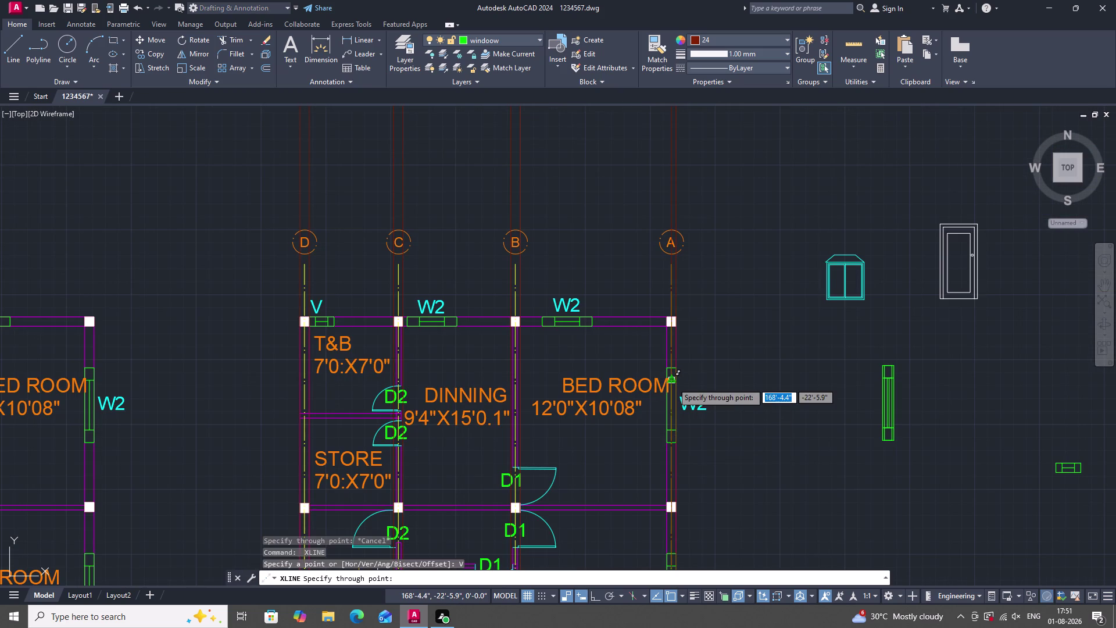
scroll(up, 3)
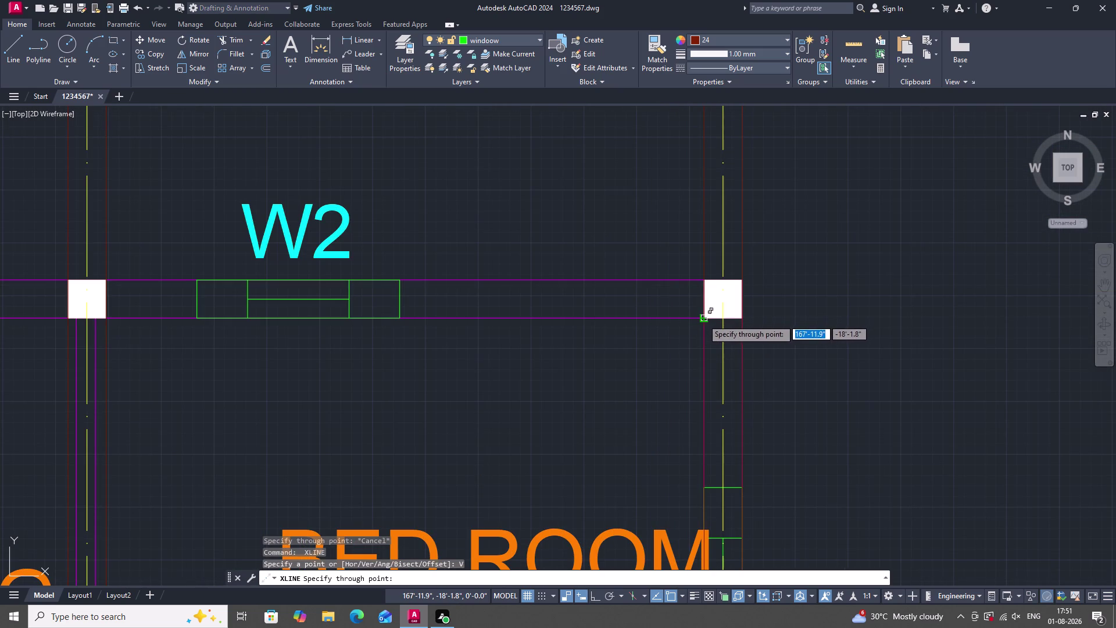
click(703, 319)
key(Escape)
scroll(down, 3)
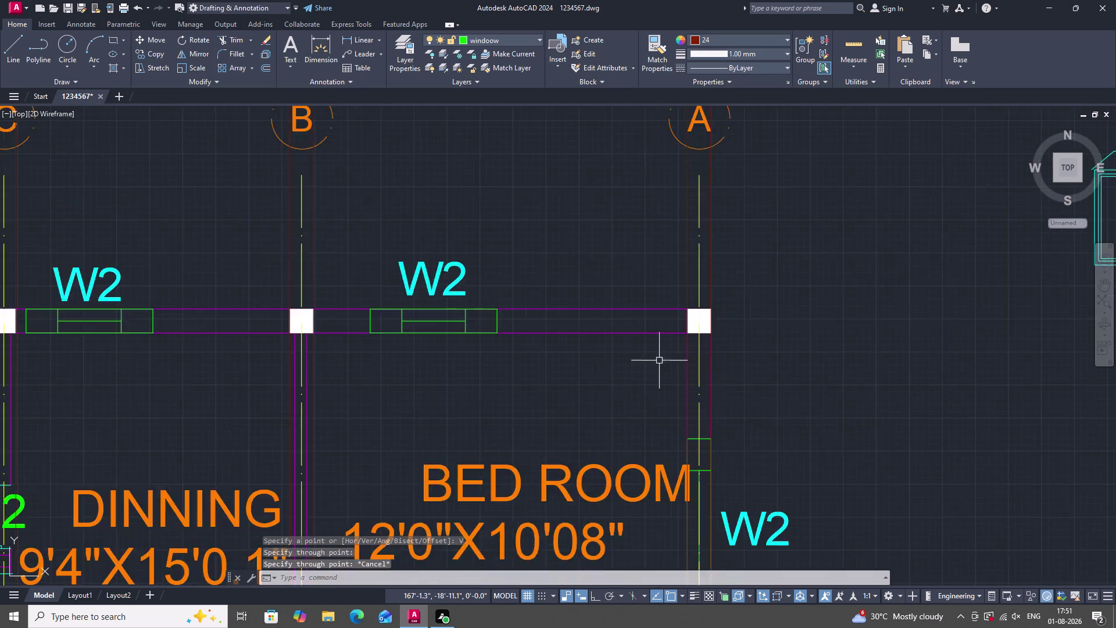
scroll(down, 3)
scroll(down, 3)
scroll(up, 3)
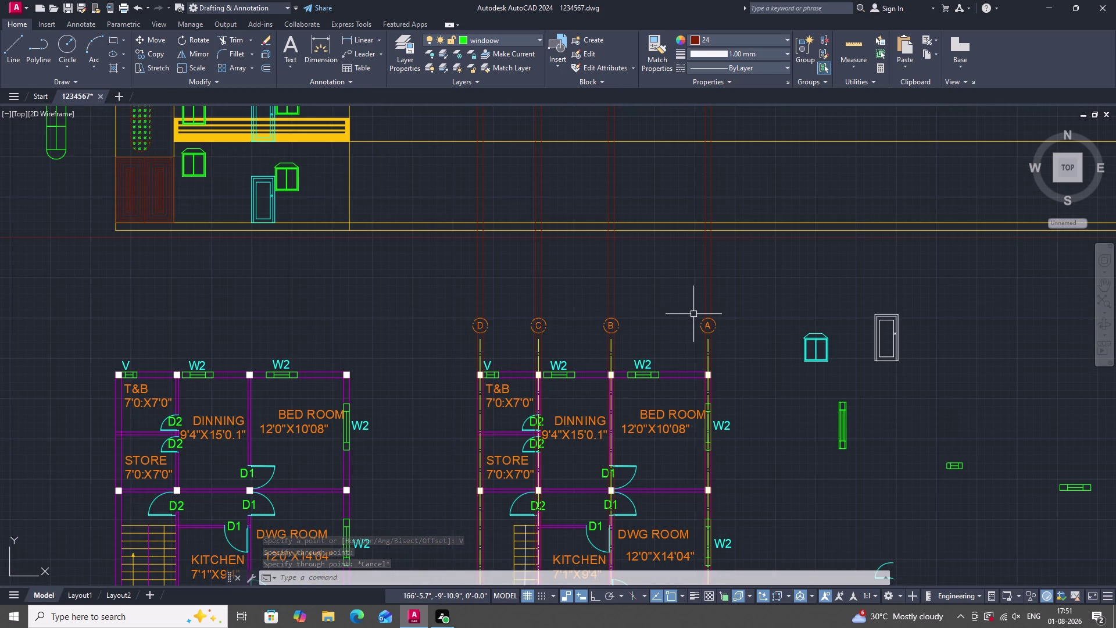
Zoom in and out around the elevation to review the construction lines.
scroll(down, 3)
scroll(up, 3)
scroll(down, 3)
scroll(up, 3)
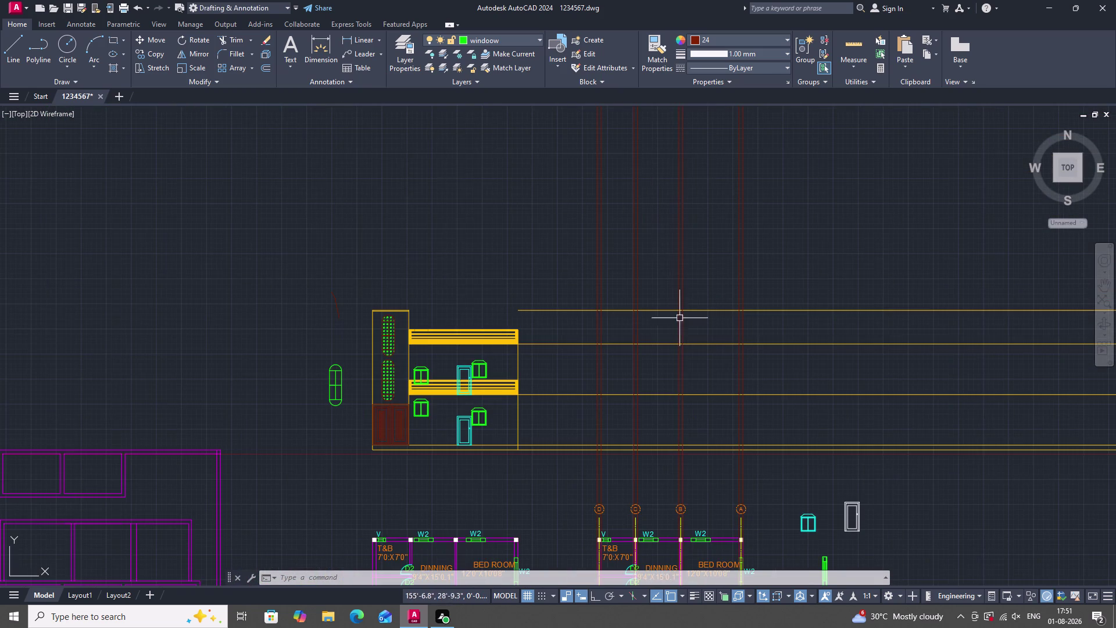
scroll(down, 3)
scroll(up, 3)
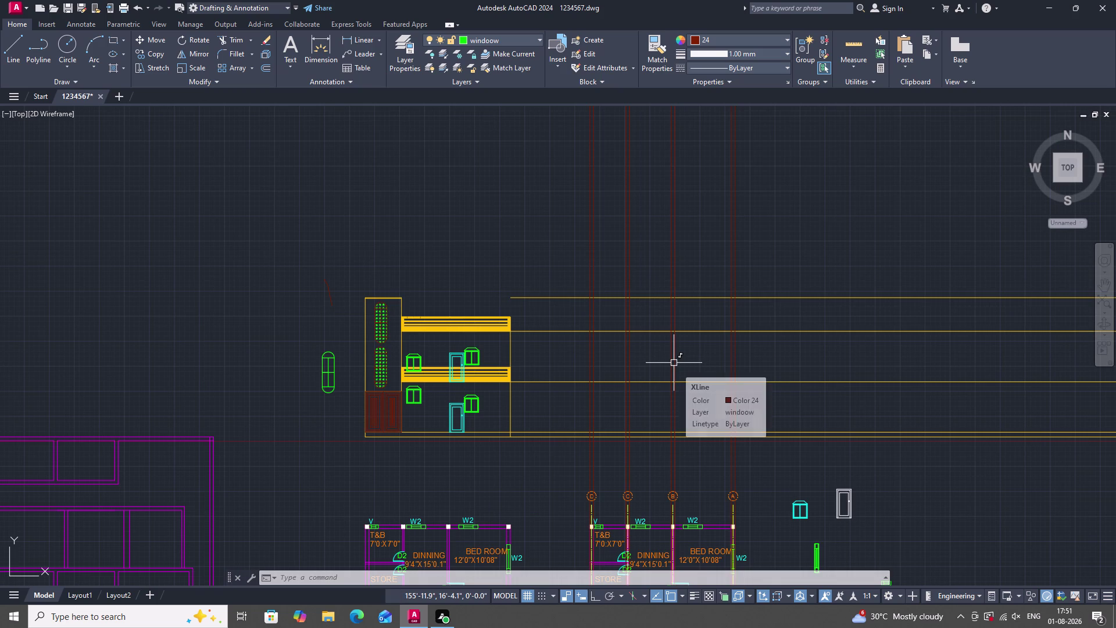
scroll(down, 3)
scroll(up, 3)
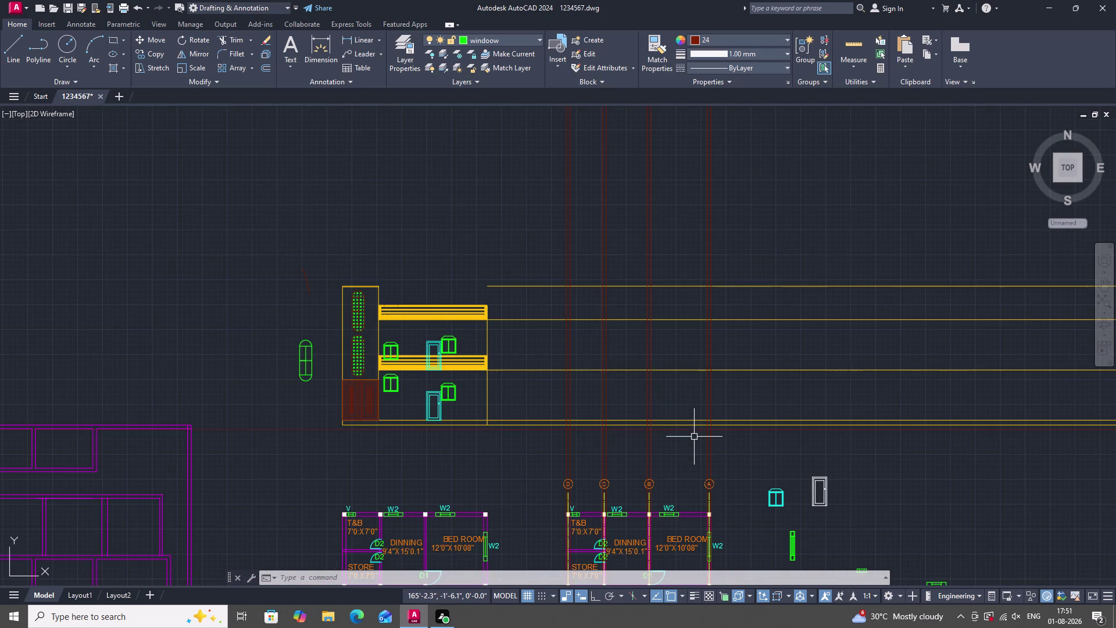
scroll(up, 3)
scroll(down, 3)
scroll(up, 3)
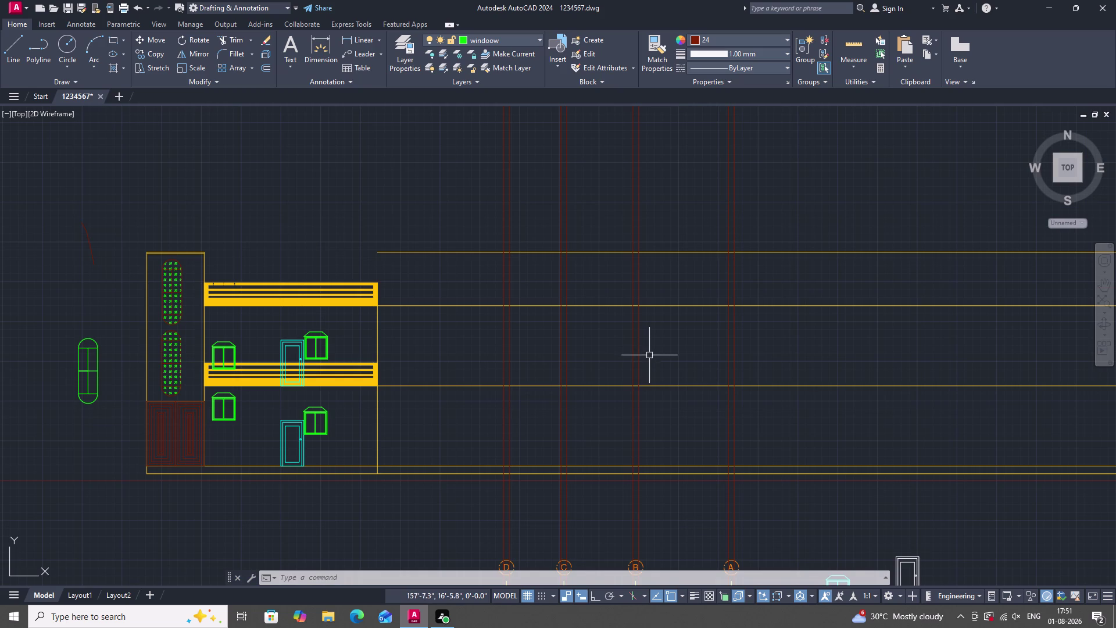
Make 'stair case' the current layer from the Home tab Layer dropdown.
scroll(up, 3)
scroll(down, 3)
scroll(down, 3)
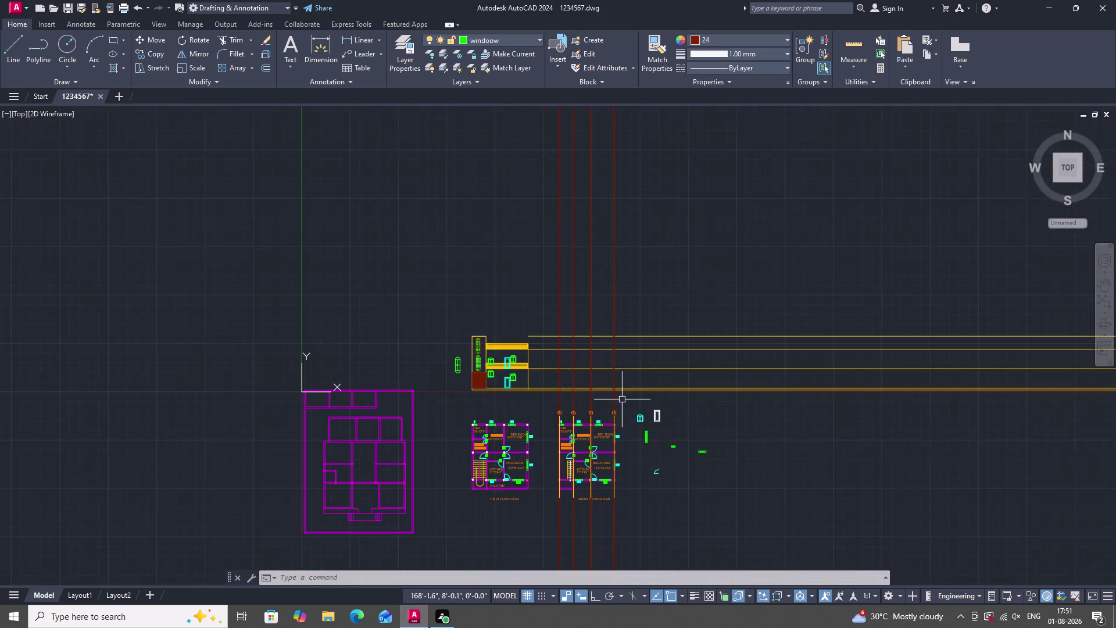
scroll(up, 3)
scroll(down, 3)
scroll(up, 3)
scroll(up, 3)
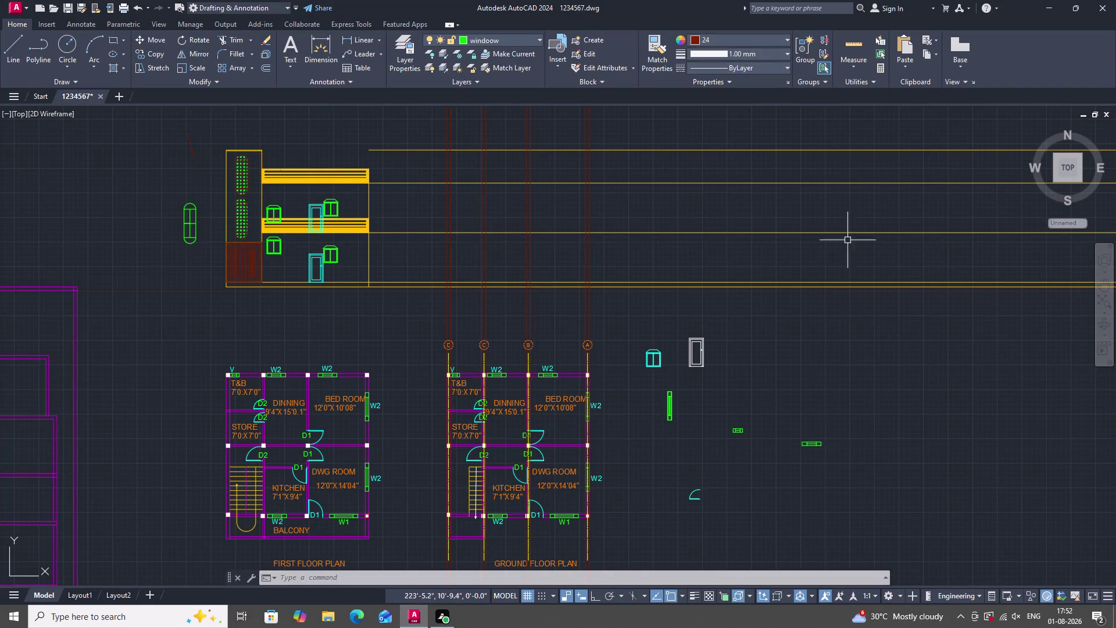
scroll(up, 3)
scroll(down, 3)
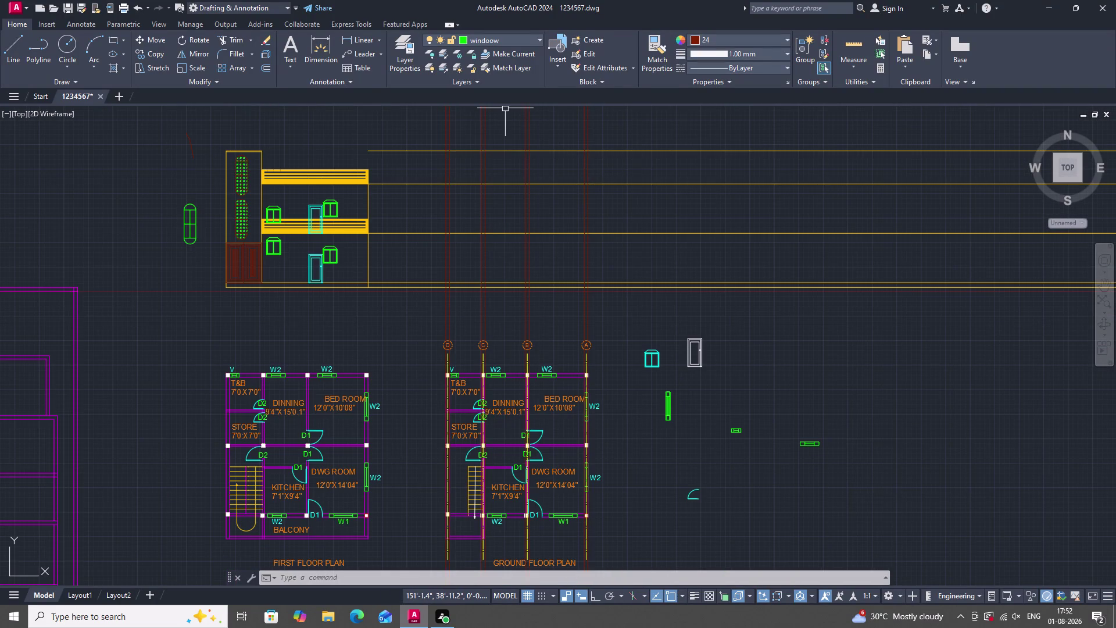
click(526, 35)
click(493, 141)
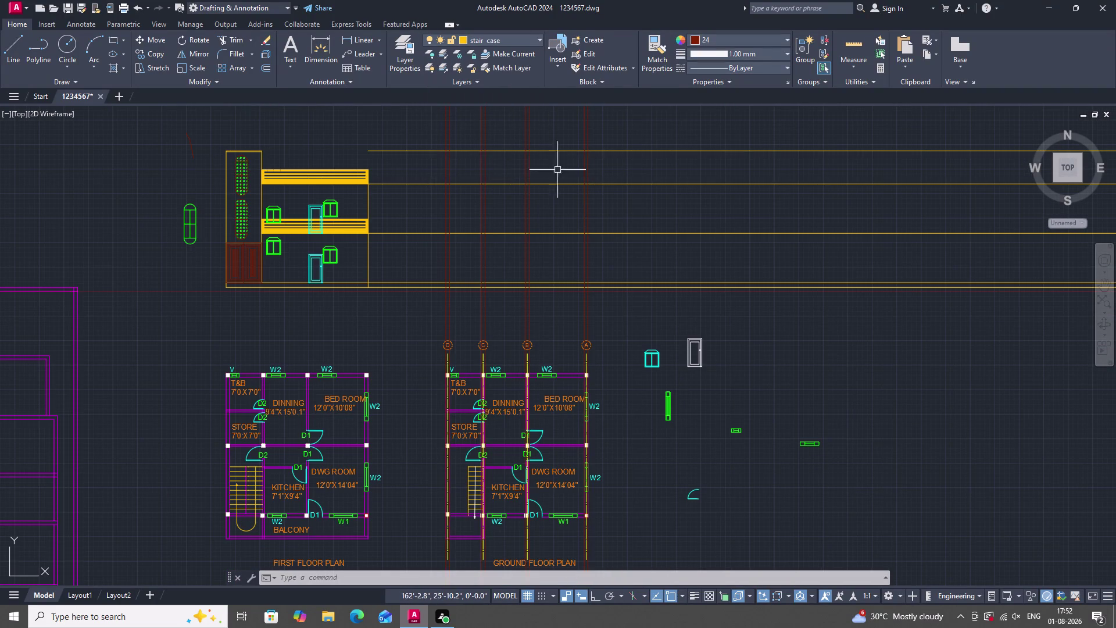
Set the Properties object colour to ByLayer so new objects follow the layer colour.
scroll(down, 3)
scroll(up, 3)
text(L)
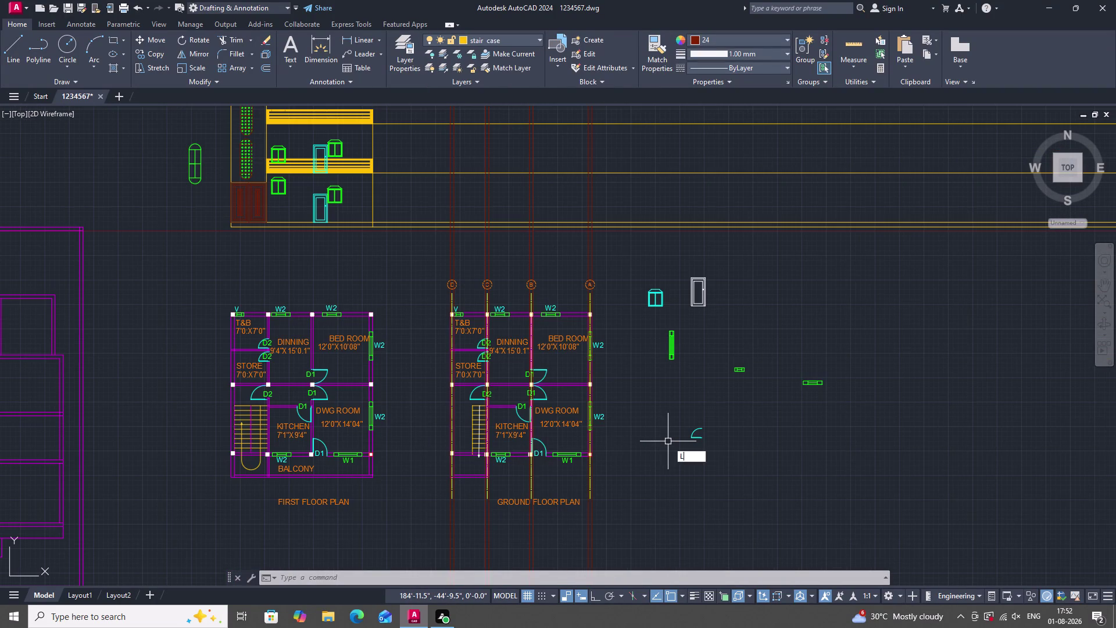
key(space)
double_click(689, 464)
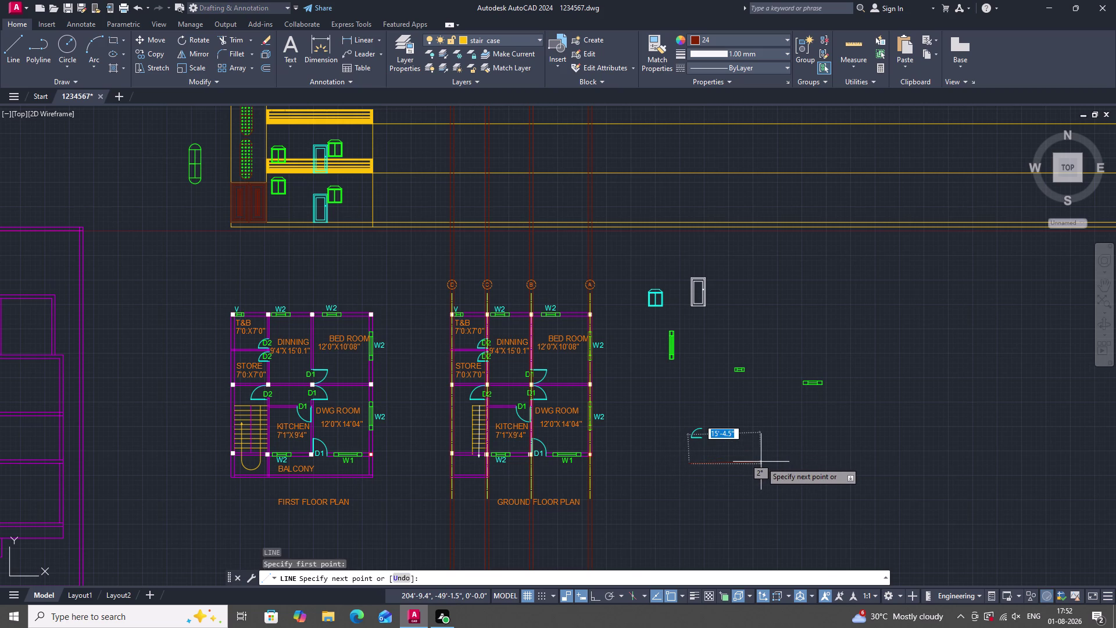
key(Escape)
click(757, 36)
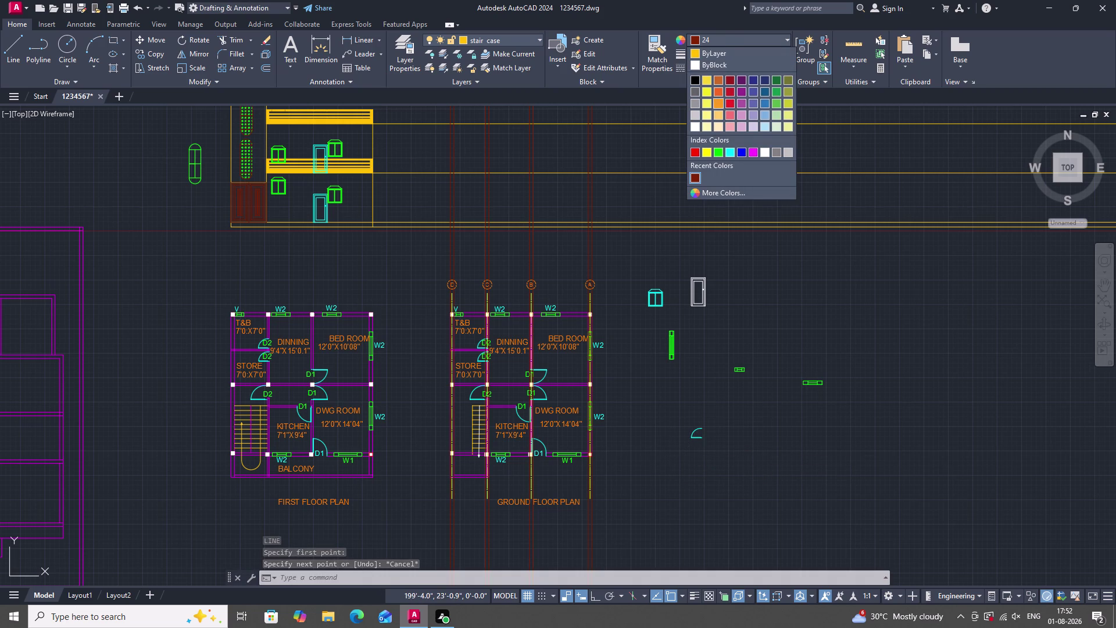
click(718, 52)
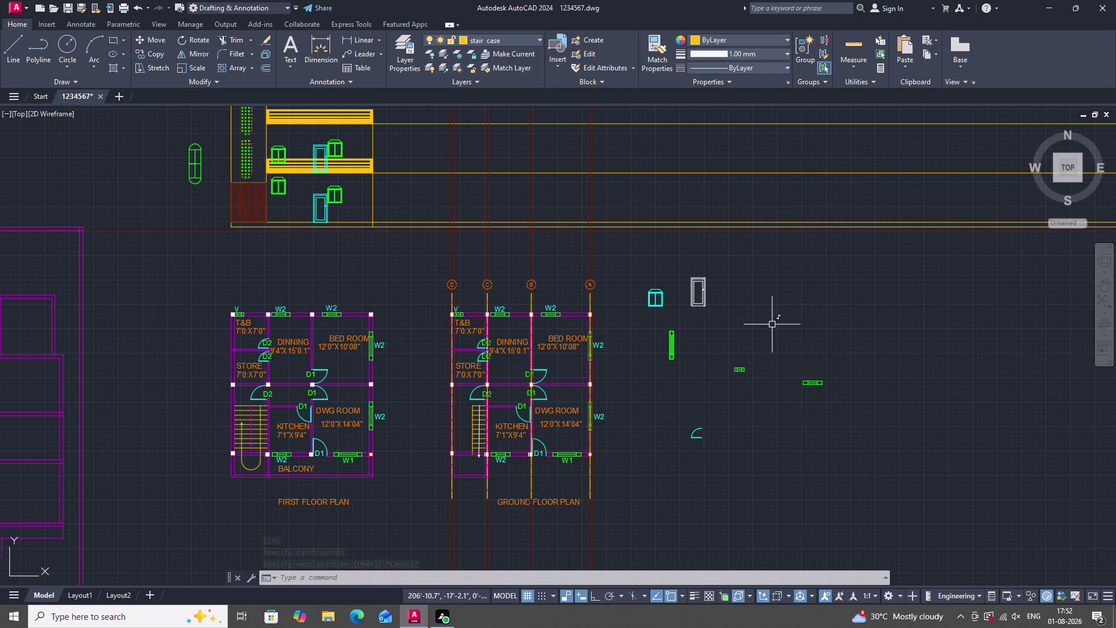
Draw a 9" trial line beside the door swing with Ortho on.
key(Escape)
scroll(up, 3)
scroll(down, 3)
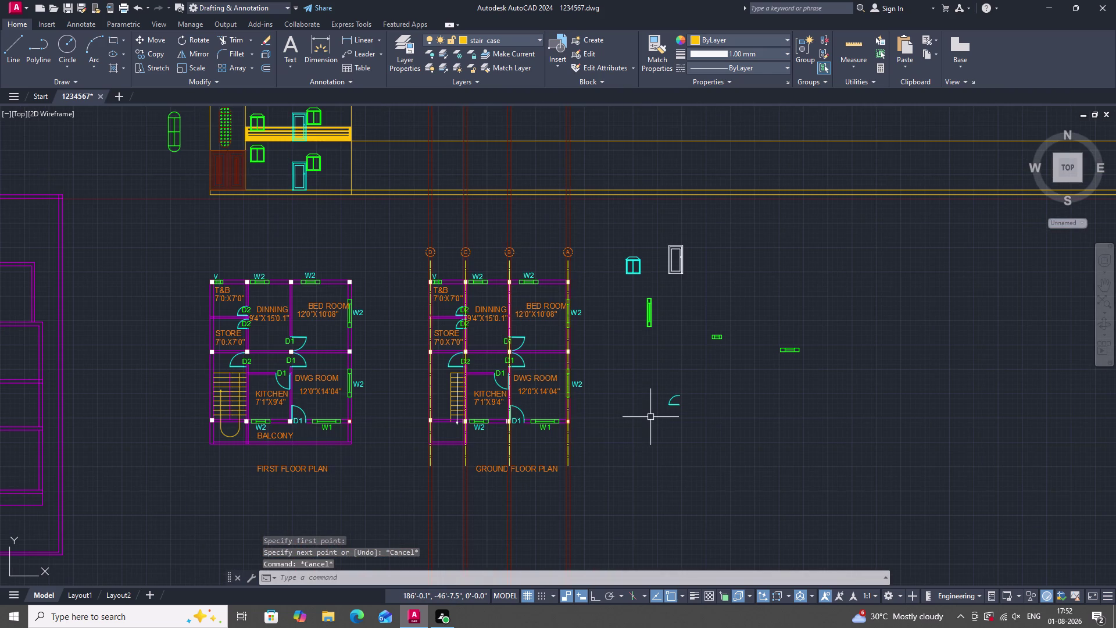
text(L)
key(space)
drag(680, 425, 693, 426)
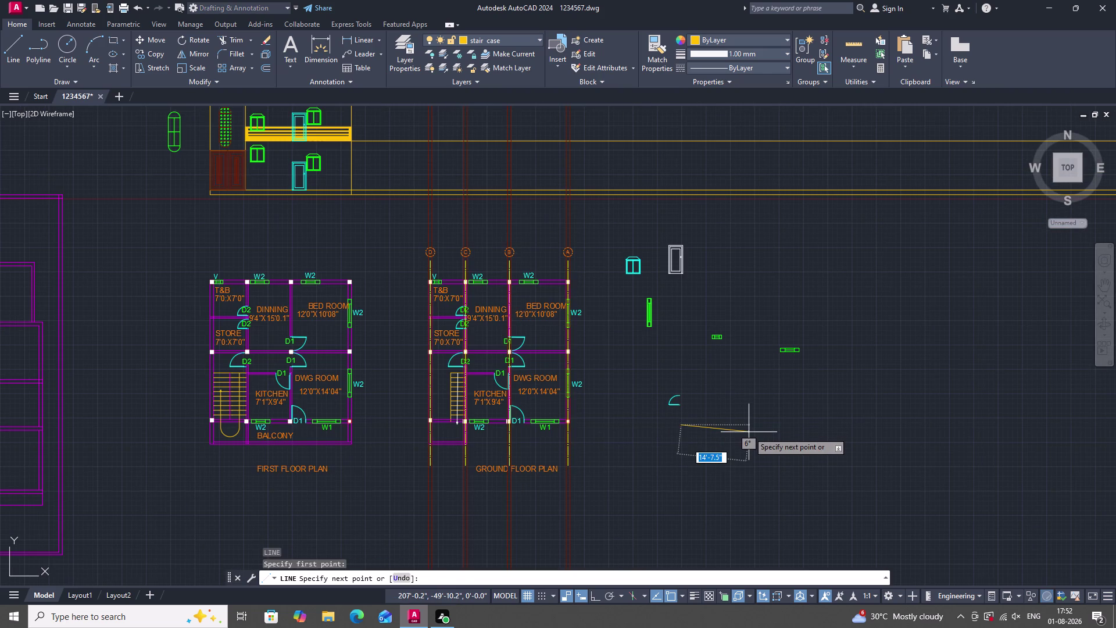
key(F8)
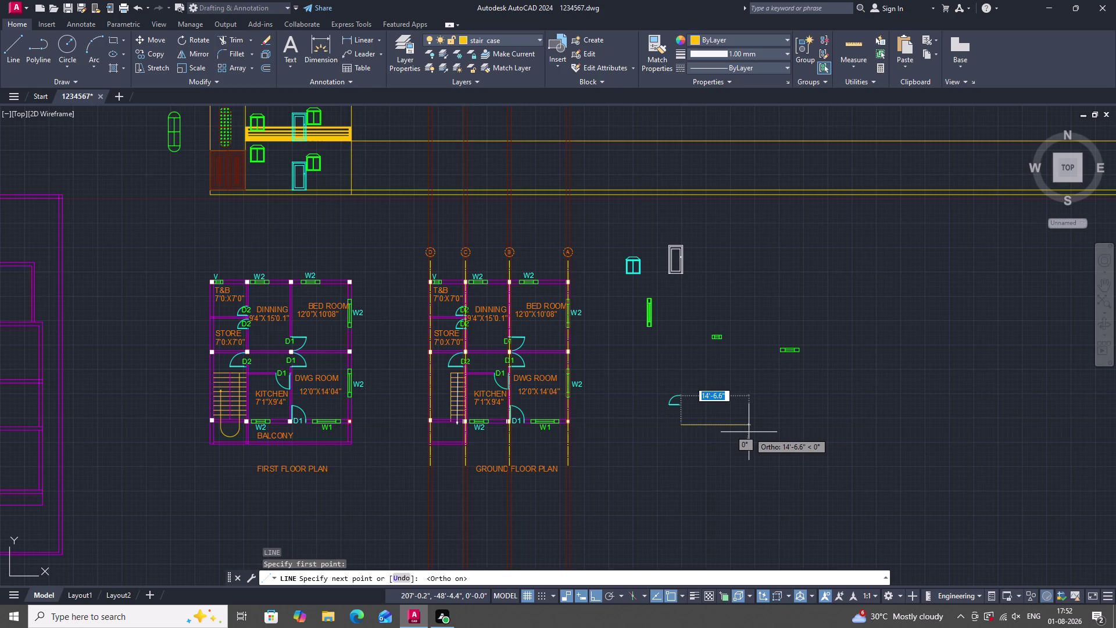
text(9")
key(Return)
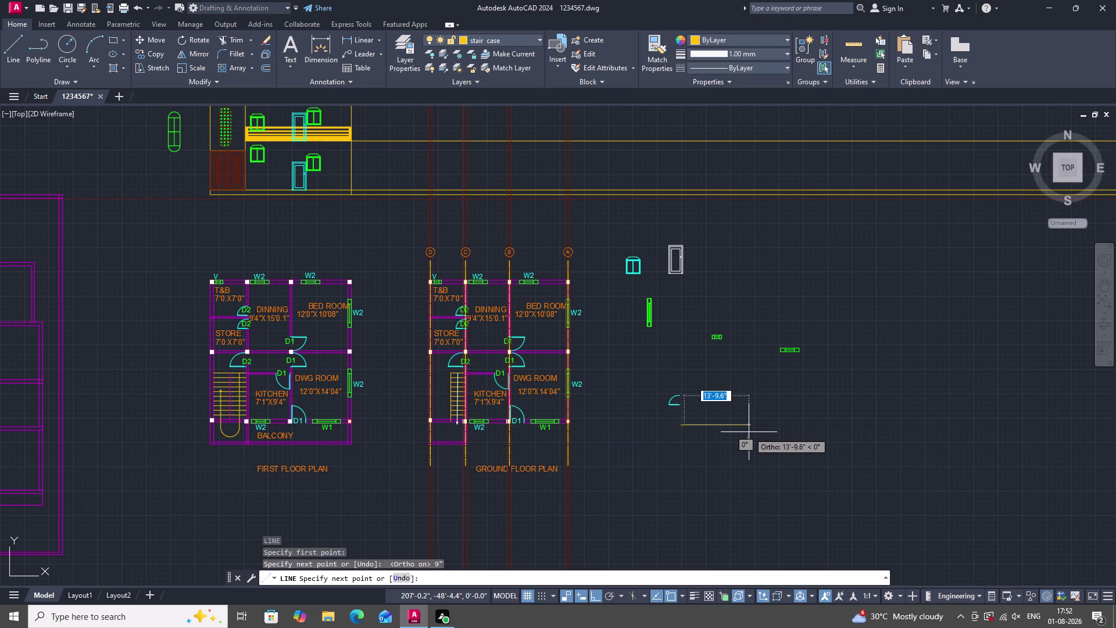
key(Escape)
Window-select the short trial lines and erase them.
triple_click(744, 448)
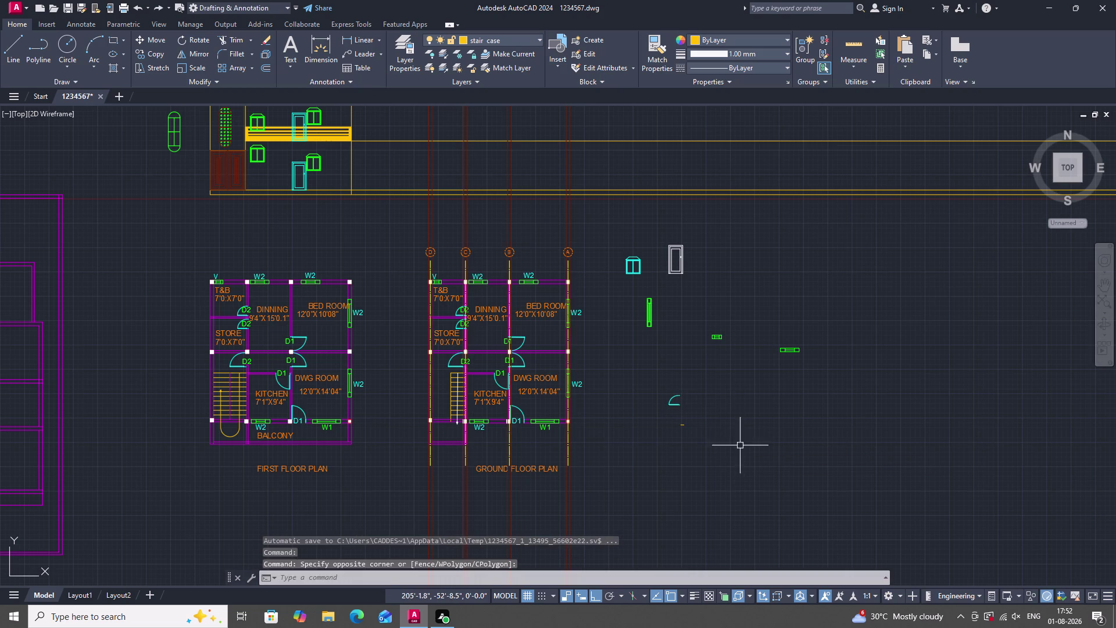
drag(698, 453, 694, 447)
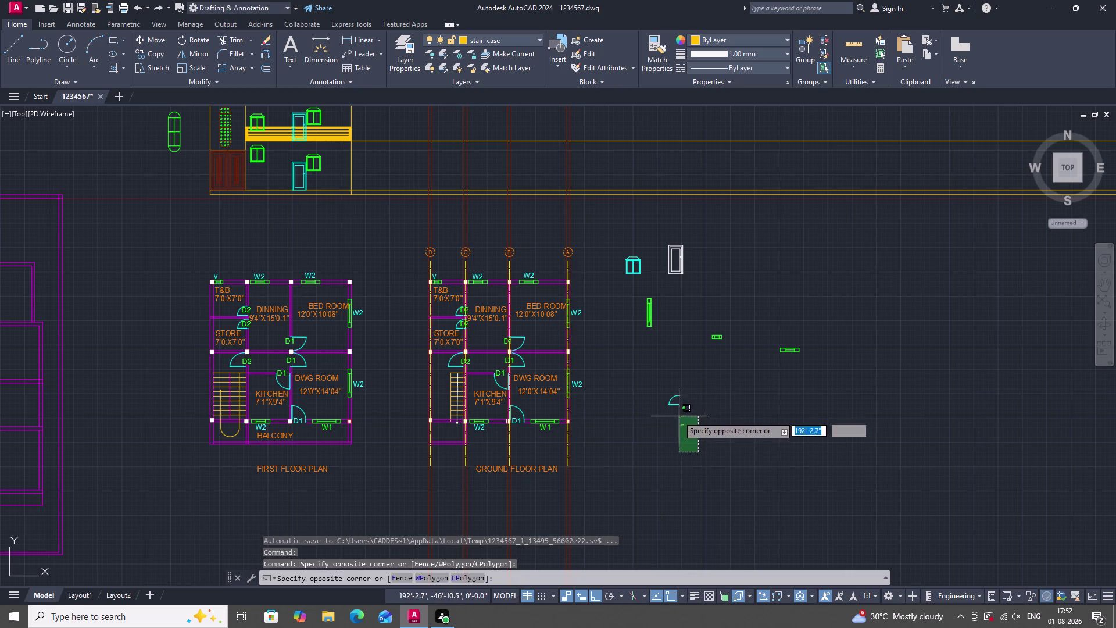
click(677, 415)
right_click(720, 380)
click(779, 166)
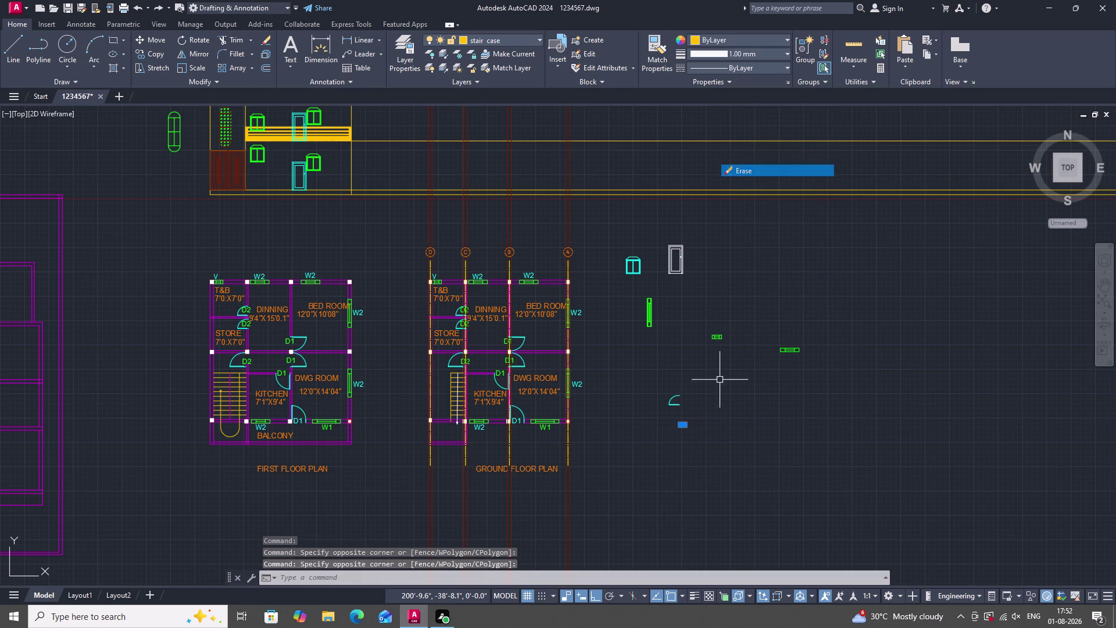
scroll(up, 3)
scroll(down, 3)
scroll(up, 3)
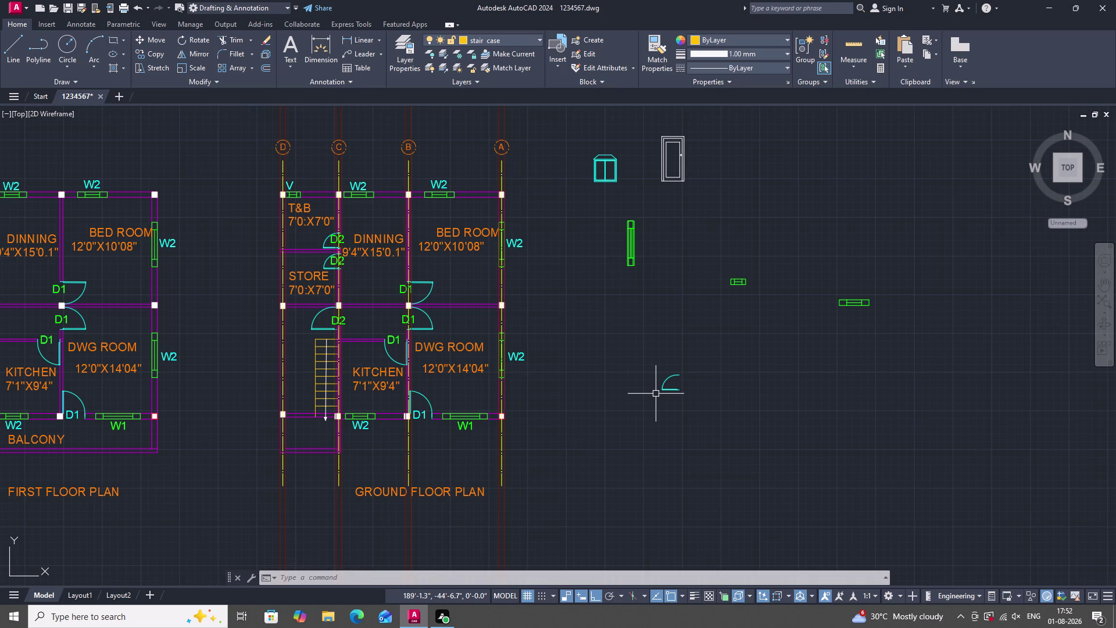
Draw a 1' horizontal line beside the door swing.
text(L)
key(space)
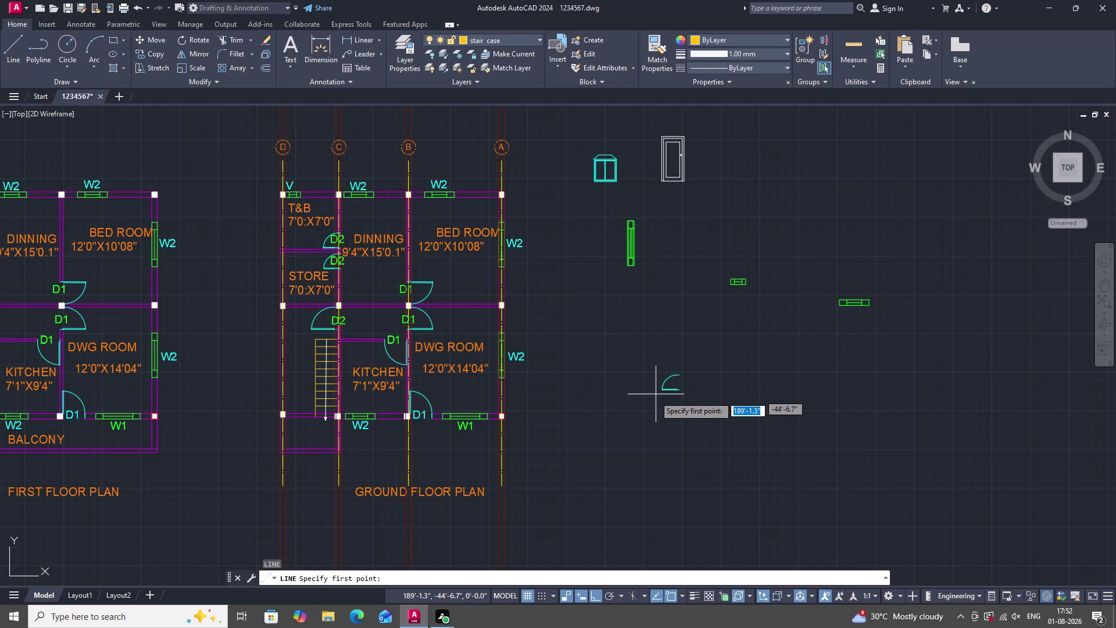
double_click(654, 398)
text(1)
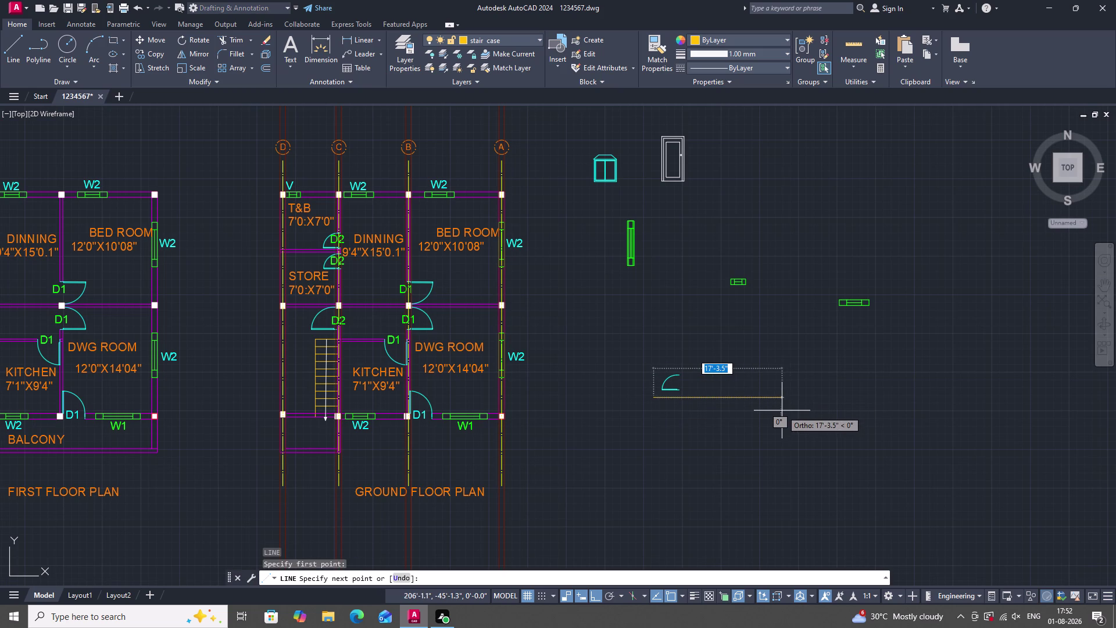
text(')
key(Return)
scroll(up, 3)
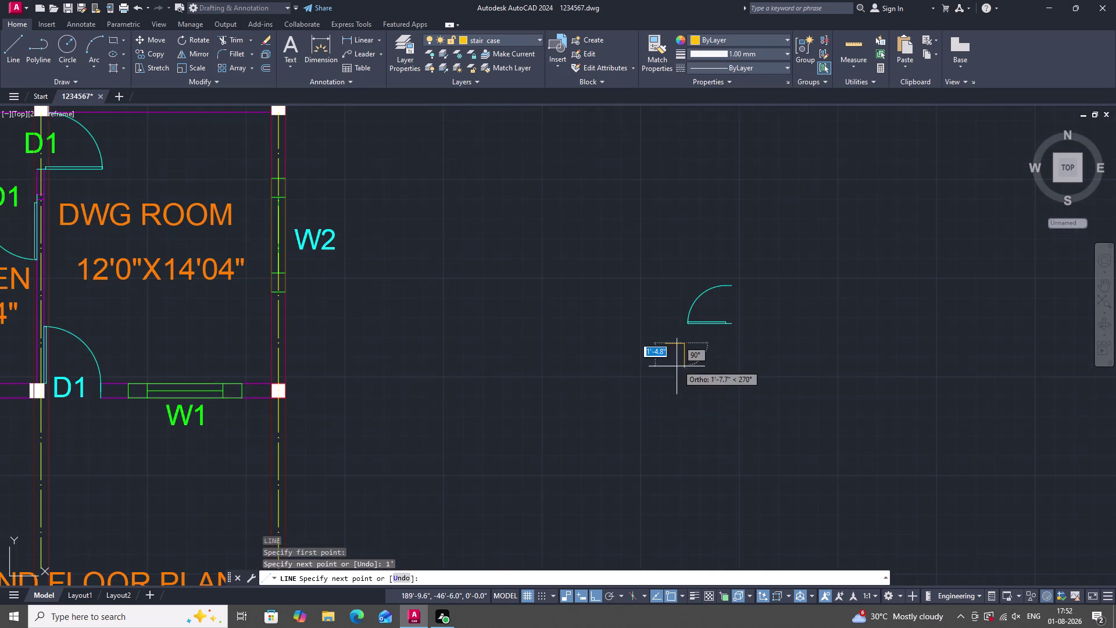
scroll(up, 3)
scroll(up, 3)
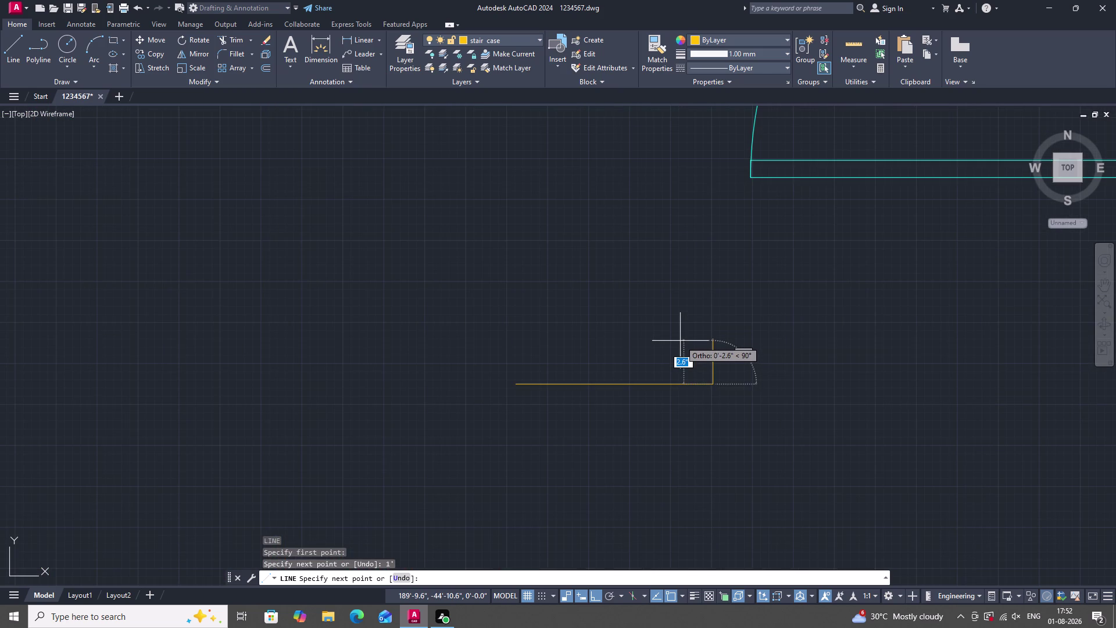
key(Escape)
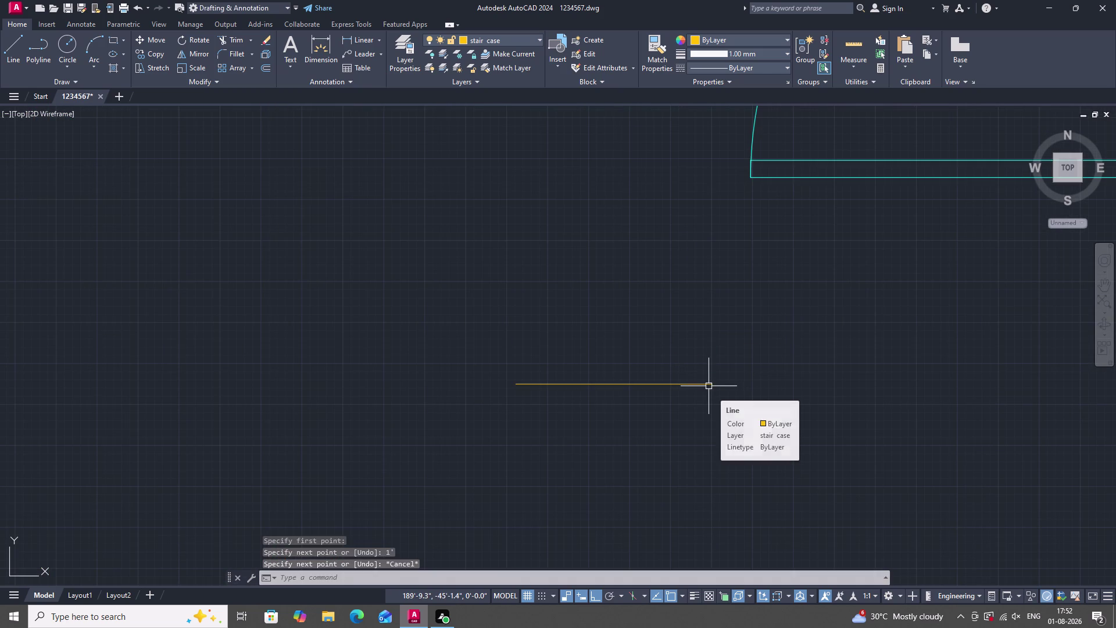
Below it, draw a 9" tread with a 6" riser dropping from its end.
text(L)
key(space)
click(546, 437)
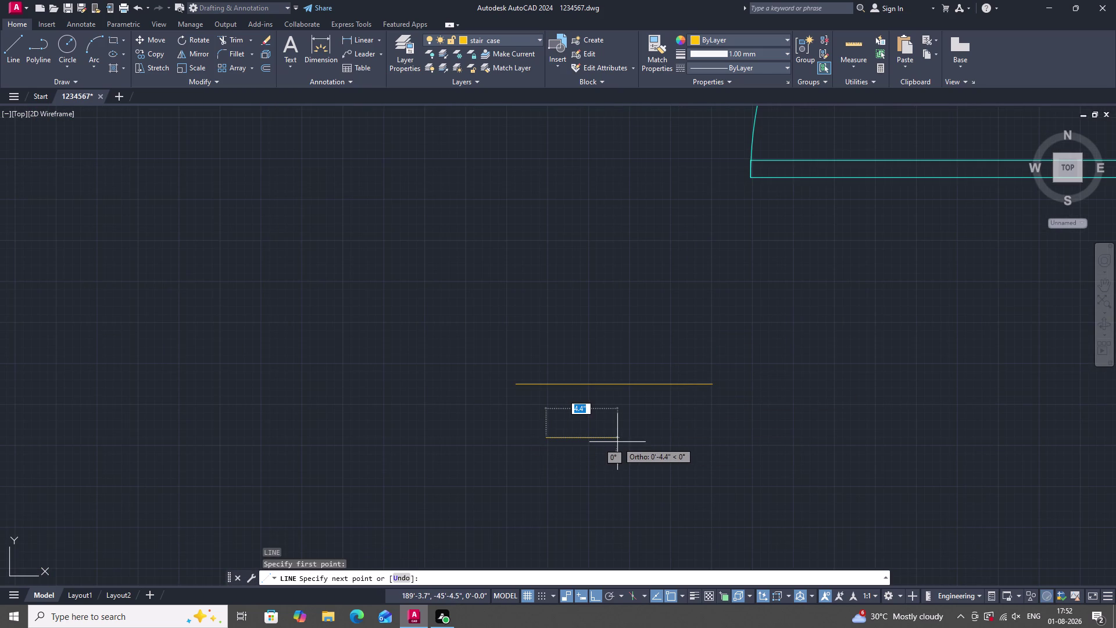
text(9")
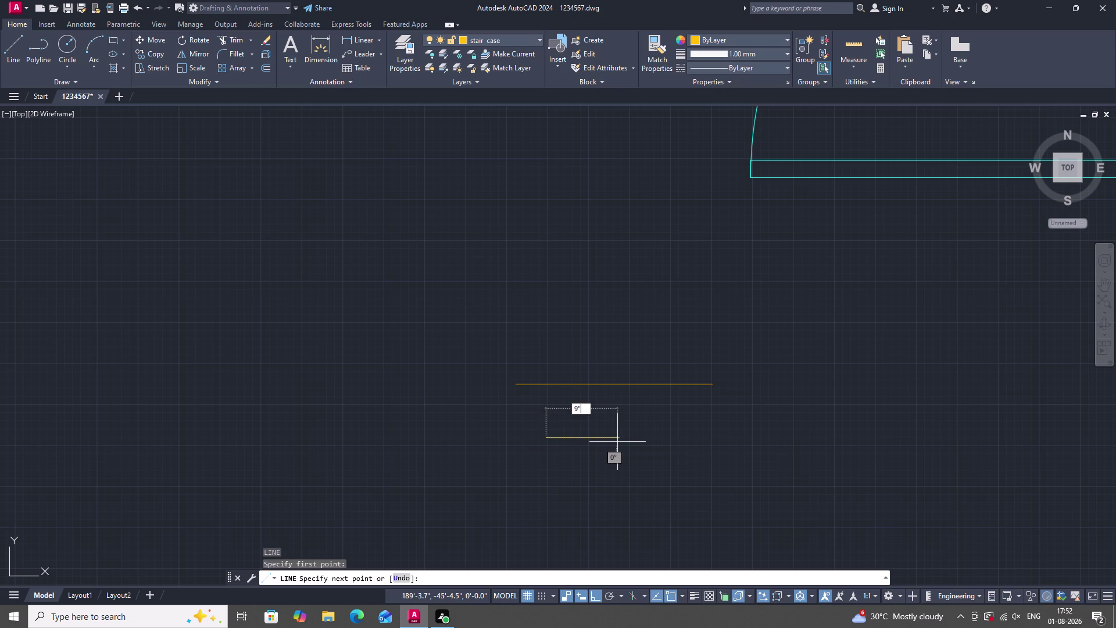
key(Return)
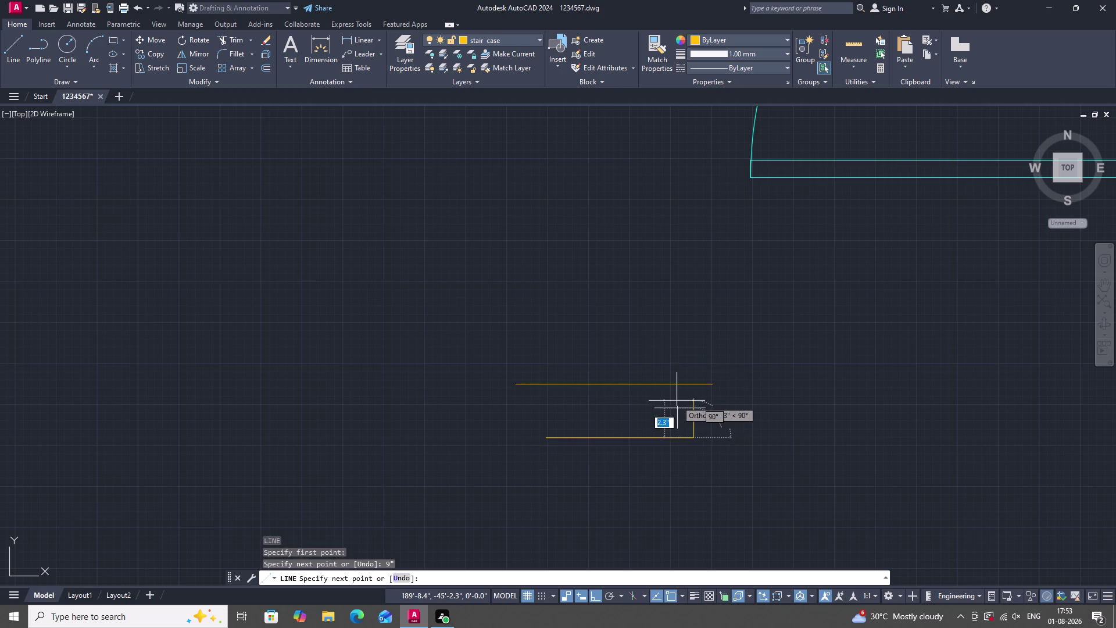
scroll(up, 3)
scroll(down, 3)
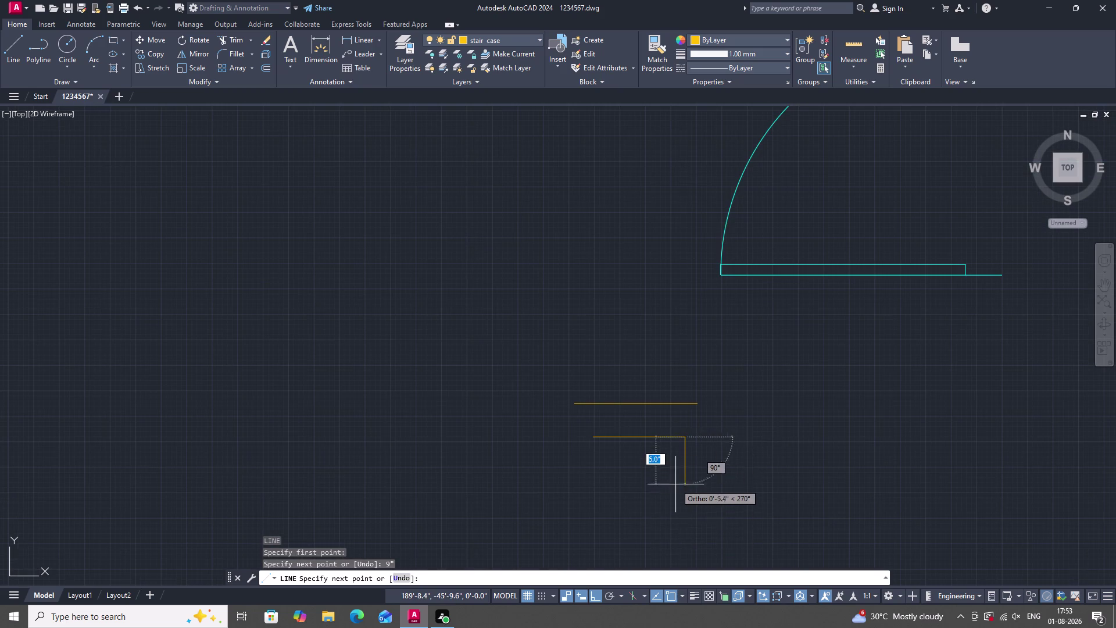
scroll(down, 3)
scroll(up, 3)
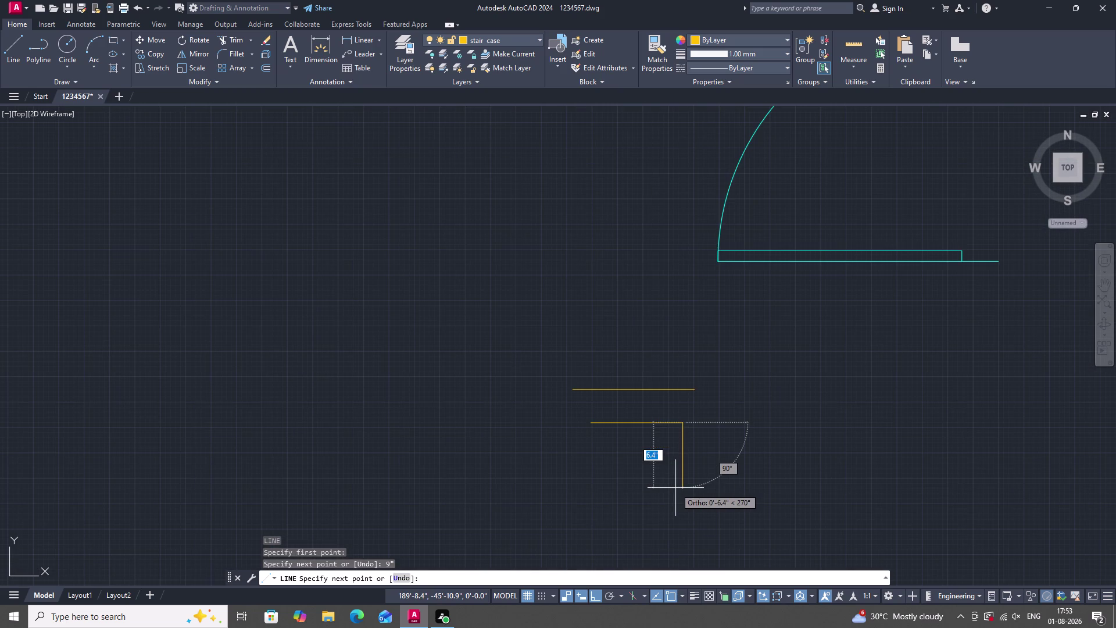
text(6")
key(Return)
key(Escape)
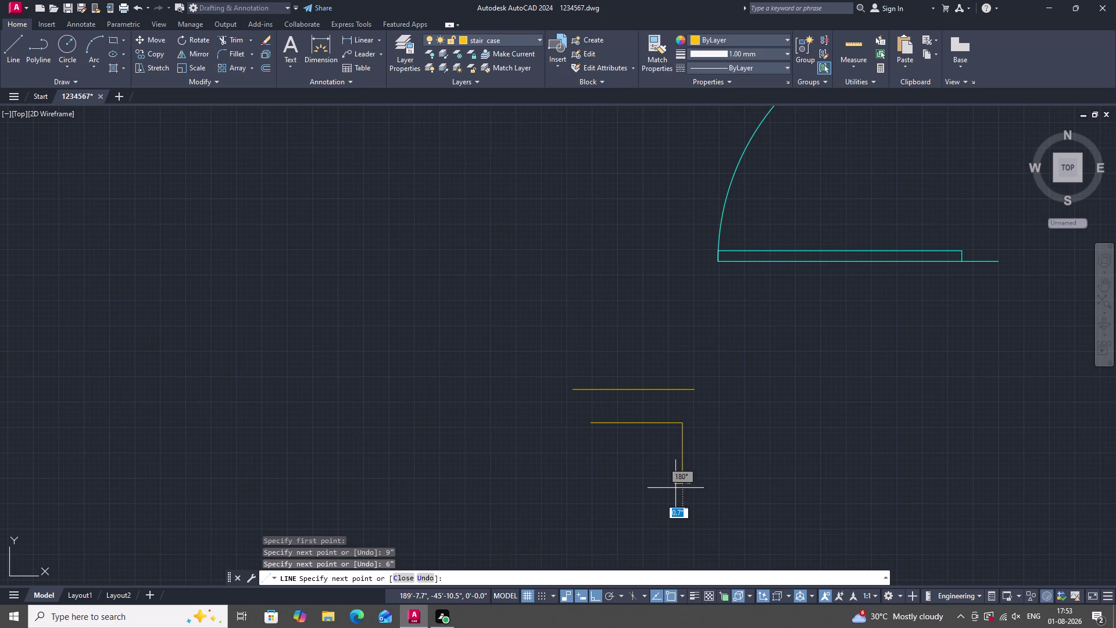
text(O)
key(space)
key(space)
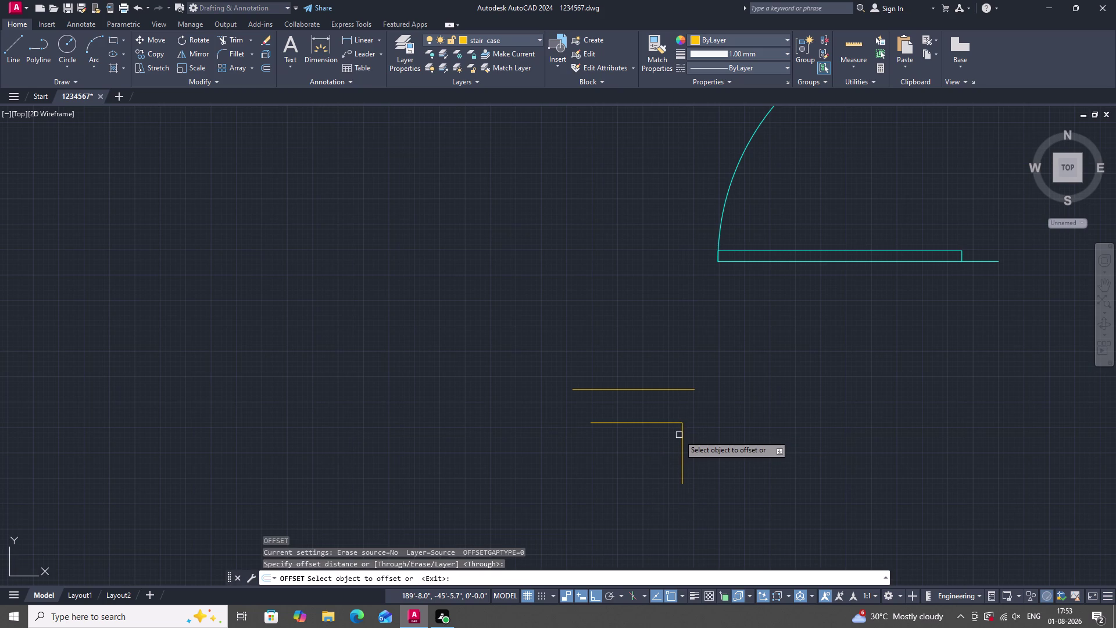
Offset the riser and tread lines each by 2".
click(682, 435)
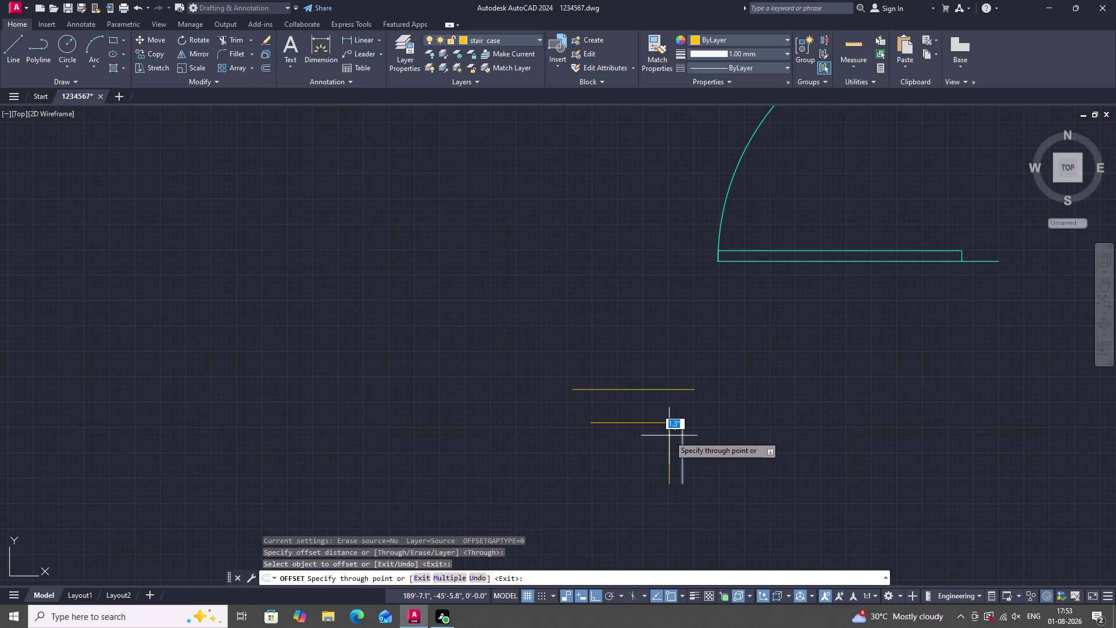
text(2")
key(Return)
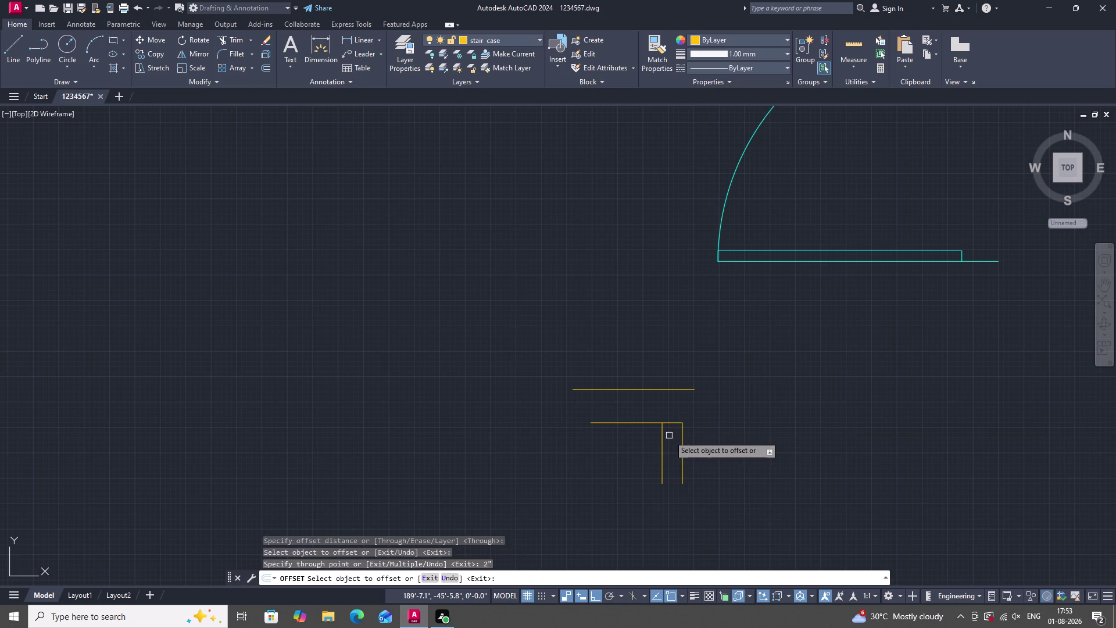
drag(649, 424, 649, 432)
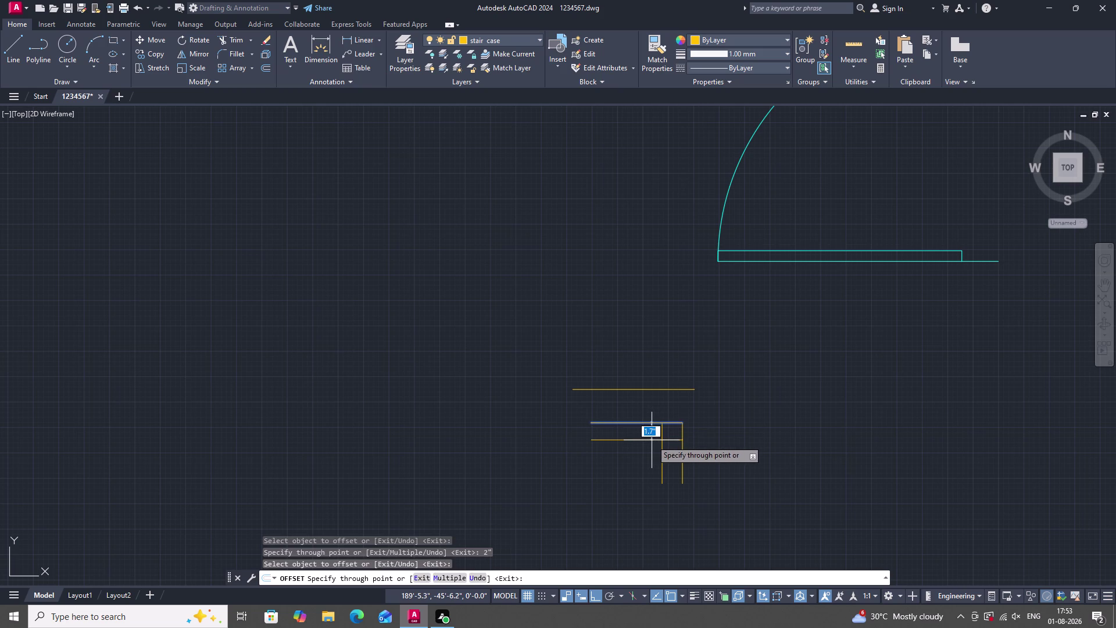
text(2")
key(Return)
key(Escape)
Fillet the tread's end corner into a rounded nosing.
text(F)
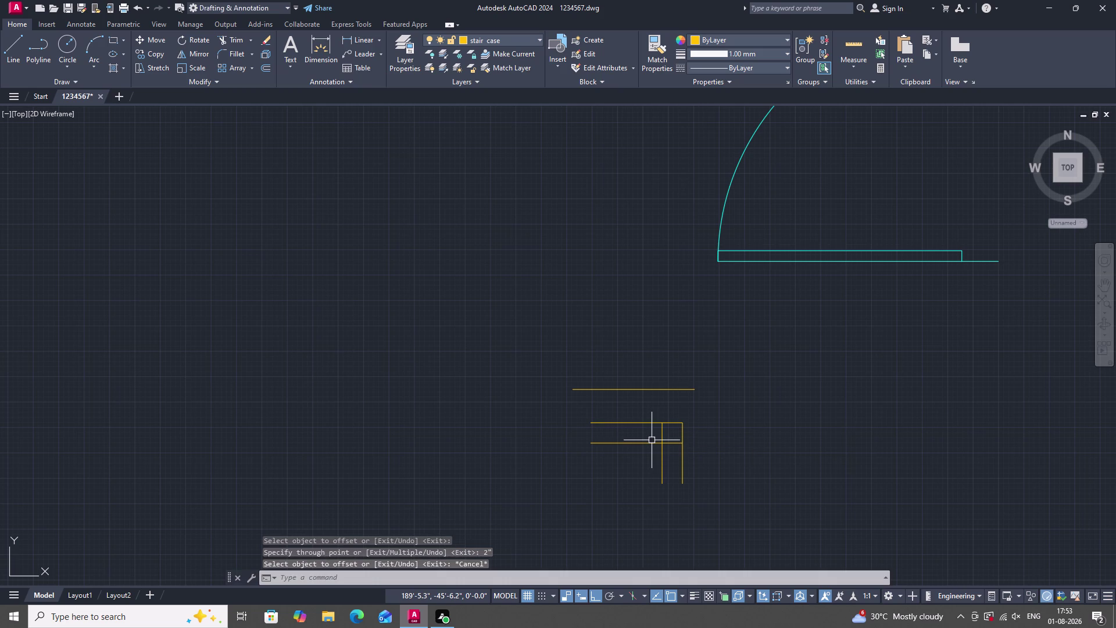
key(space)
click(658, 423)
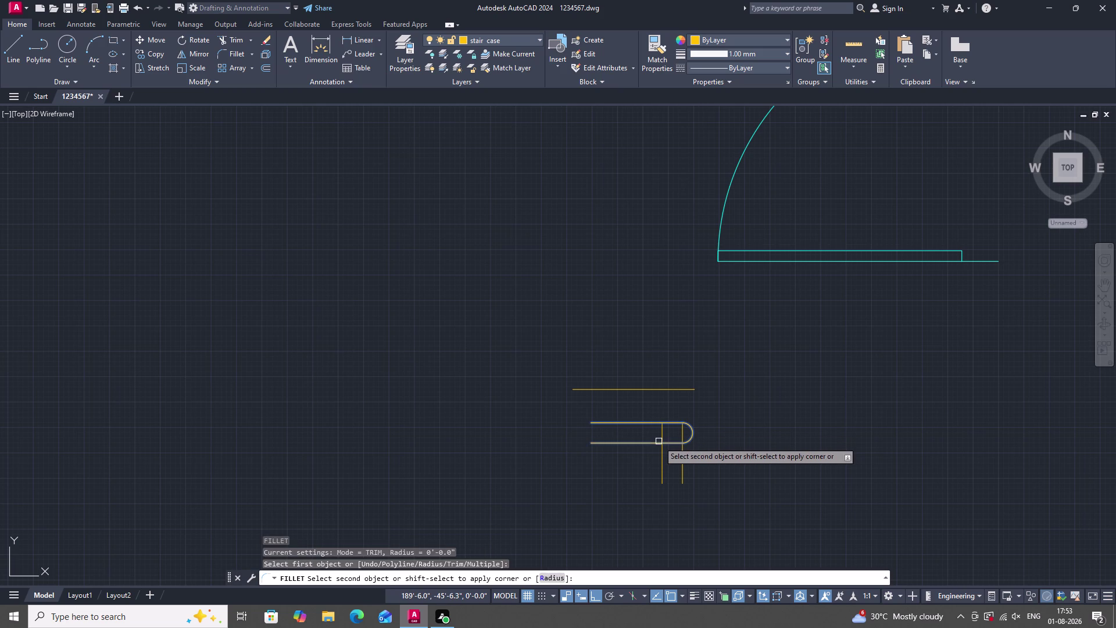
click(658, 442)
scroll(down, 3)
key(Escape)
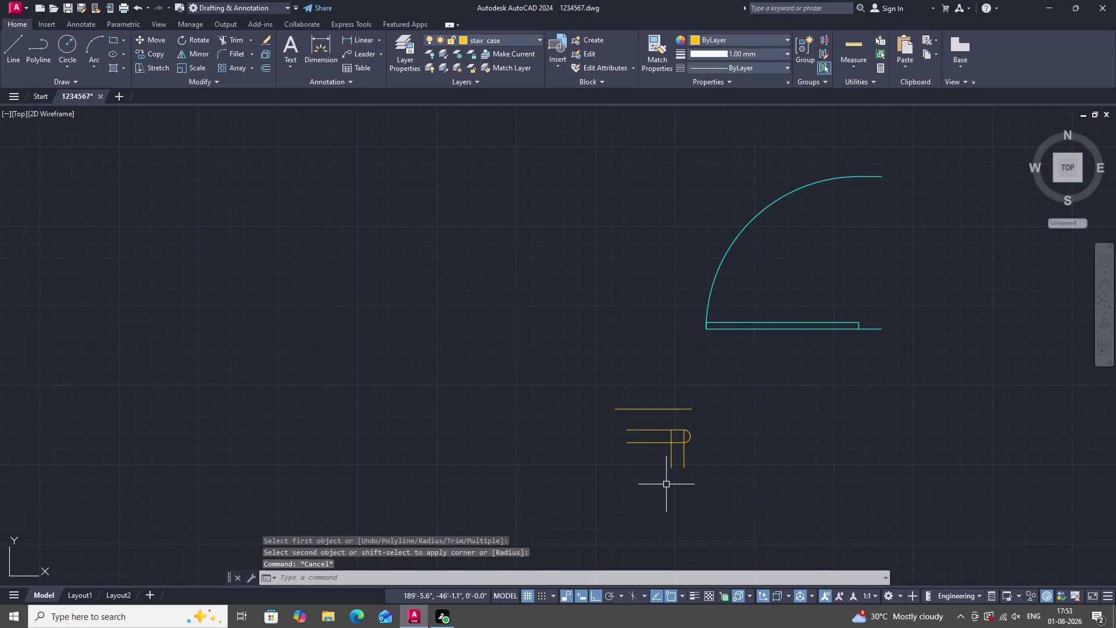
Draw short lines at the riser's bottom and just above the step.
text(L)
key(space)
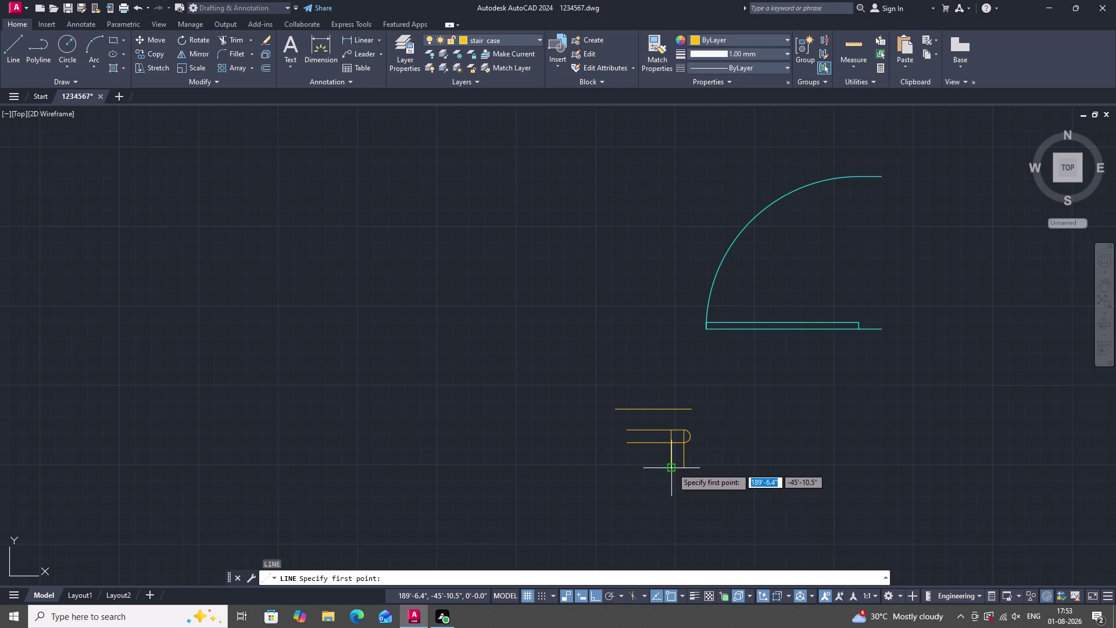
click(672, 468)
click(686, 467)
key(space)
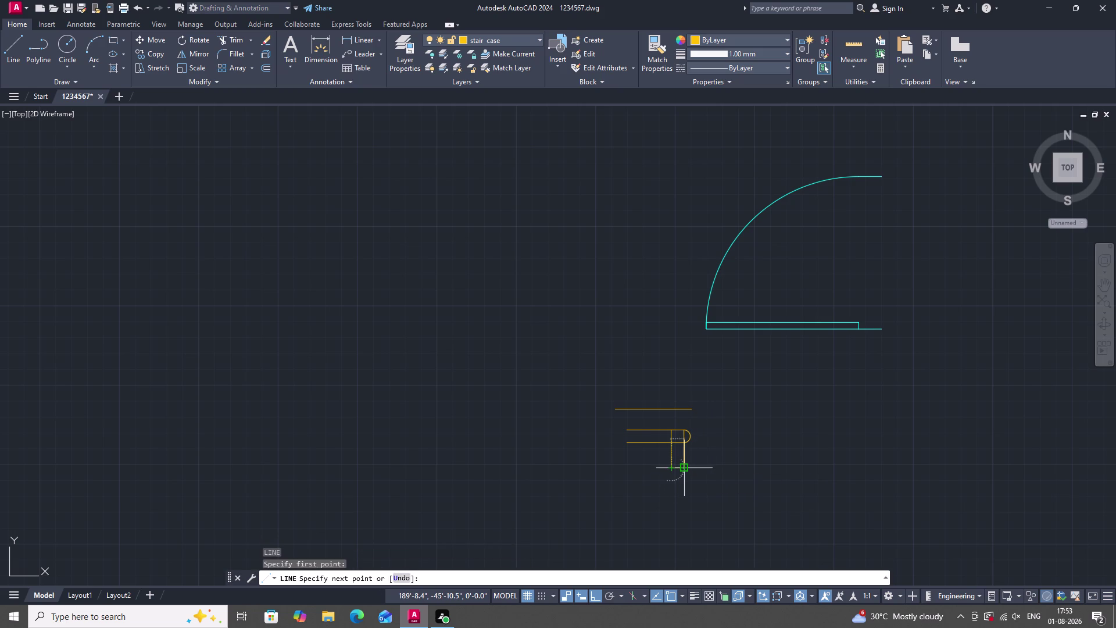
key(space)
click(628, 429)
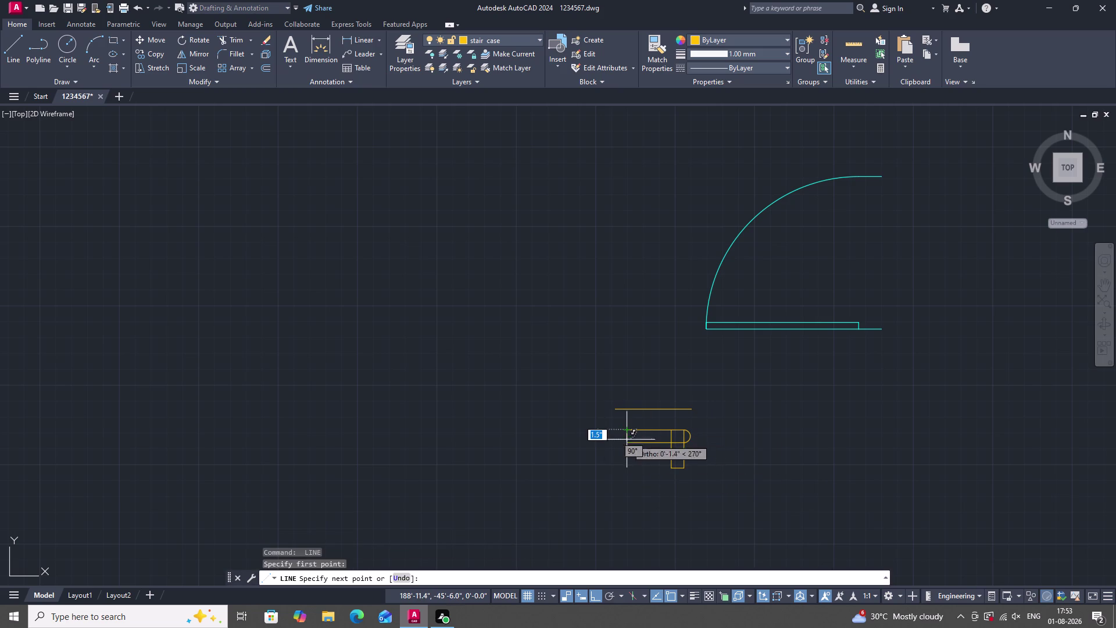
click(627, 440)
key(Escape)
scroll(down, 3)
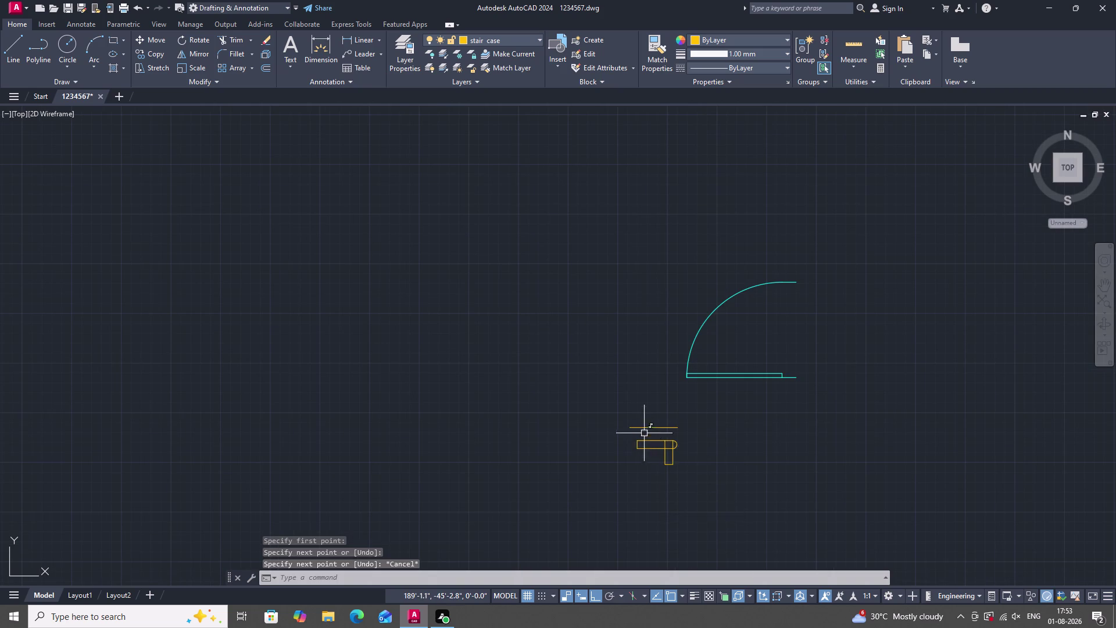
Erase the stray short line above the step.
scroll(up, 3)
drag(759, 442, 738, 426)
click(699, 405)
right_drag(694, 387, 691, 382)
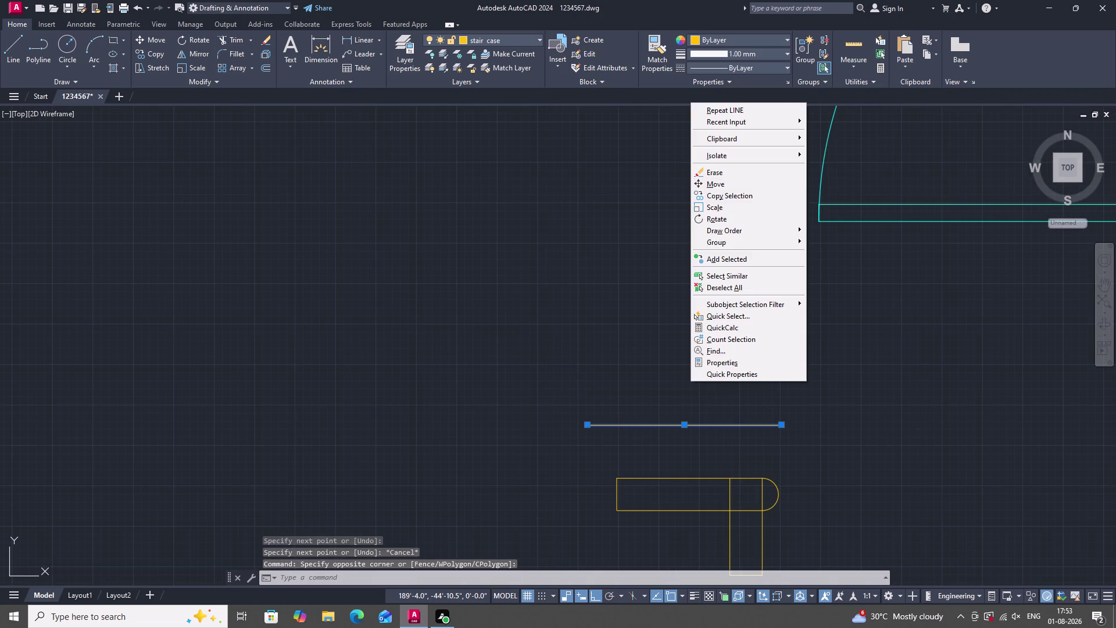
click(708, 172)
scroll(down, 3)
scroll(up, 3)
scroll(down, 3)
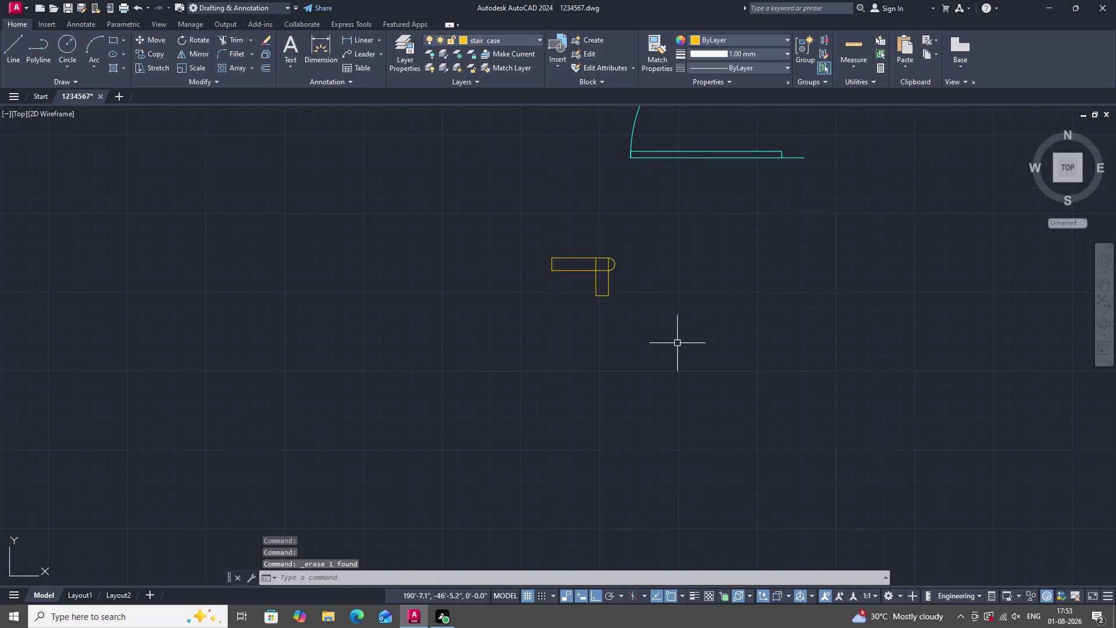
scroll(up, 3)
scroll(down, 3)
scroll(down, 3)
scroll(up, 3)
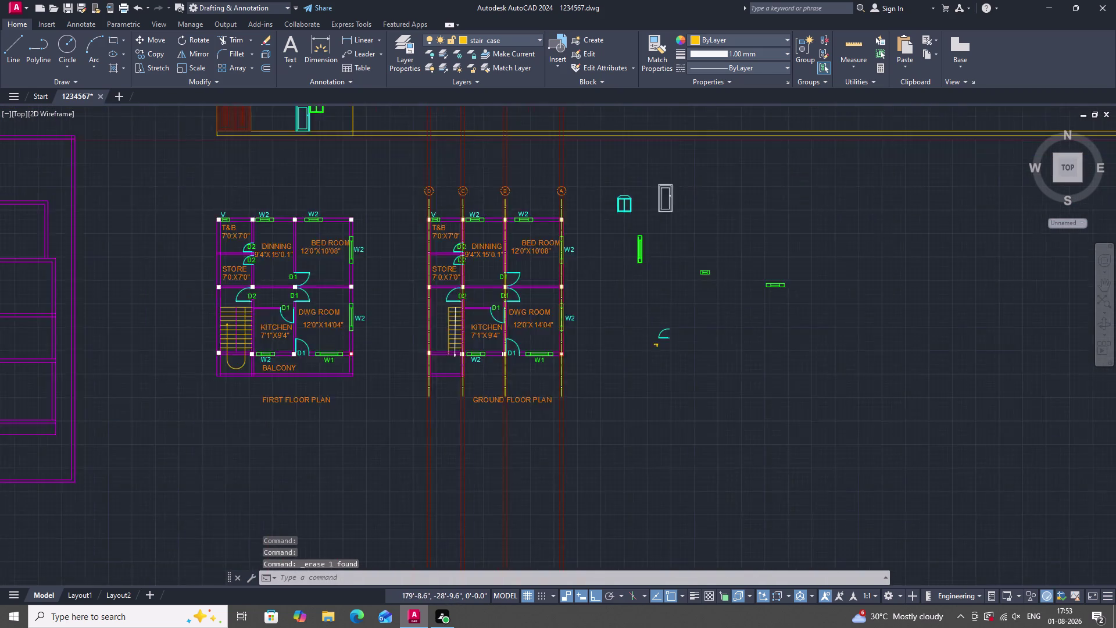
scroll(up, 3)
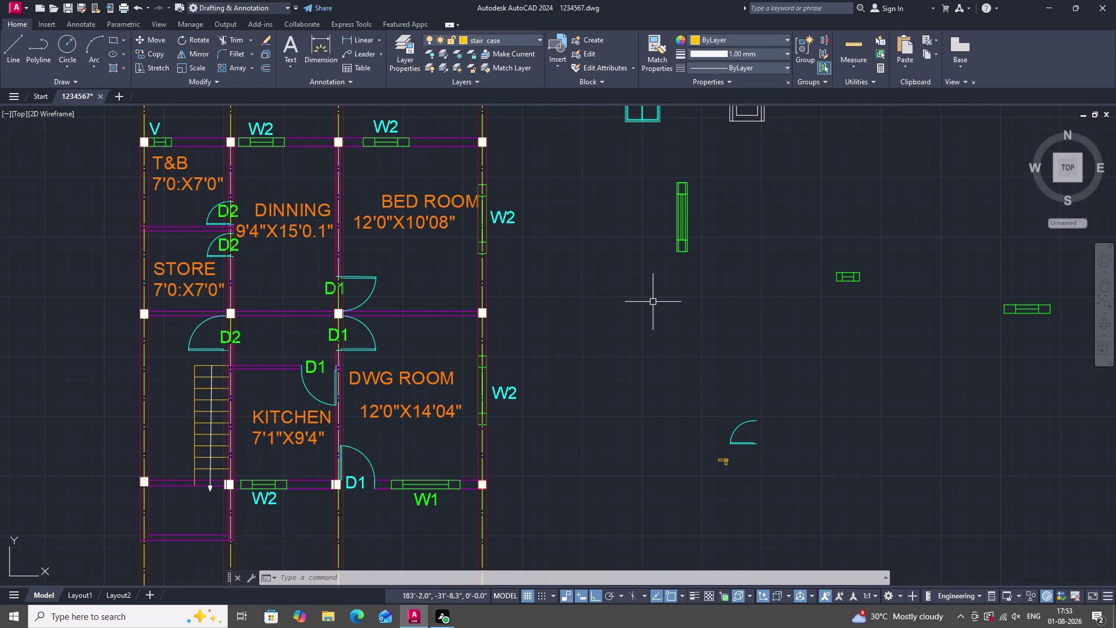
scroll(down, 3)
scroll(up, 3)
Select and delete the door elevation.
drag(700, 417, 694, 415)
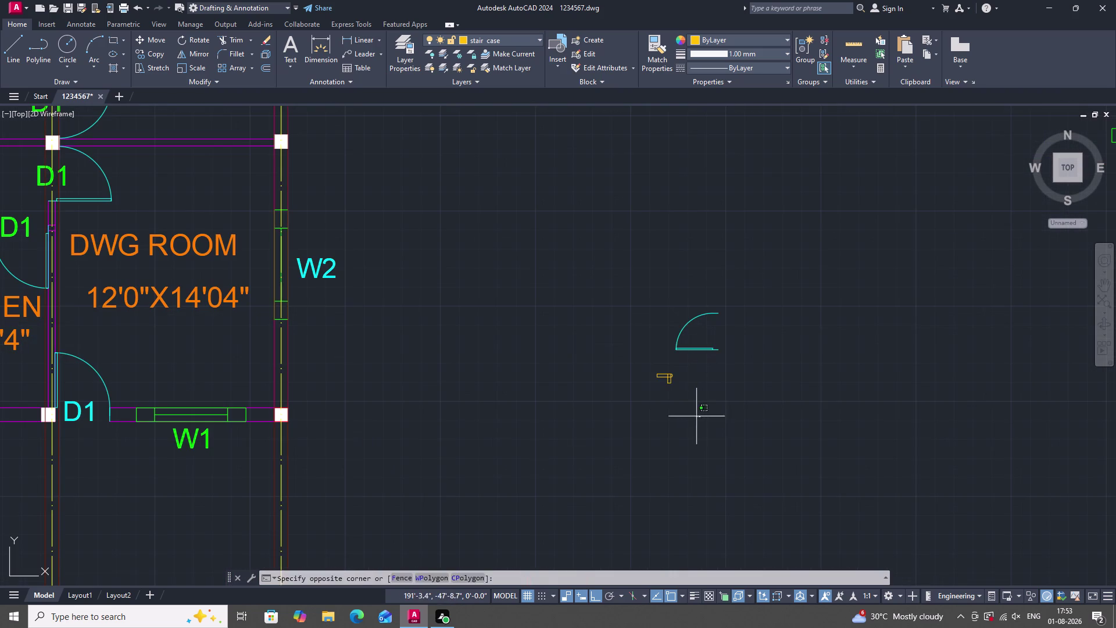
drag(695, 415, 669, 401)
click(613, 340)
scroll(up, 3)
scroll(down, 3)
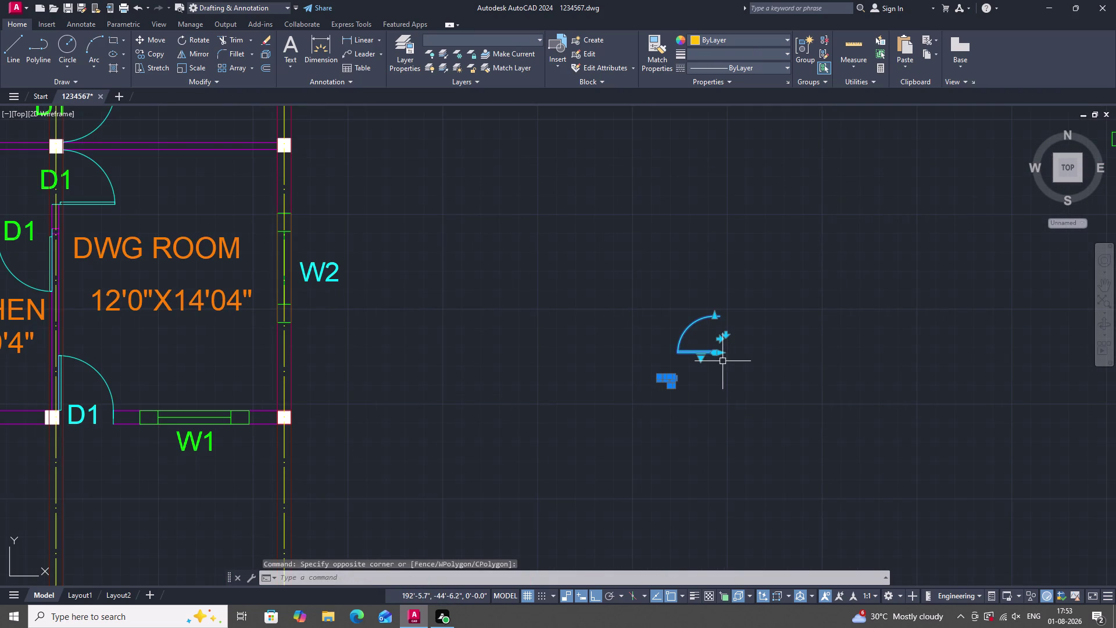
key(Escape)
drag(702, 410, 673, 395)
click(642, 371)
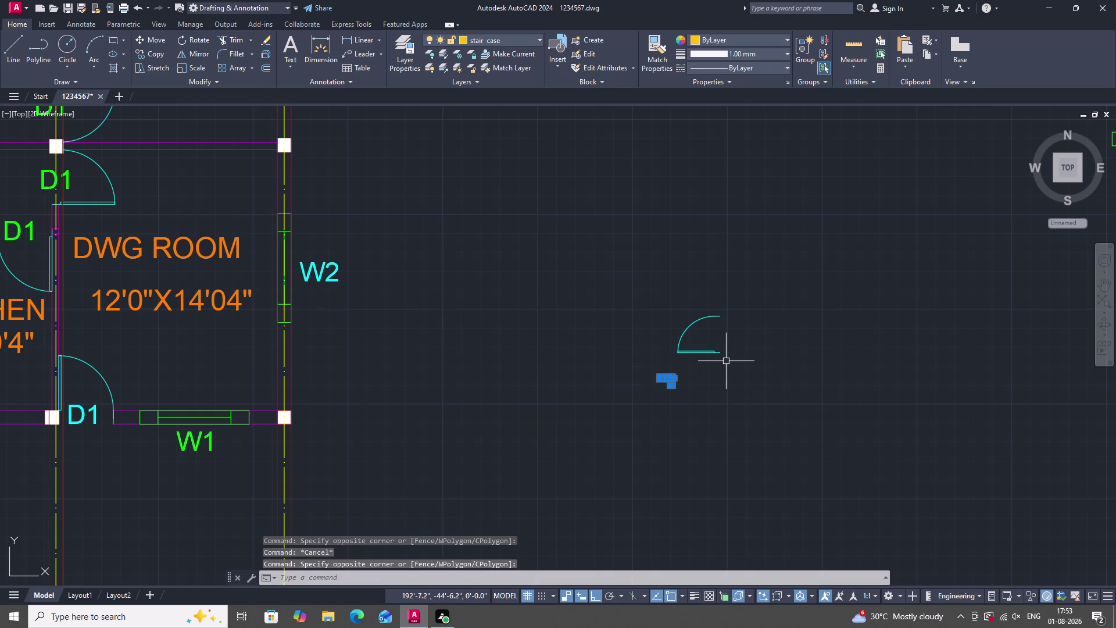
key(Escape)
scroll(down, 3)
scroll(up, 3)
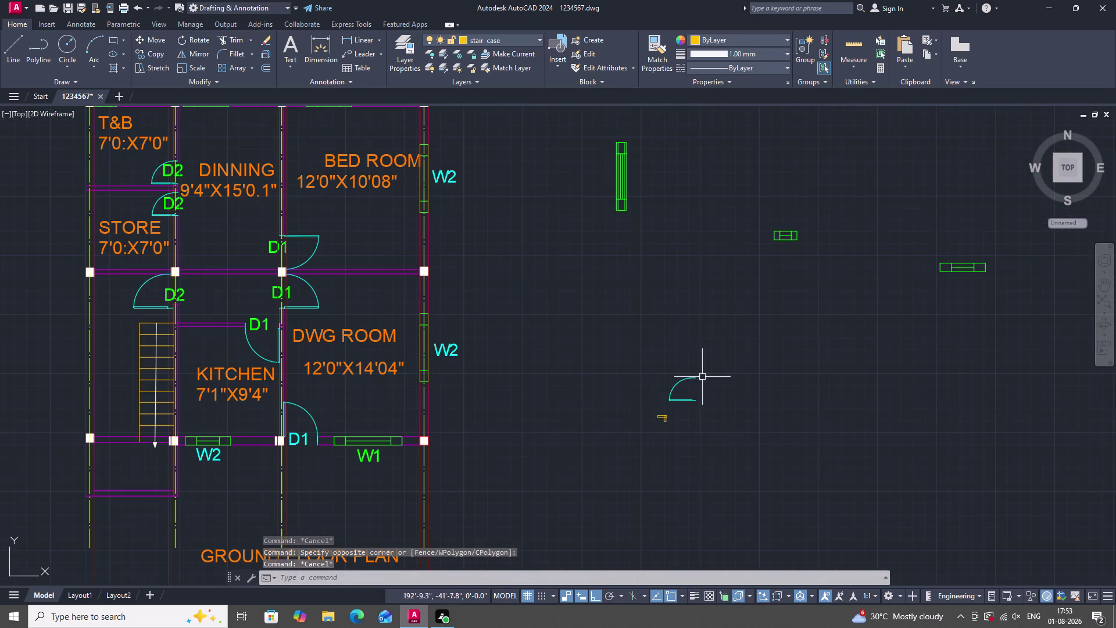
click(737, 439)
click(674, 358)
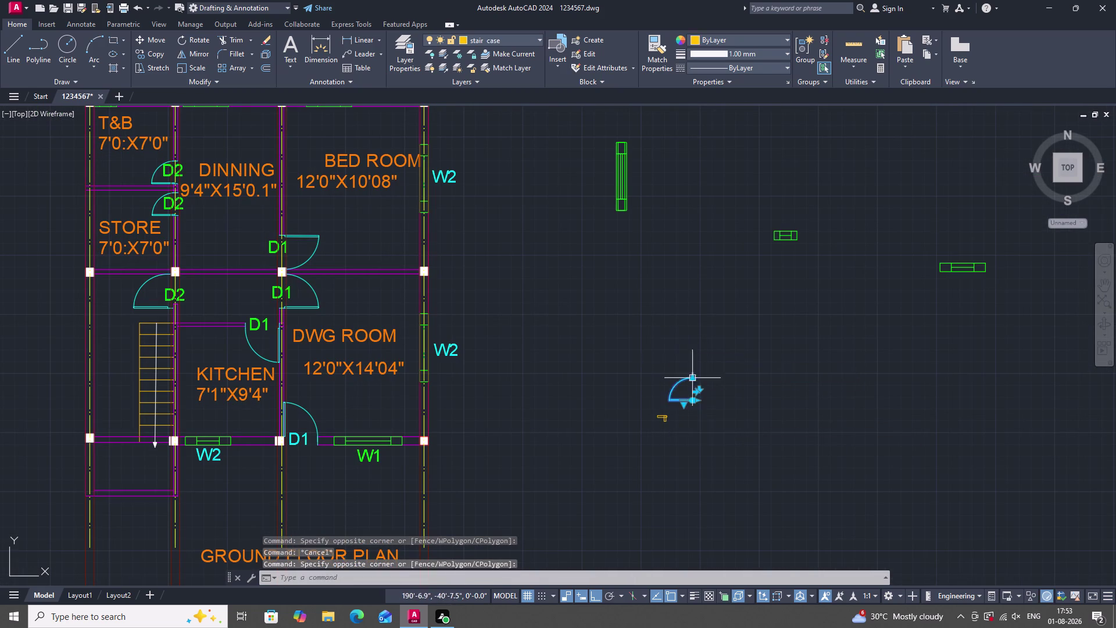
scroll(down, 3)
scroll(up, 3)
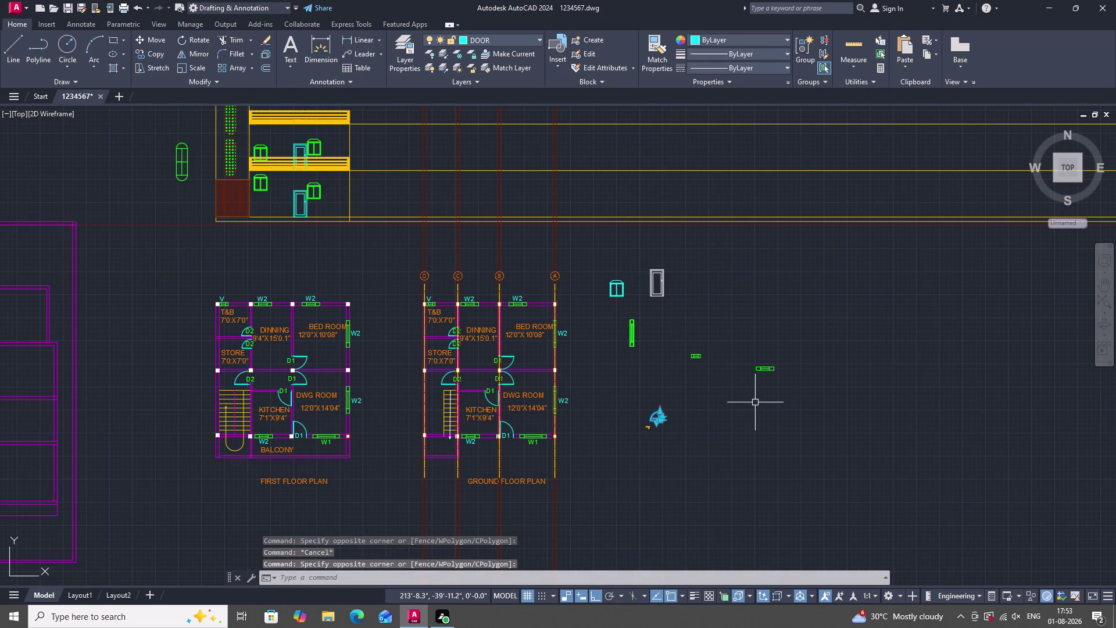
key(Delete)
Delete the loose door and window symbols right of the plan, then select the step profile.
drag(788, 401, 781, 397)
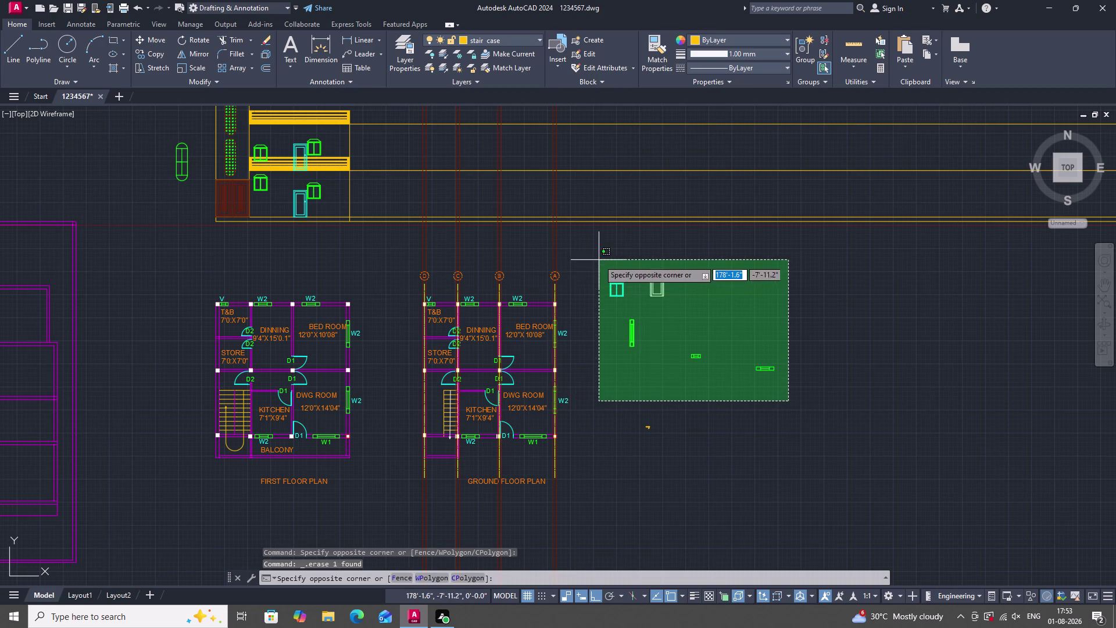
click(599, 254)
key(Delete)
click(665, 432)
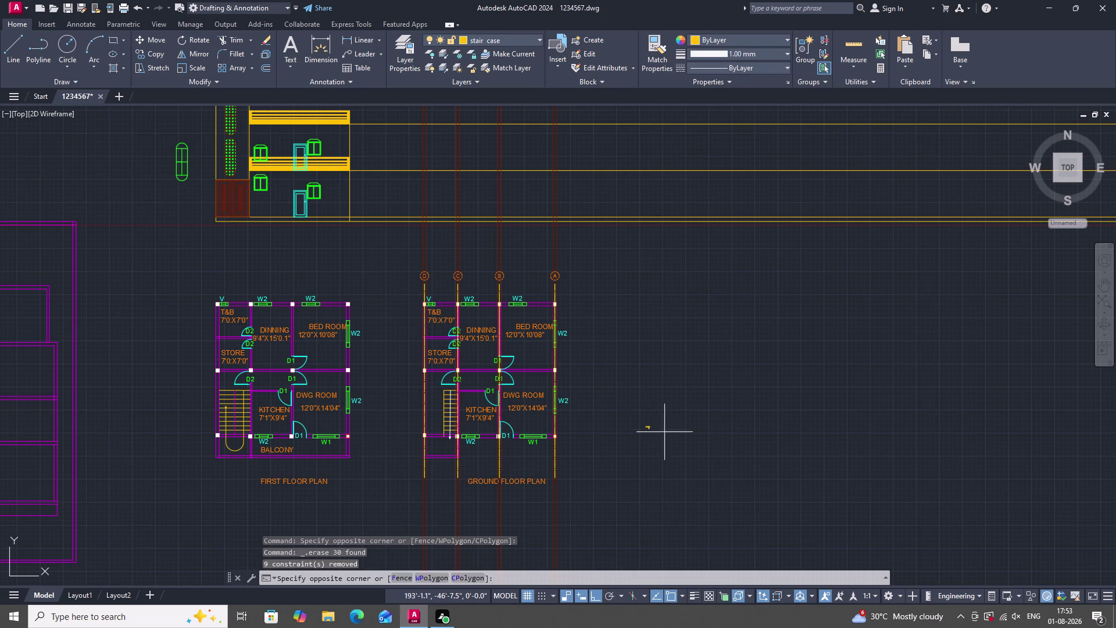
click(639, 418)
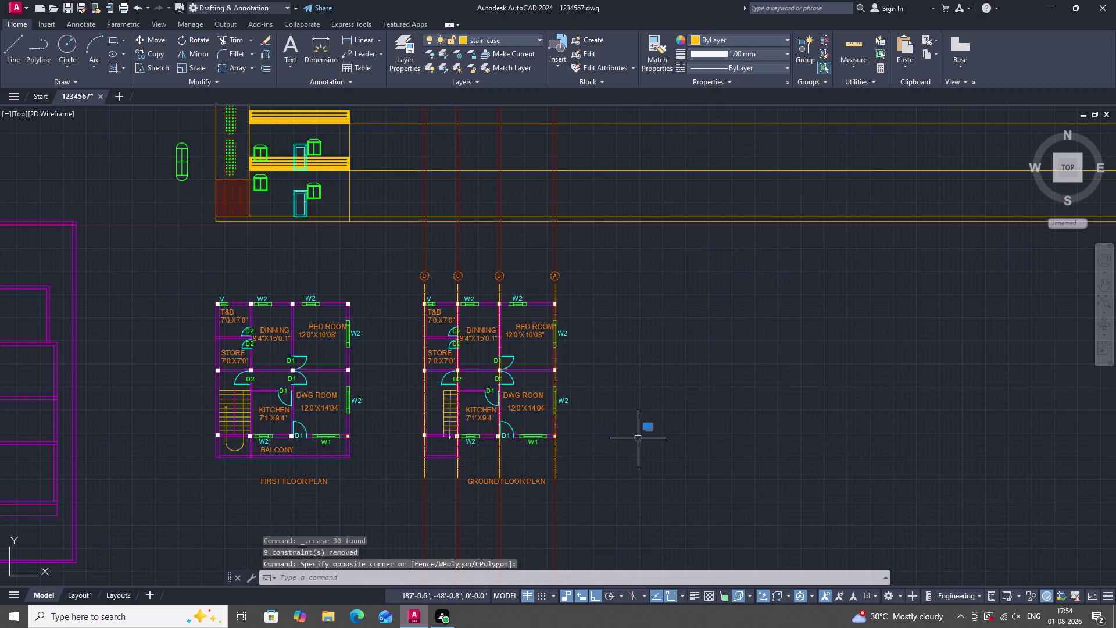
scroll(up, 3)
scroll(up, 3)
scroll(up, 3)
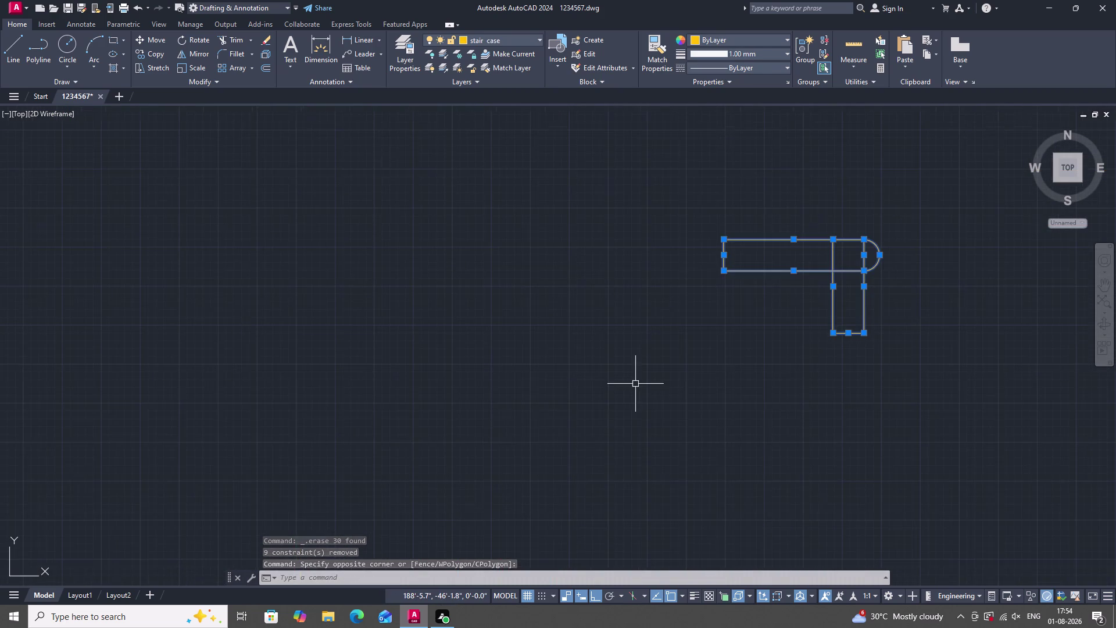
scroll(down, 3)
scroll(up, 3)
Copy the step from its bottom corner with Ortho off, arraying 10 copies.
text(C)
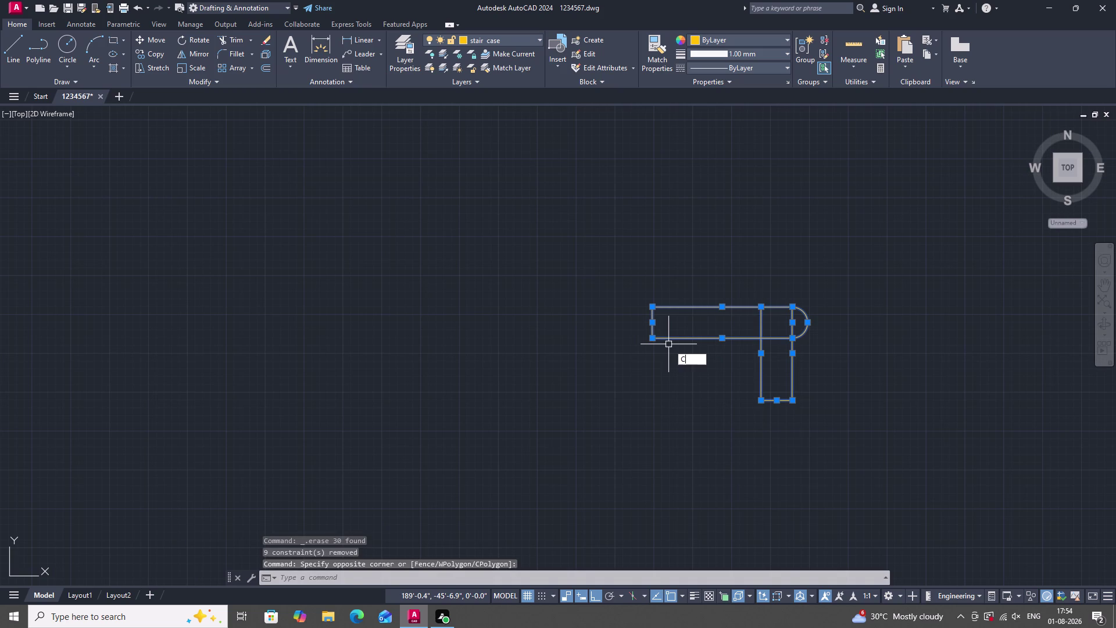
text(O)
key(space)
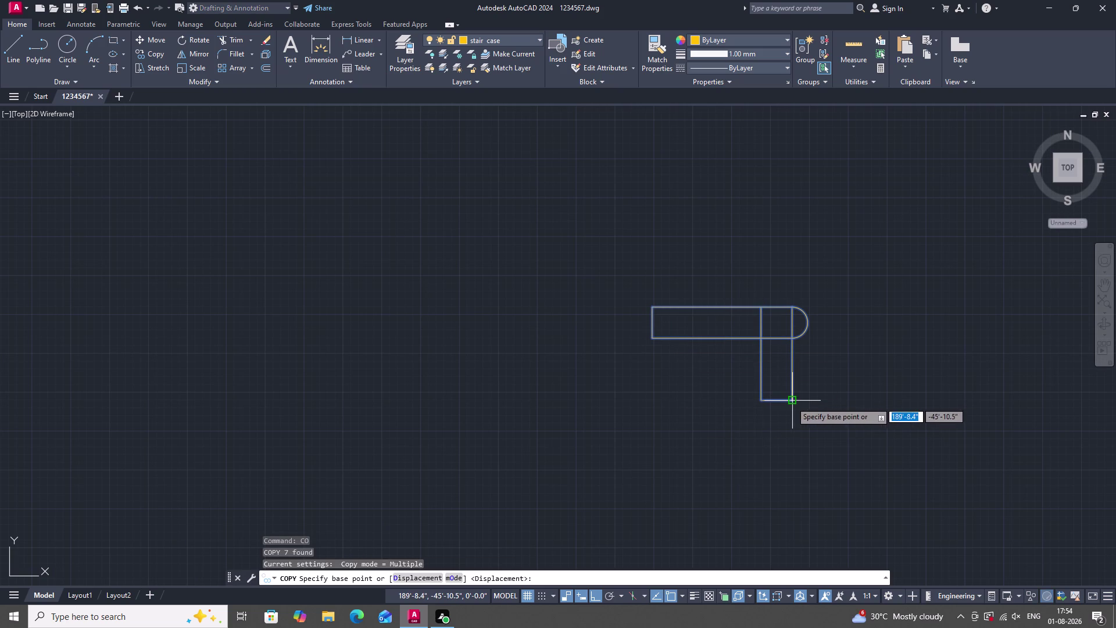
drag(791, 402, 791, 417)
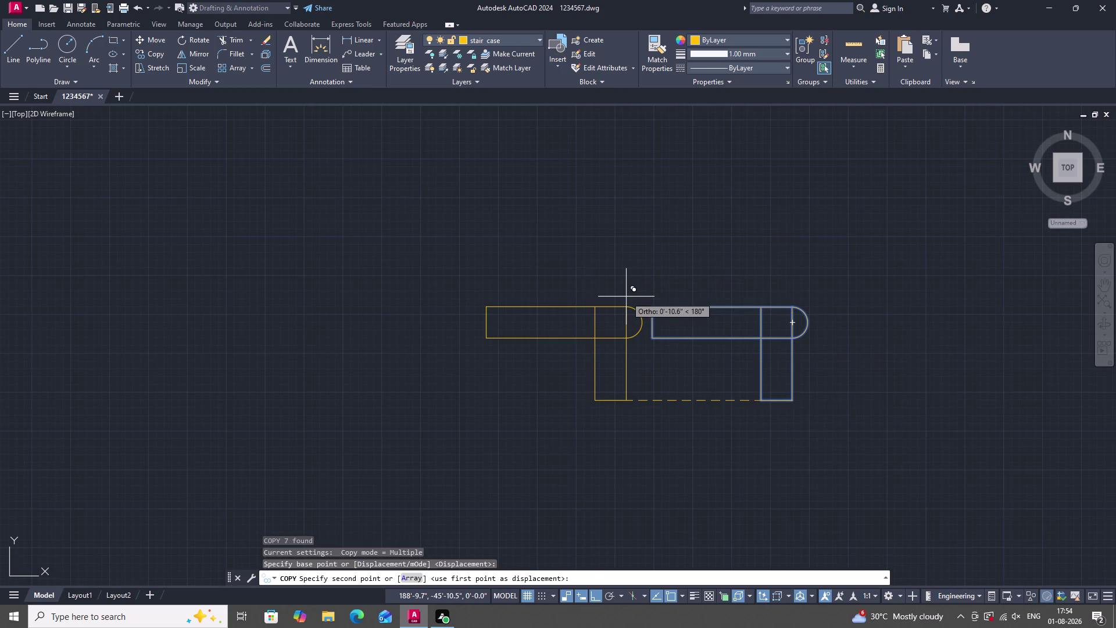
key(F8)
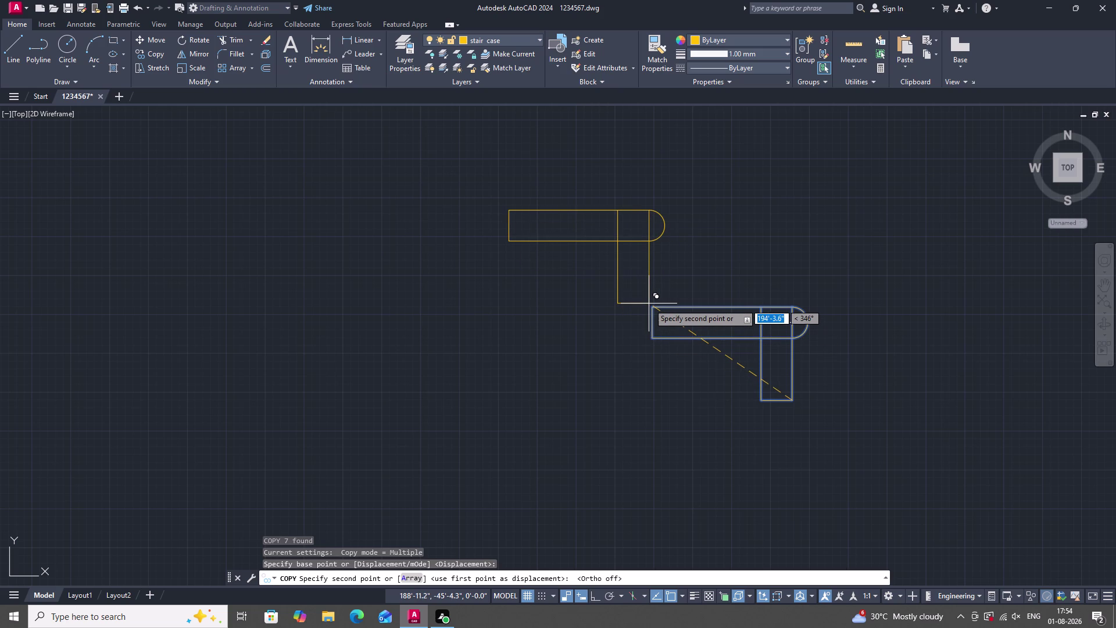
key(a)
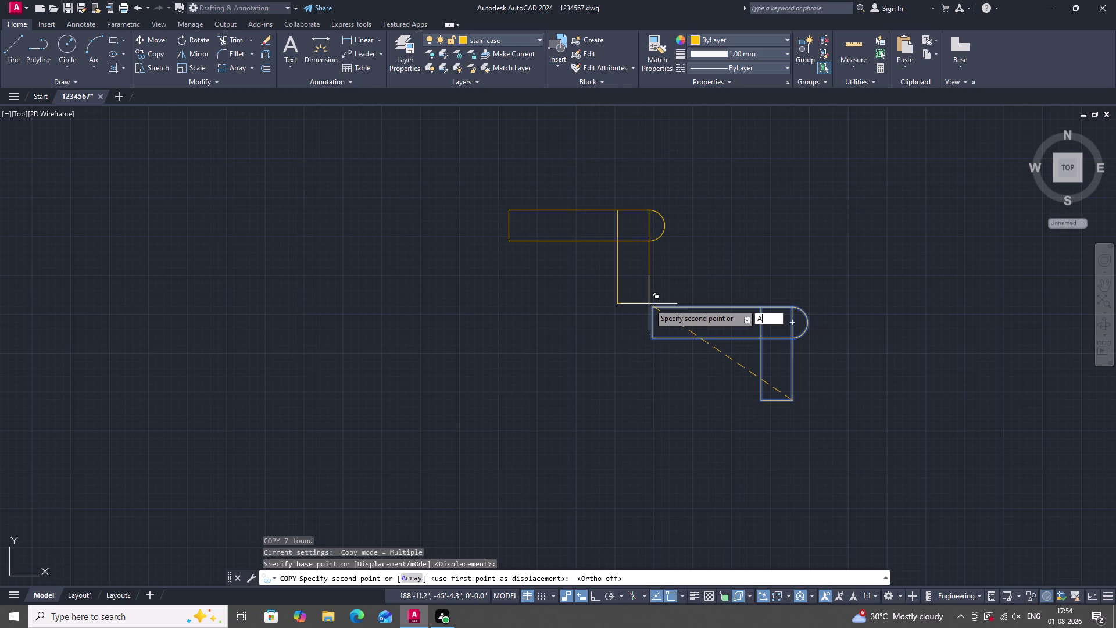
key(Return)
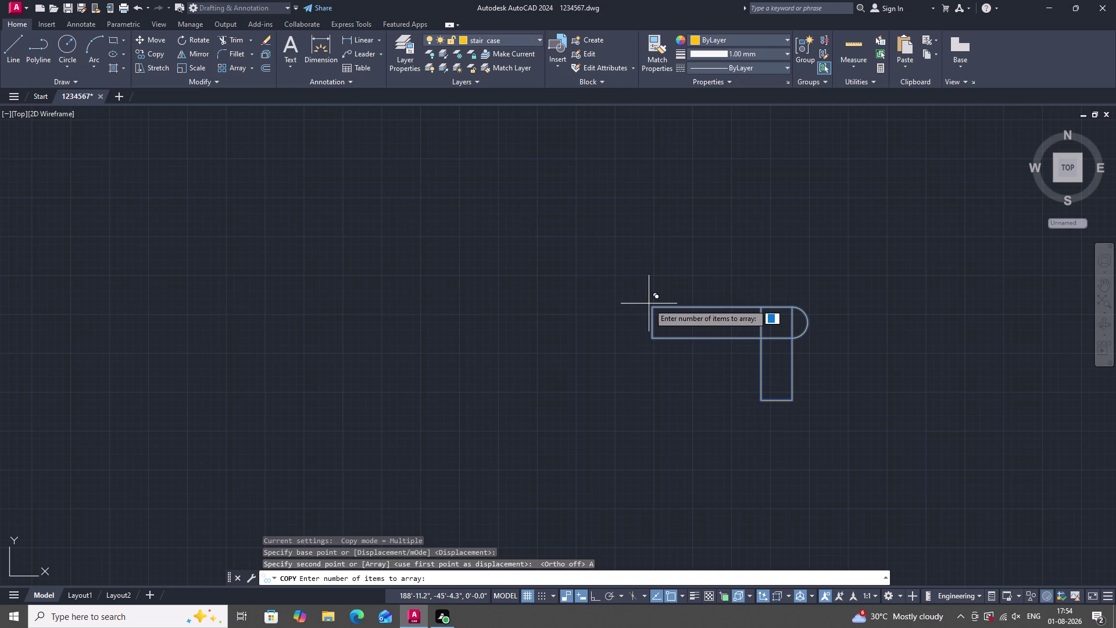
key(1)
key(0)
key(Return)
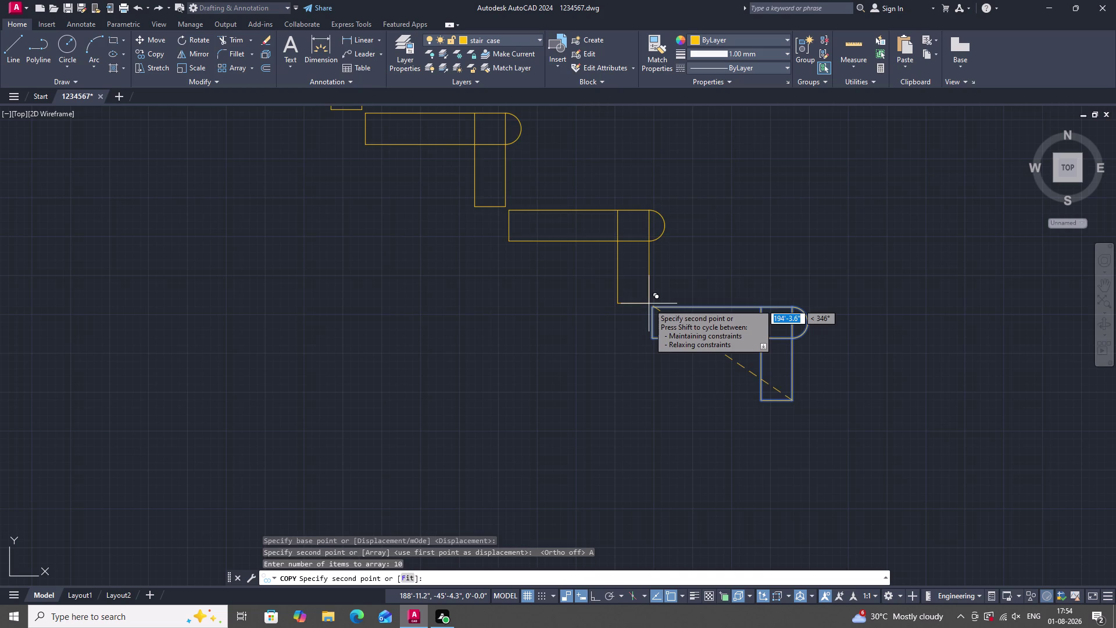
Place the ten copies diagonally upward along the step corners.
scroll(up, 3)
drag(675, 324, 655, 333)
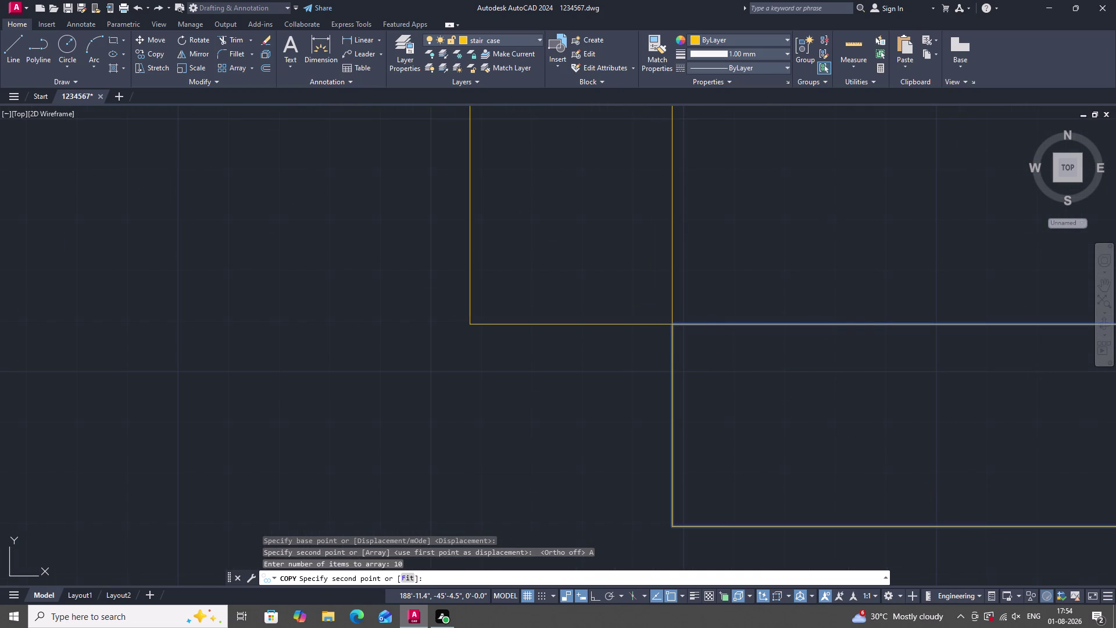
scroll(down, 3)
scroll(down, 3)
scroll(down, 3)
scroll(down, 3)
scroll(down, 3)
scroll(down, 3)
scroll(down, 3)
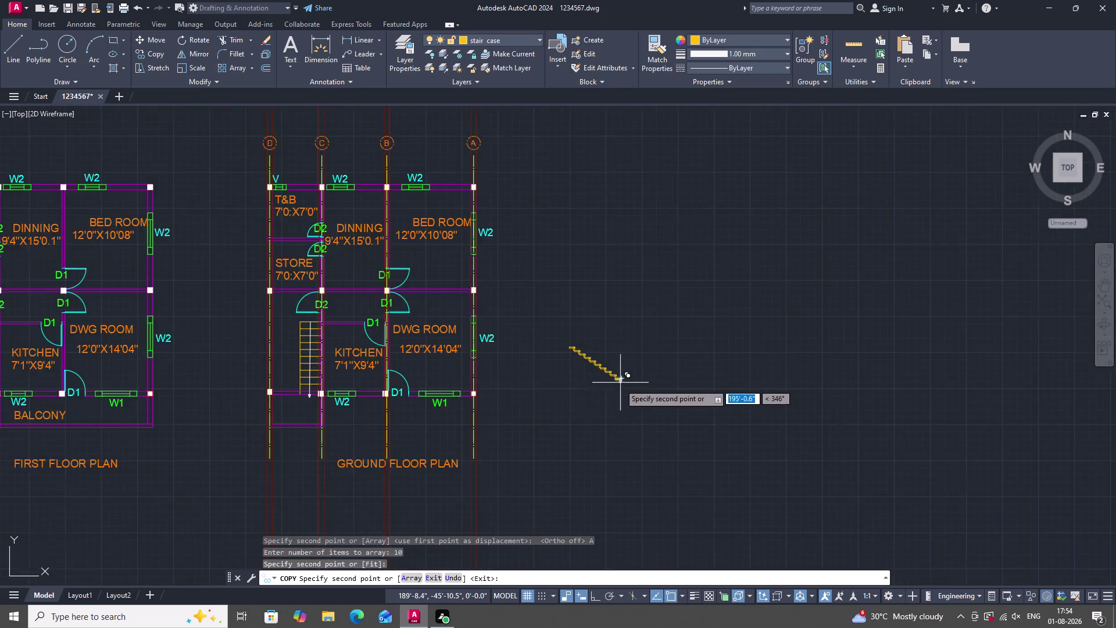
scroll(up, 3)
key(Escape)
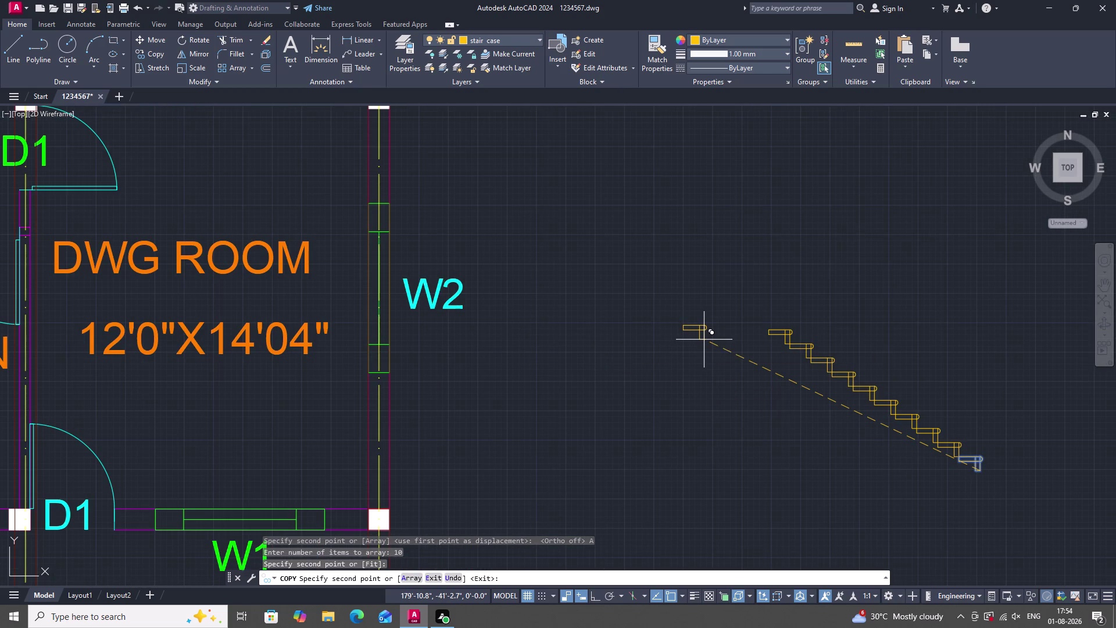
drag(736, 309, 799, 368)
click(1049, 524)
scroll(up, 3)
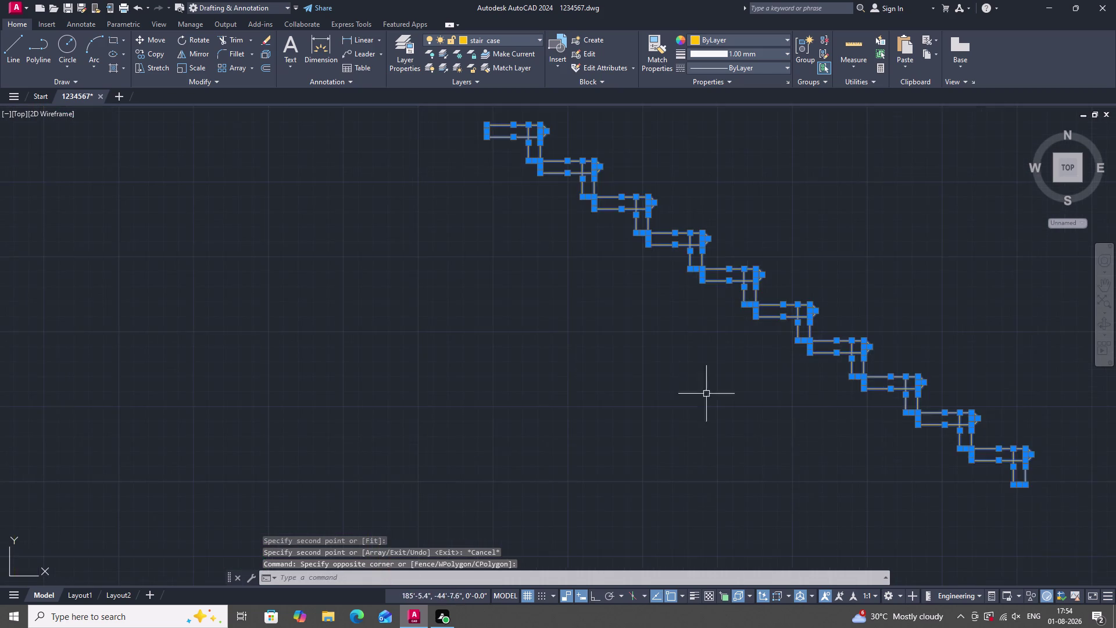
Mirror the stair flight across a vertical axis, keeping the original flight.
scroll(down, 3)
scroll(up, 3)
scroll(down, 3)
scroll(up, 3)
scroll(down, 3)
scroll(up, 3)
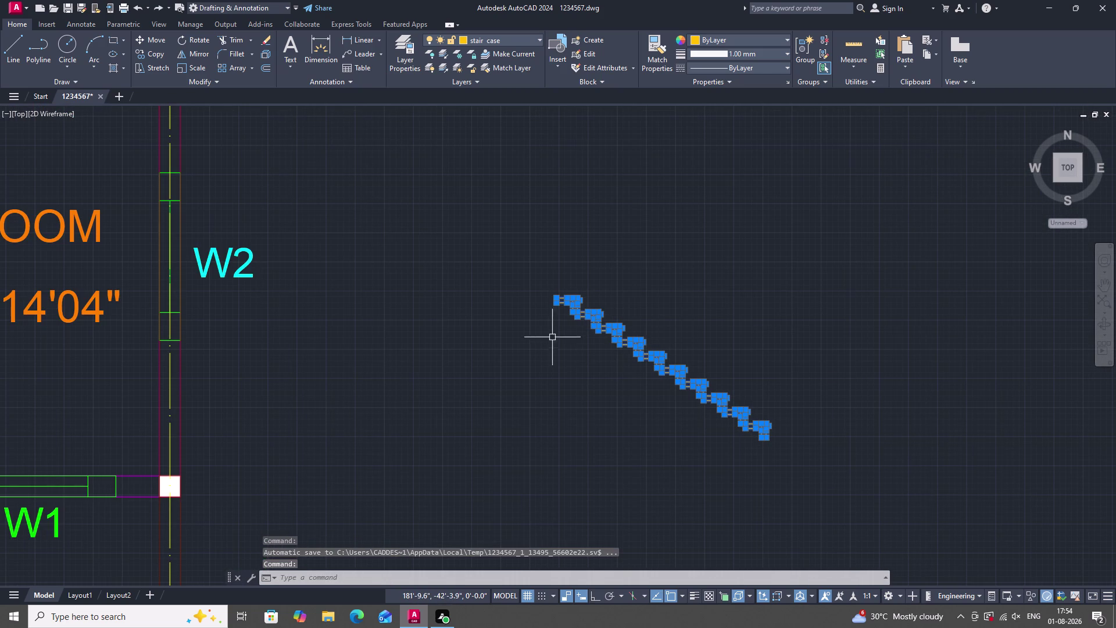
text(MI)
key(space)
drag(509, 277, 517, 307)
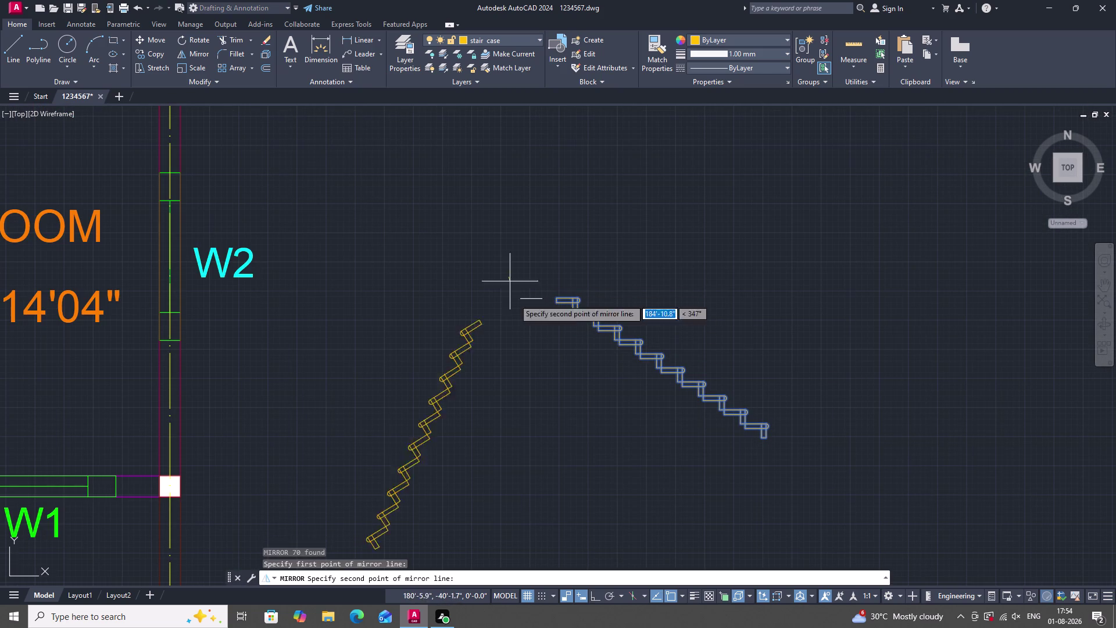
drag(517, 307, 523, 338)
key(F8)
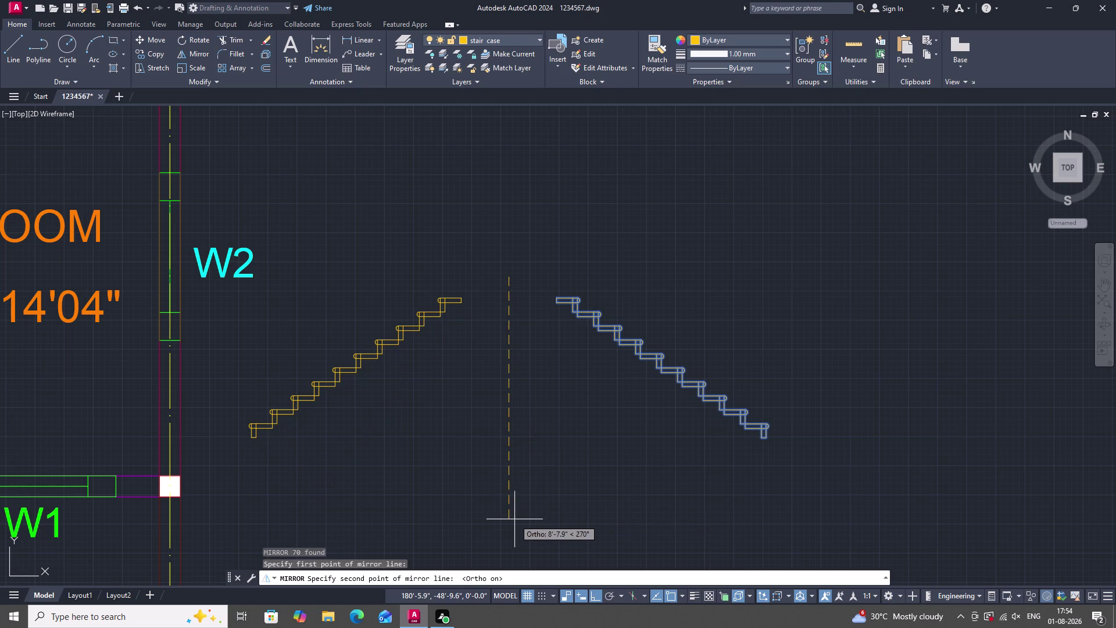
click(510, 514)
drag(539, 556, 514, 514)
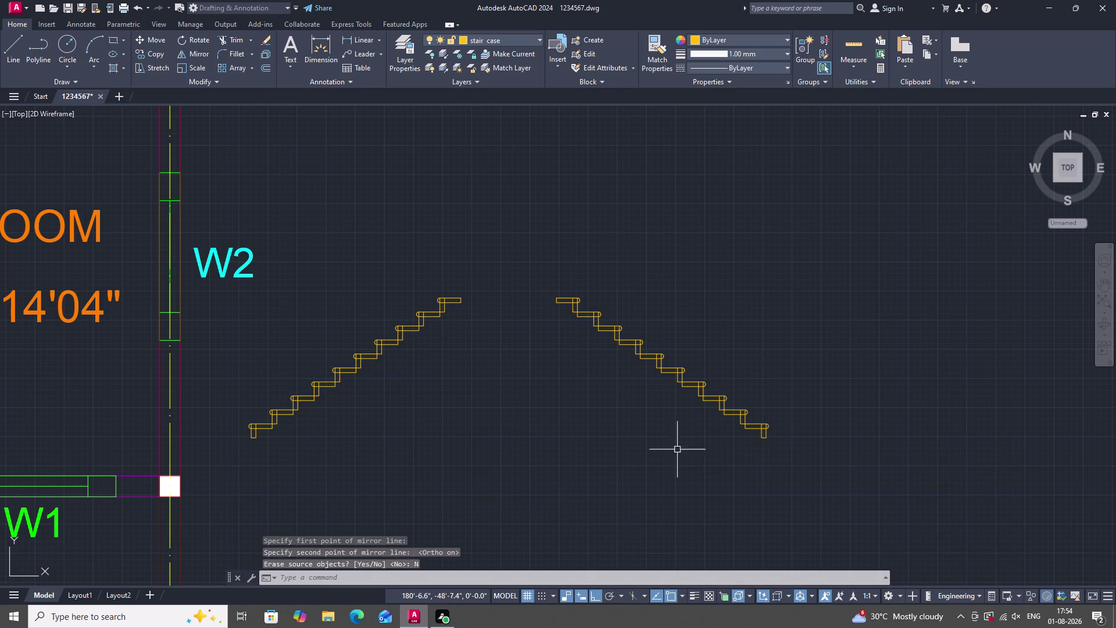
key(Escape)
Select the left stair flight.
scroll(down, 3)
scroll(up, 3)
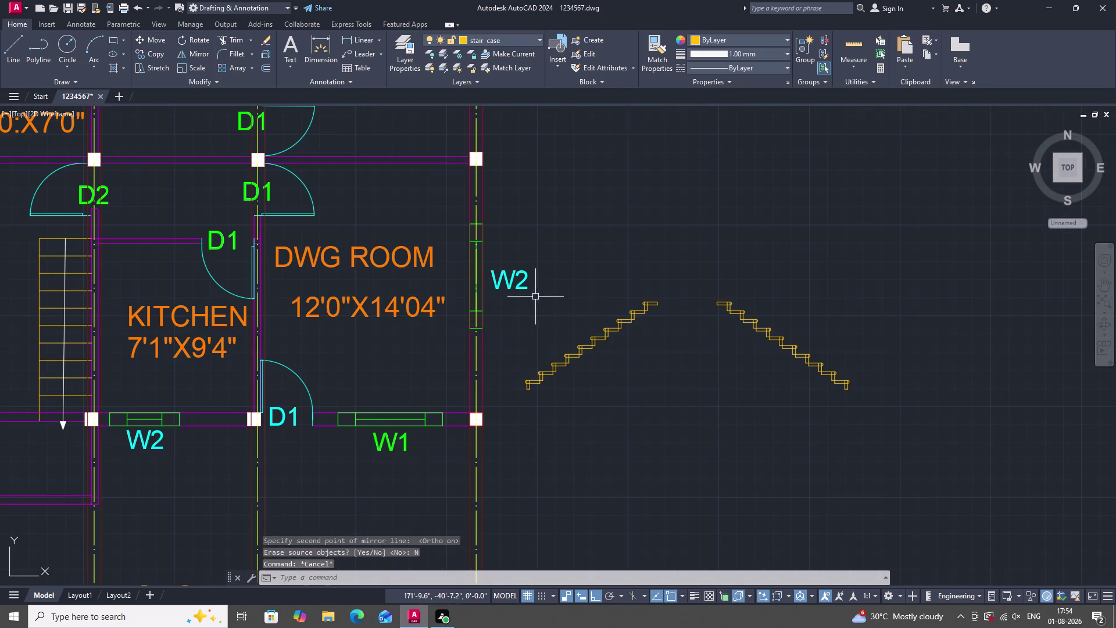
drag(534, 291, 540, 296)
click(664, 434)
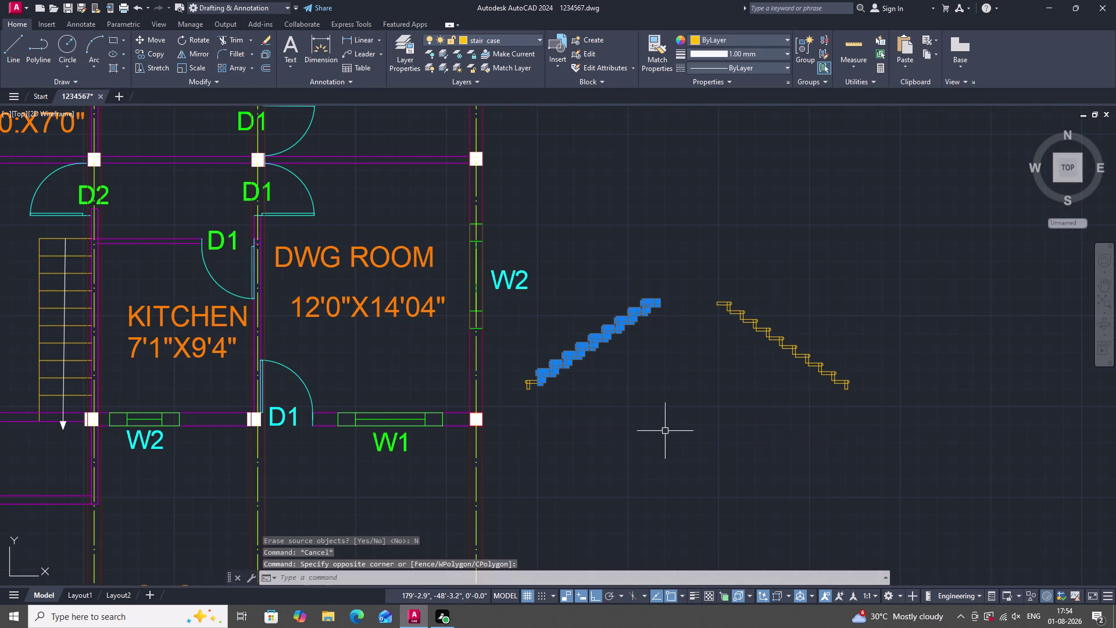
drag(507, 357, 517, 370)
click(557, 418)
key(Escape)
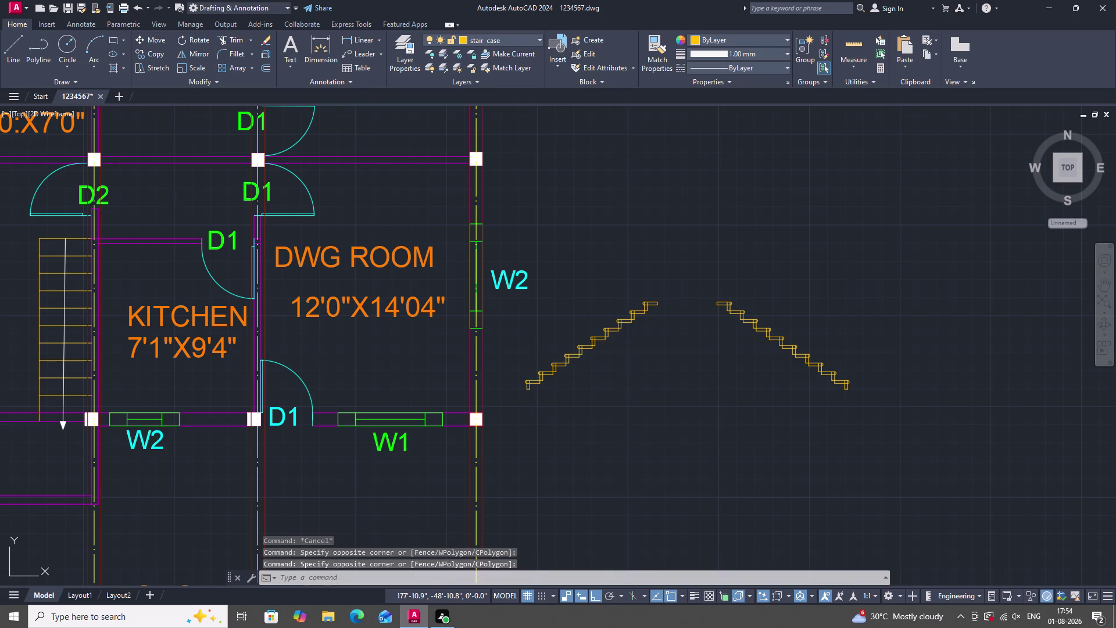
click(530, 240)
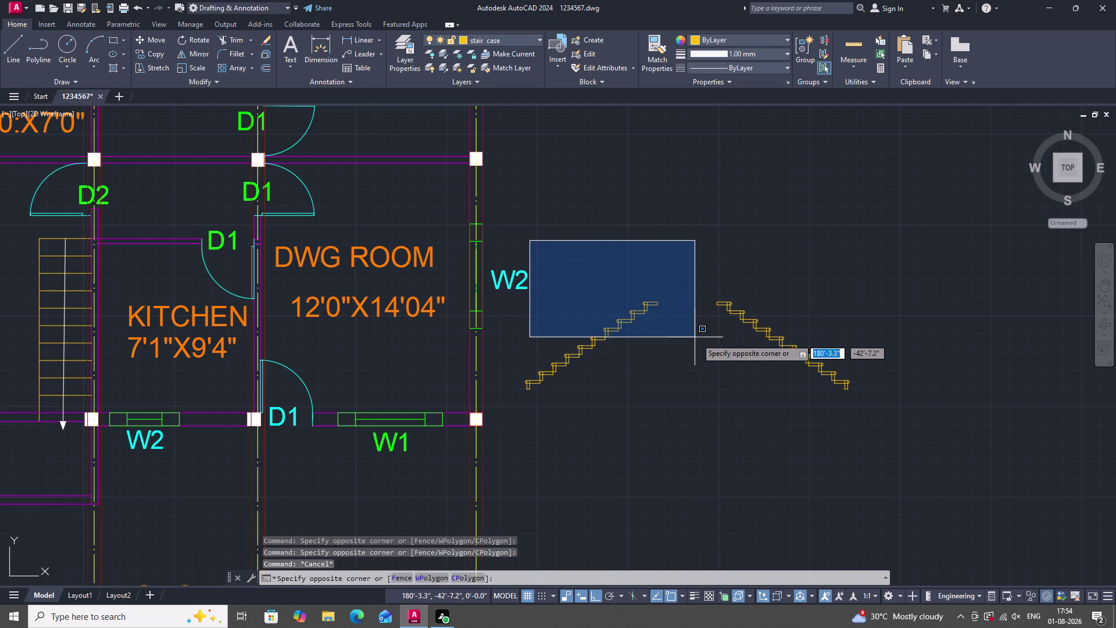
key(Escape)
click(545, 294)
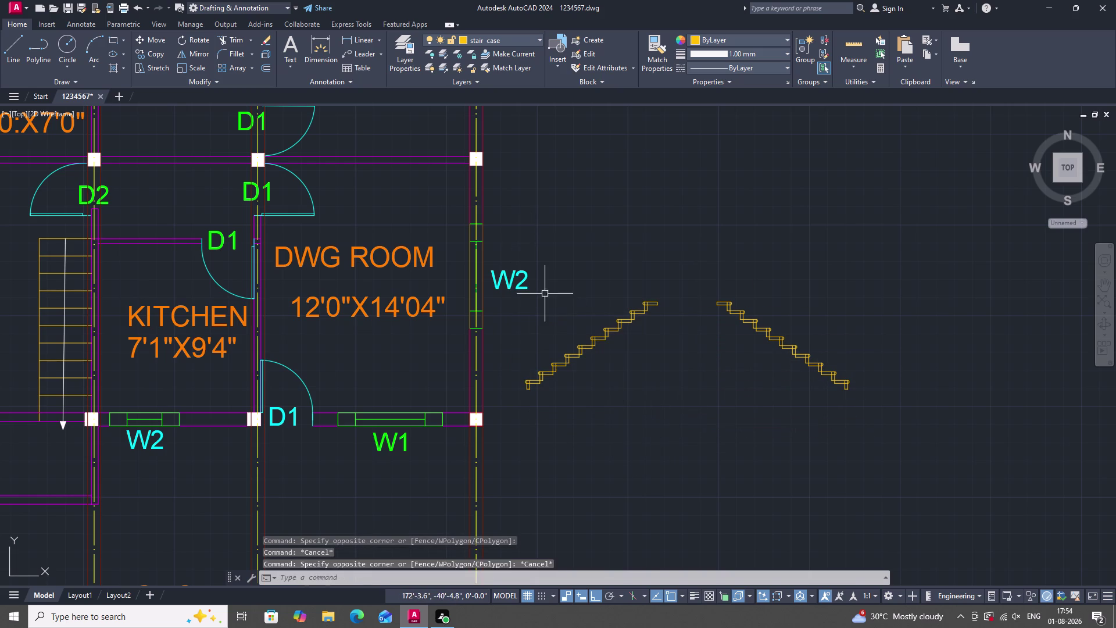
key(Escape)
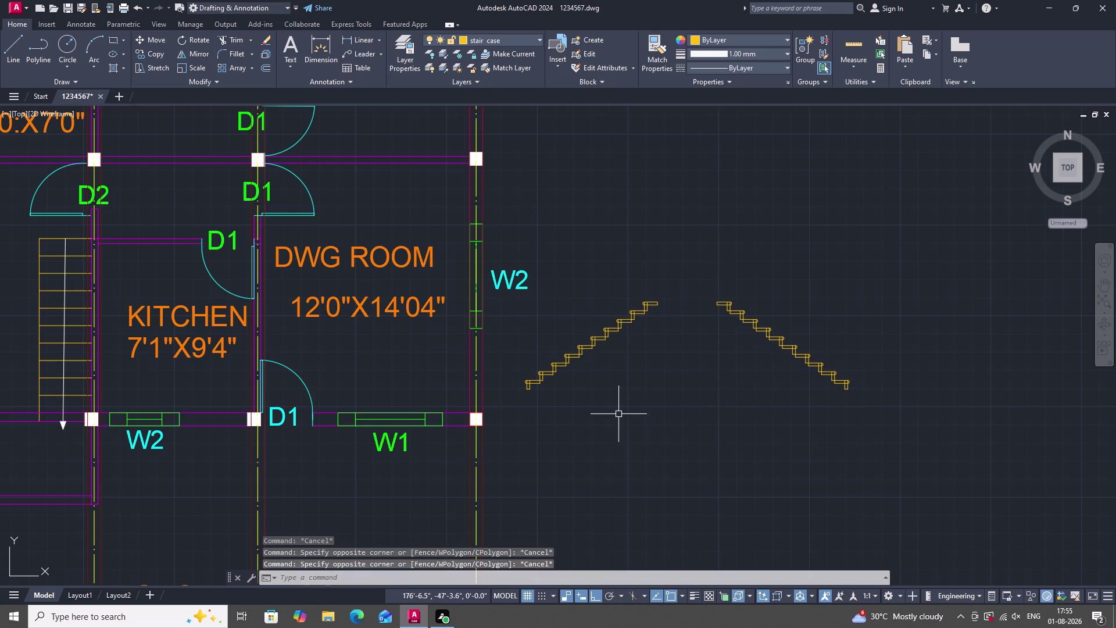
scroll(down, 3)
scroll(up, 3)
click(703, 298)
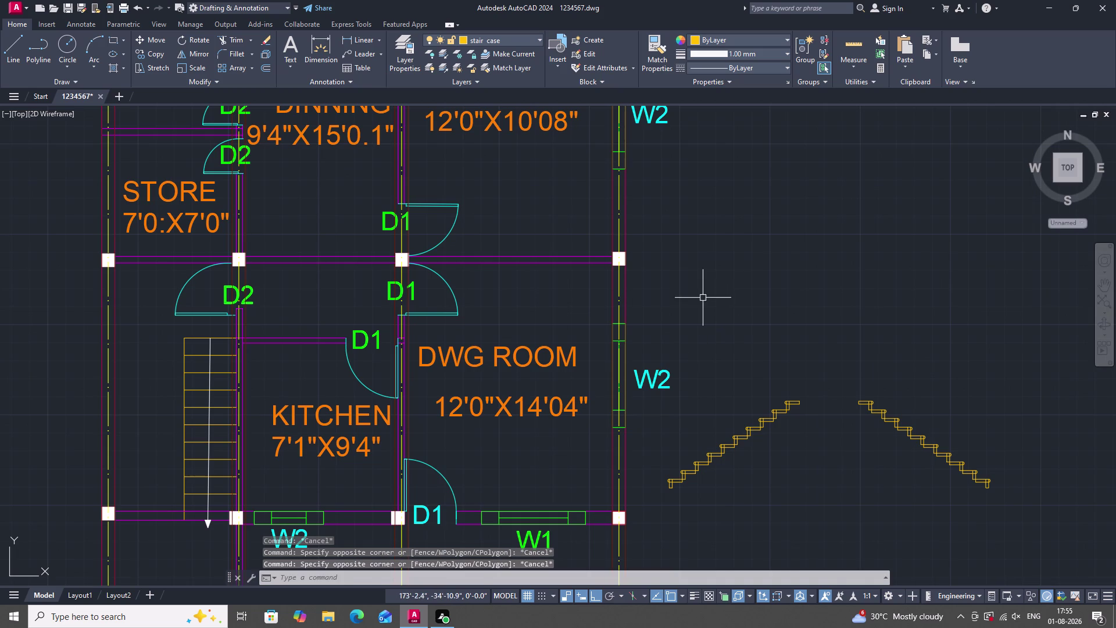
key(Escape)
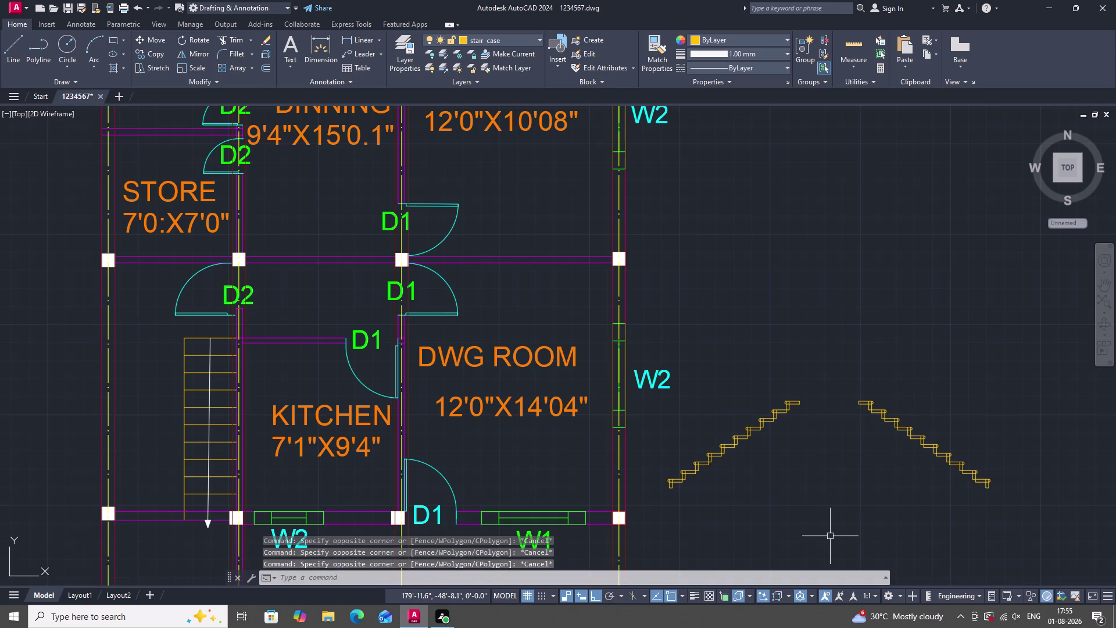
click(834, 536)
drag(833, 536, 826, 536)
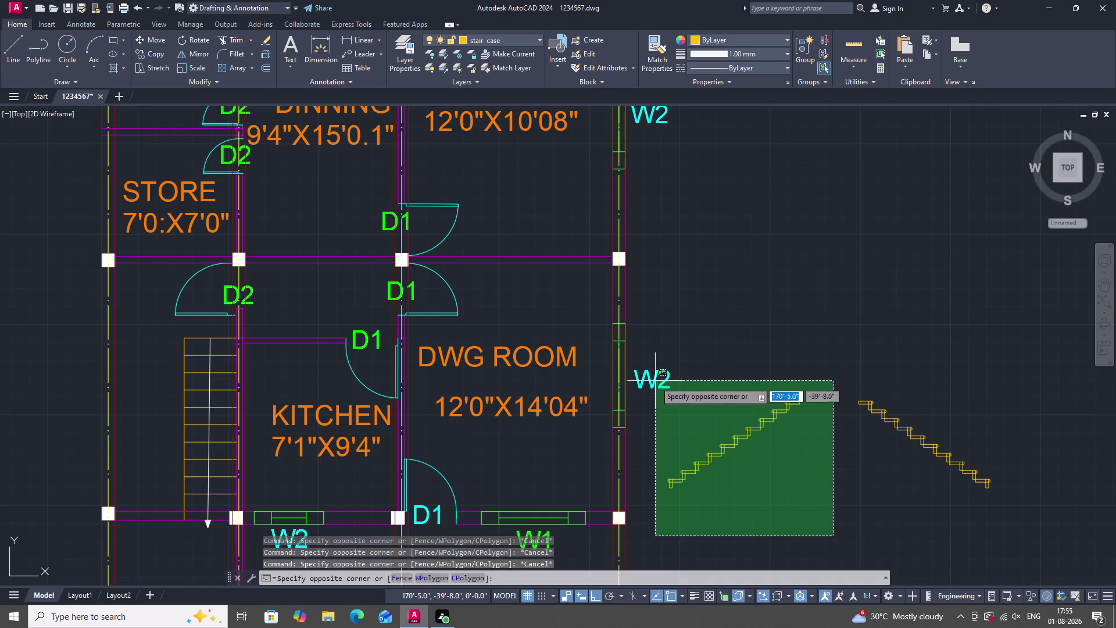
click(655, 401)
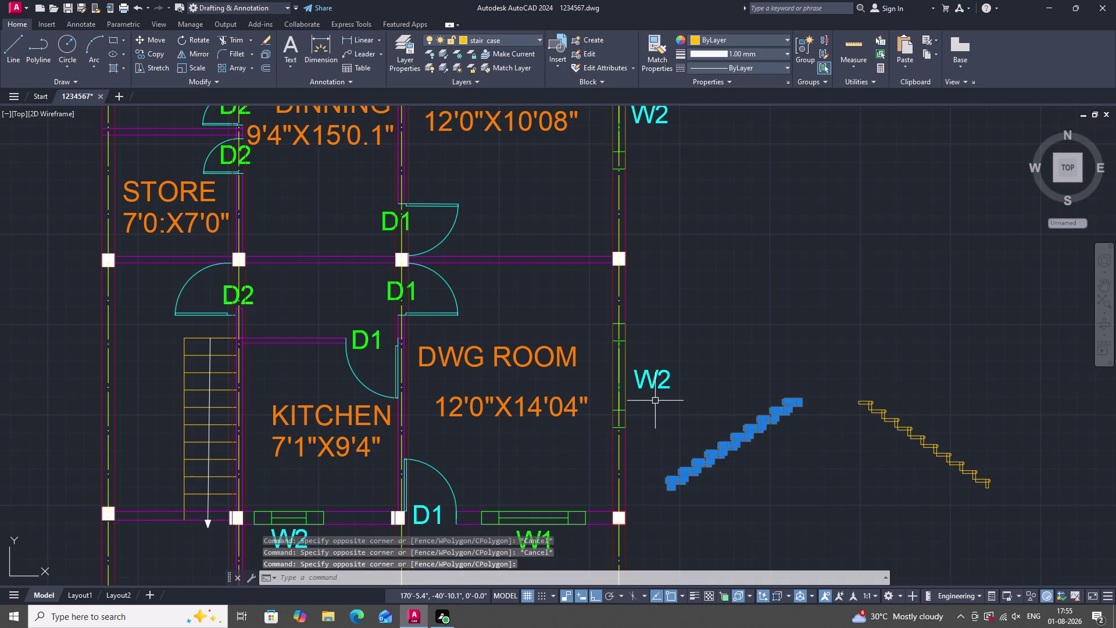
key(Escape)
scroll(down, 3)
scroll(down, 3)
scroll(up, 3)
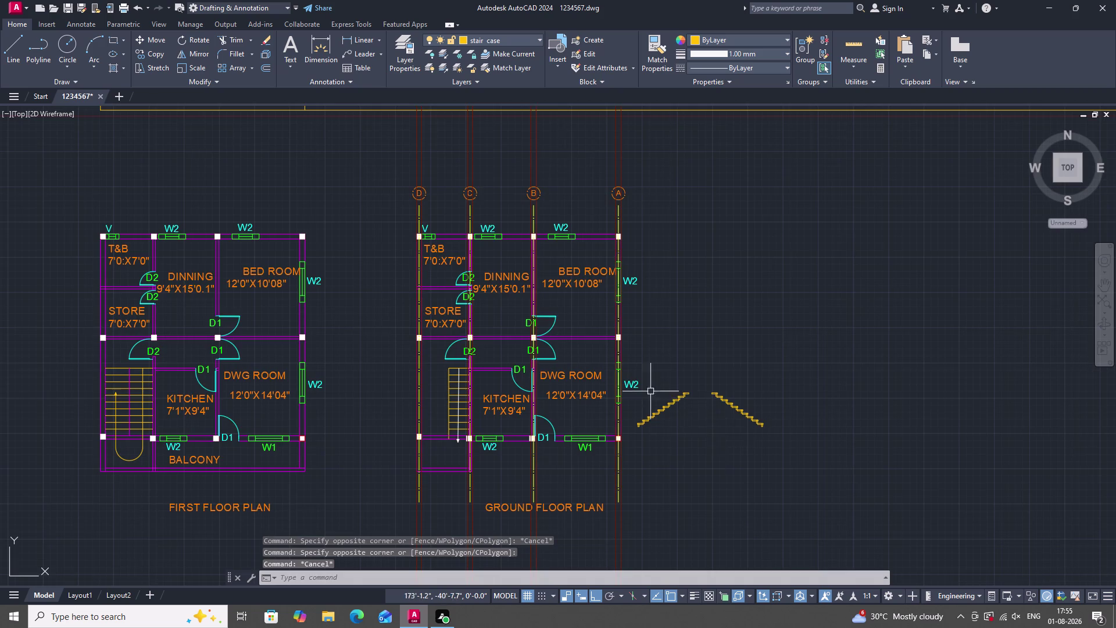
scroll(down, 3)
scroll(up, 3)
scroll(up, 3)
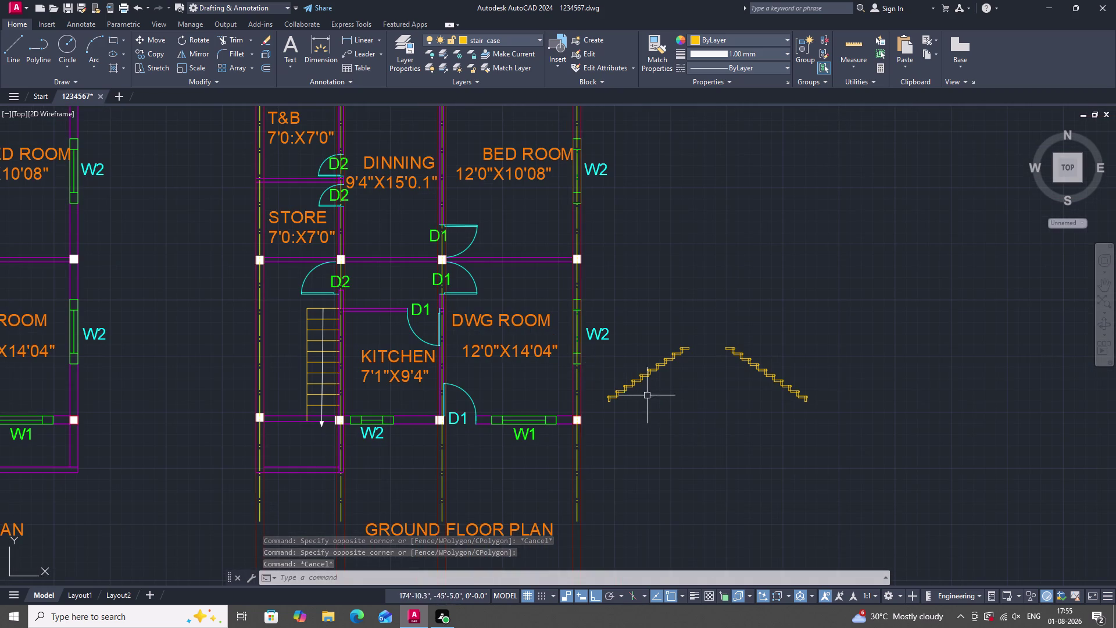
drag(707, 441, 686, 436)
scroll(up, 3)
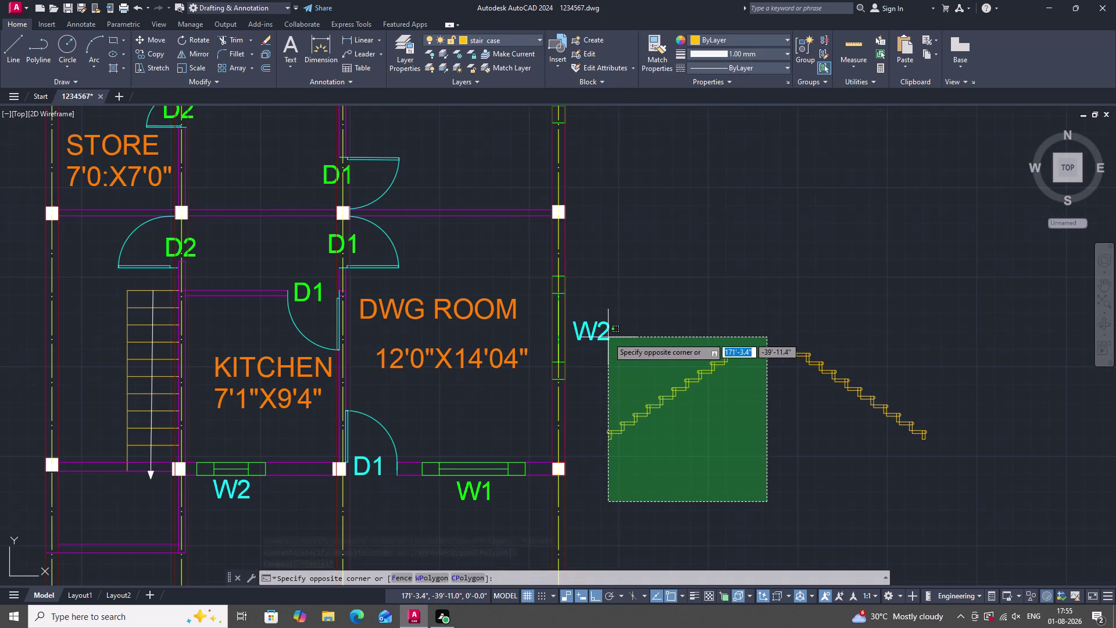
click(602, 342)
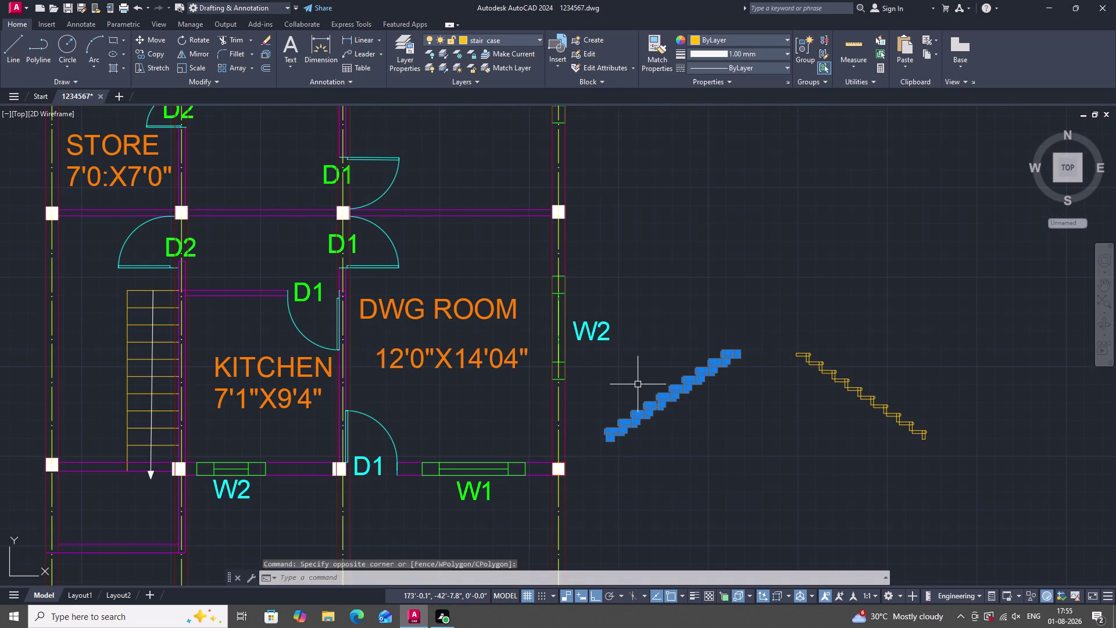
text(CO)
key(space)
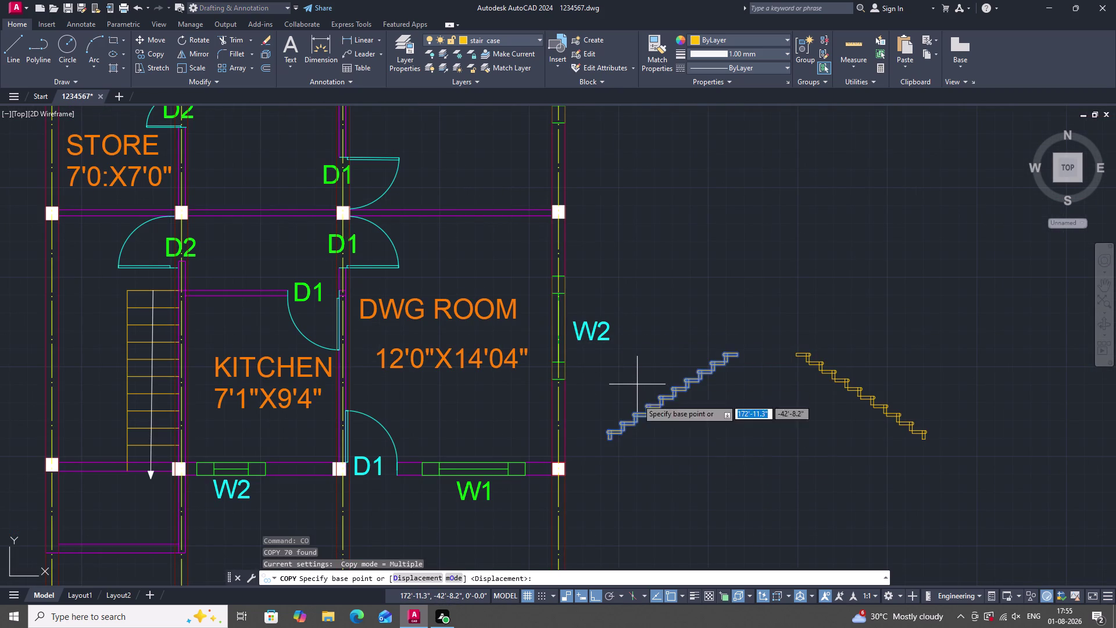
scroll(up, 3)
drag(630, 414, 623, 447)
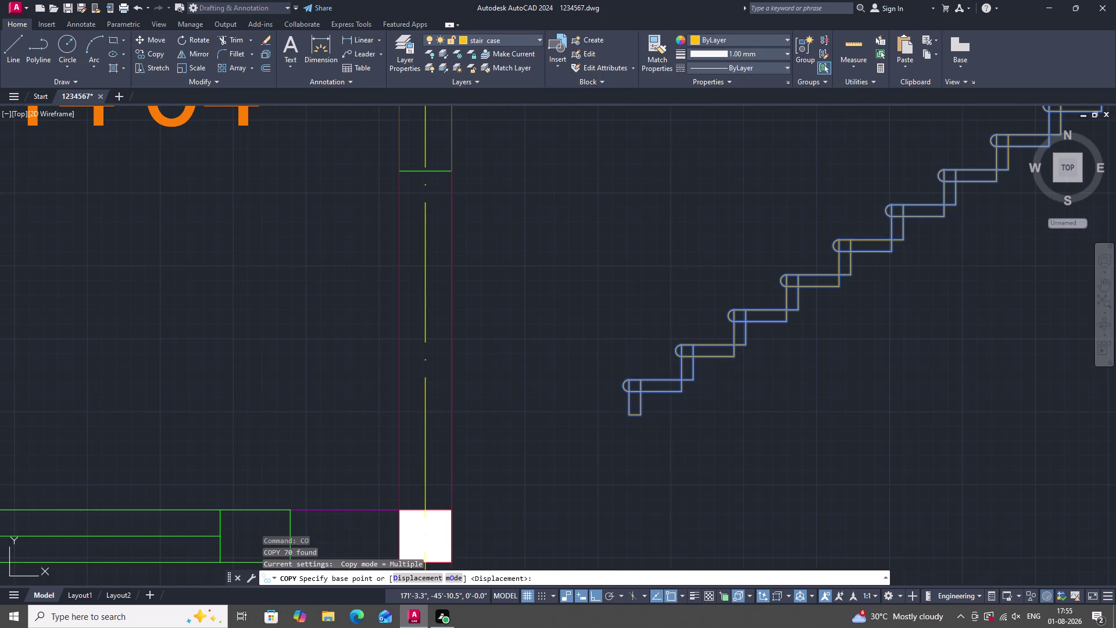
scroll(down, 3)
scroll(down, 3)
scroll(down, 3)
scroll(up, 3)
scroll(down, 3)
key(F8)
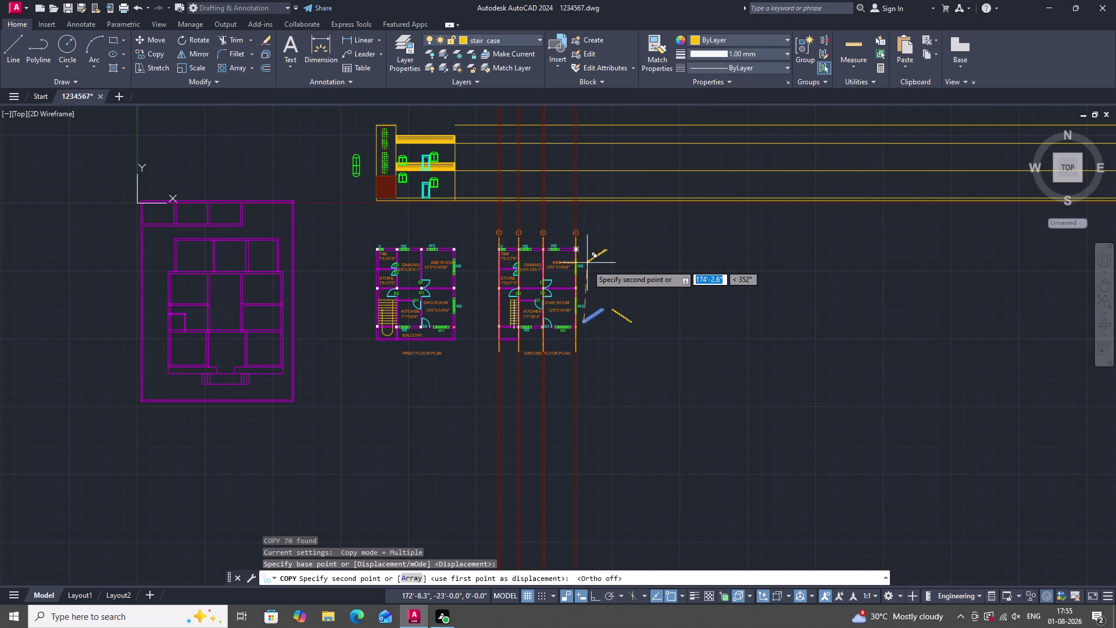
scroll(up, 3)
scroll(down, 3)
scroll(up, 3)
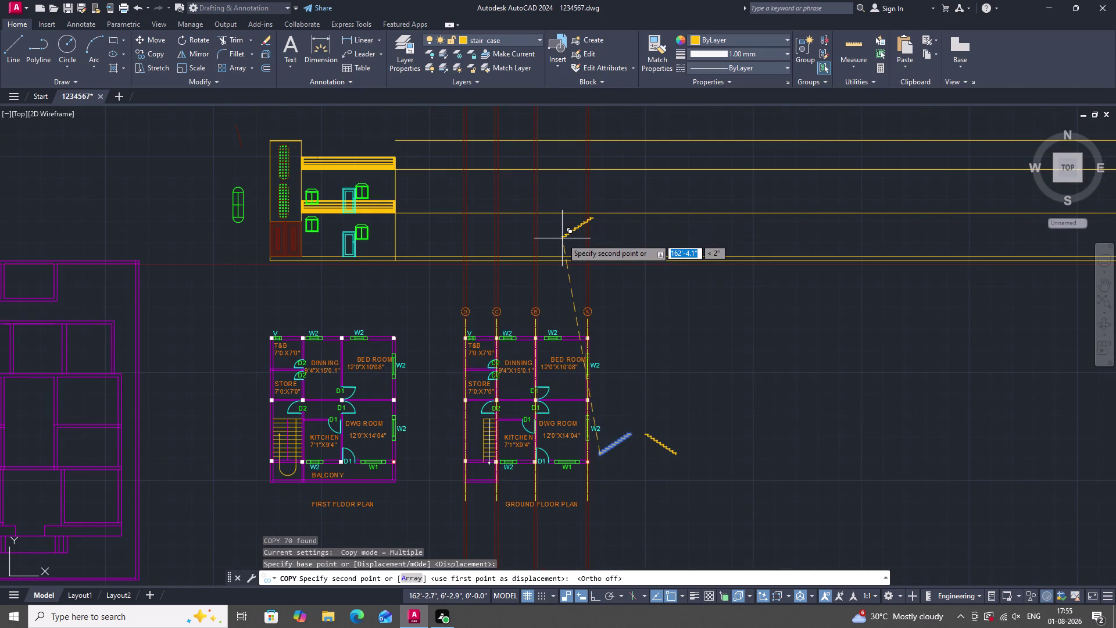
scroll(up, 3)
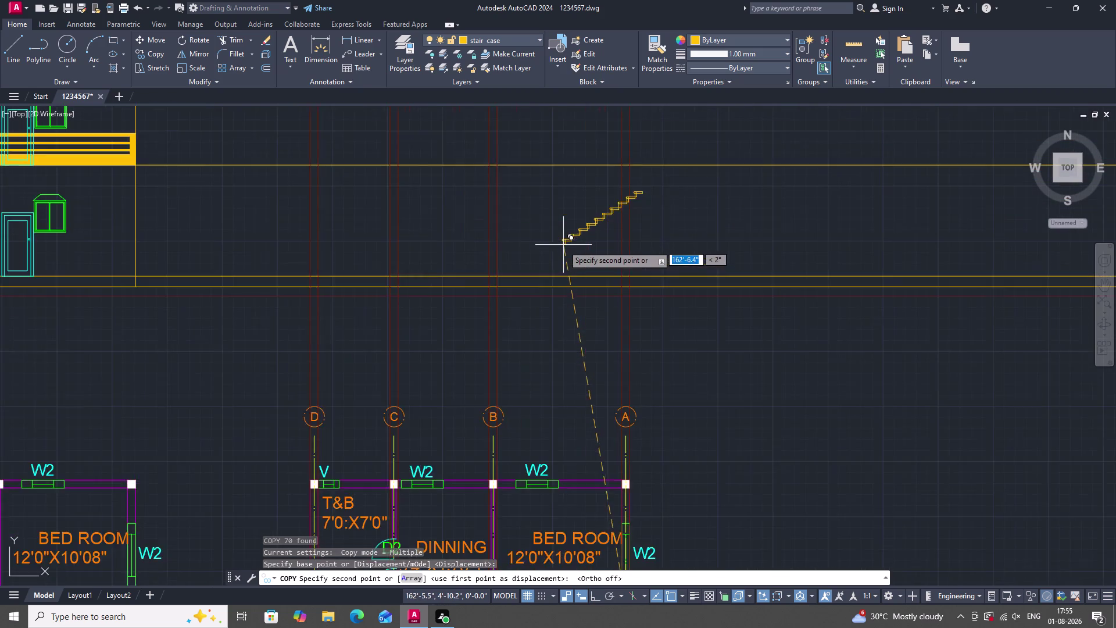
scroll(down, 3)
scroll(down, 3)
scroll(down, 3)
scroll(up, 3)
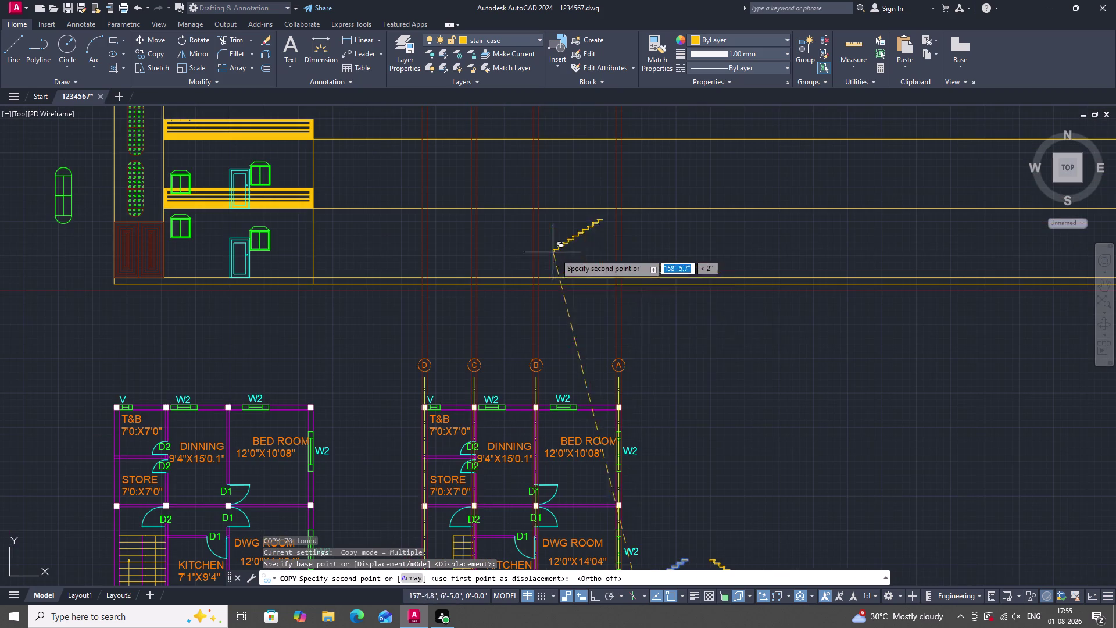
key(Escape)
scroll(down, 3)
scroll(up, 3)
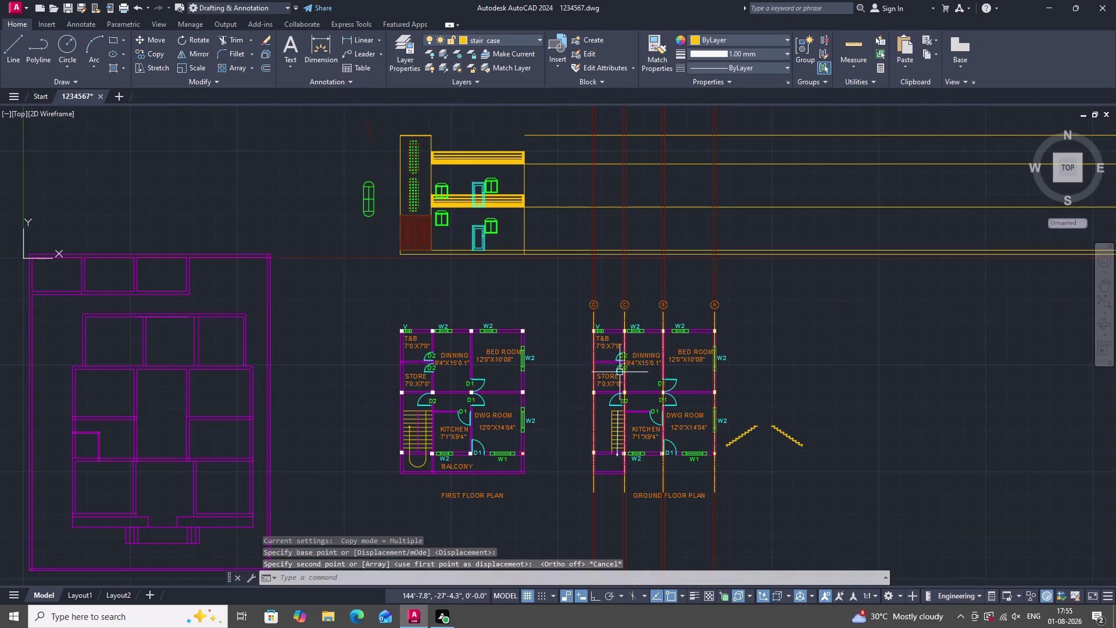
key(x)
text(L)
Draw a vertical XLINE through door D1's edge, then end the command.
key(space)
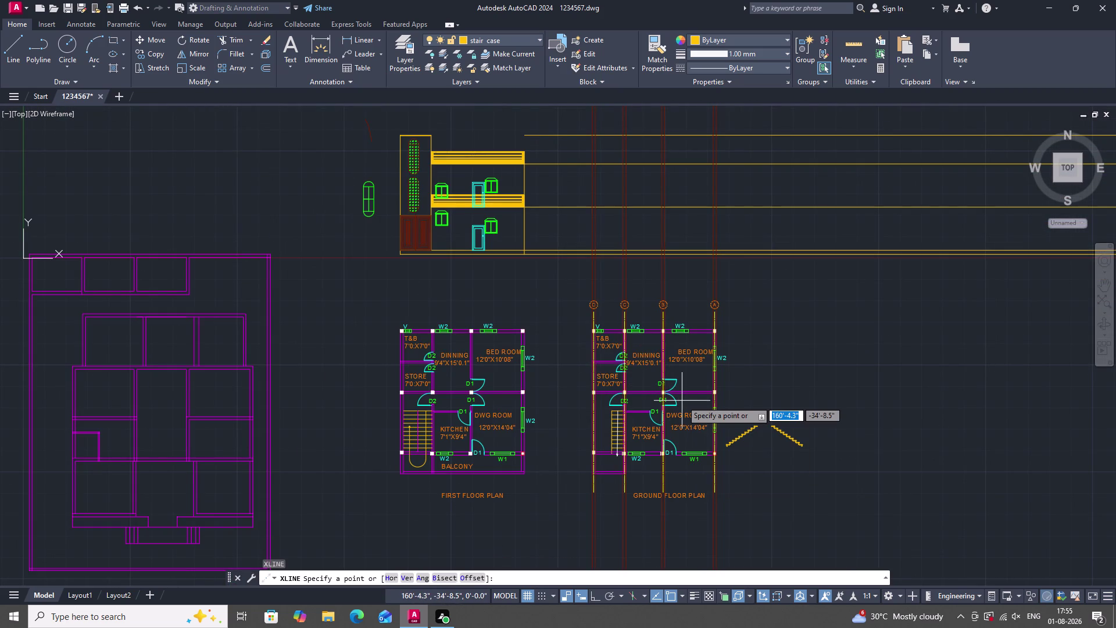
text(V)
key(space)
scroll(up, 3)
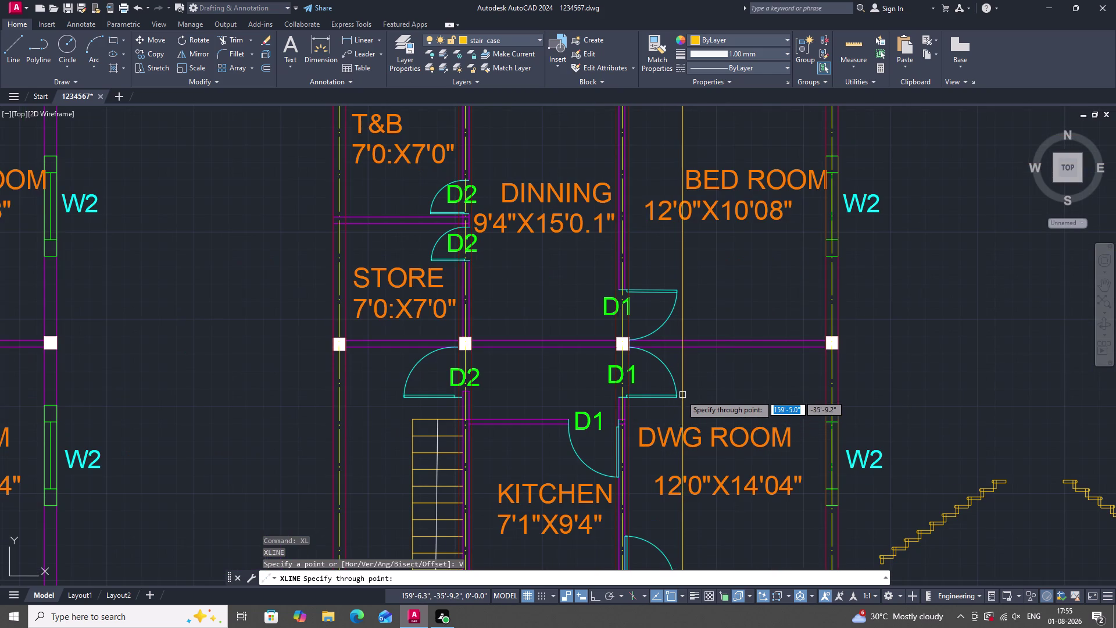
click(678, 397)
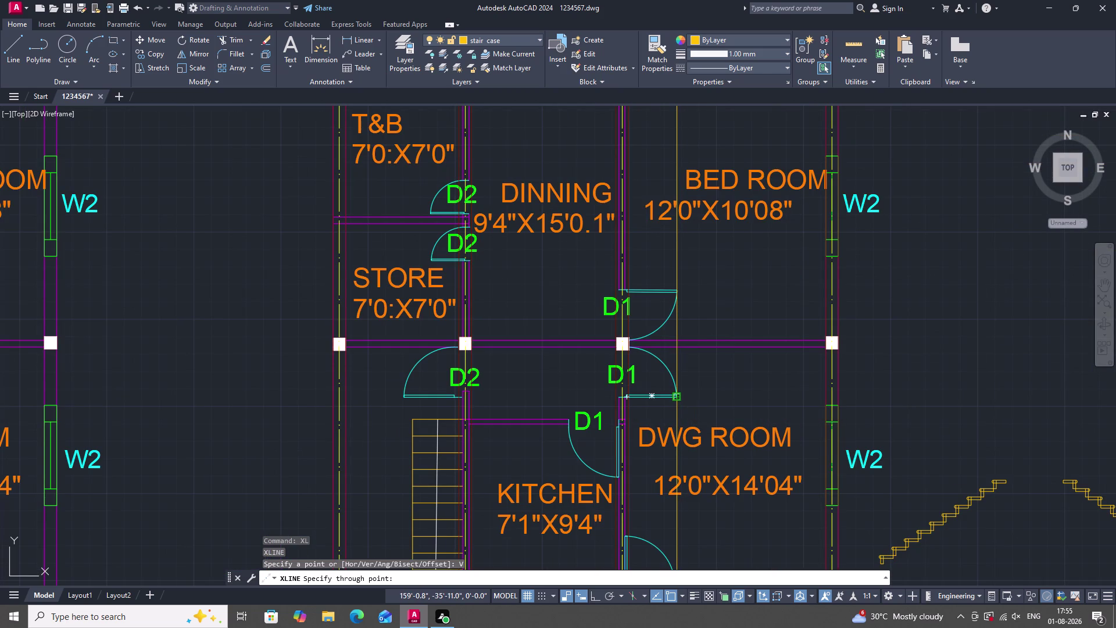
scroll(up, 3)
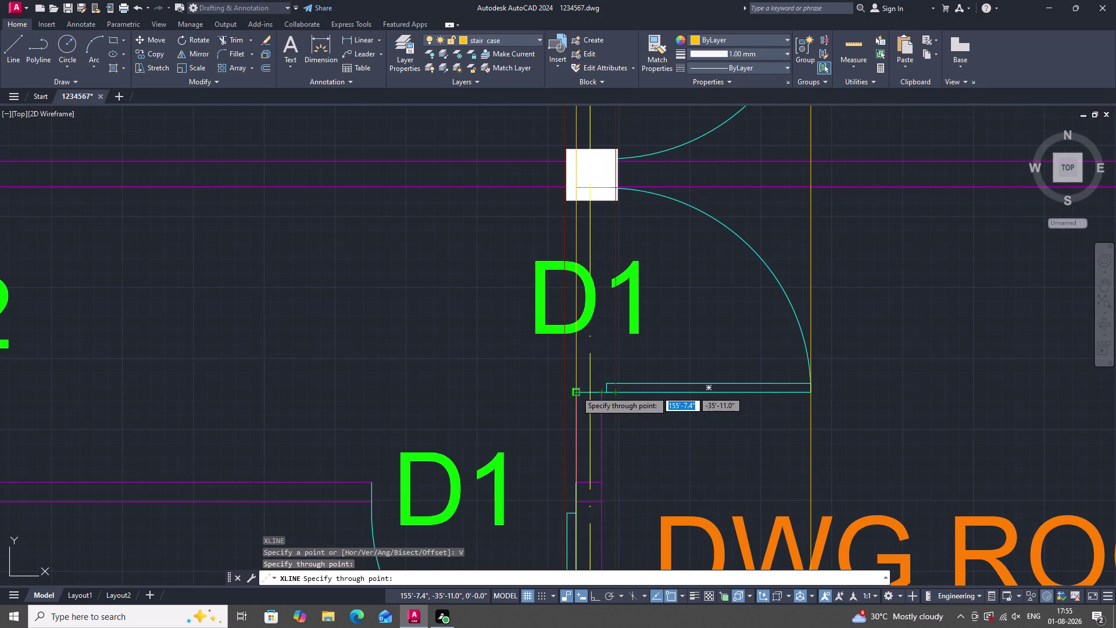
scroll(down, 3)
key(Escape)
scroll(down, 3)
scroll(up, 3)
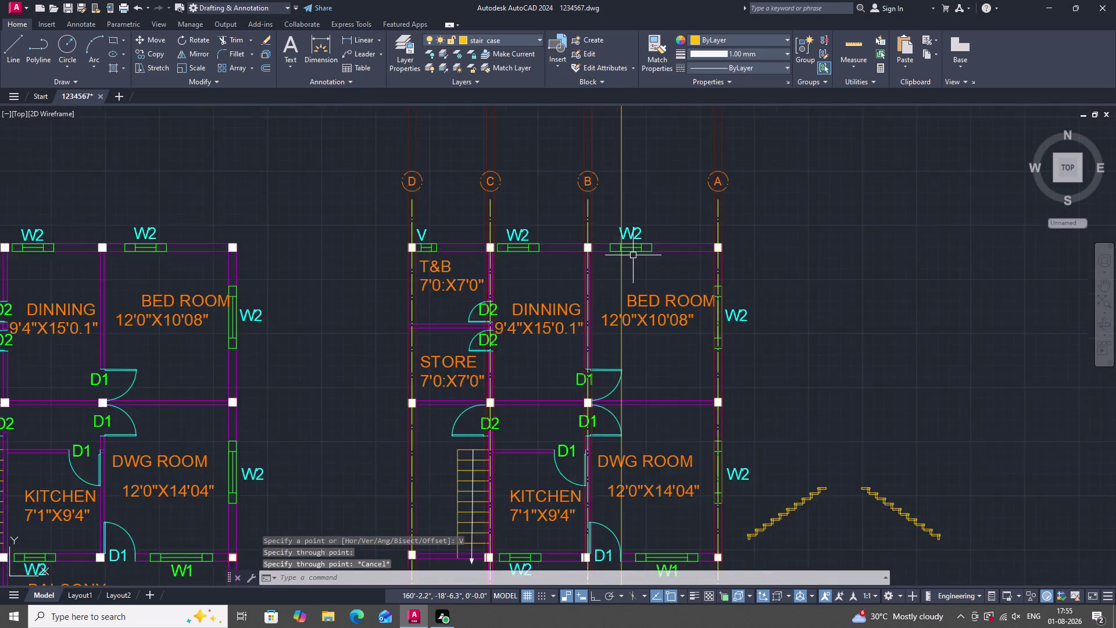
scroll(up, 3)
scroll(down, 3)
scroll(up, 3)
scroll(down, 3)
scroll(up, 3)
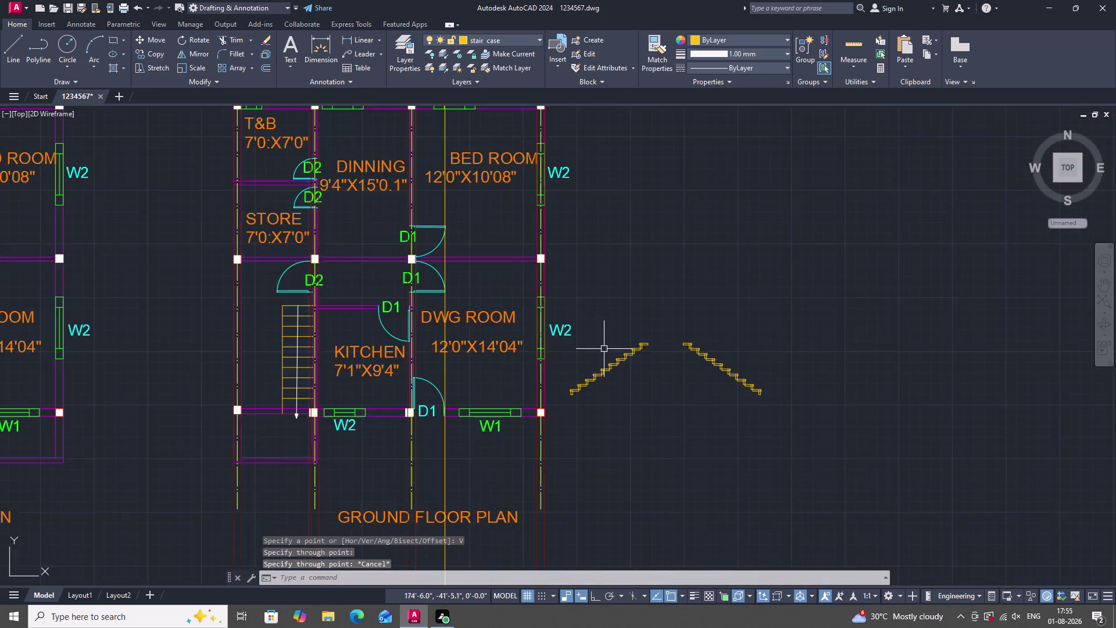
Select the door in the elevation.
scroll(down, 3)
scroll(up, 3)
scroll(down, 3)
scroll(up, 3)
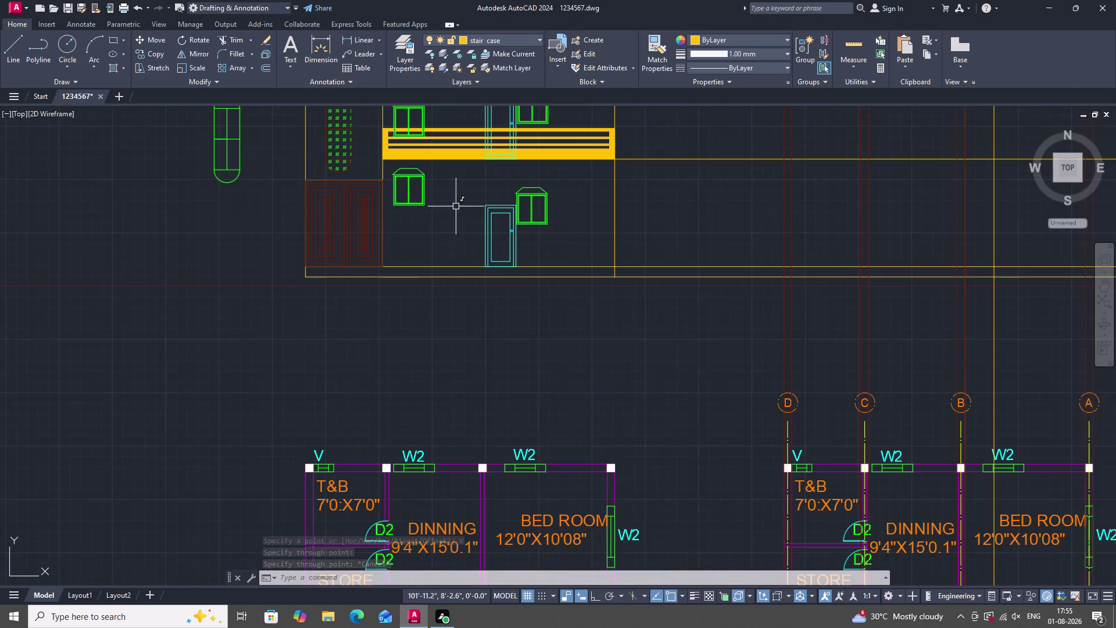
scroll(up, 3)
click(497, 212)
click(502, 233)
click(457, 191)
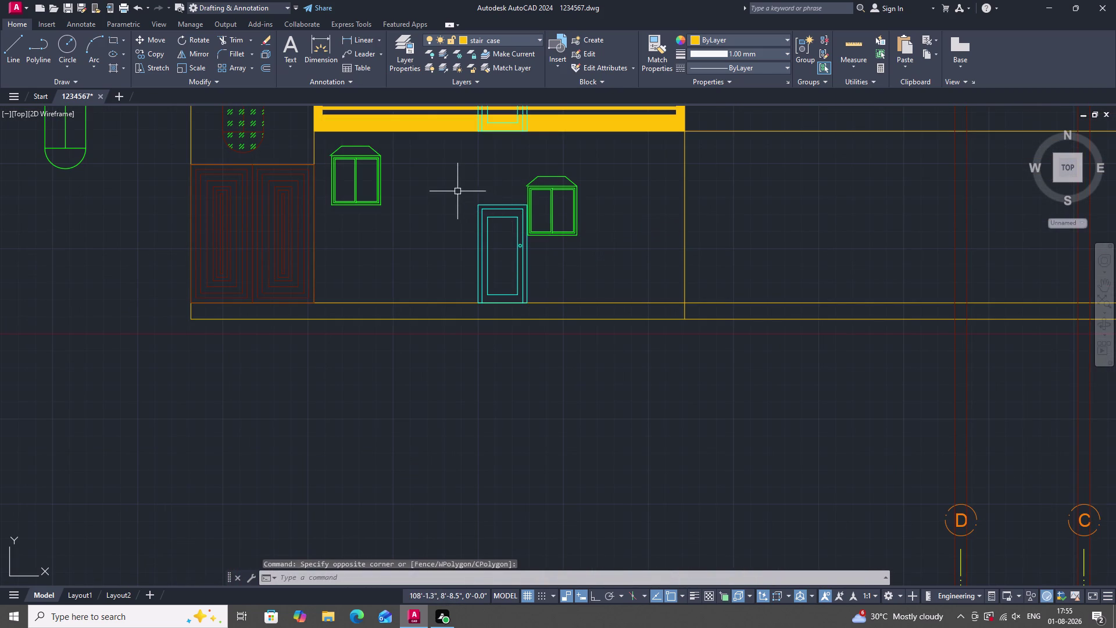
click(544, 305)
scroll(down, 3)
scroll(up, 3)
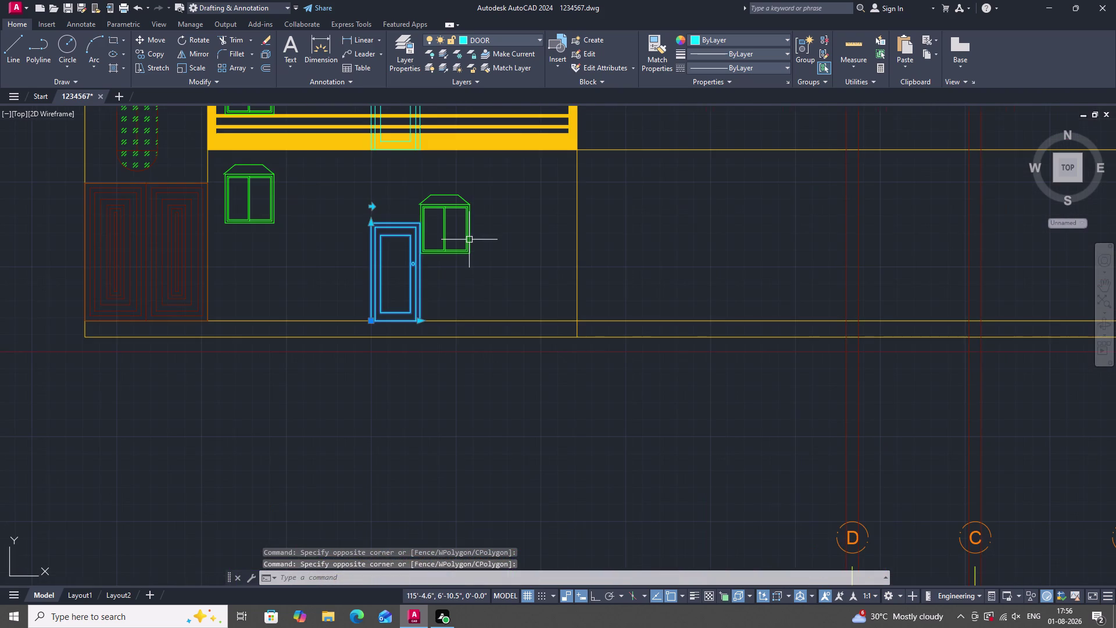
Copy the door onto the ground line beside grid line B.
text(CO)
key(space)
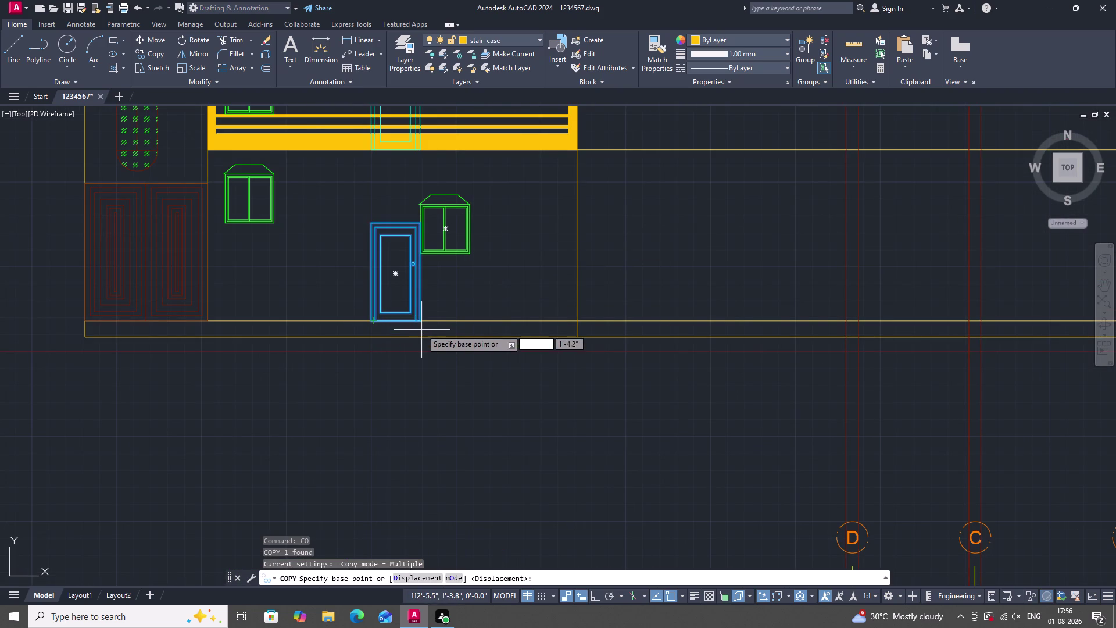
drag(421, 319, 454, 353)
scroll(down, 3)
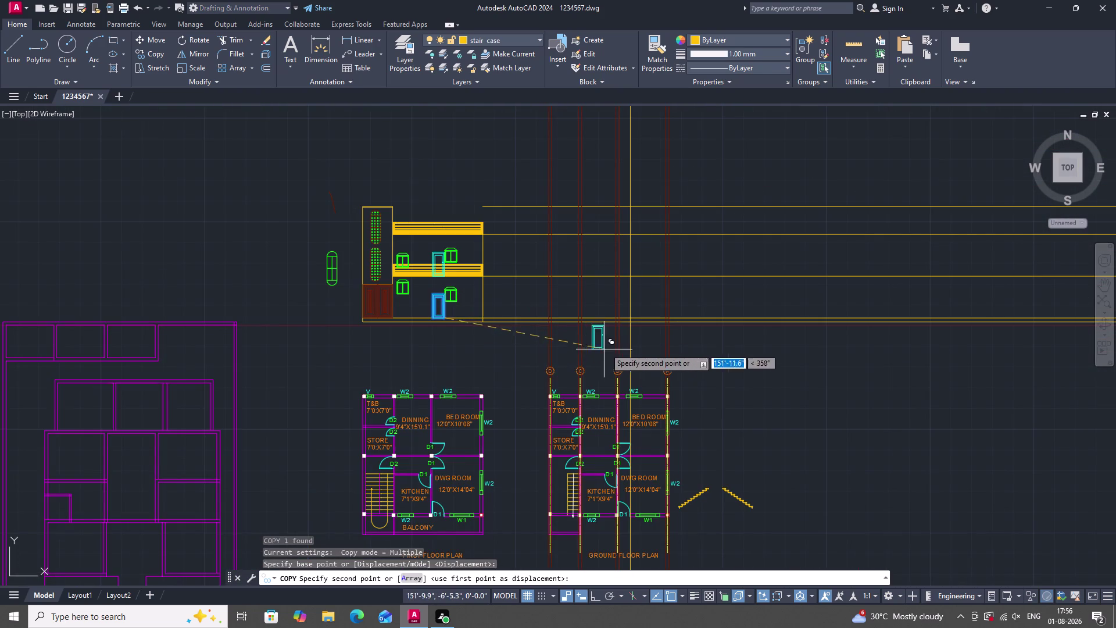
scroll(up, 3)
scroll(up, 3)
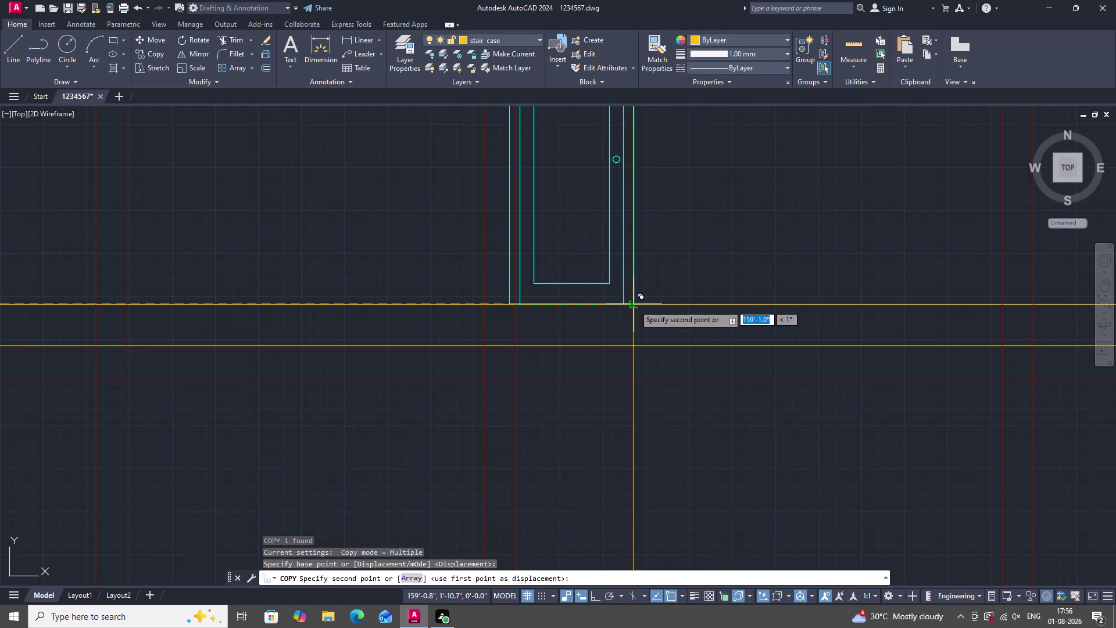
drag(634, 305, 616, 311)
key(Escape)
scroll(down, 3)
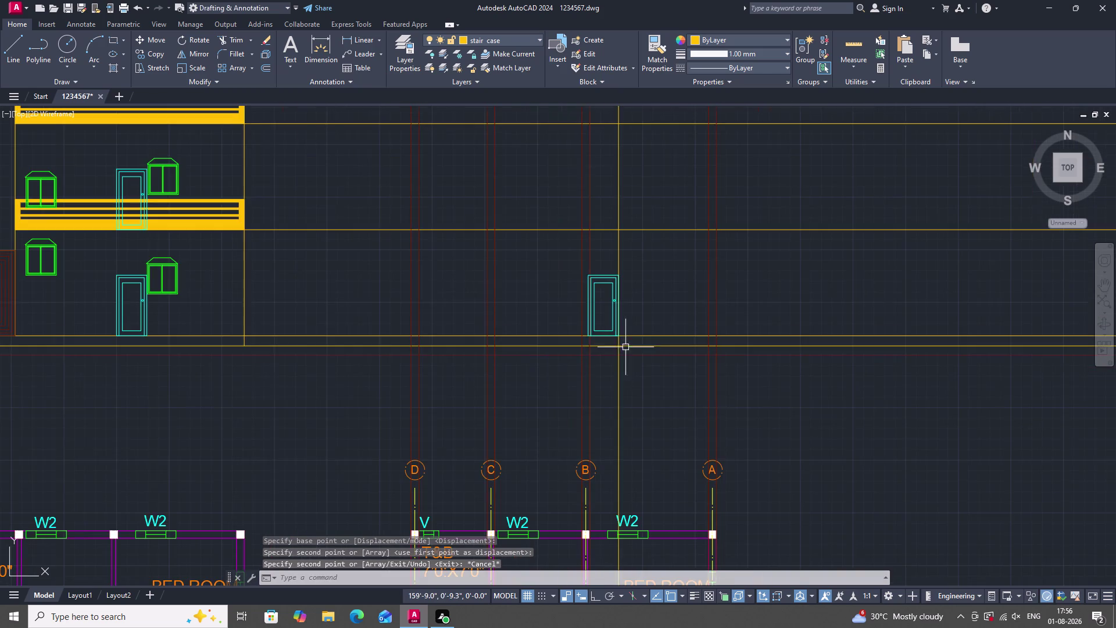
scroll(down, 3)
scroll(up, 3)
scroll(down, 3)
scroll(up, 3)
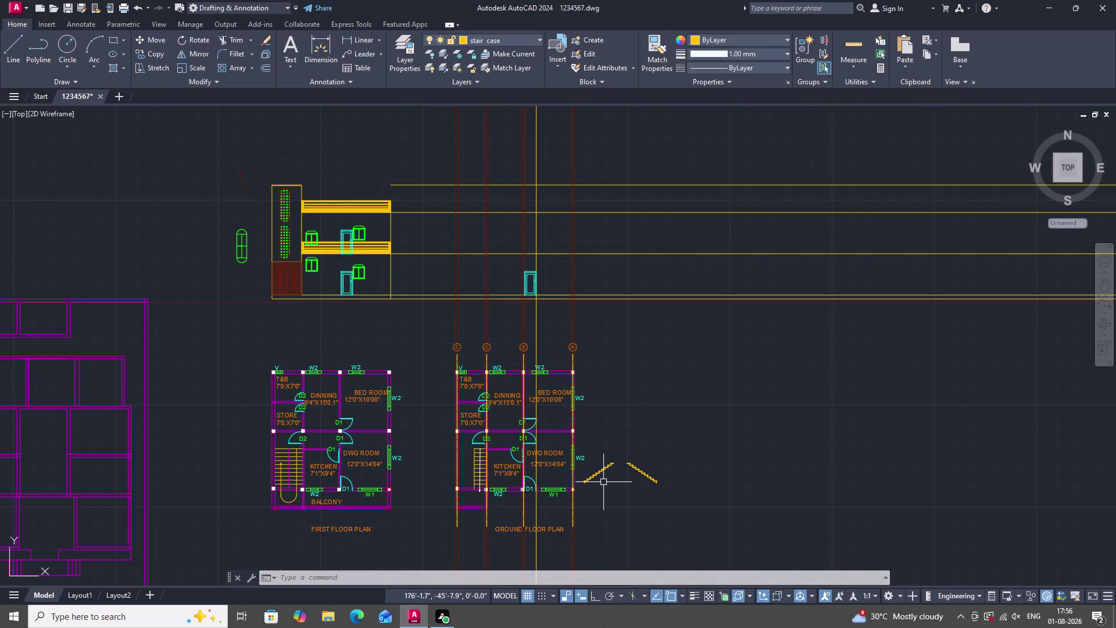
scroll(up, 3)
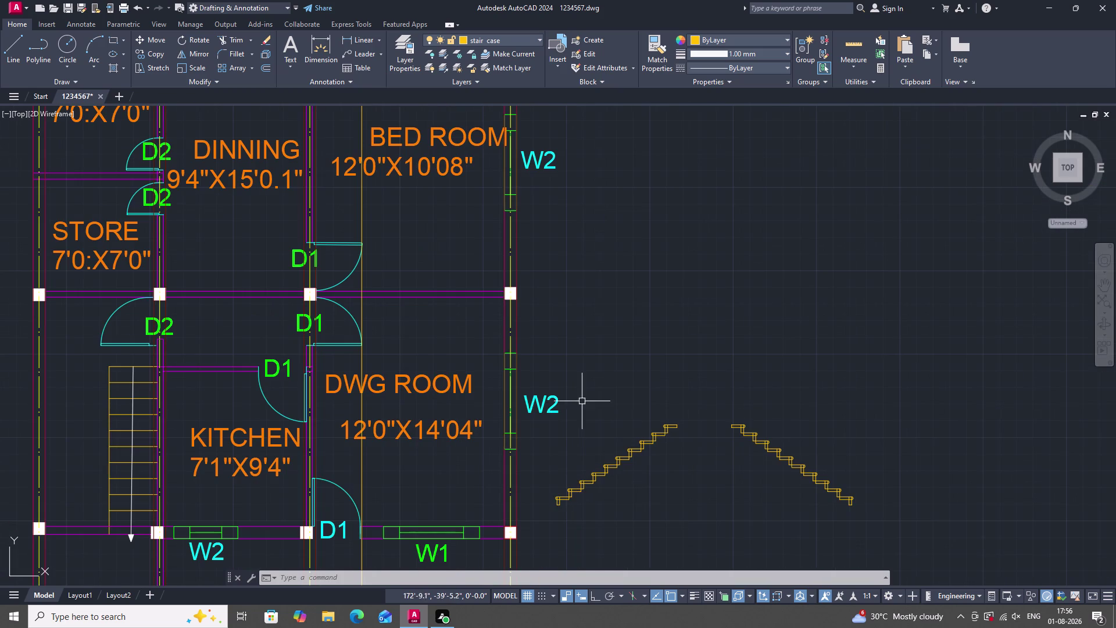
Window-select the left stair flight.
double_click(696, 553)
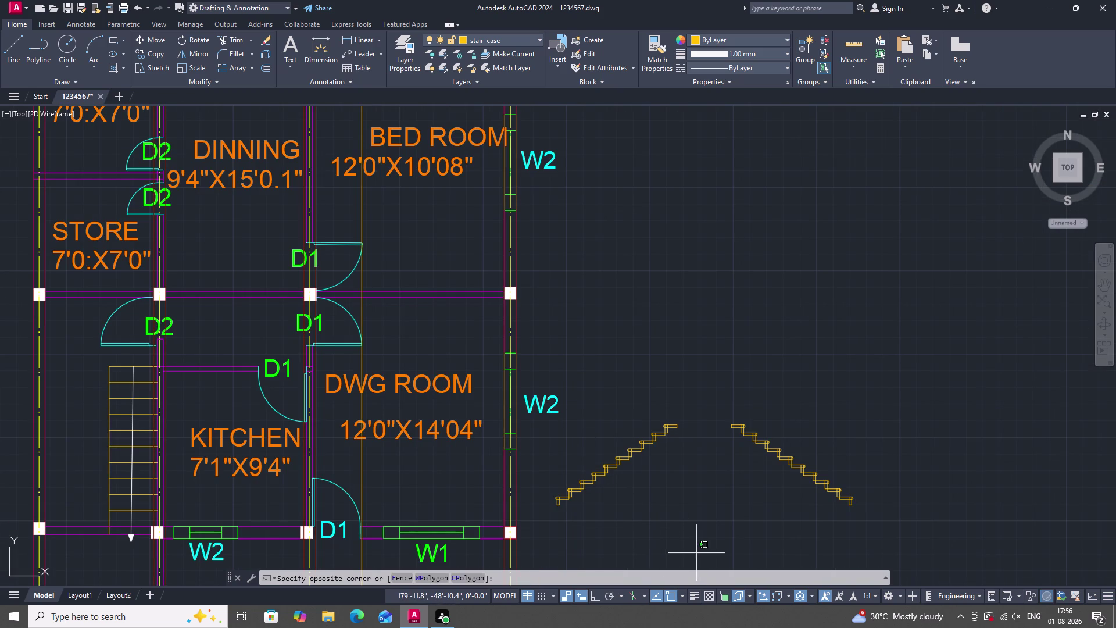
click(550, 417)
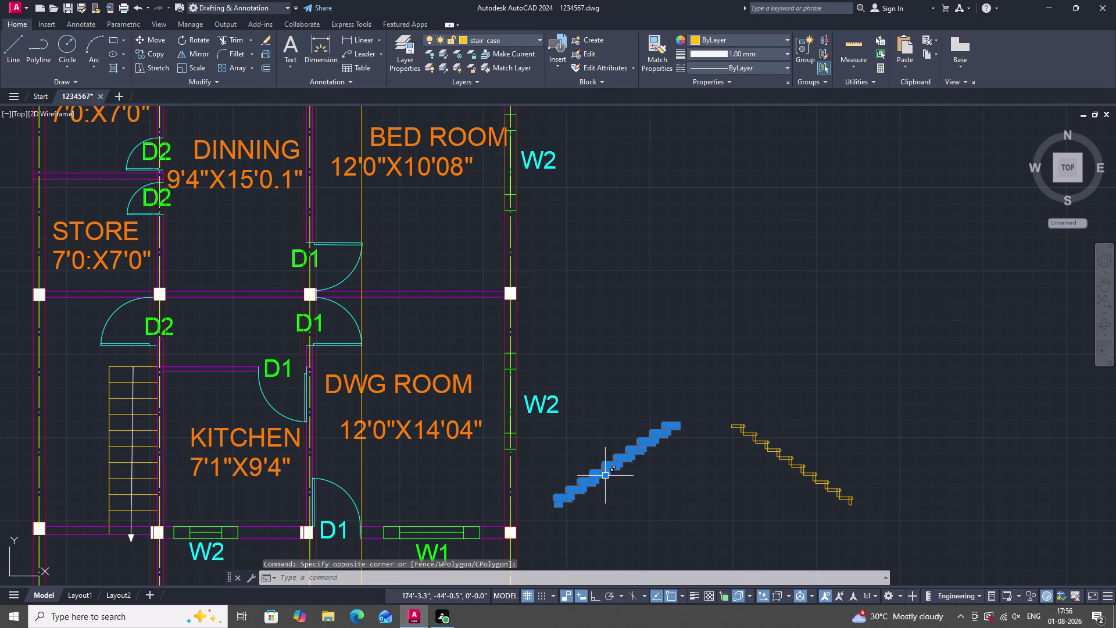
scroll(down, 3)
scroll(up, 3)
Copy the flight from its bottom step to the door's base on the ground line.
text(CO)
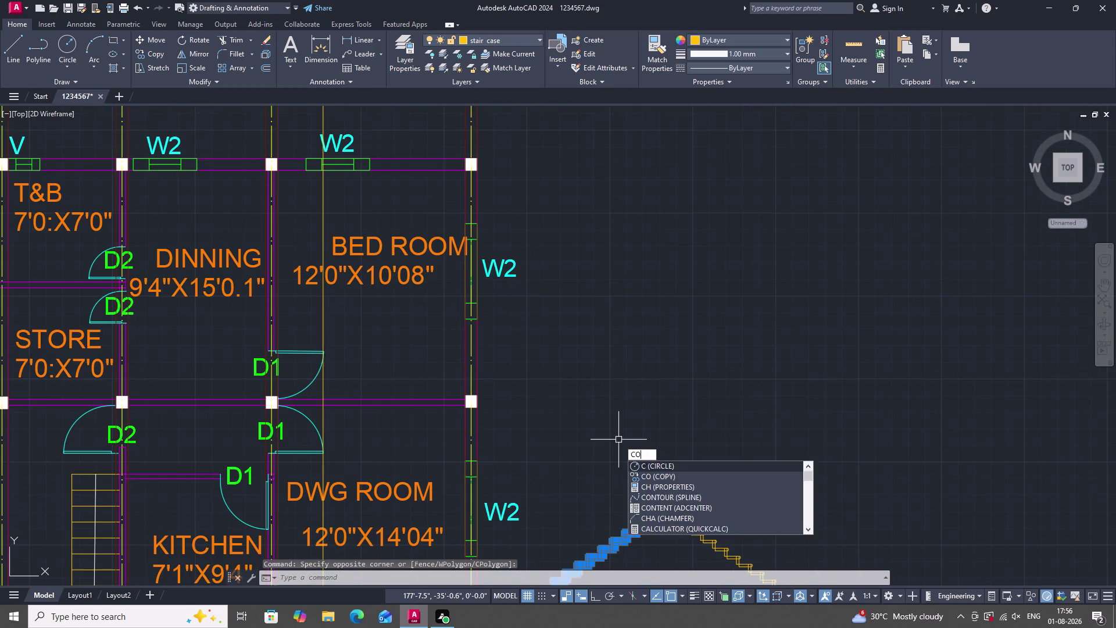
key(space)
scroll(down, 3)
scroll(up, 3)
scroll(up, 3)
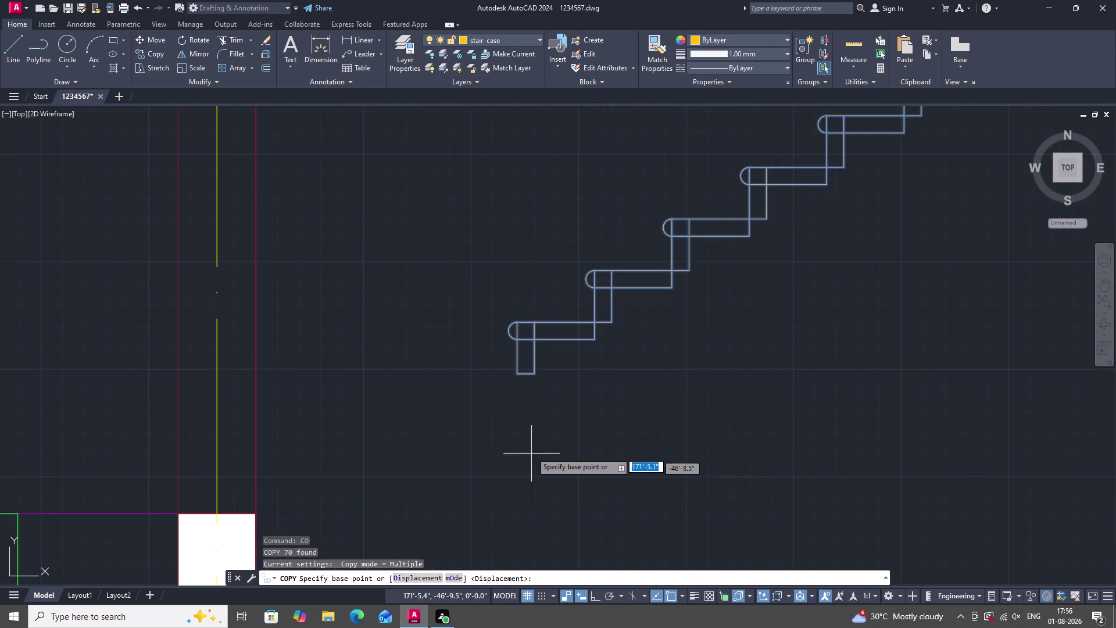
drag(515, 376, 532, 418)
scroll(down, 3)
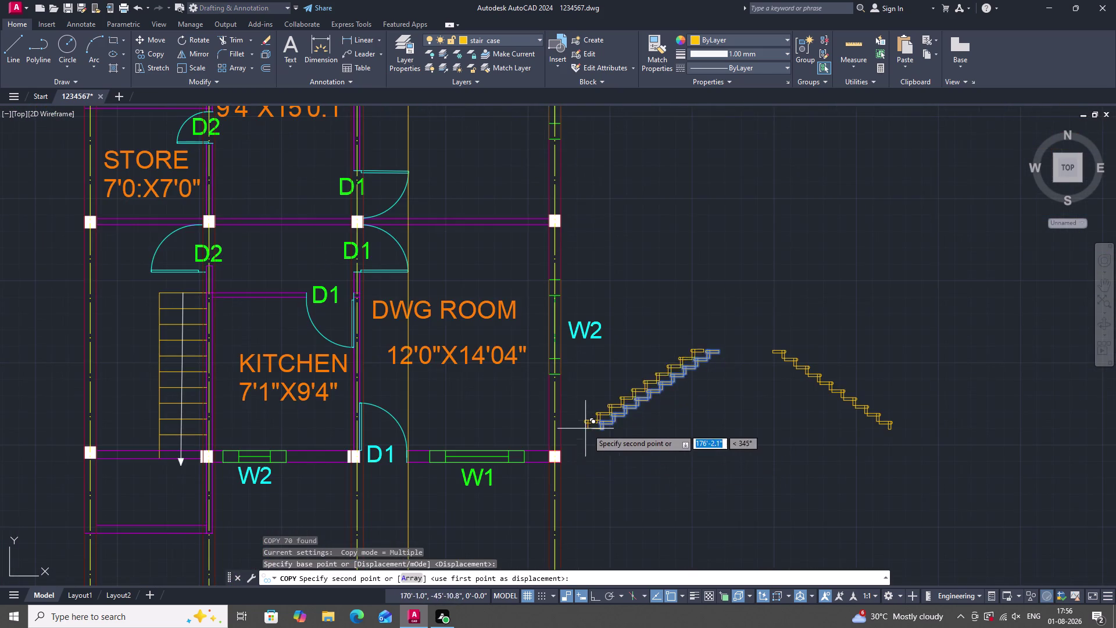
scroll(down, 3)
scroll(up, 3)
scroll(down, 3)
scroll(up, 3)
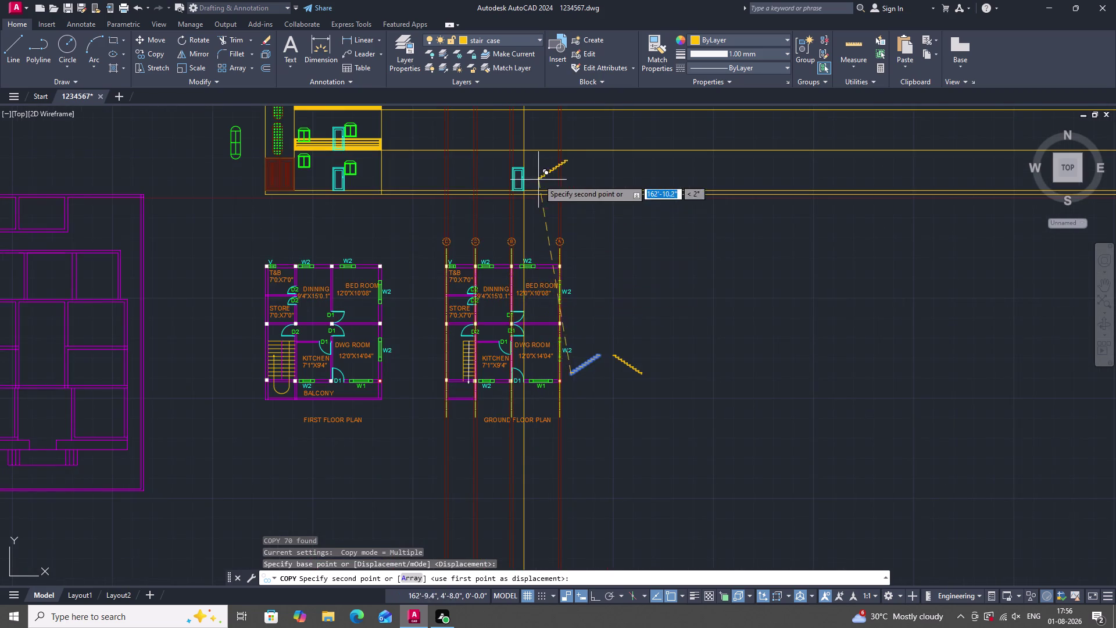
scroll(up, 3)
scroll(up, 3)
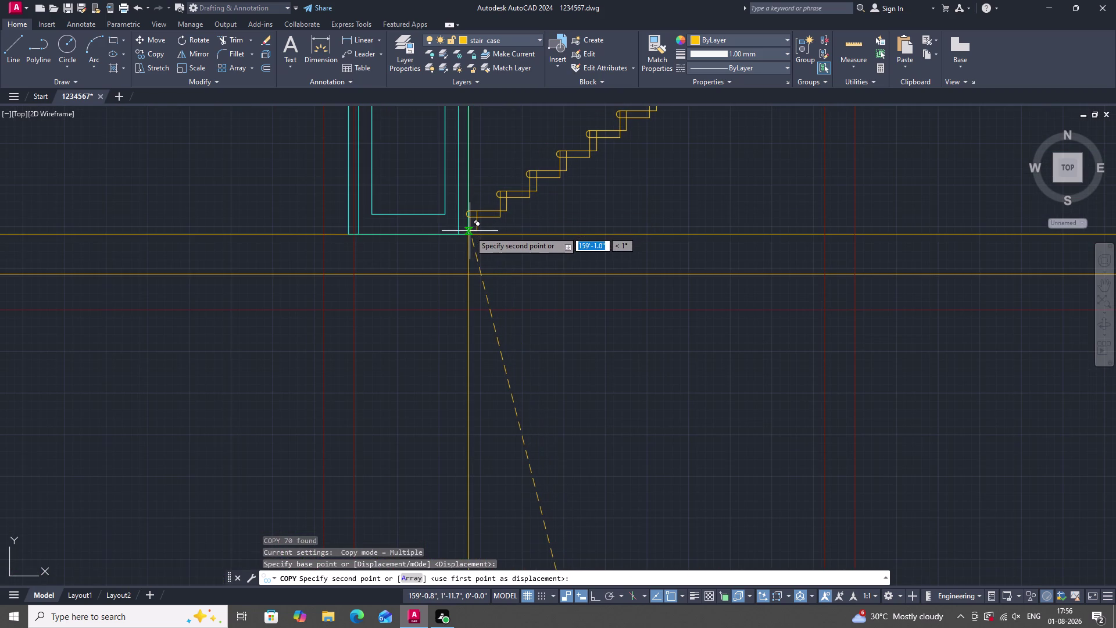
click(470, 231)
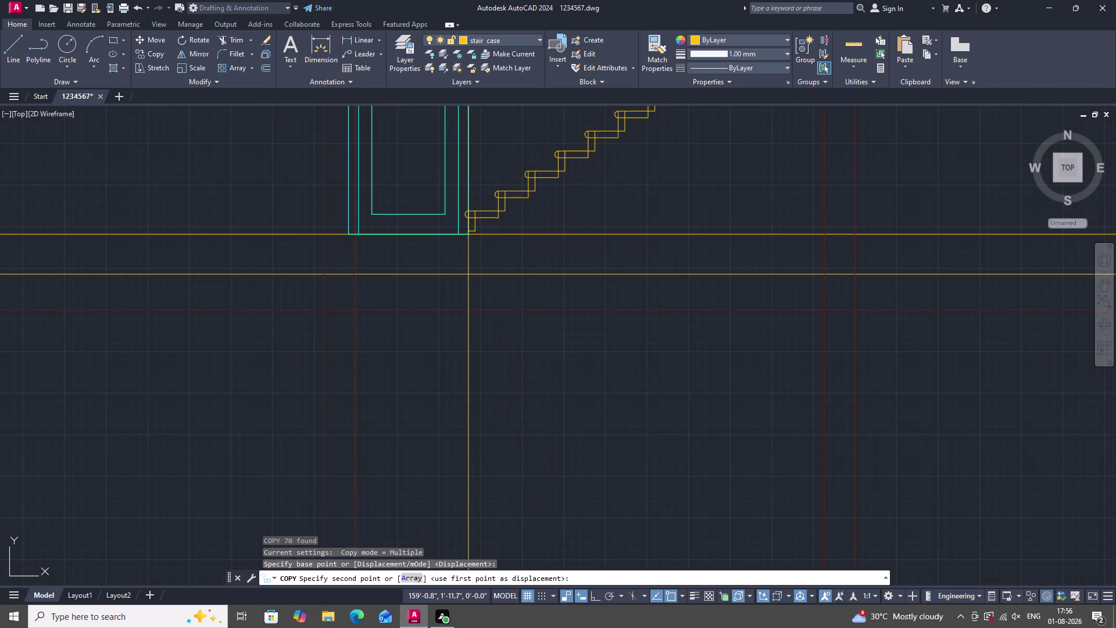
Zoom out and cancel the active command with repeated Esc.
scroll(down, 3)
scroll(down, 3)
scroll(down, 3)
scroll(down, 3)
scroll(down, 3)
scroll(down, 3)
scroll(down, 3)
scroll(down, 3)
scroll(down, 3)
scroll(down, 3)
scroll(down, 3)
scroll(down, 3)
scroll(down, 3)
scroll(down, 3)
scroll(down, 3)
scroll(down, 3)
drag(450, 0, 443, 8)
key(Escape)
key(Escape)
key(Escape)
key(Escape)
key(Escape)
key(Escape)
key(Escape)
key(Escape)
scroll(down, 3)
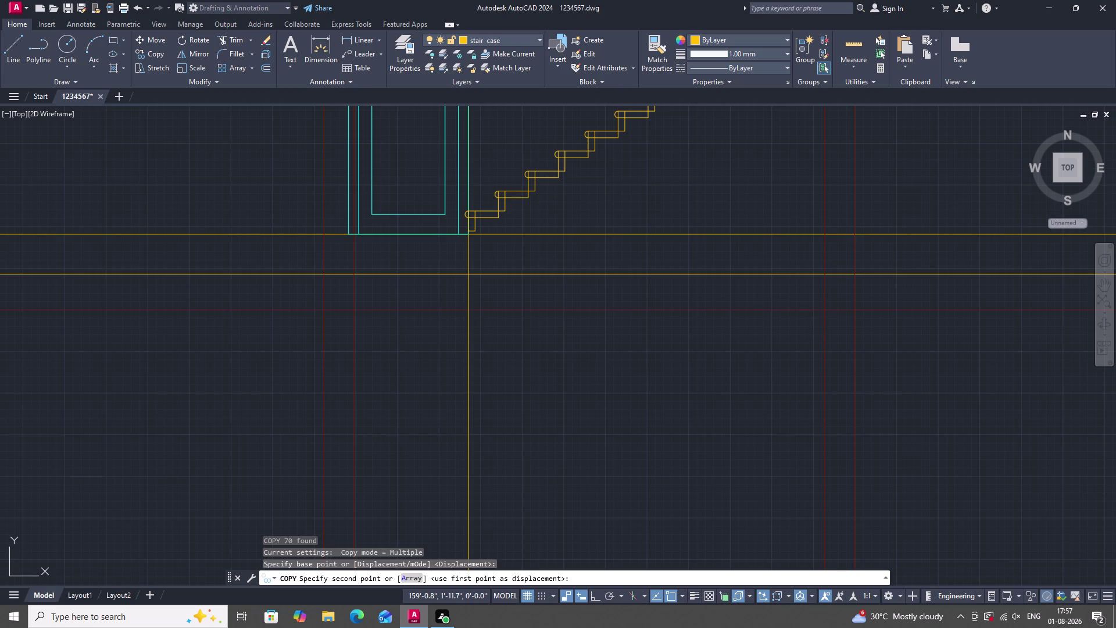
Switch from the AutoCAD drawing to File Explorer's Quick access view.
scroll(down, 3)
scroll(down, 3)
scroll(down, 3)
click(401, 25)
drag(402, 56, 494, 169)
click(638, 59)
scroll(down, 3)
scroll(down, 3)
double_click(327, 616)
double_click(767, 198)
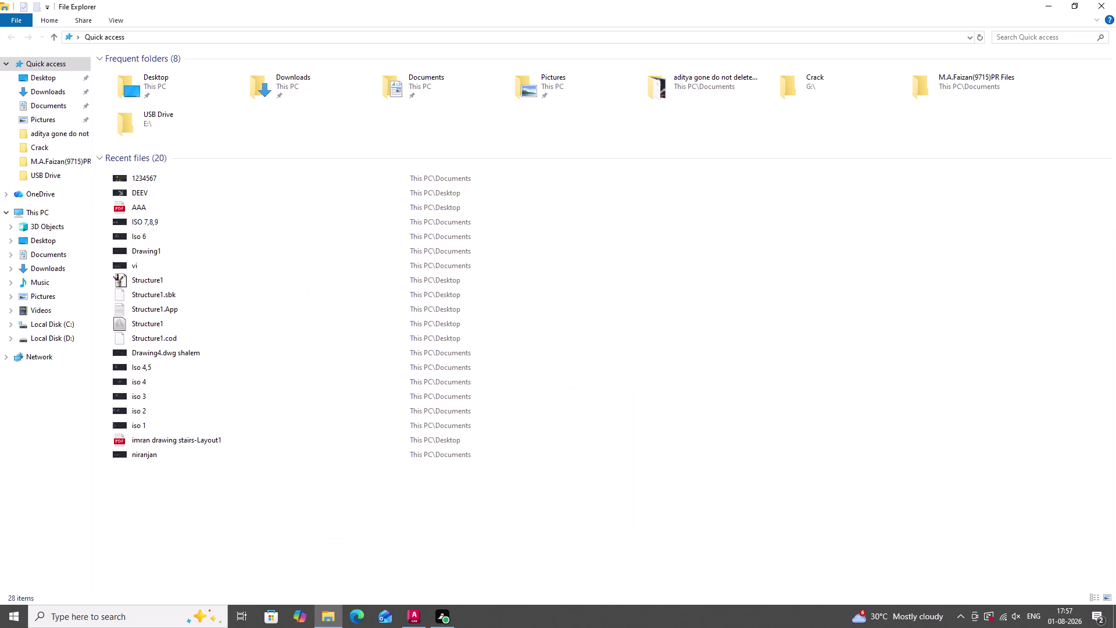
Show This PC, then launch the Run dialog from Windows search.
click(52, 211)
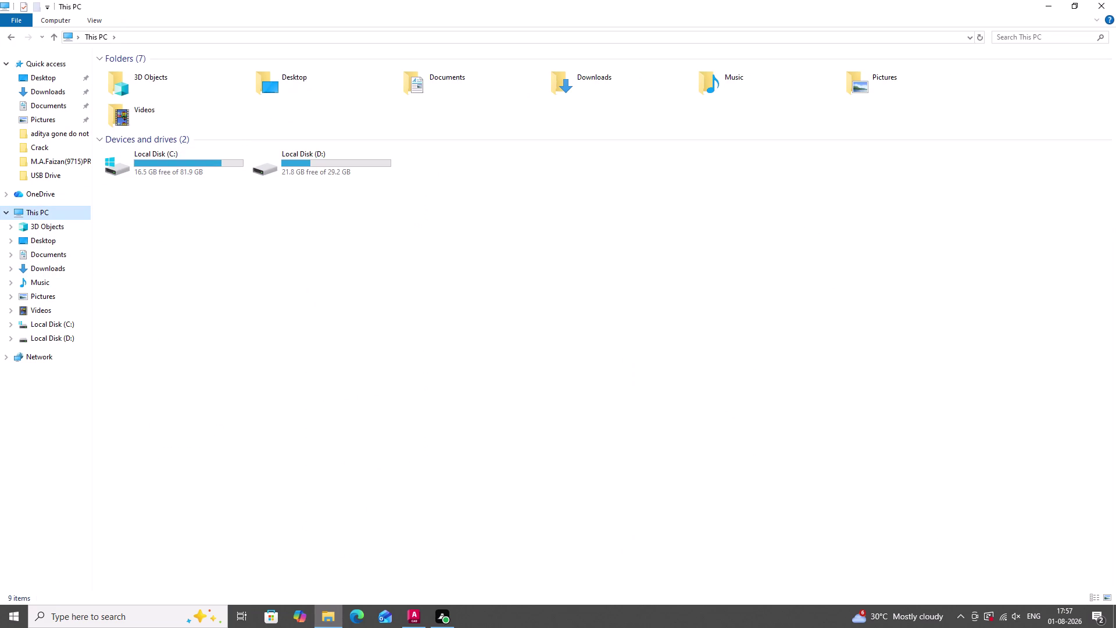
click(154, 614)
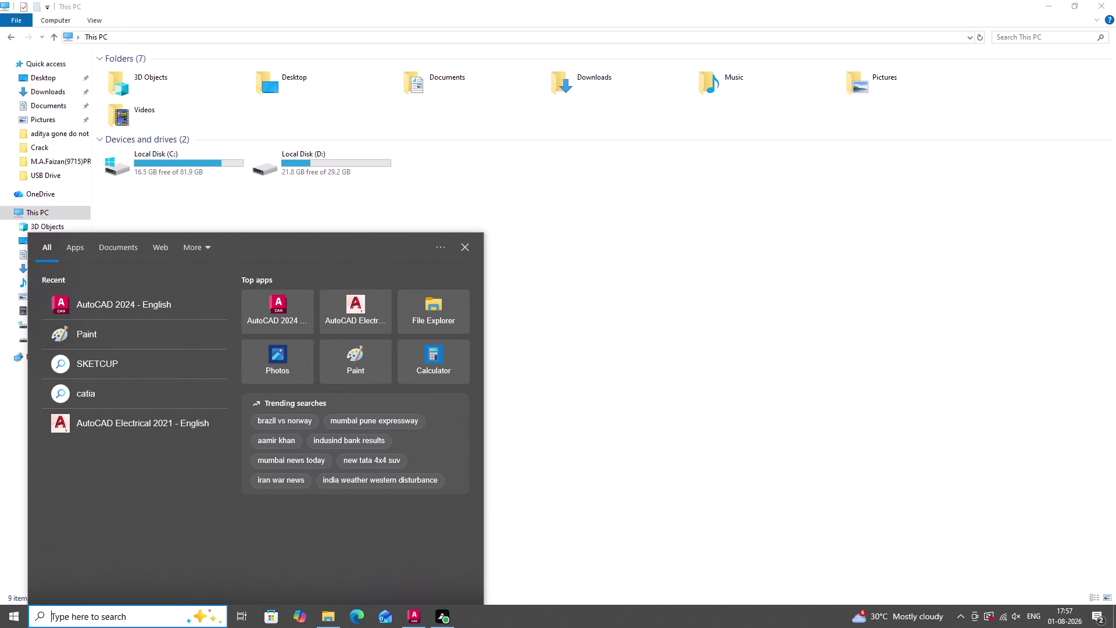
text(RUN)
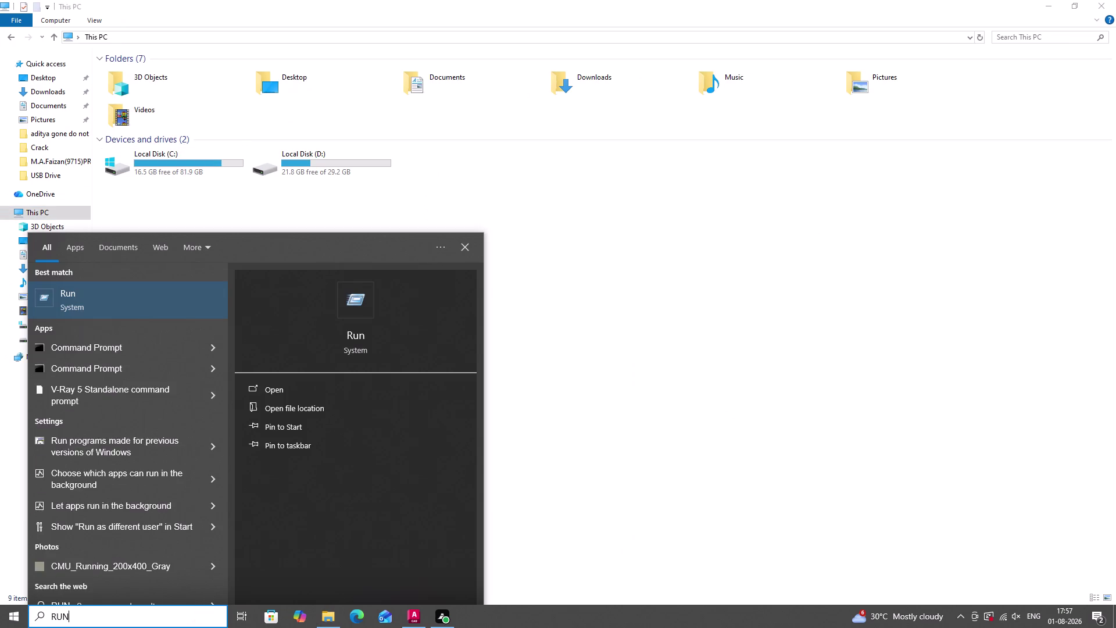
key(Return)
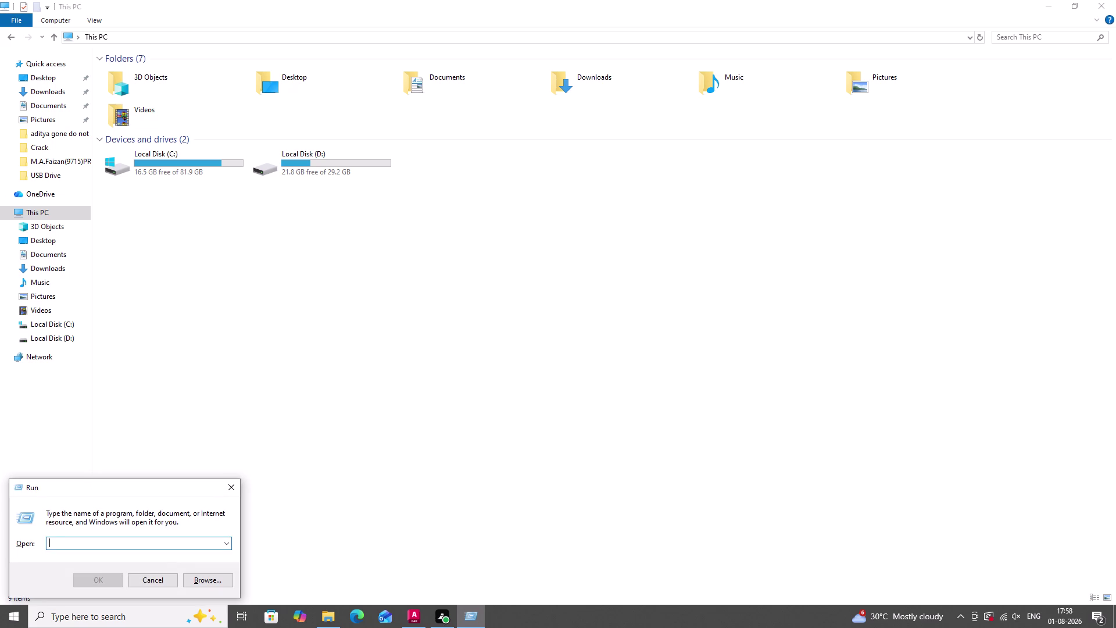
Enter %temp% in Run to open the temporary files folder.
key(shift+percent)
text(T)
text(E)
text(MO)
key(BackSpace)
key(p)
key(shift+percent)
key(Return)
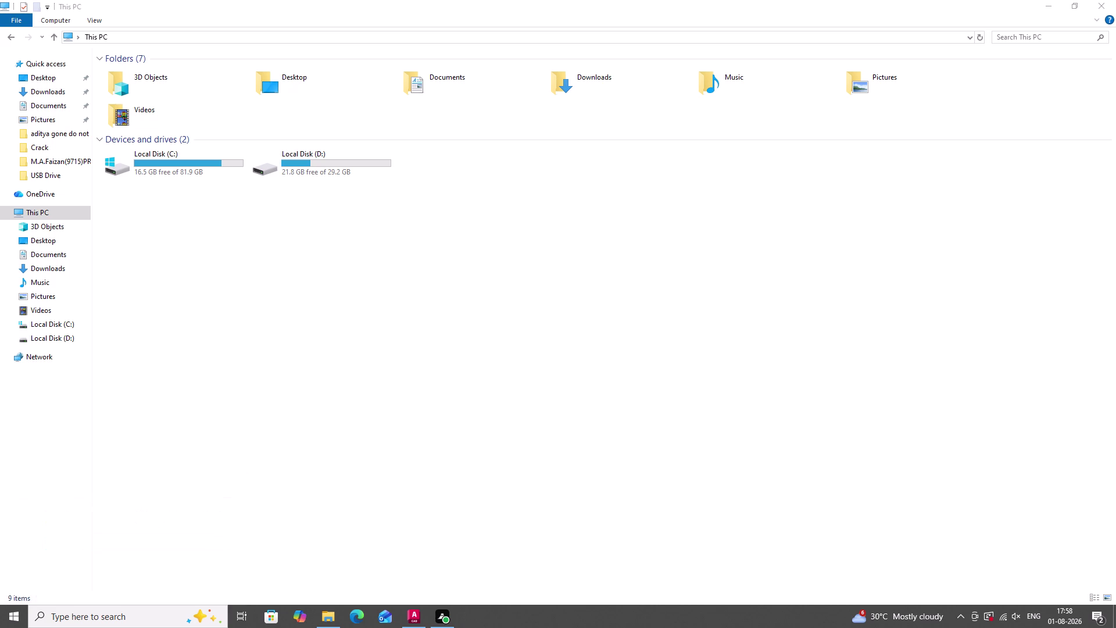
Select all Temp folder items and permanently delete them, confirming Yes.
click(460, 366)
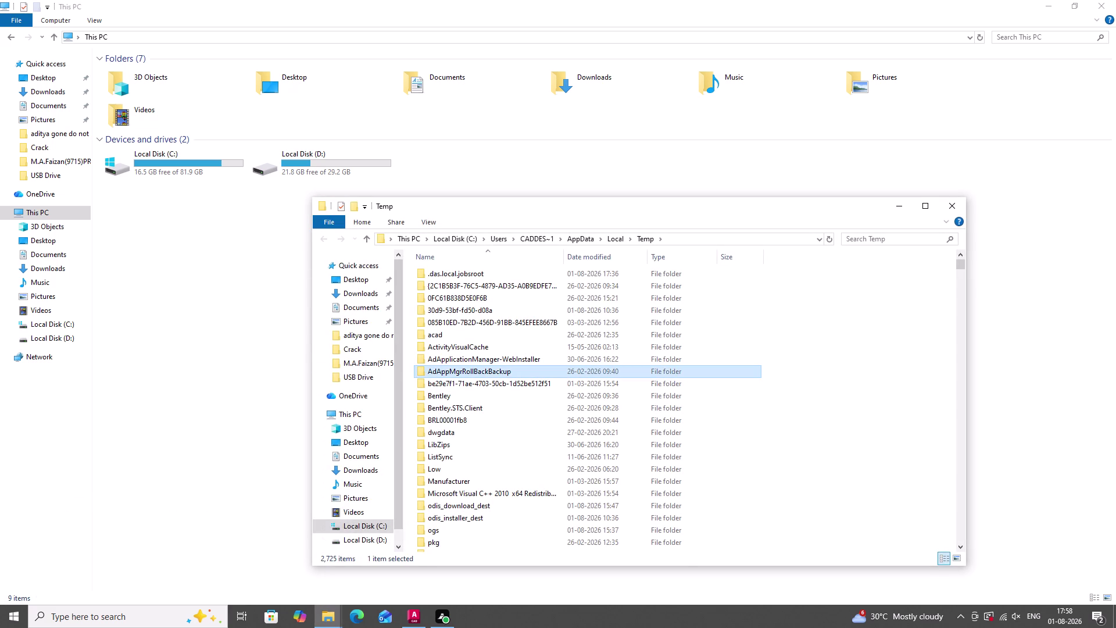
key(ctrl+a)
key(shift+Delete)
key(Return)
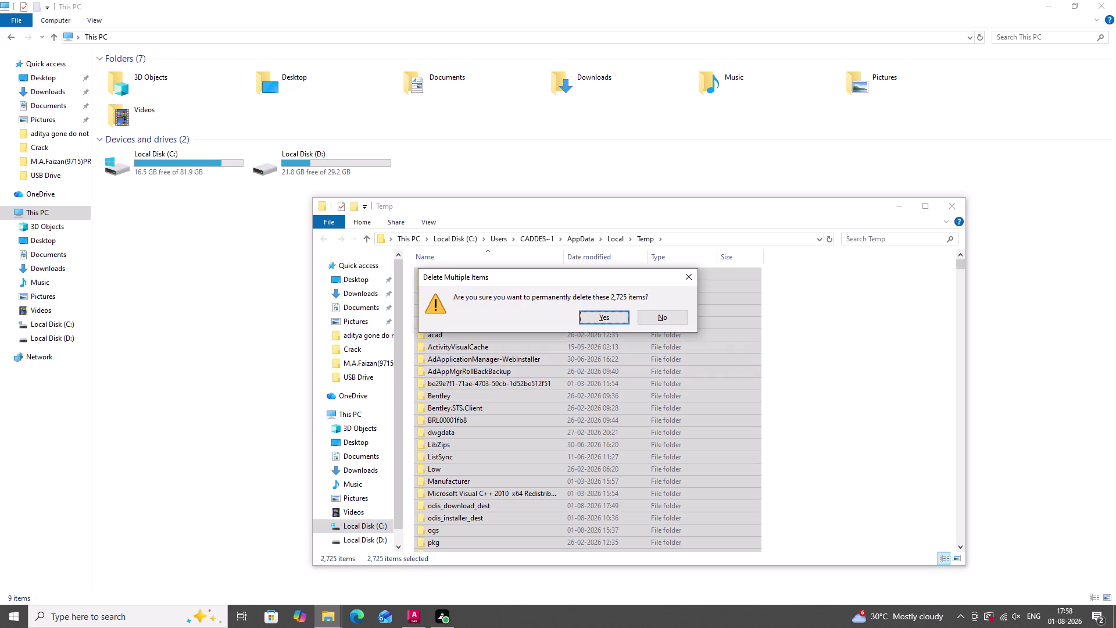
click(611, 320)
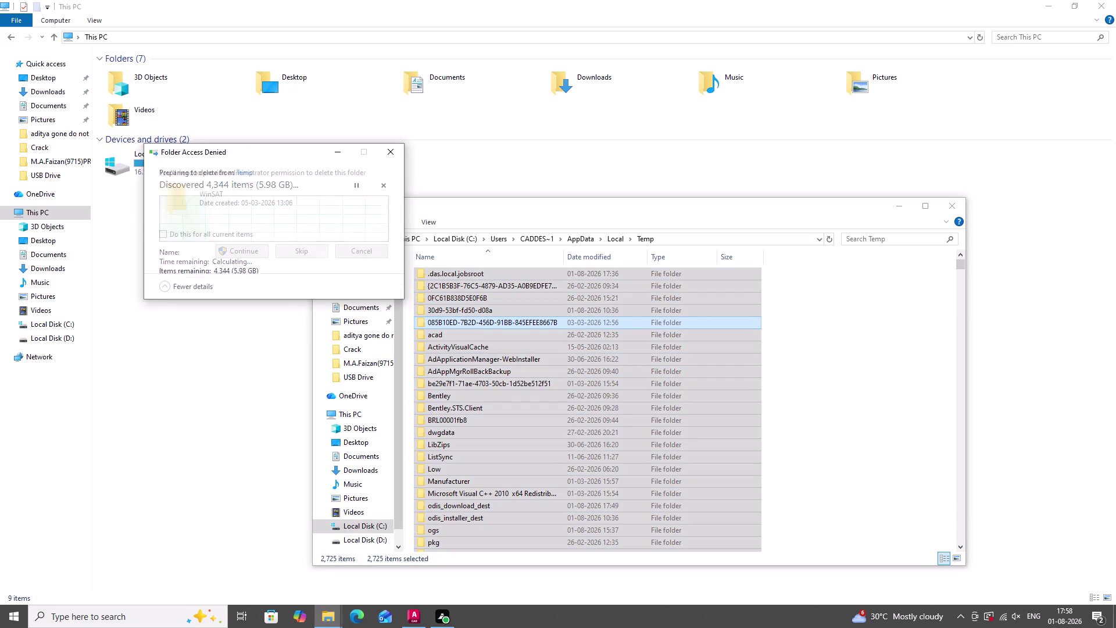
Skip protected and in-use items for all, then close the Temp window.
click(214, 234)
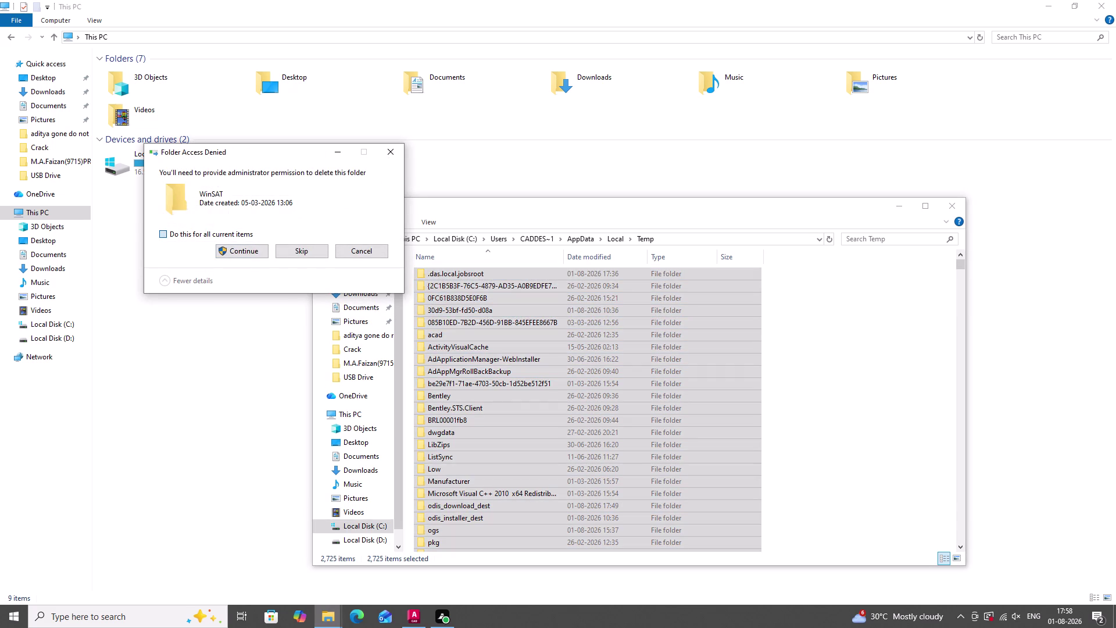
click(228, 253)
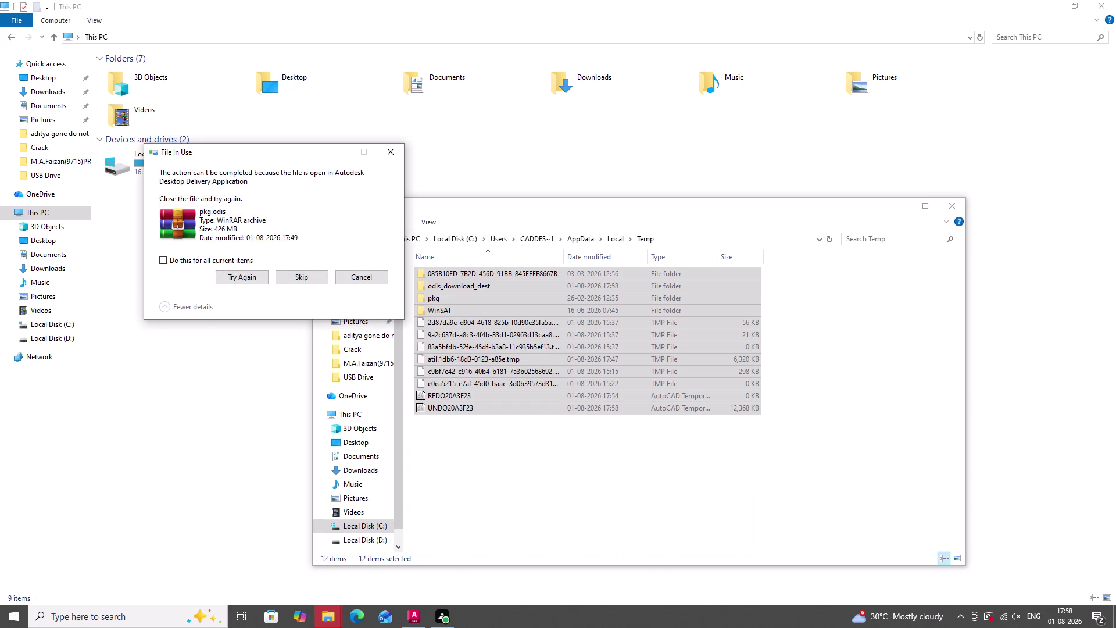
click(222, 260)
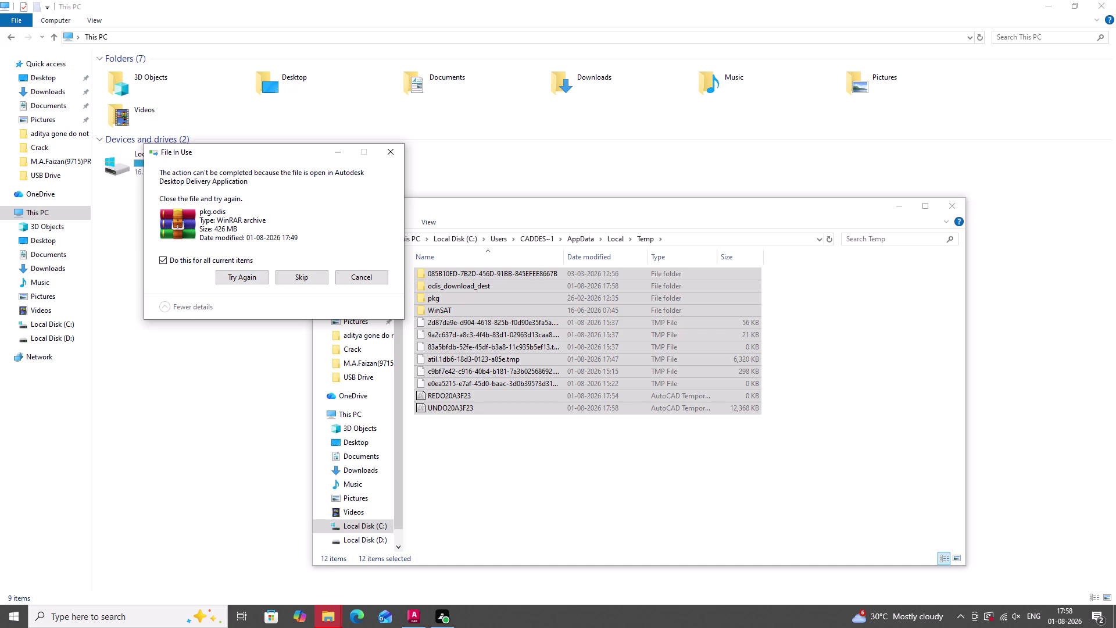
click(257, 280)
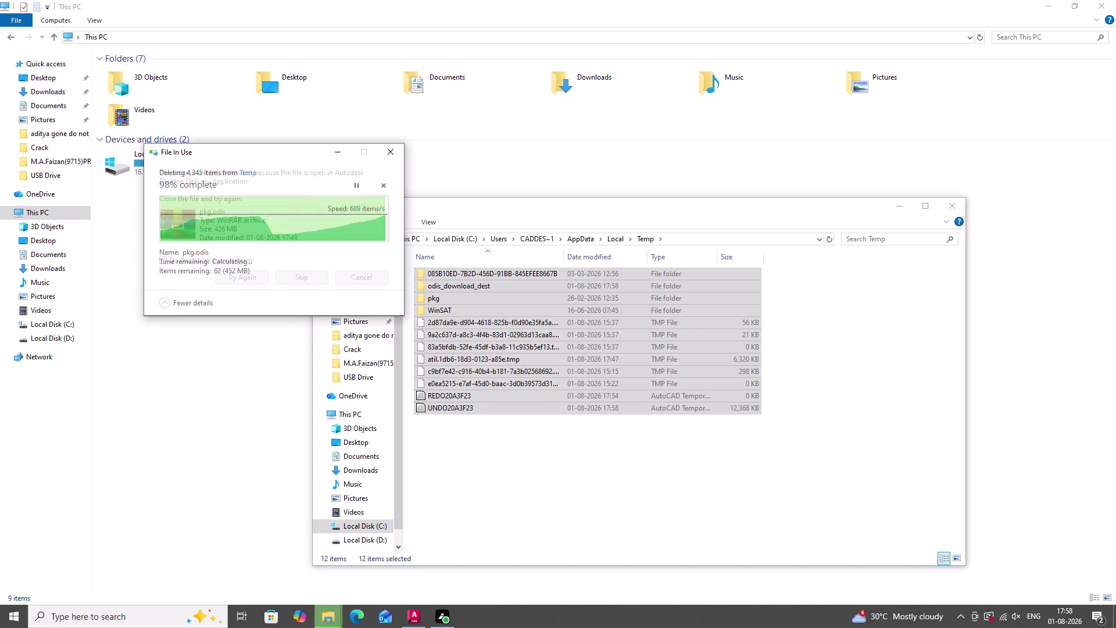
click(237, 262)
click(292, 277)
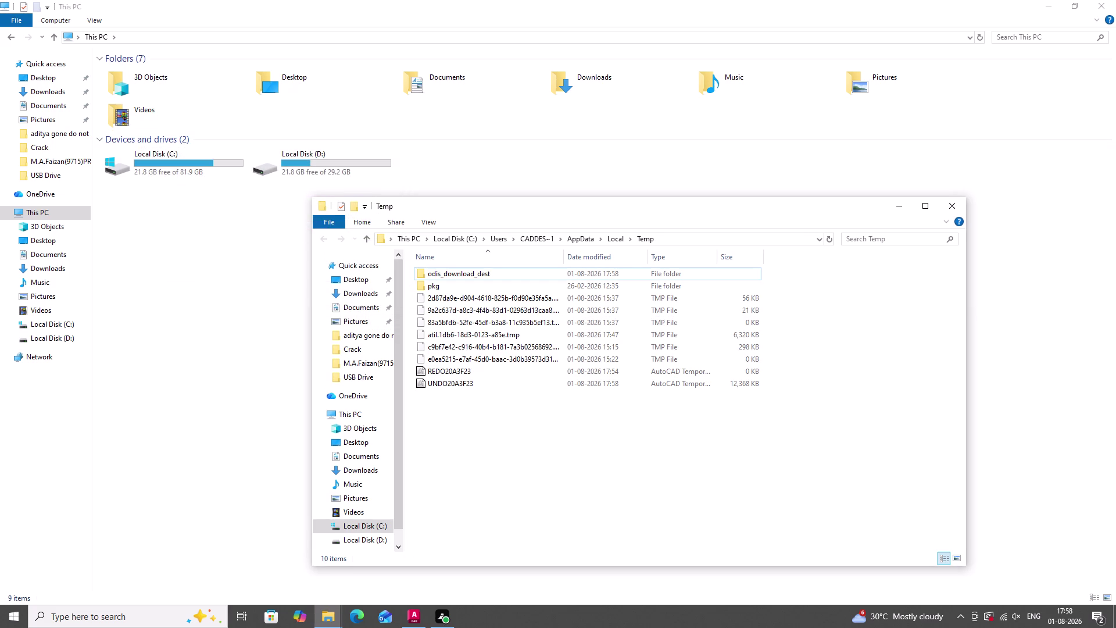
click(941, 207)
click(1112, 0)
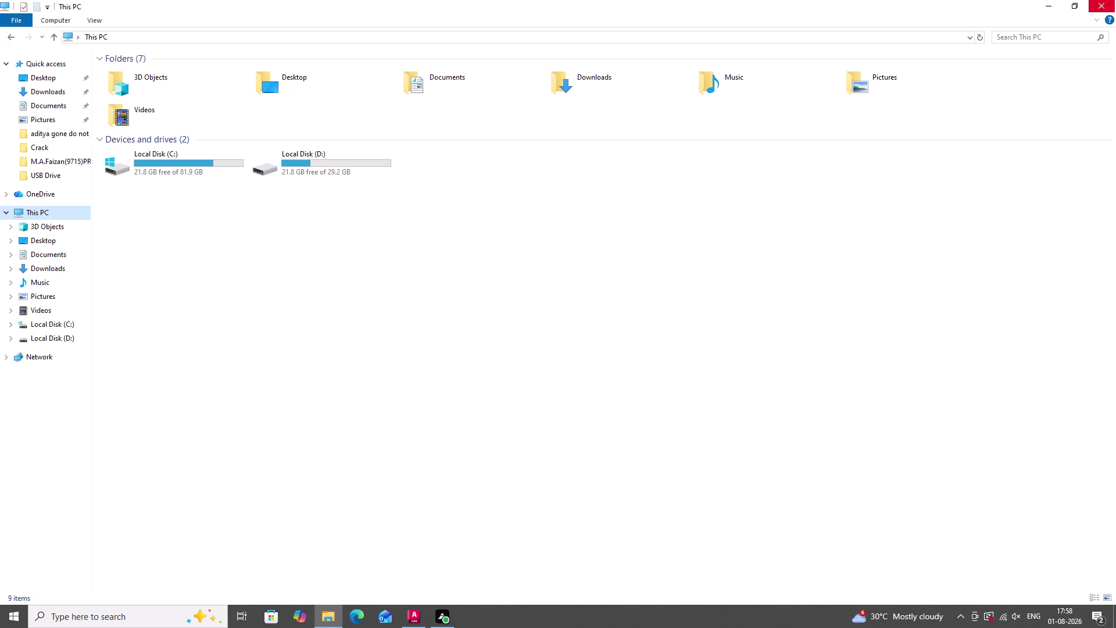
scroll(down, 3)
scroll(up, 3)
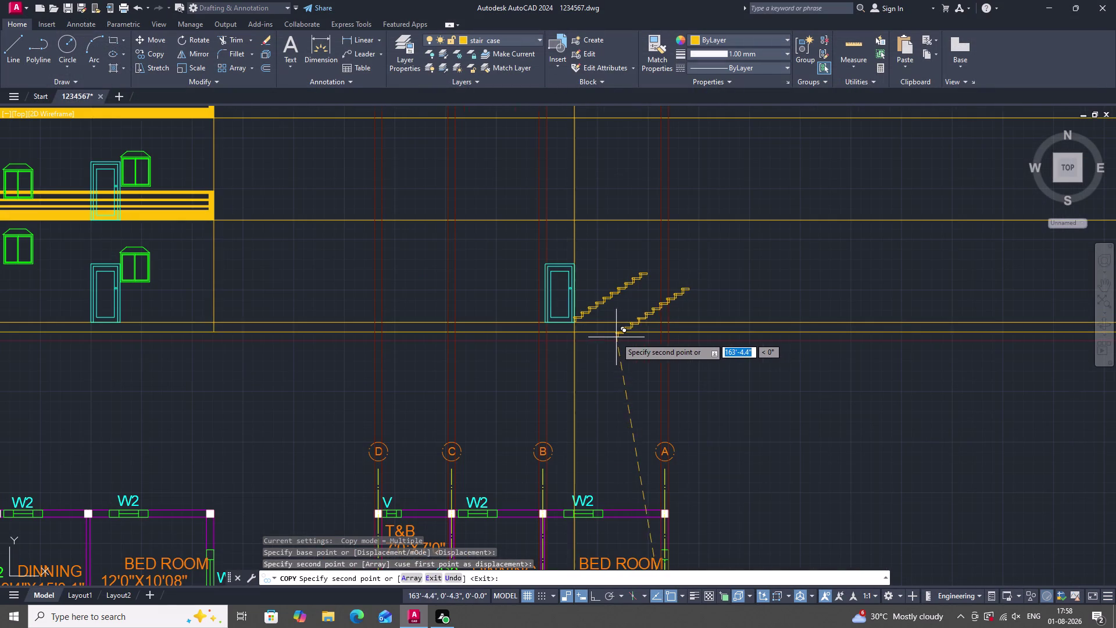
key(Escape)
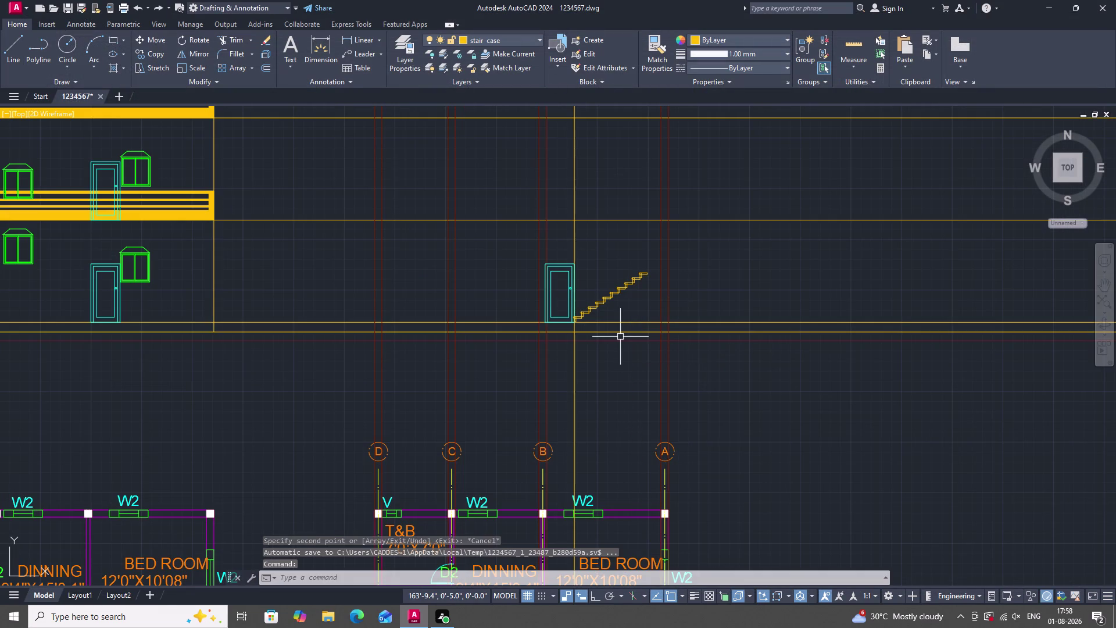
key(ctrl+s)
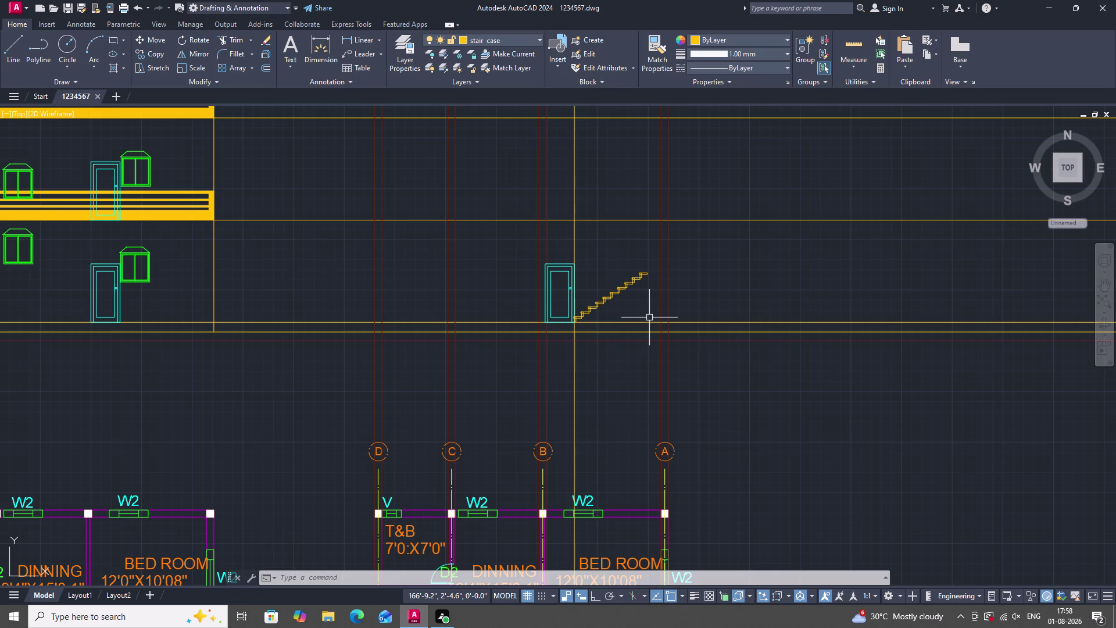
scroll(down, 3)
scroll(up, 3)
scroll(up, 3)
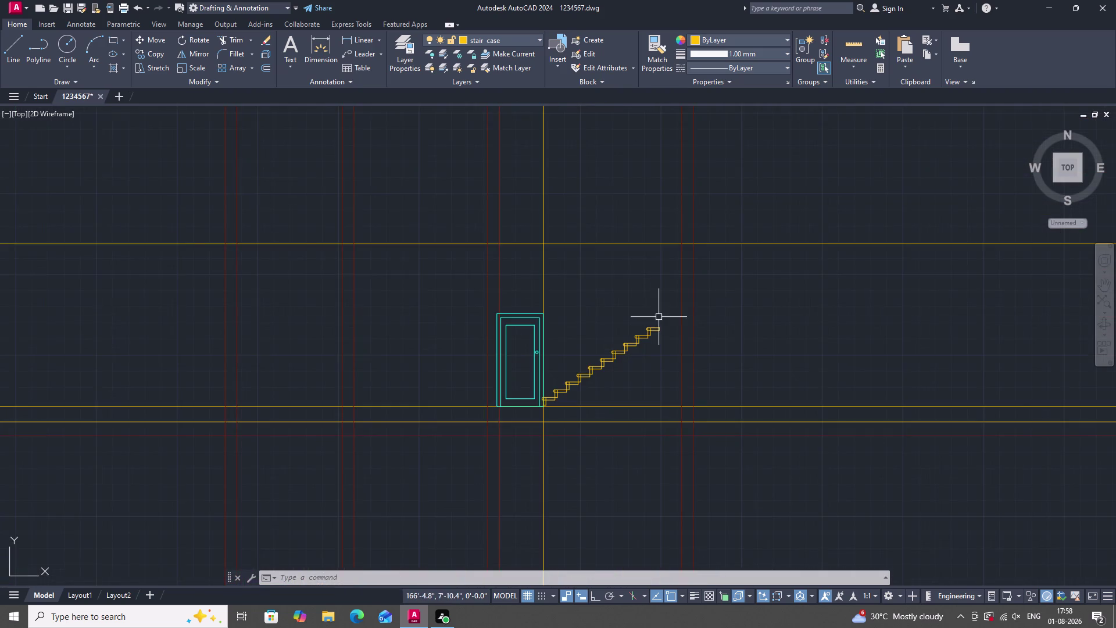
scroll(up, 3)
scroll(down, 3)
scroll(down, 3)
scroll(up, 3)
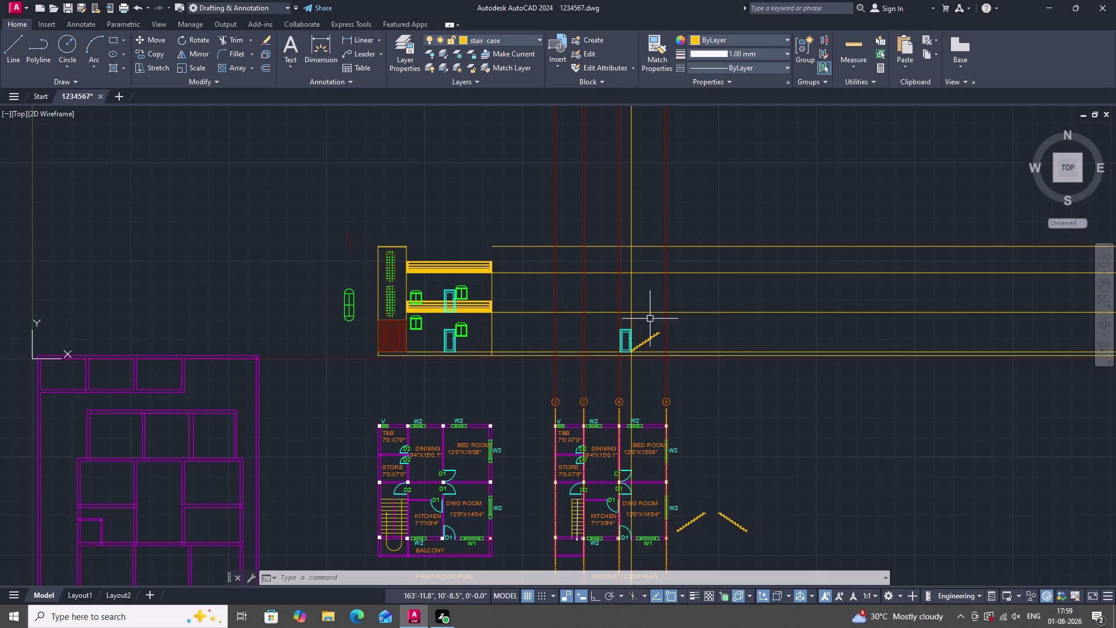
scroll(up, 3)
scroll(up, 3)
key(e)
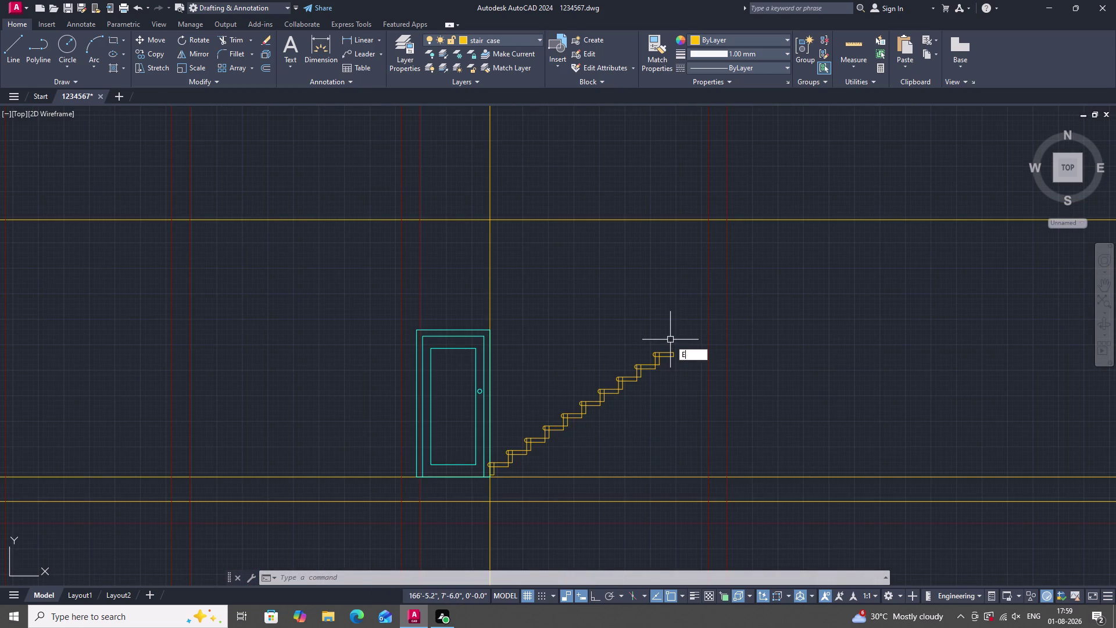
Extend the two top tread lines to form the landing.
text(X)
key(space)
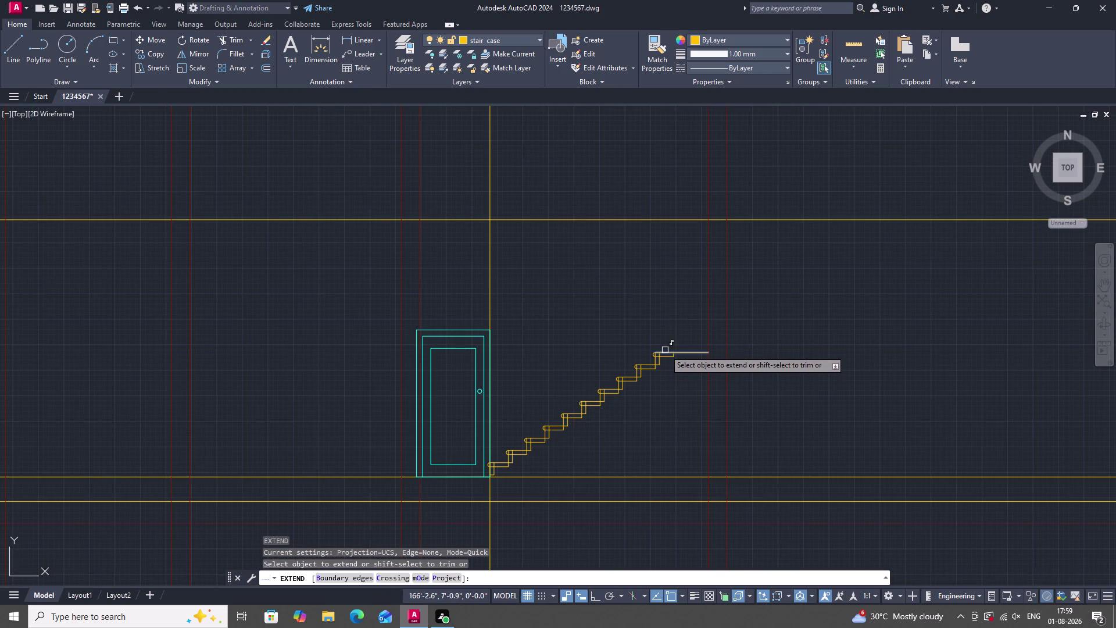
click(665, 350)
click(669, 357)
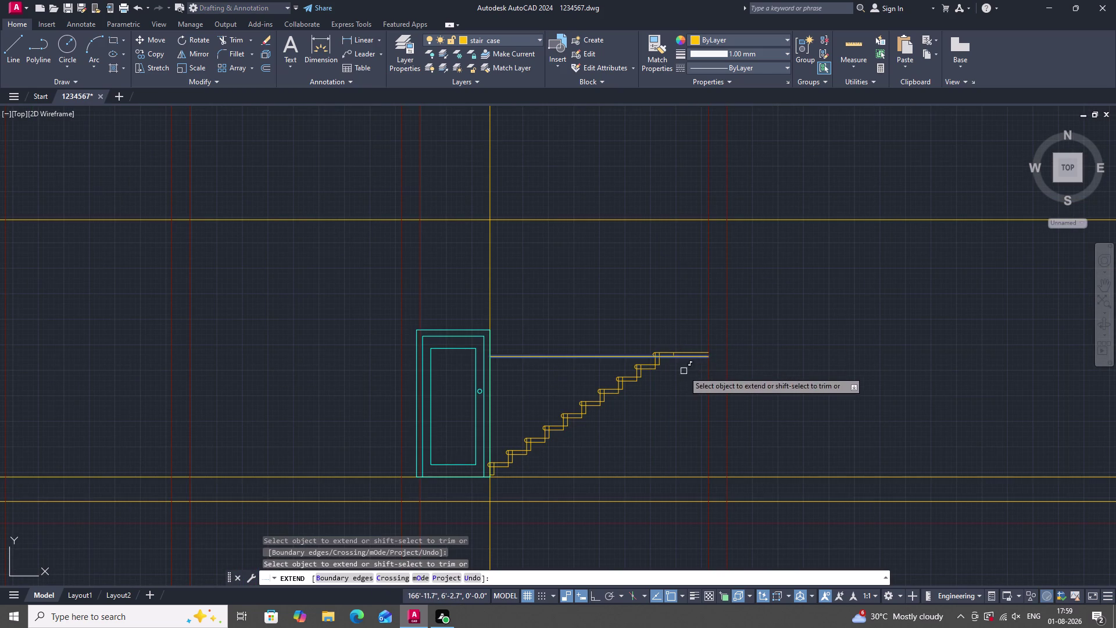
key(Escape)
scroll(down, 3)
scroll(up, 3)
scroll(up, 3)
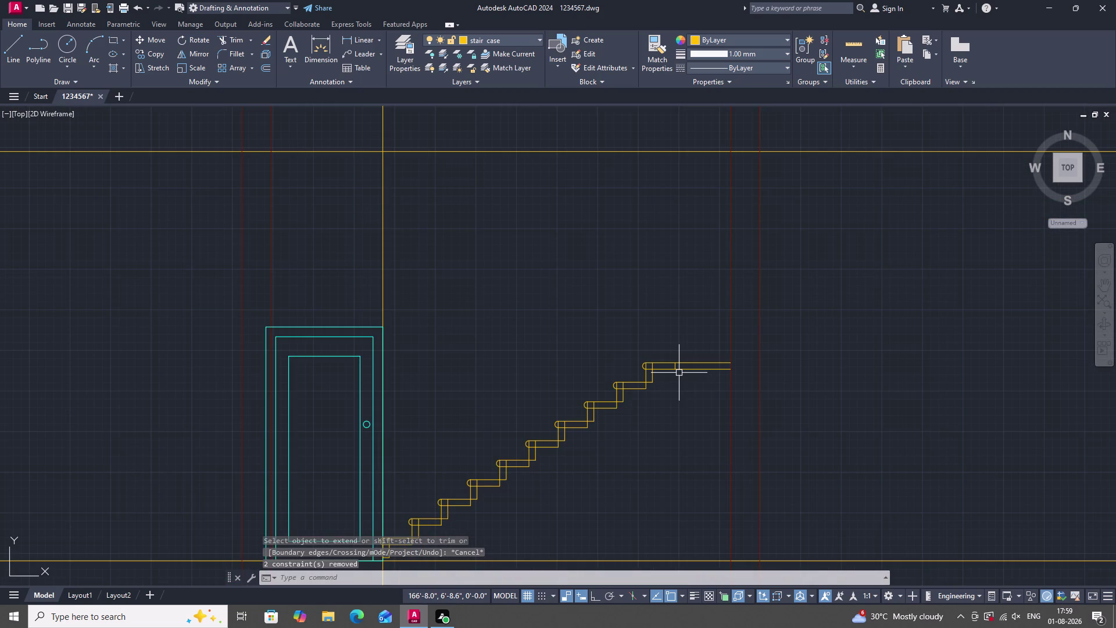
scroll(down, 3)
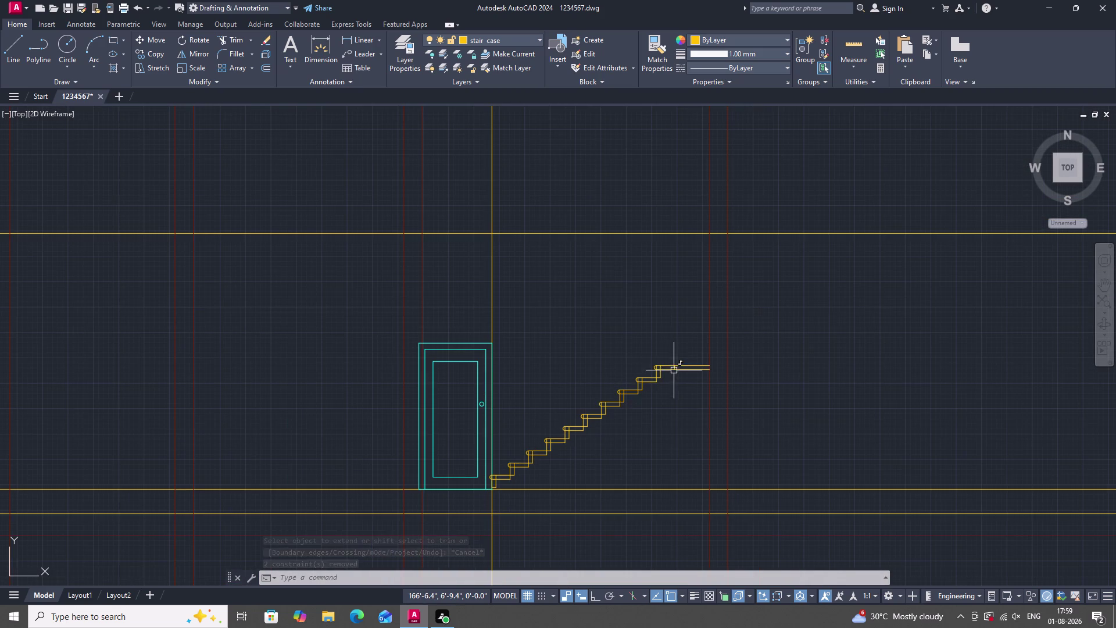
scroll(up, 3)
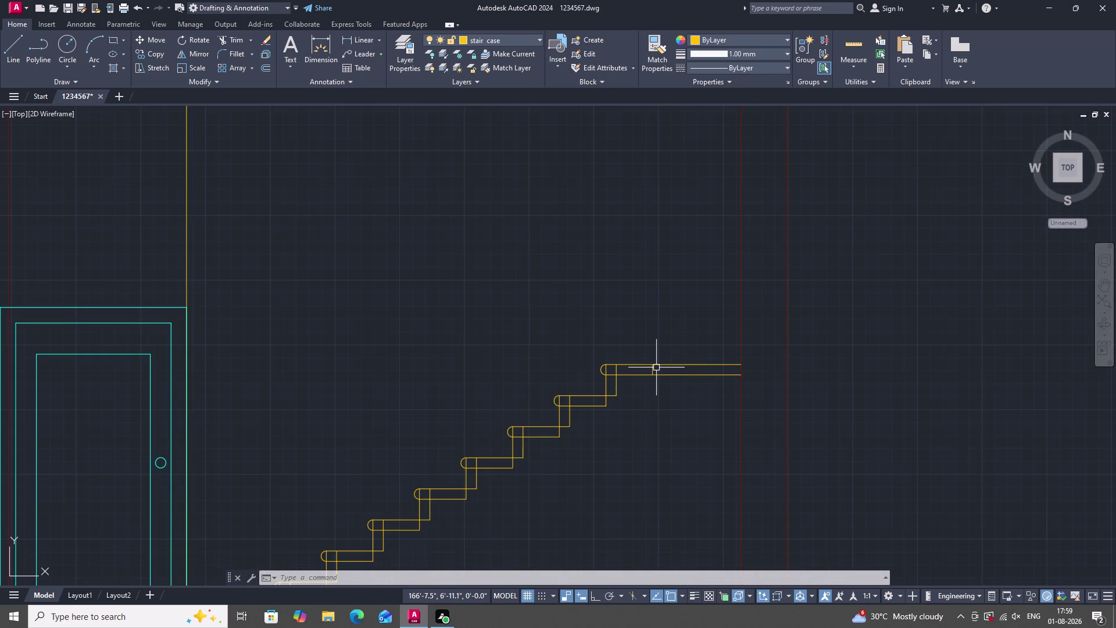
Offset the landing line 9" upward.
text(O)
key(space)
key(space)
click(687, 365)
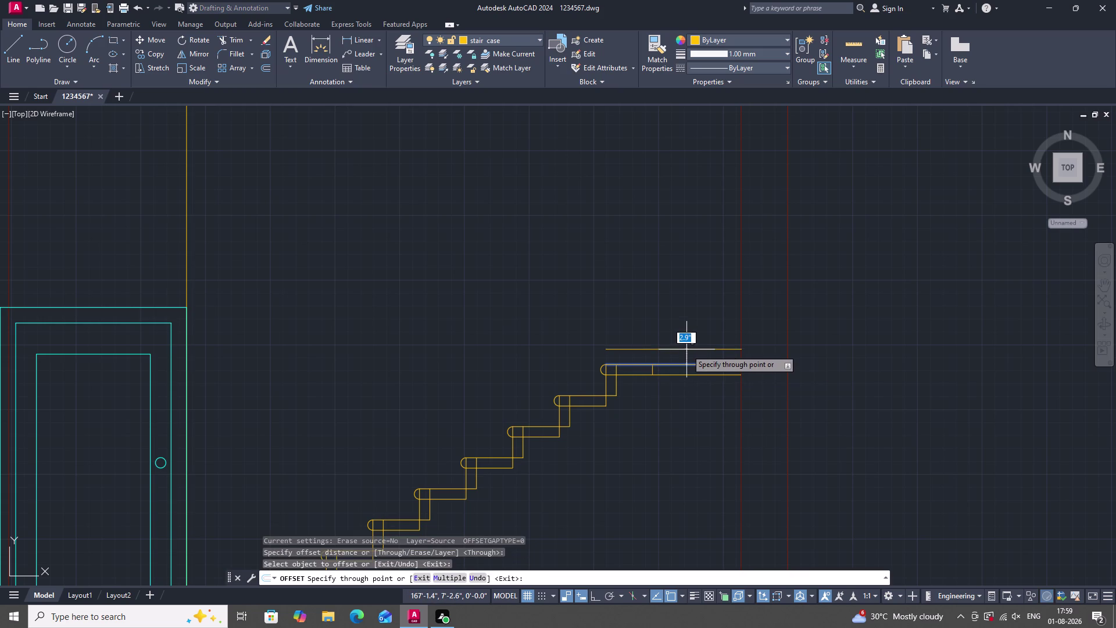
text(9")
key(Return)
key(Escape)
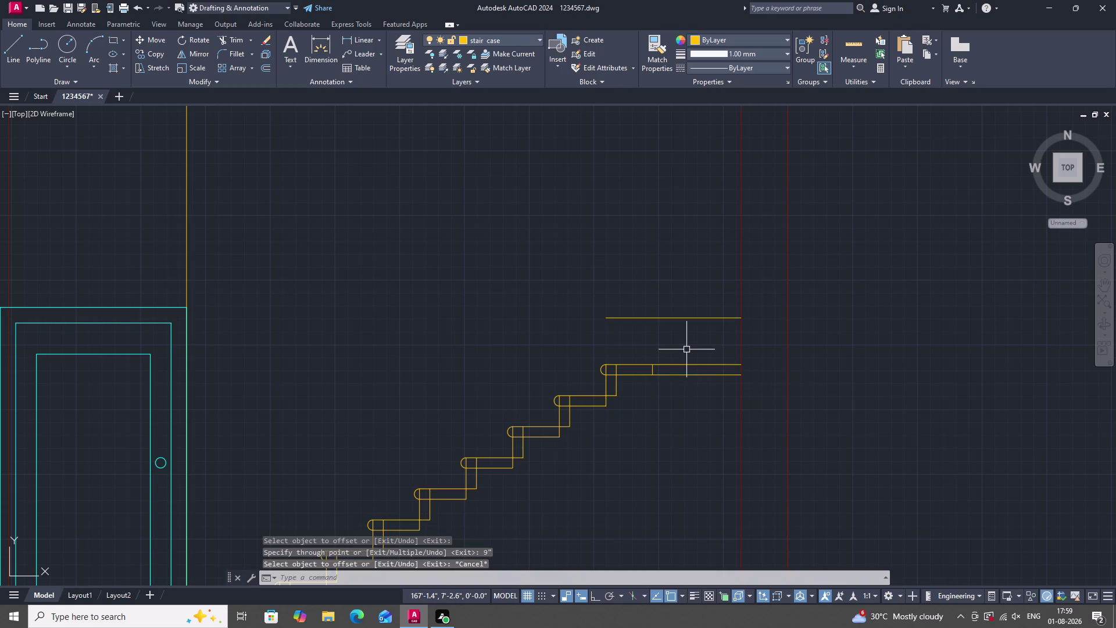
Extend the vertical riser up to the new 9" line.
text(EX)
key(space)
click(651, 368)
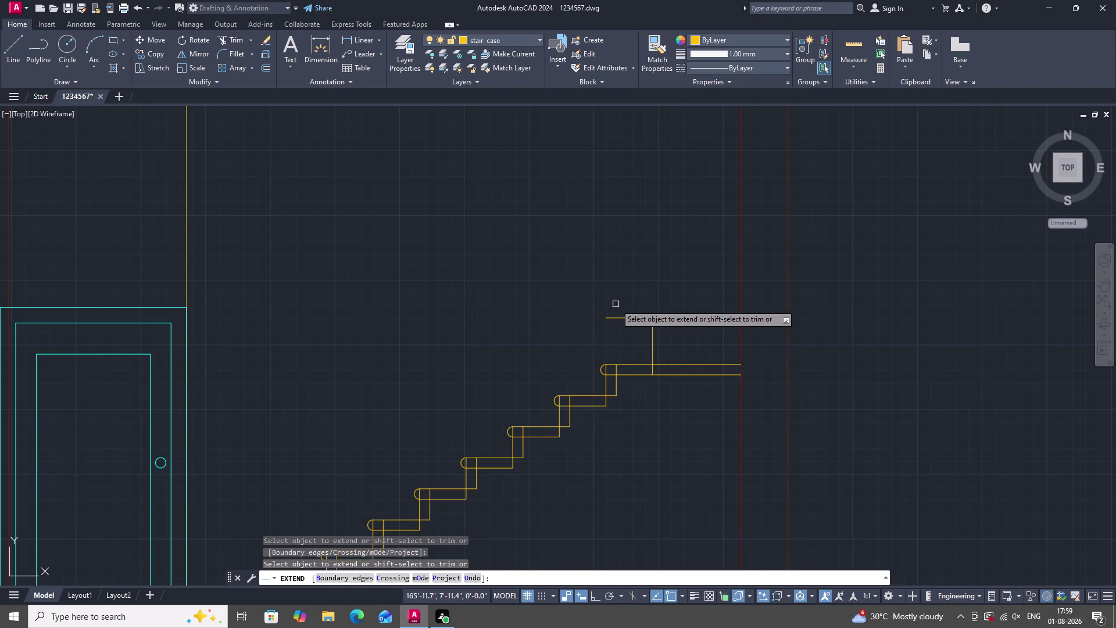
key(Escape)
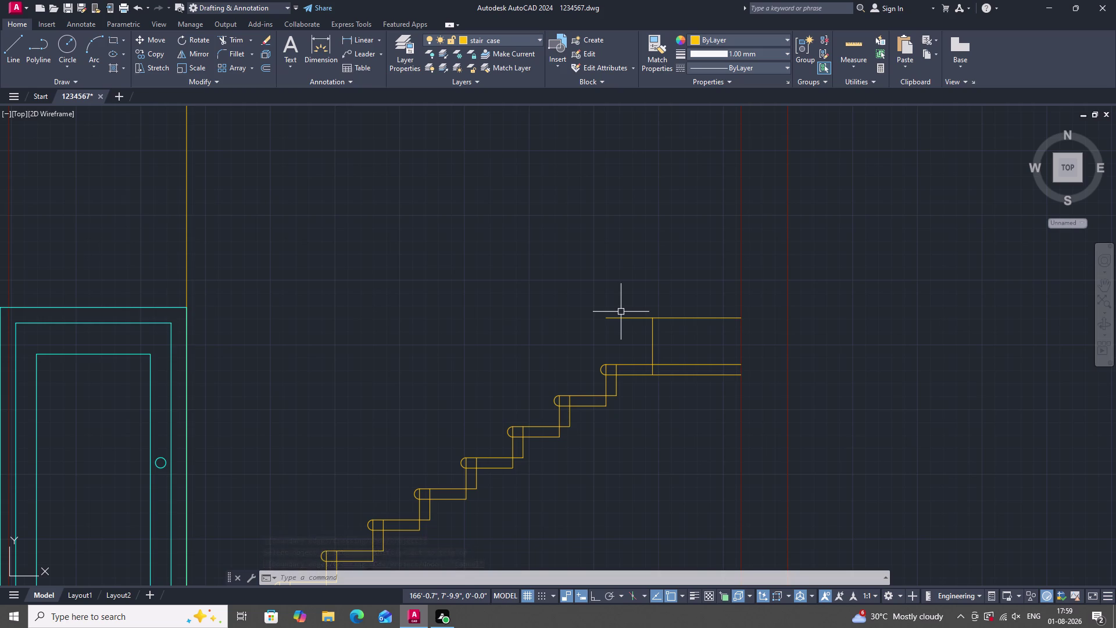
scroll(down, 3)
scroll(down, 3)
Window-select the landing lines and erase them.
scroll(up, 3)
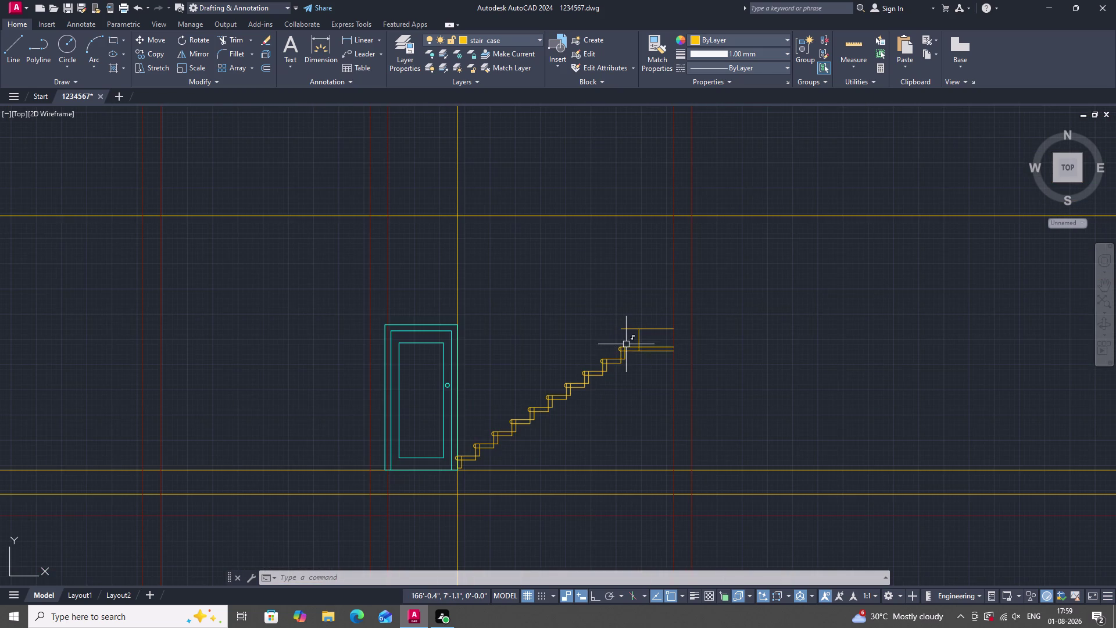
scroll(up, 3)
scroll(down, 3)
scroll(down, 3)
scroll(up, 3)
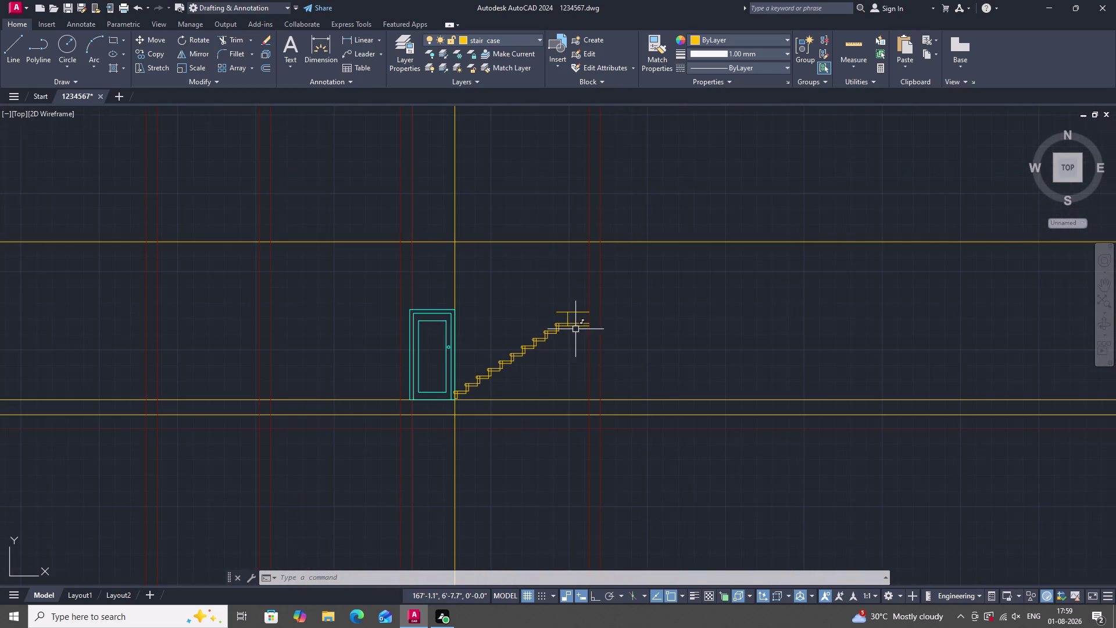
key(Escape)
click(581, 335)
click(574, 308)
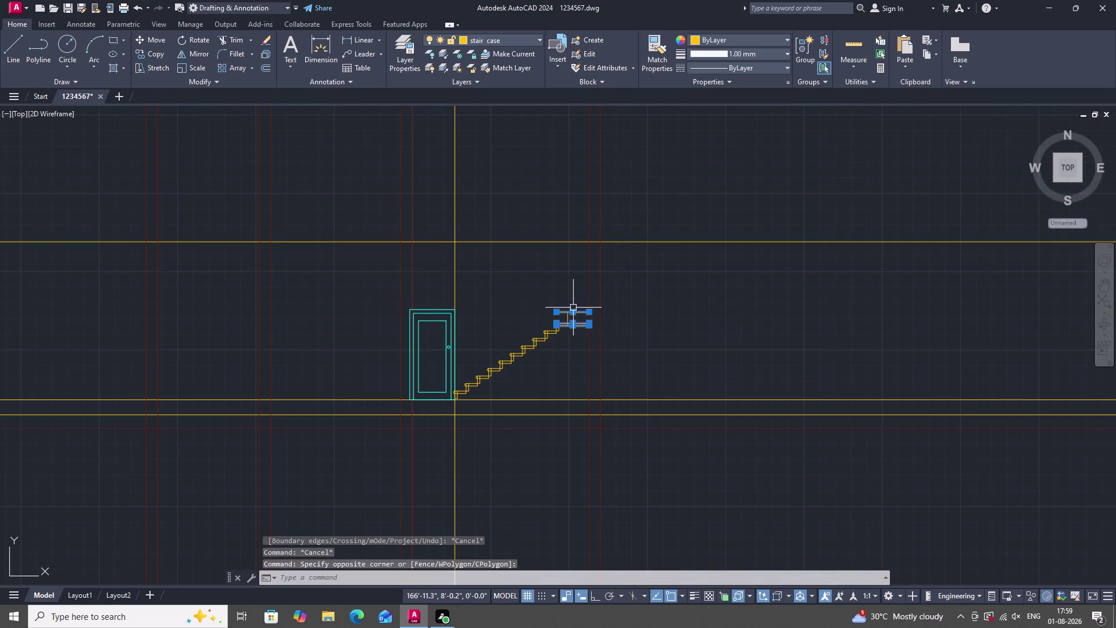
scroll(up, 3)
right_click(545, 277)
click(582, 349)
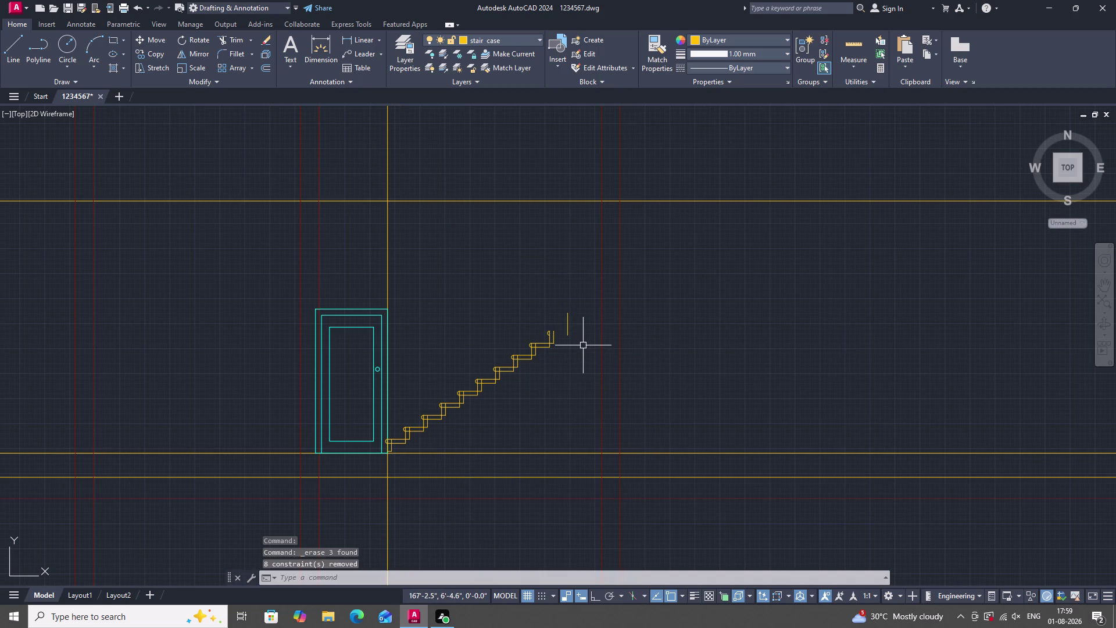
Undo back past the riser extension, 9" offset and landing extension, then select the top step.
key(ctrl+z)
key(ctrl+z)
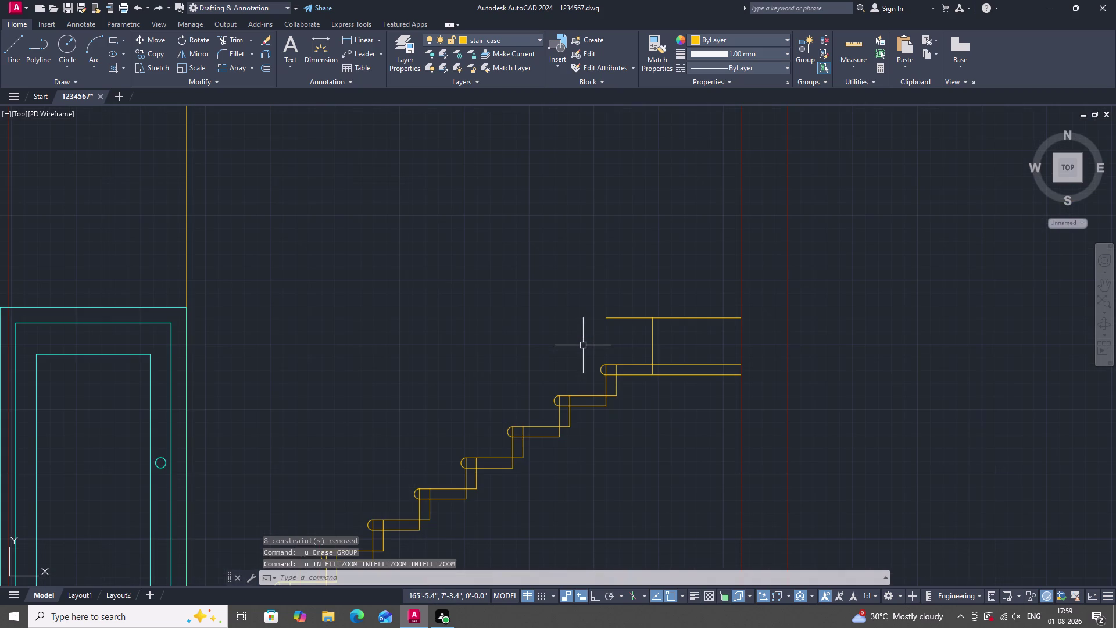
key(ctrl+z)
key(ctrl+z)
key(ctrl+z)
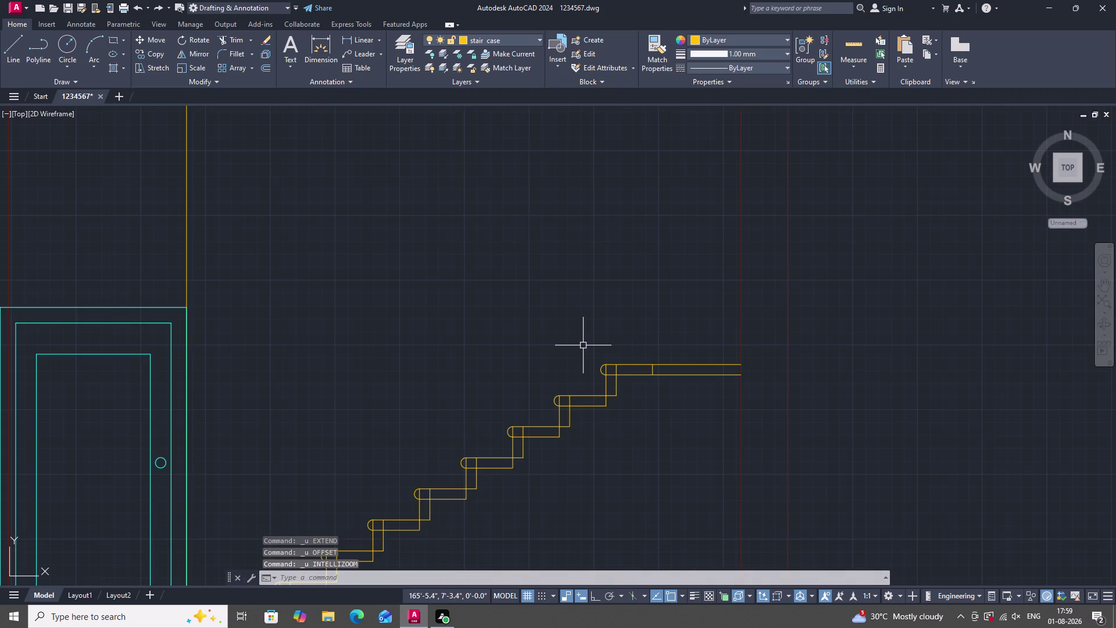
key(ctrl+z)
key(ctrl+z)
key(ctrl+z)
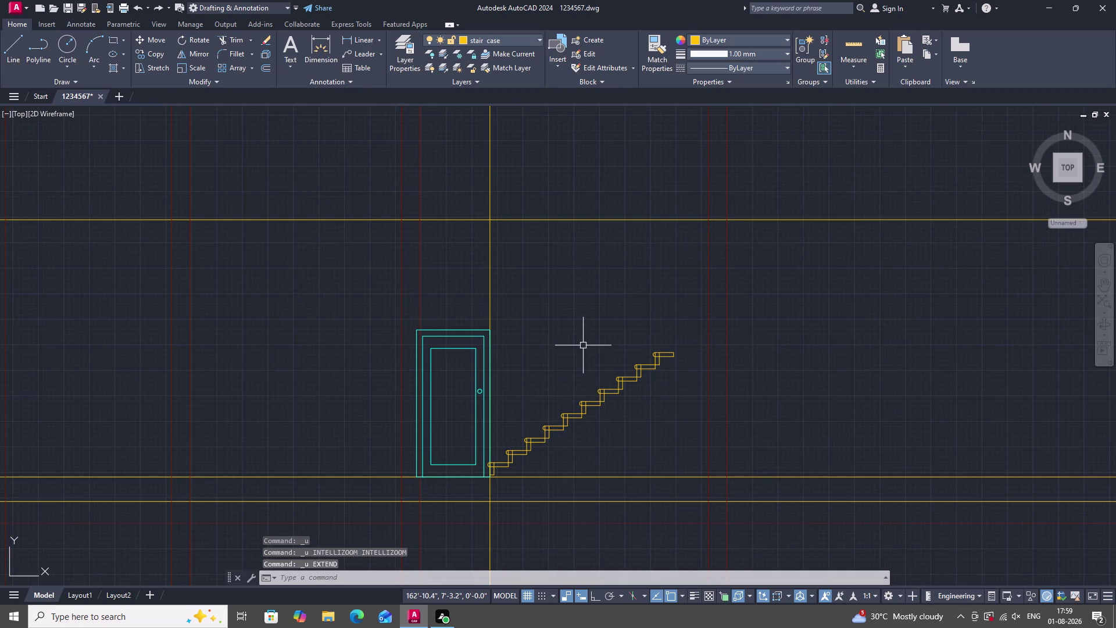
scroll(up, 3)
drag(602, 299, 623, 314)
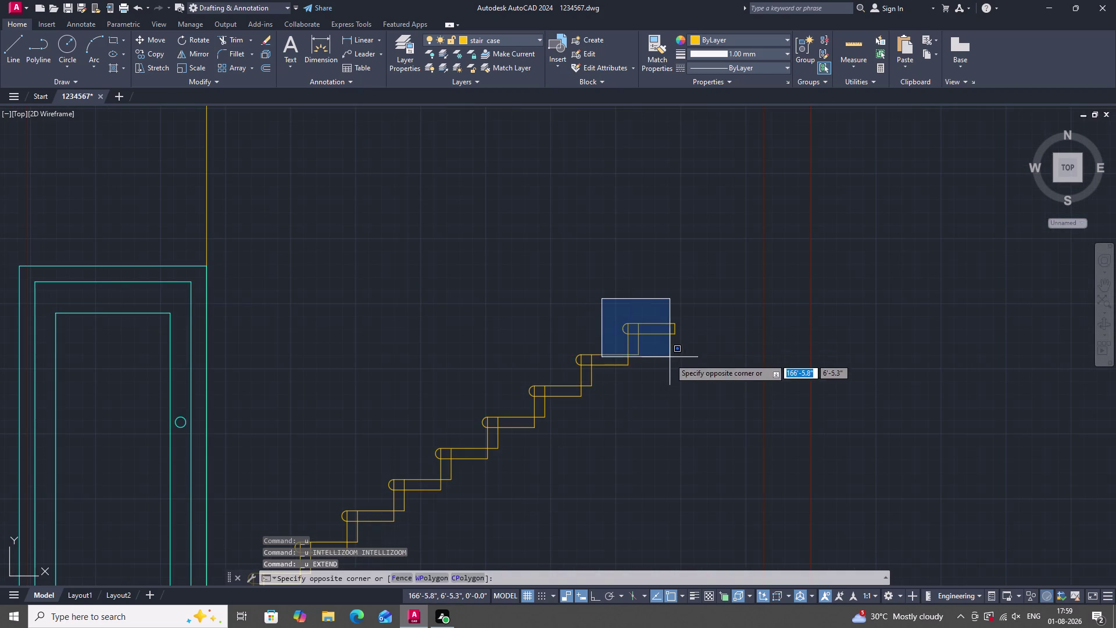
Select the top step's lines, including its rounded nosing.
click(672, 365)
double_click(687, 359)
double_click(664, 314)
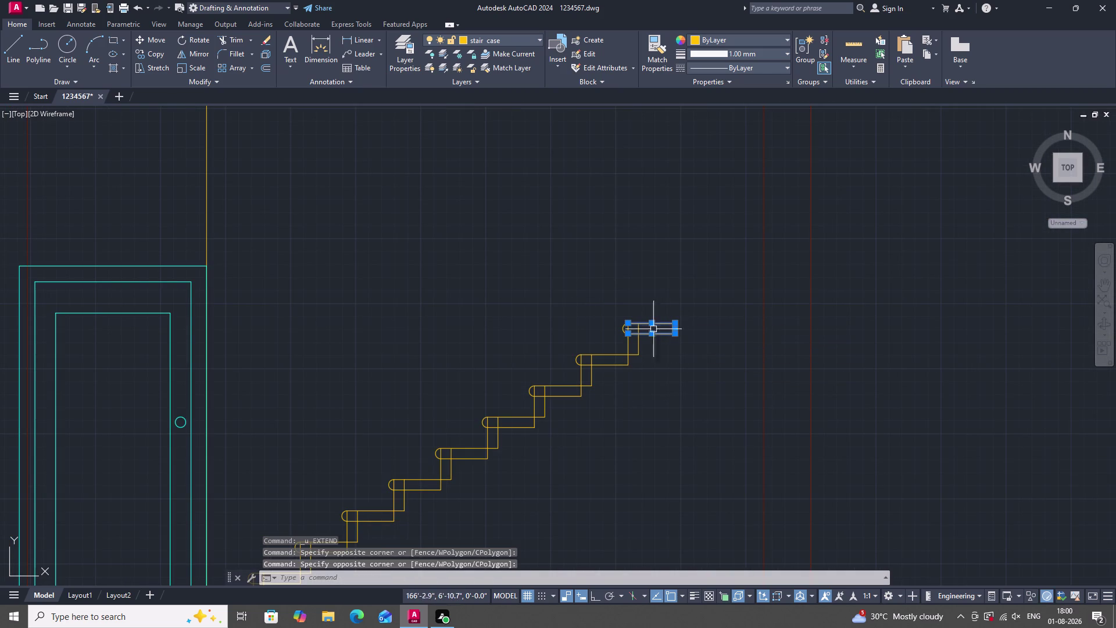
key(Escape)
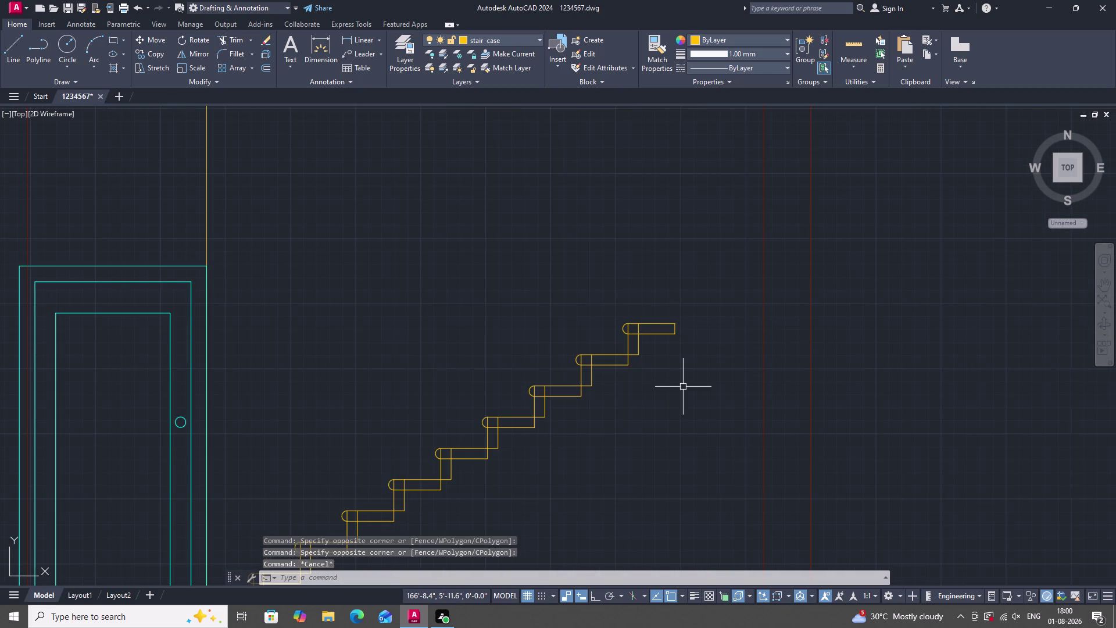
click(594, 285)
drag(598, 287, 609, 297)
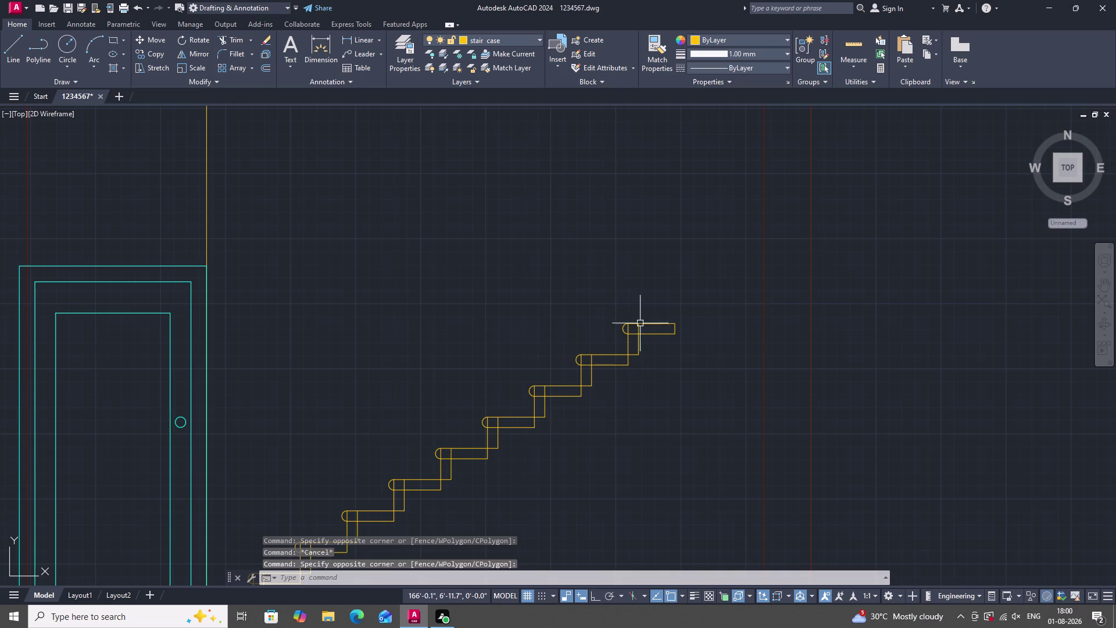
click(608, 294)
drag(612, 298, 625, 308)
drag(612, 285, 618, 292)
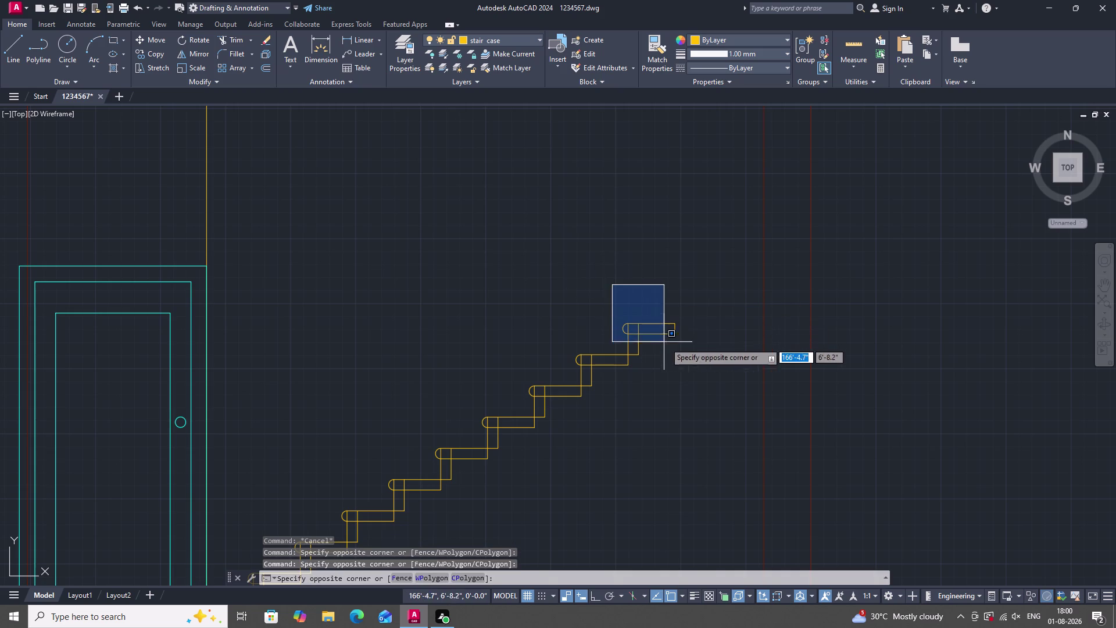
scroll(up, 3)
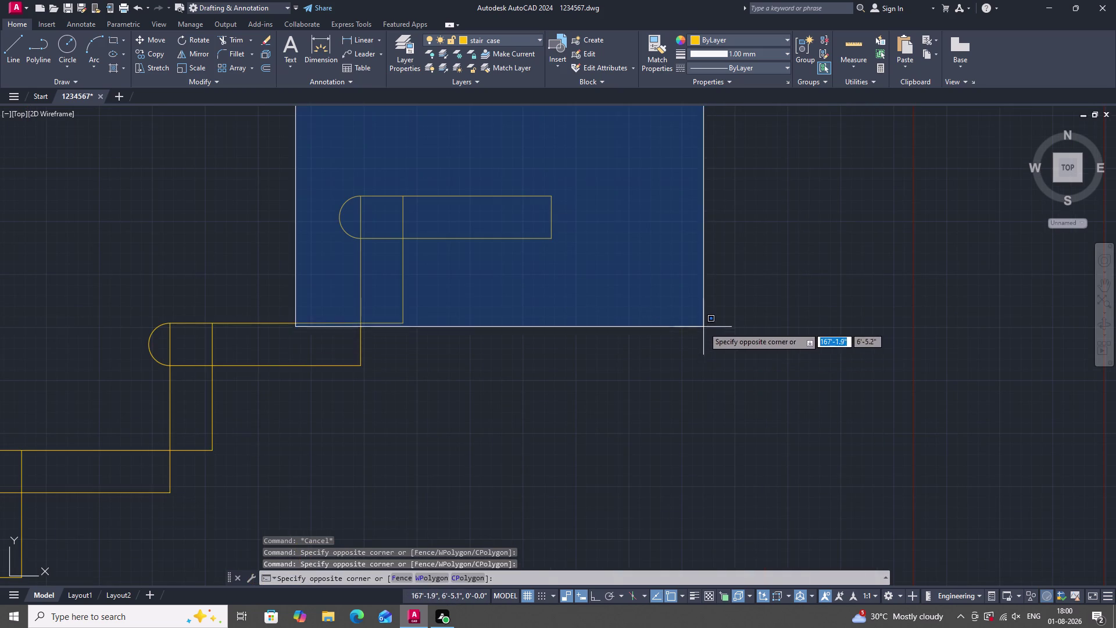
click(724, 325)
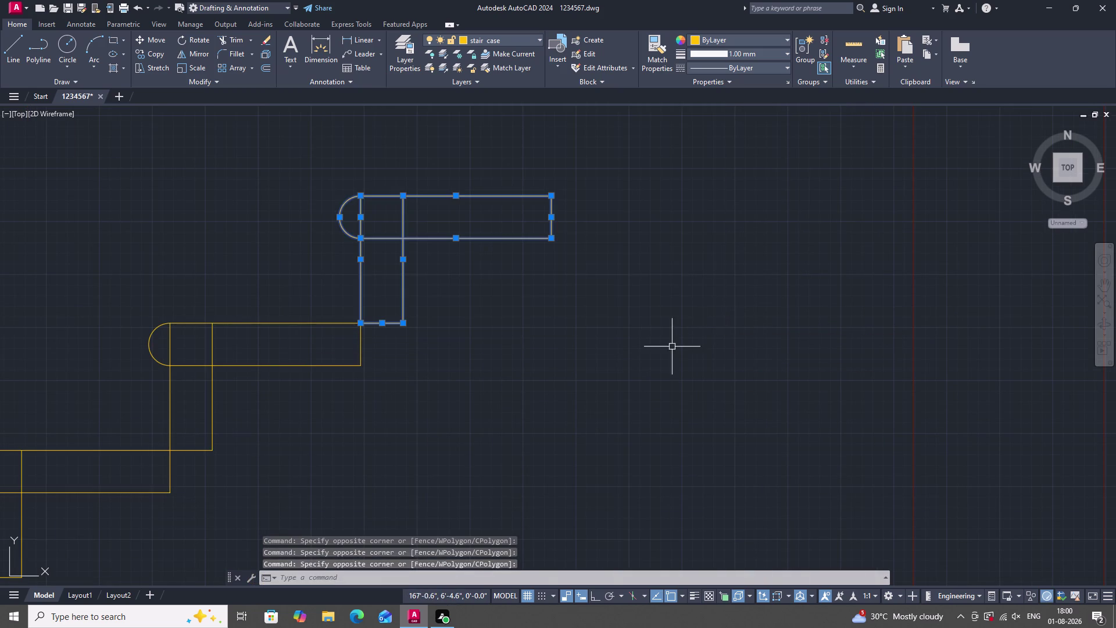
scroll(down, 3)
scroll(up, 3)
Copy the top step from its corner to one step higher on the flight.
text(CO)
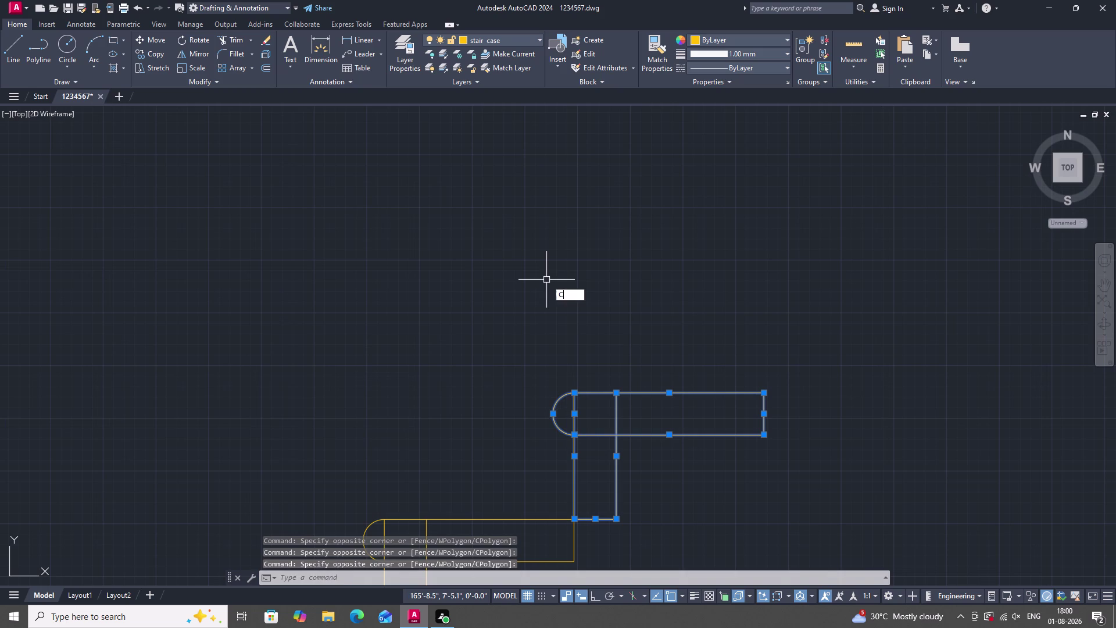
key(space)
scroll(down, 3)
scroll(up, 3)
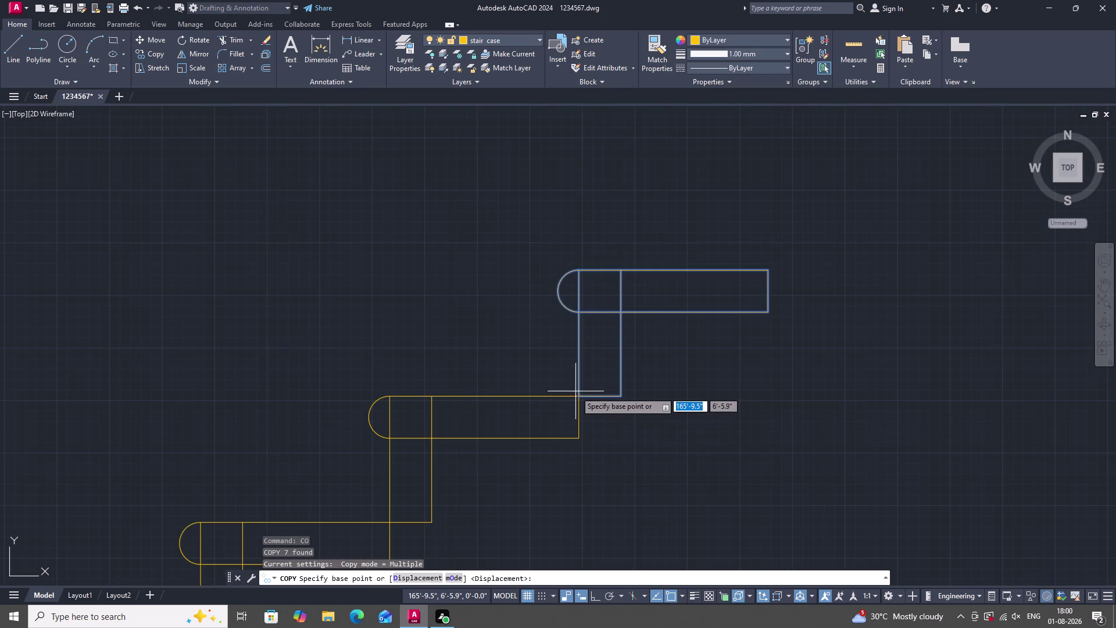
click(578, 397)
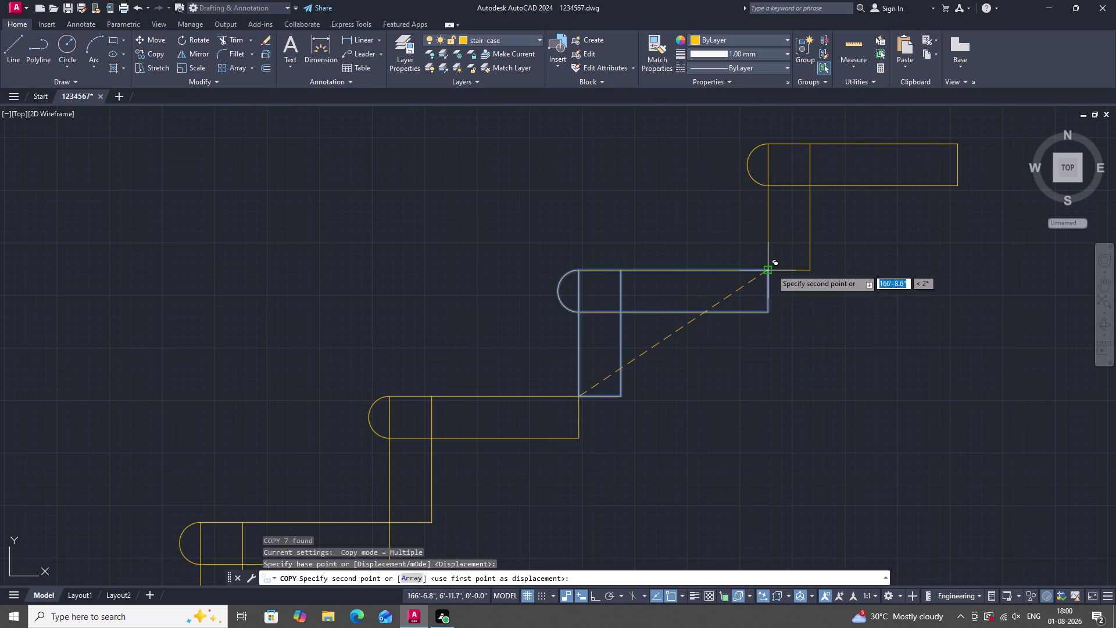
double_click(771, 269)
scroll(down, 3)
scroll(down, 3)
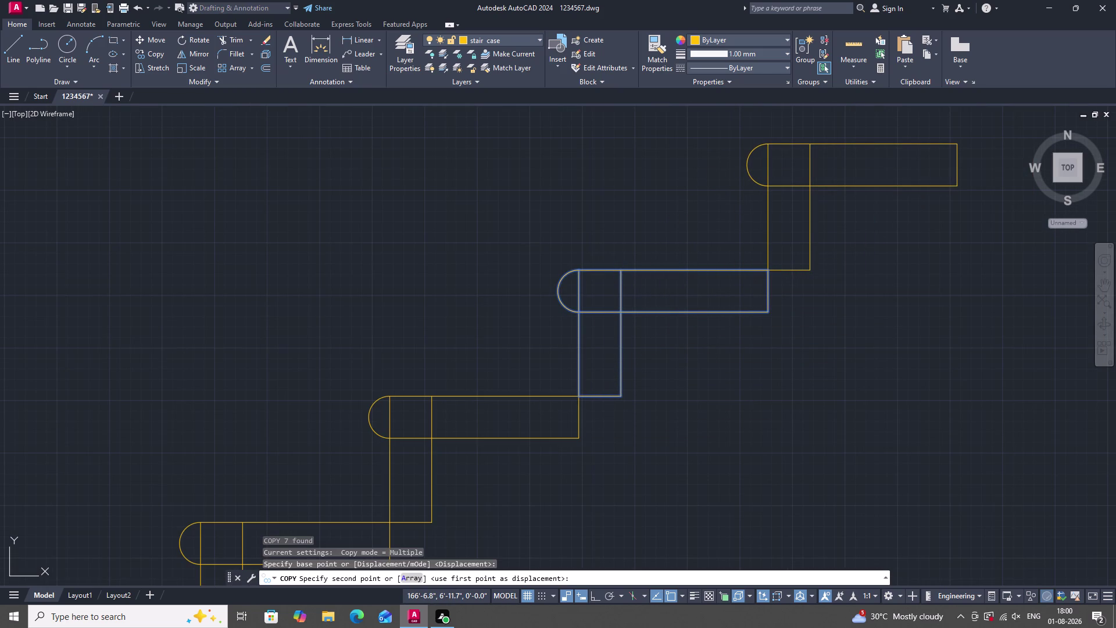
scroll(down, 3)
scroll(down, 3)
key(Escape)
scroll(down, 3)
scroll(down, 3)
scroll(down, 3)
scroll(down, 3)
scroll(down, 3)
scroll(down, 3)
scroll(down, 3)
scroll(down, 3)
scroll(down, 3)
scroll(down, 3)
scroll(down, 3)
scroll(down, 3)
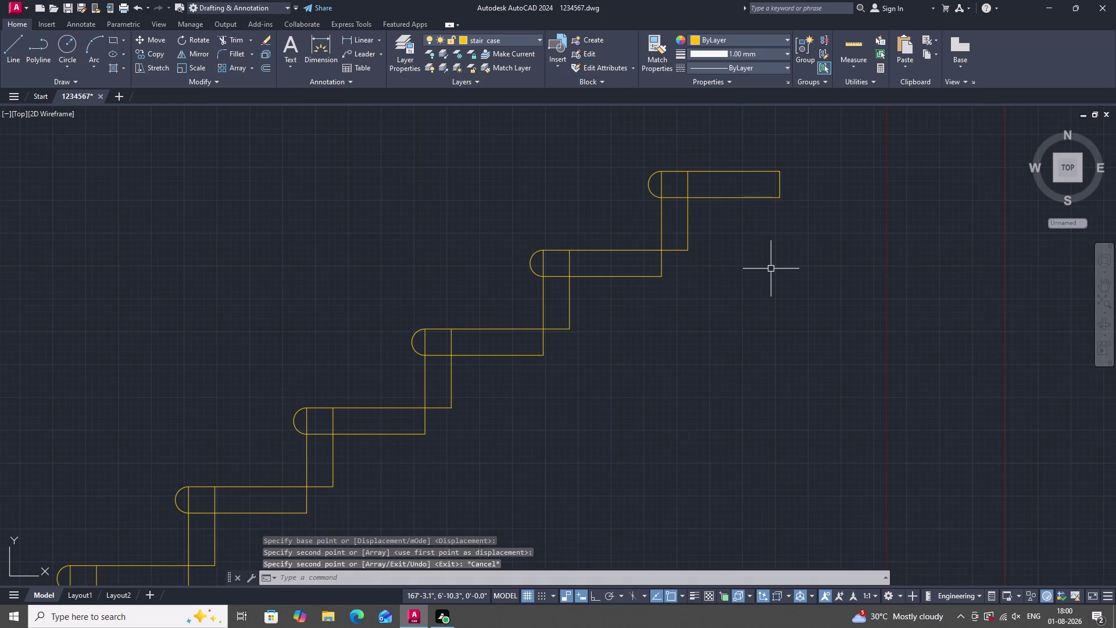
Extend the top landing line toward the grid.
scroll(down, 3)
scroll(down, 3)
scroll(up, 3)
scroll(up, 3)
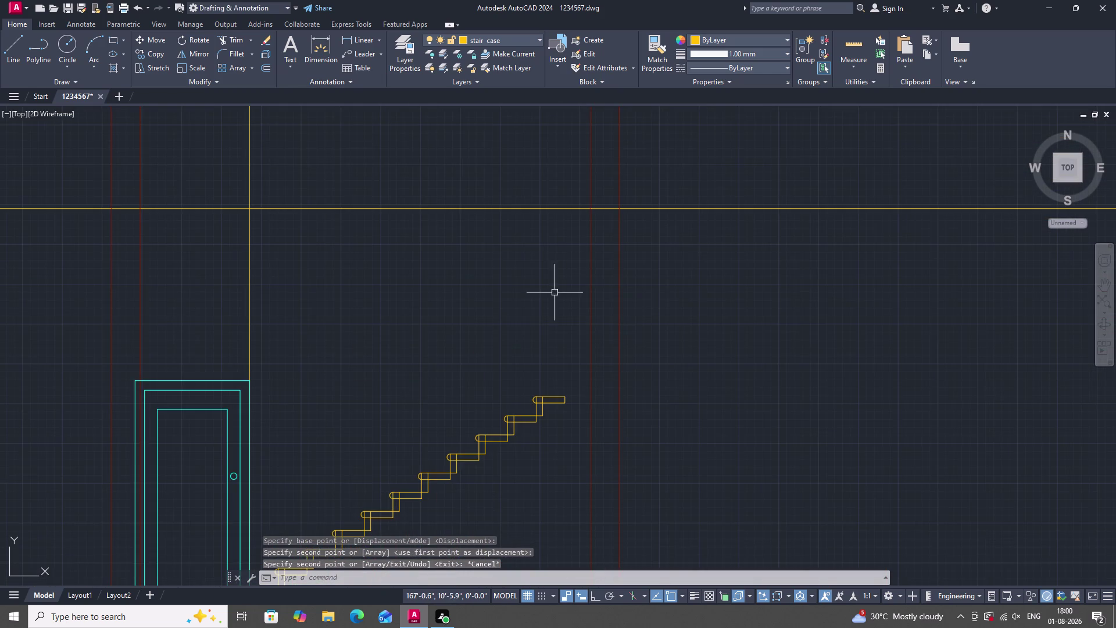
scroll(up, 3)
scroll(down, 3)
scroll(up, 3)
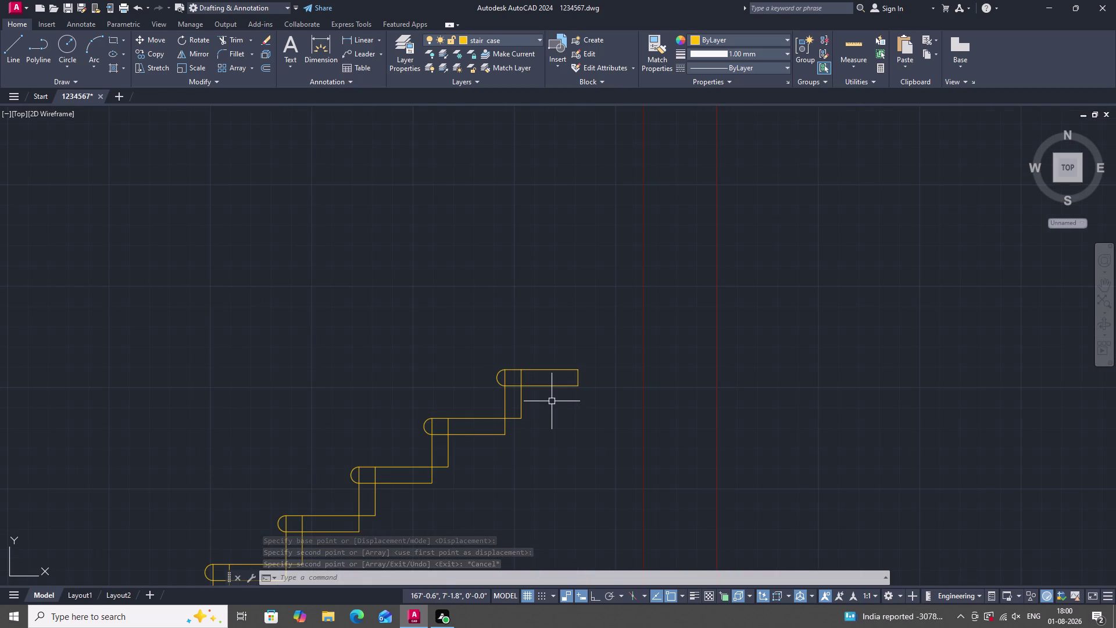
text(EX)
key(space)
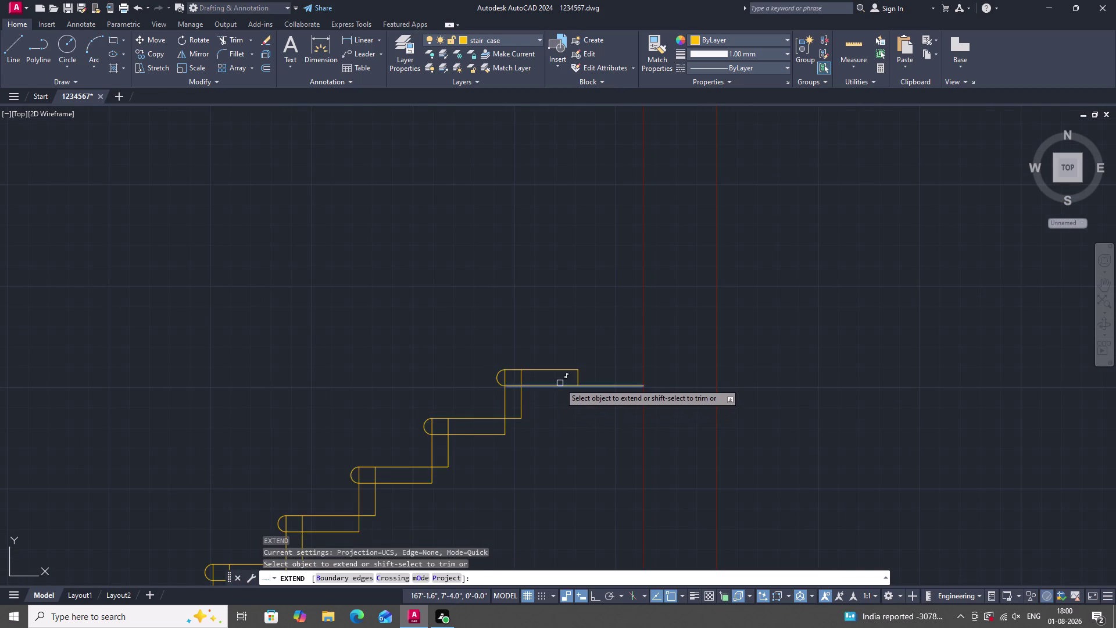
double_click(560, 383)
click(570, 368)
key(Escape)
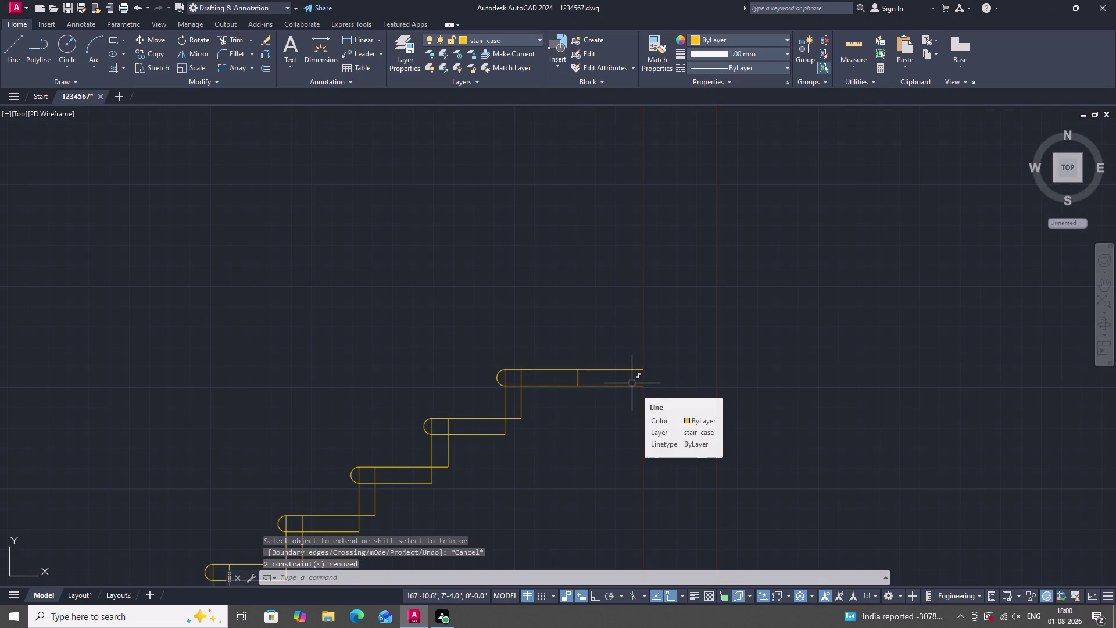
Extend both landing lines out to the far red vertical grid line.
key(e)
text(X)
key(space)
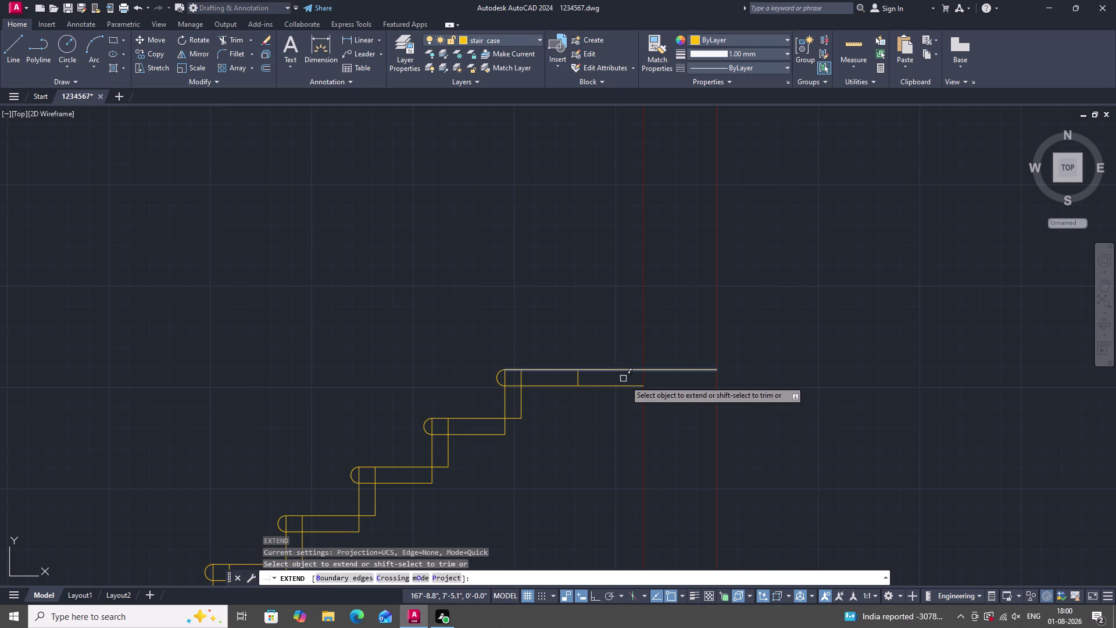
click(626, 383)
double_click(628, 369)
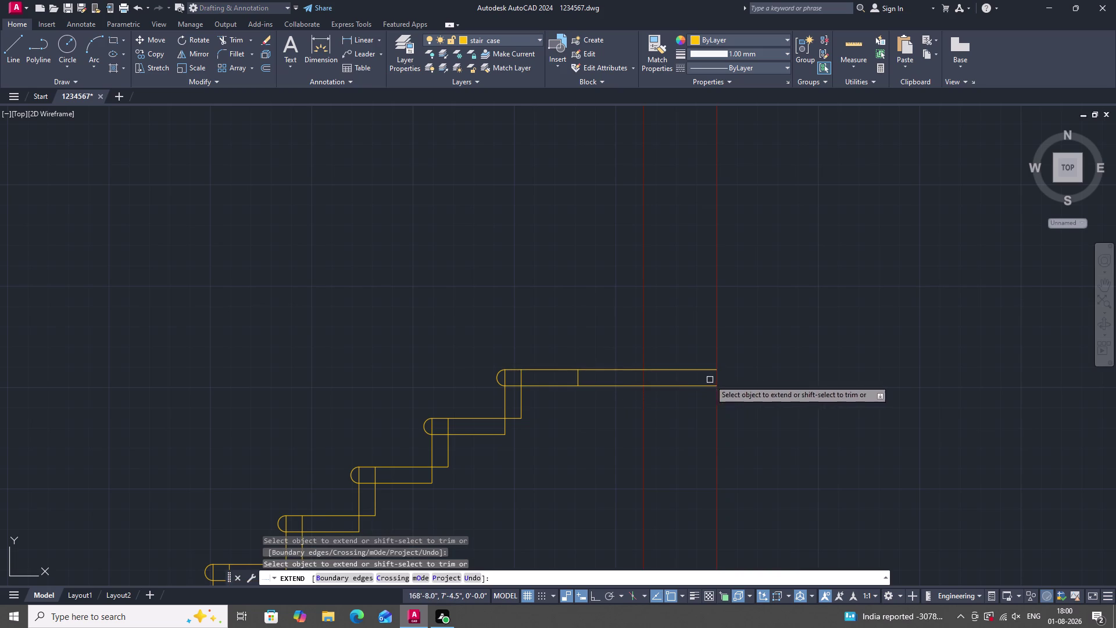
key(Escape)
scroll(down, 3)
scroll(up, 3)
scroll(down, 3)
scroll(up, 3)
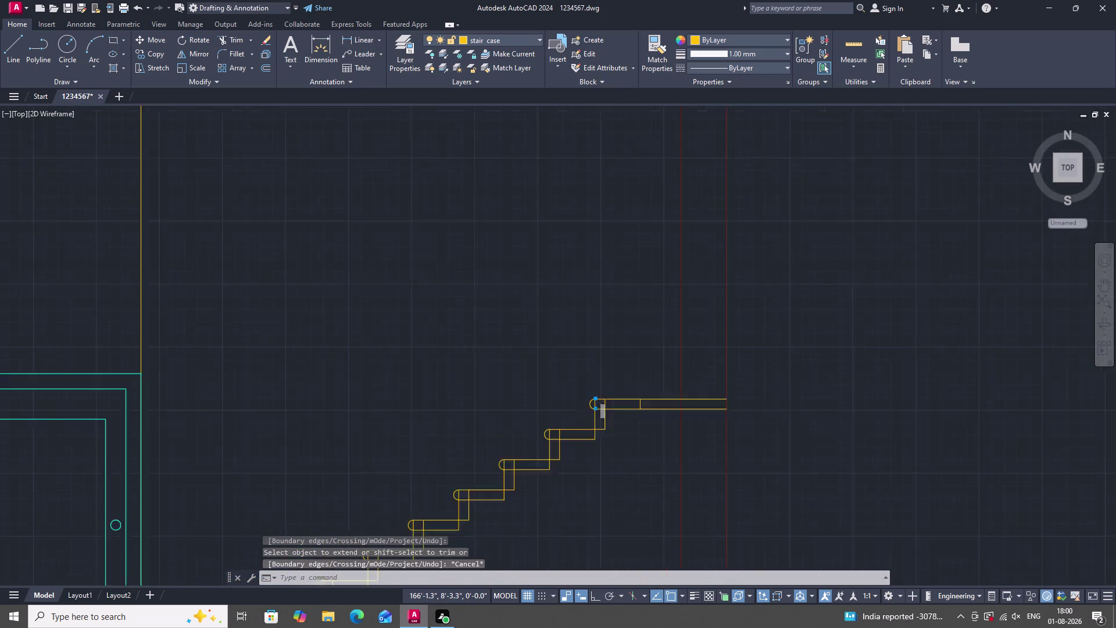
key(Escape)
scroll(down, 3)
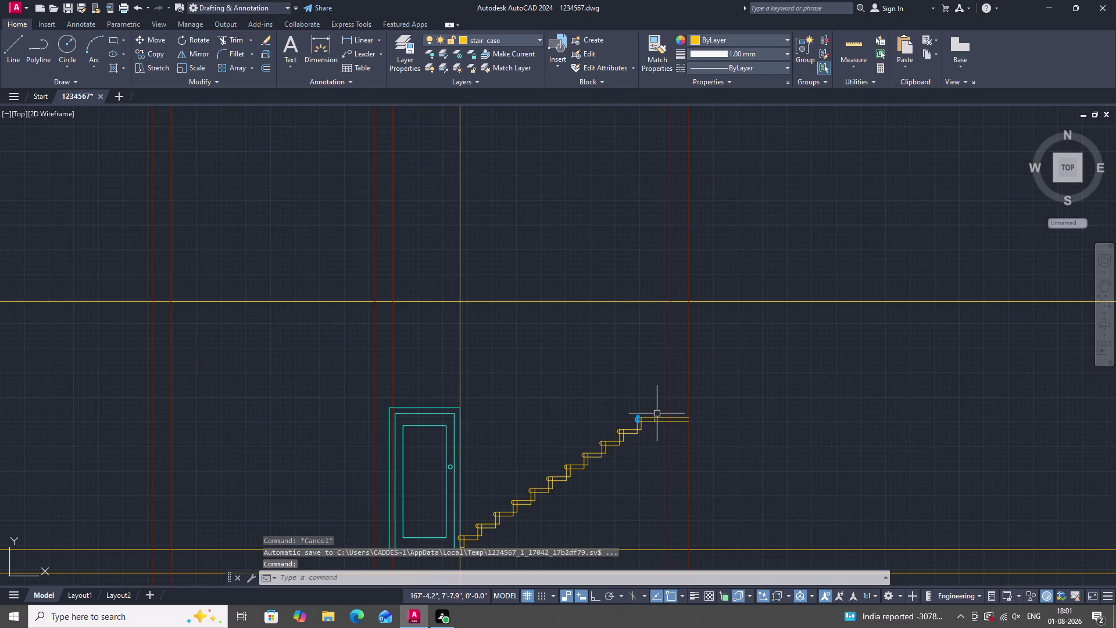
scroll(up, 3)
scroll(down, 3)
scroll(up, 3)
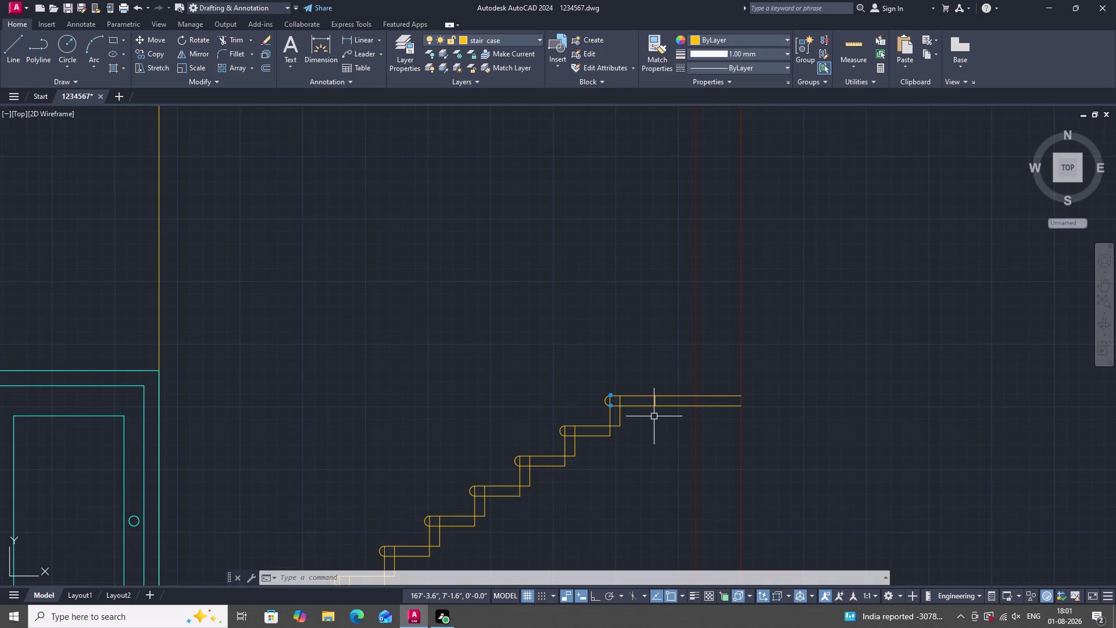
scroll(down, 3)
scroll(up, 3)
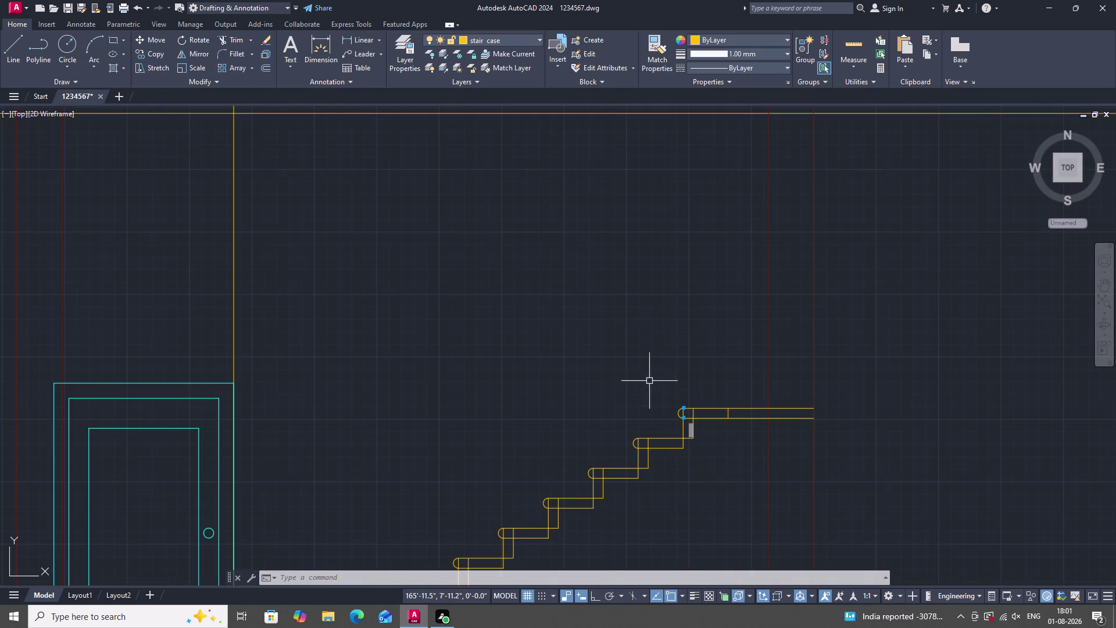
scroll(up, 3)
scroll(down, 3)
scroll(up, 3)
scroll(up, 3)
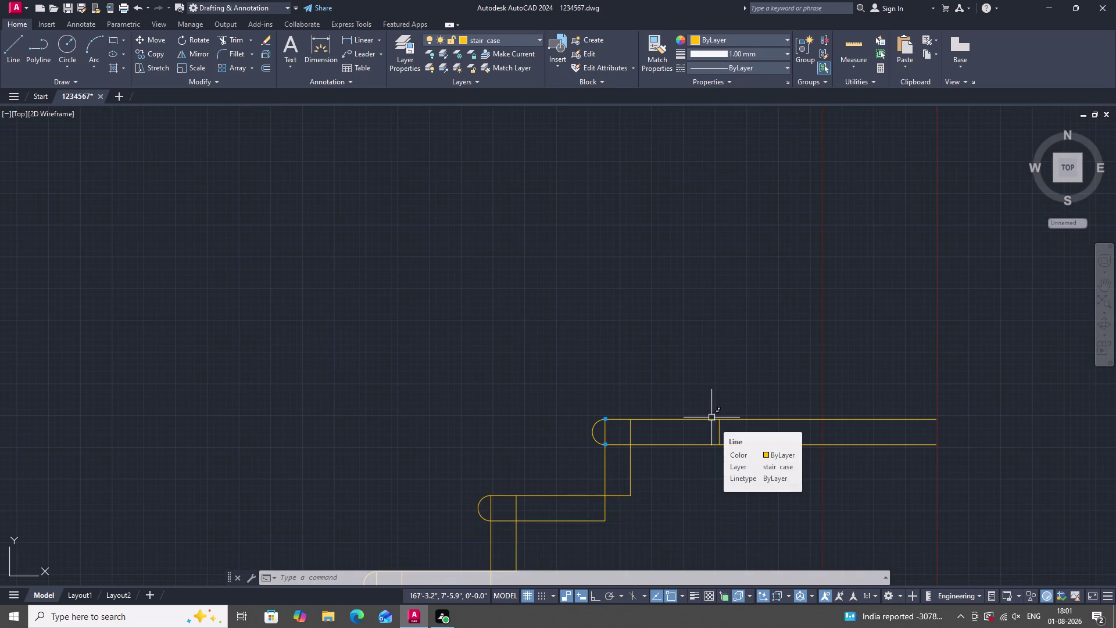
scroll(up, 3)
scroll(down, 3)
scroll(down, 3)
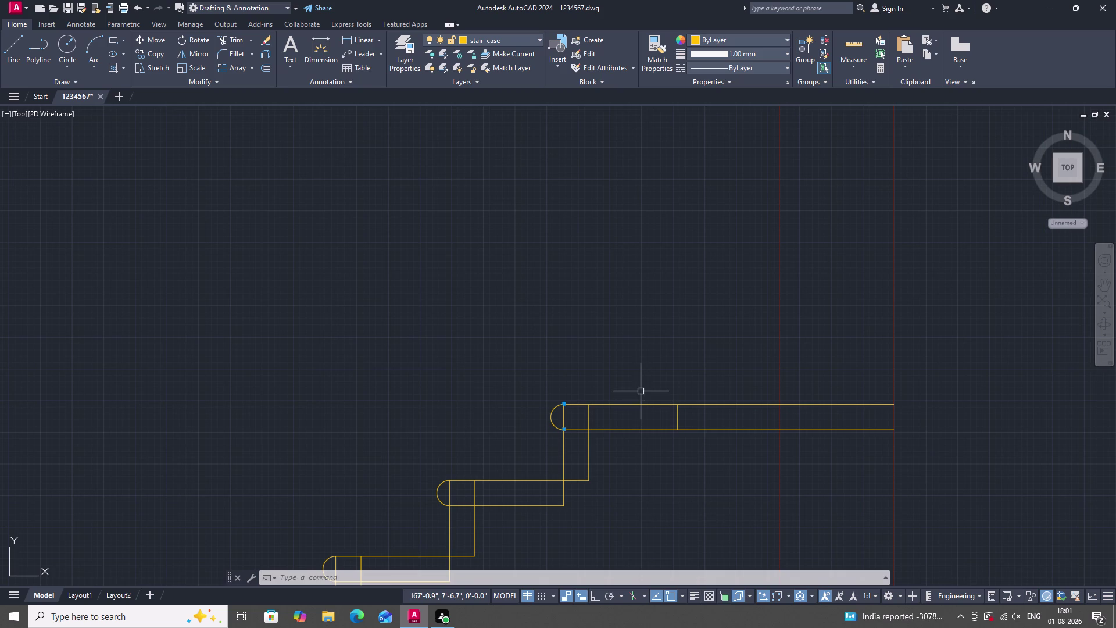
scroll(up, 3)
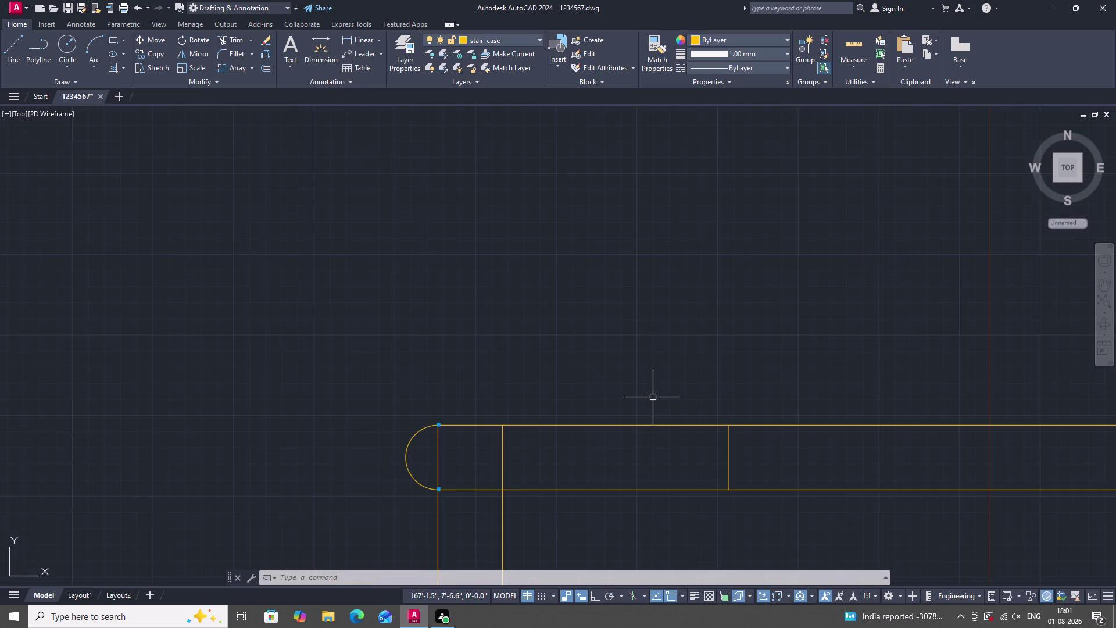
scroll(up, 3)
scroll(down, 3)
scroll(down, 3)
scroll(down, 3)
scroll(up, 3)
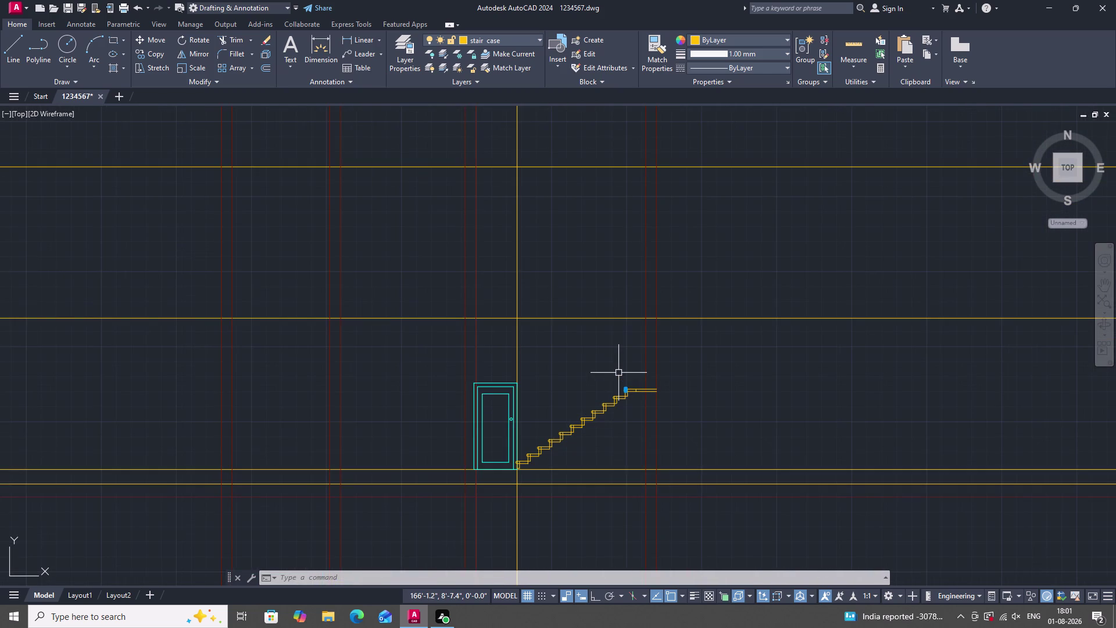
Save the drawing with Ctrl+S.
key(ctrl+s)
key(ctrl+s)
key(ctrl+s)
key(ctrl+s)
key(ctrl+s)
key(ctrl+s)
key(ctrl+s)
key(ctrl+s)
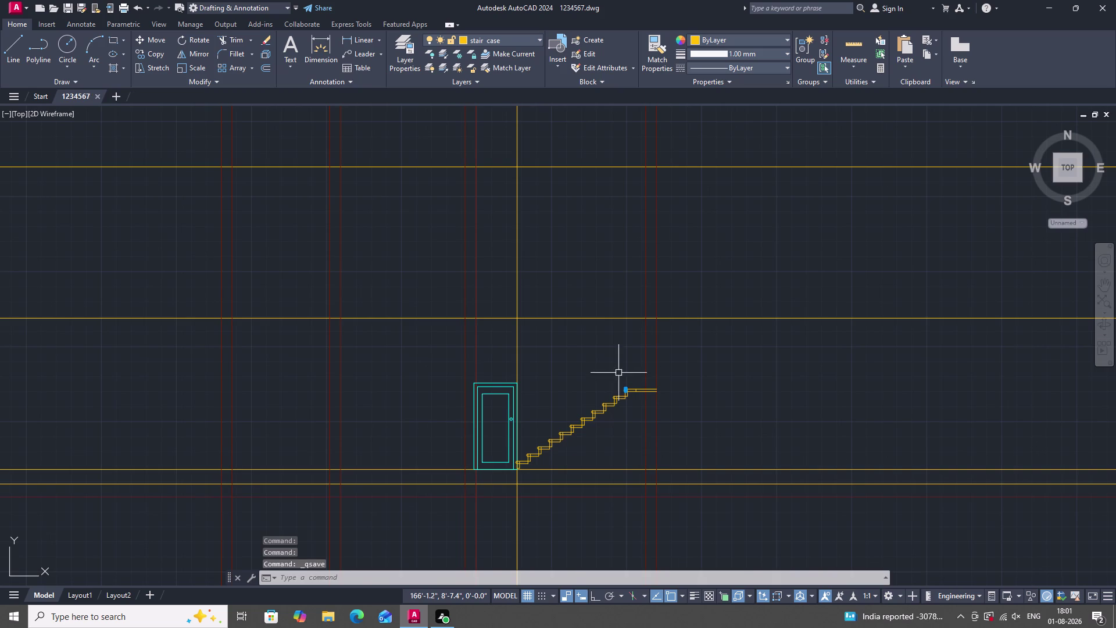
scroll(up, 3)
scroll(down, 3)
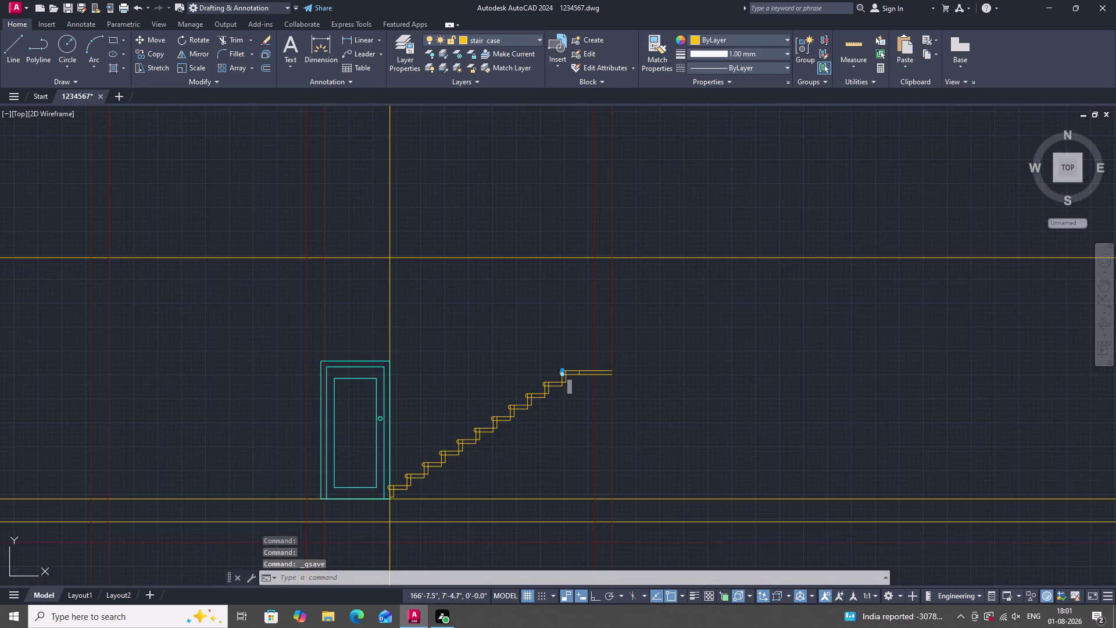
scroll(up, 3)
scroll(down, 3)
scroll(up, 3)
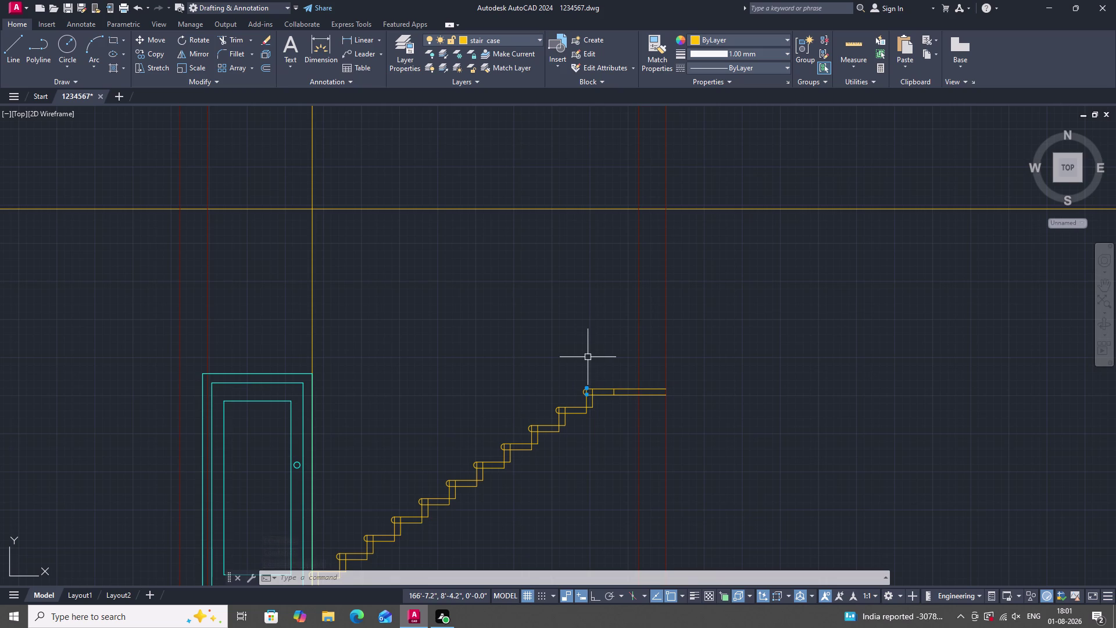
scroll(down, 3)
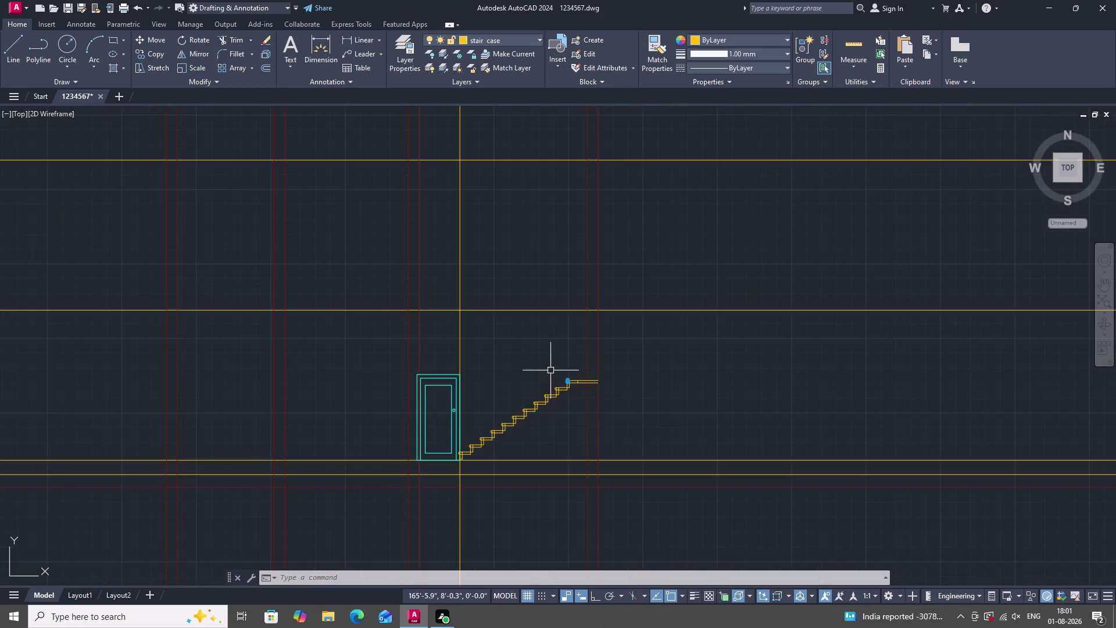
scroll(down, 3)
scroll(down, 3)
scroll(up, 3)
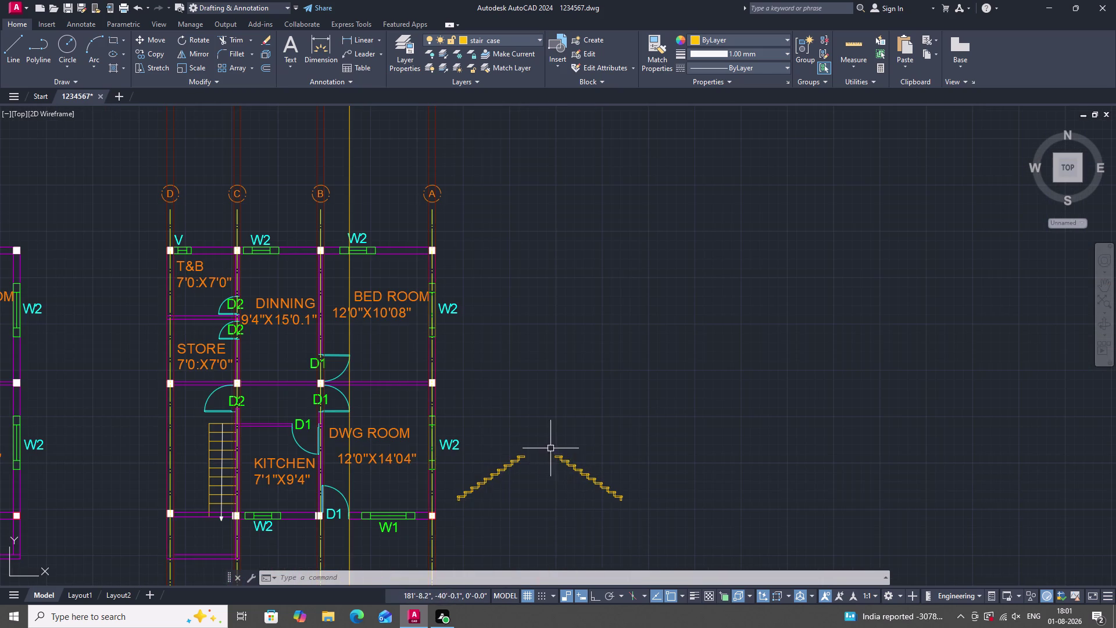
Window-select the reversed stair flight and start the CO copy command.
scroll(up, 3)
scroll(down, 3)
scroll(up, 3)
drag(510, 378, 514, 380)
double_click(659, 480)
text(C)
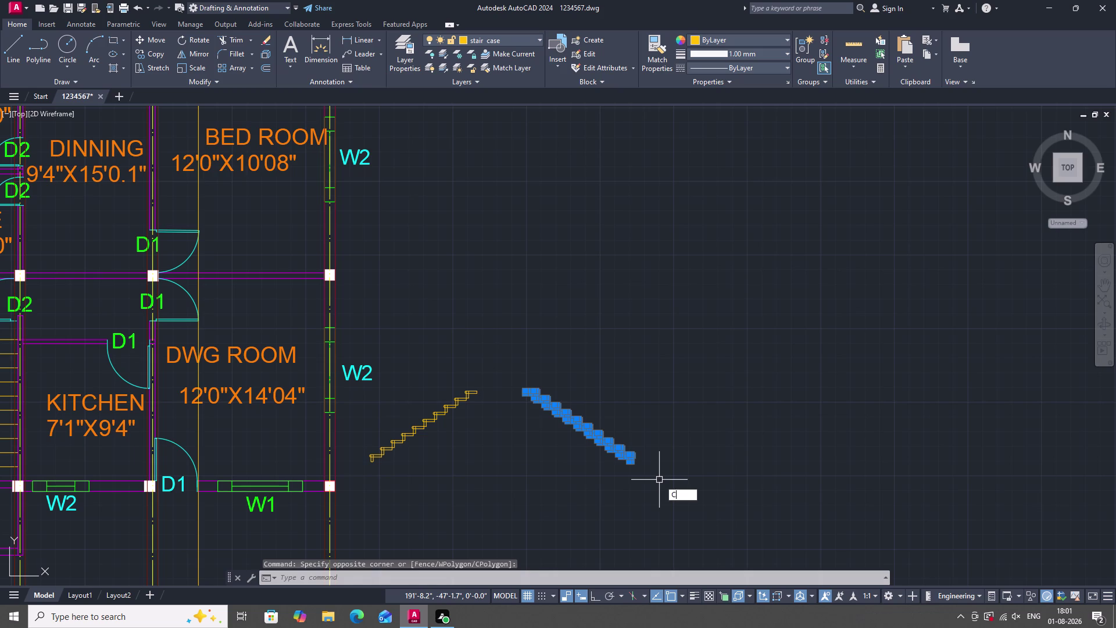
text(O)
key(space)
Use the flight's lower end as base point and drag the copy toward the landing end.
scroll(up, 3)
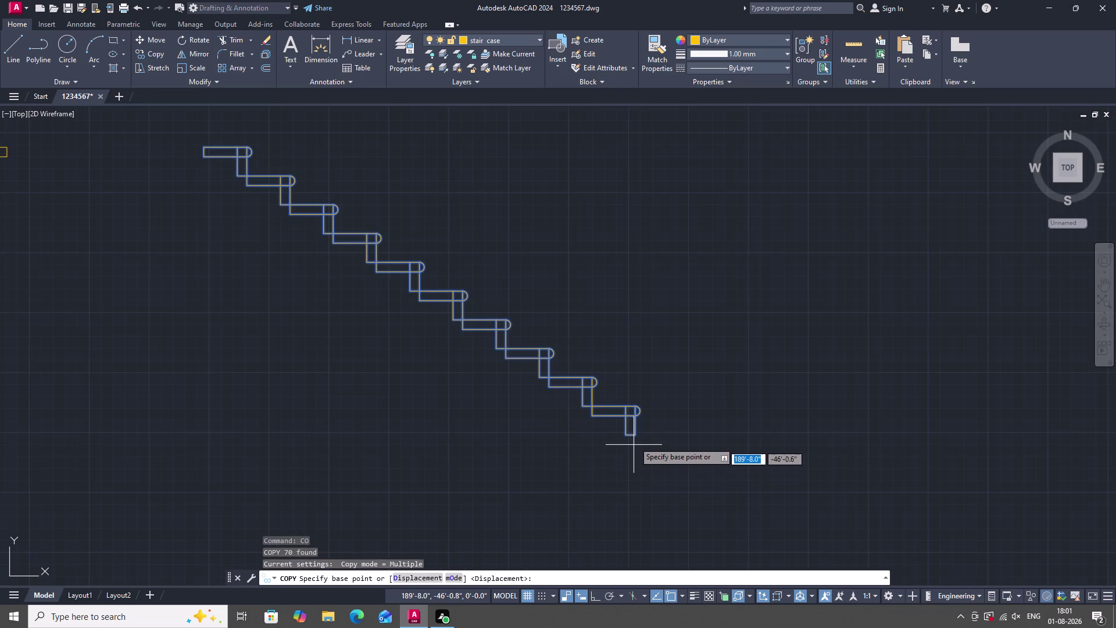
drag(635, 433, 644, 464)
scroll(down, 3)
scroll(down, 3)
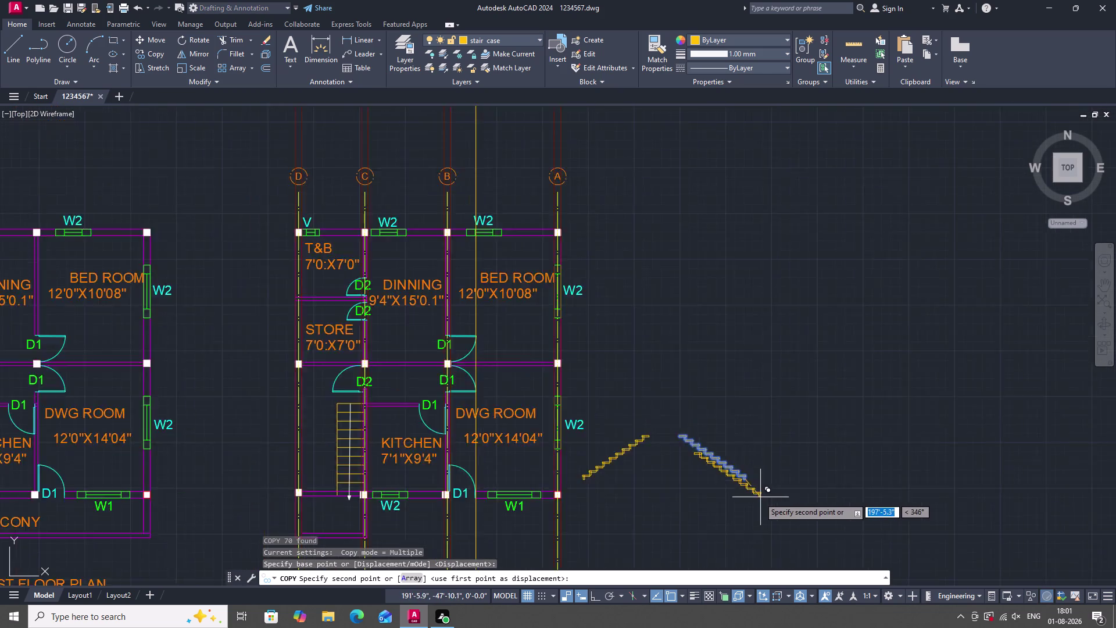
scroll(up, 3)
scroll(down, 3)
scroll(up, 3)
scroll(up, 3)
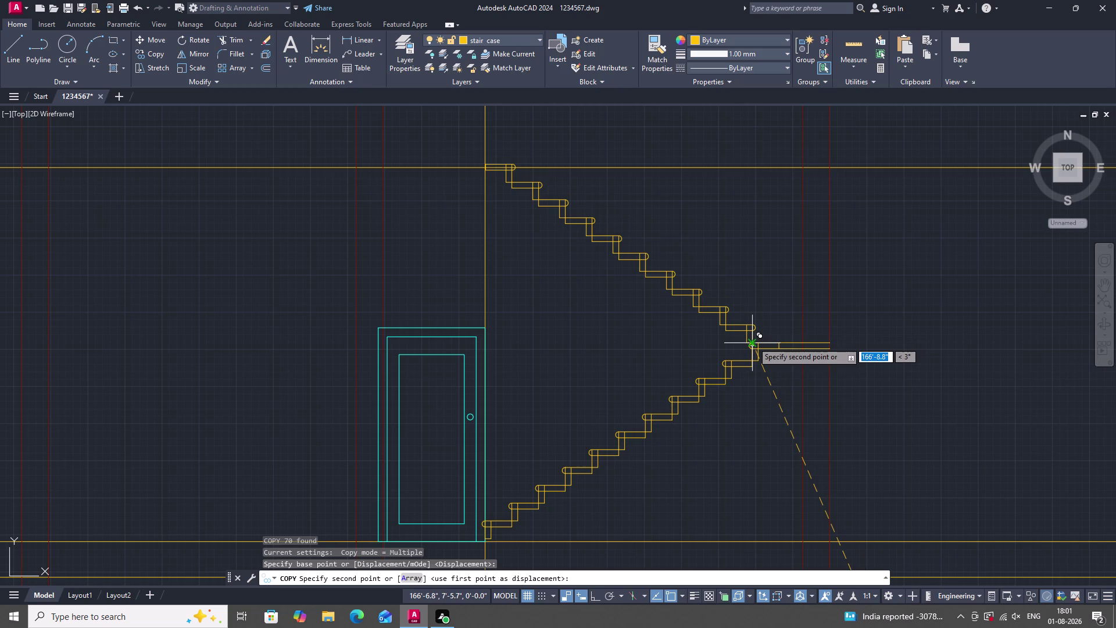
scroll(up, 3)
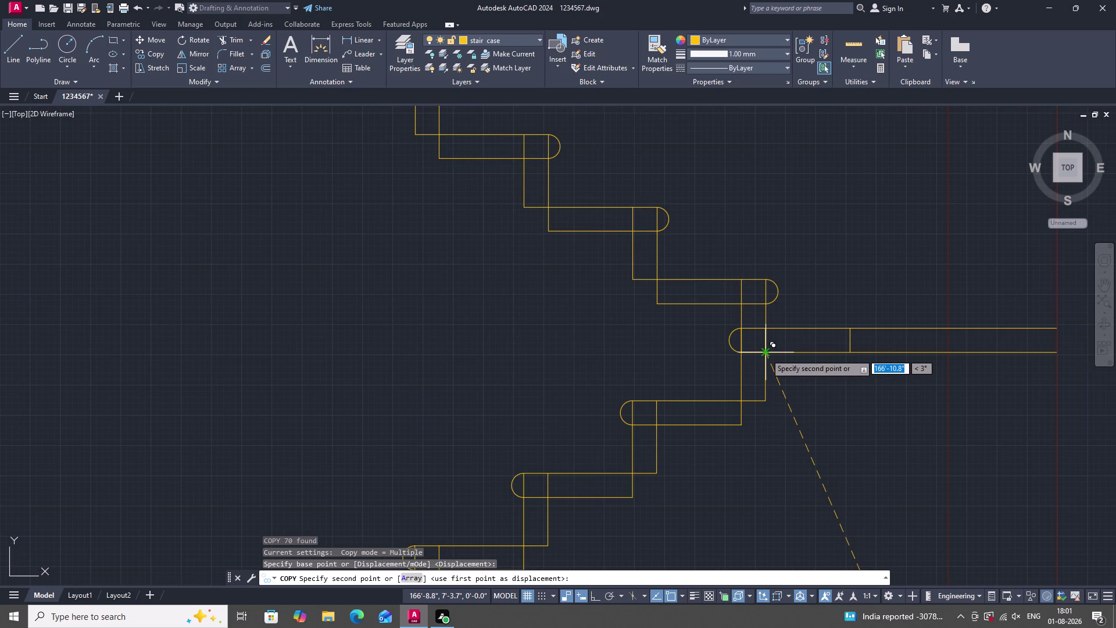
scroll(down, 3)
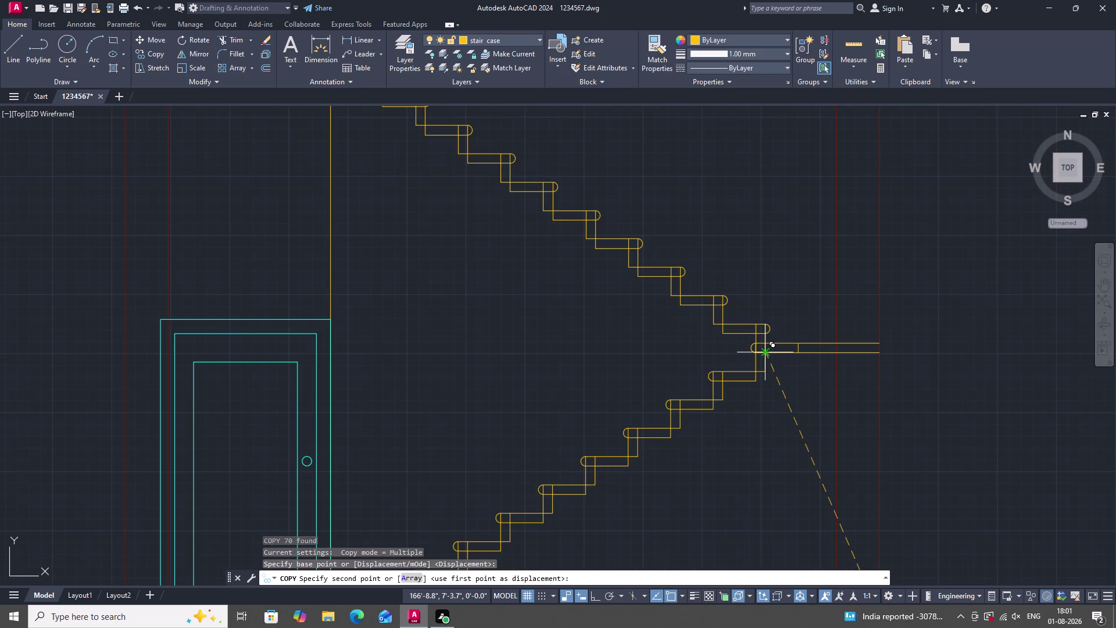